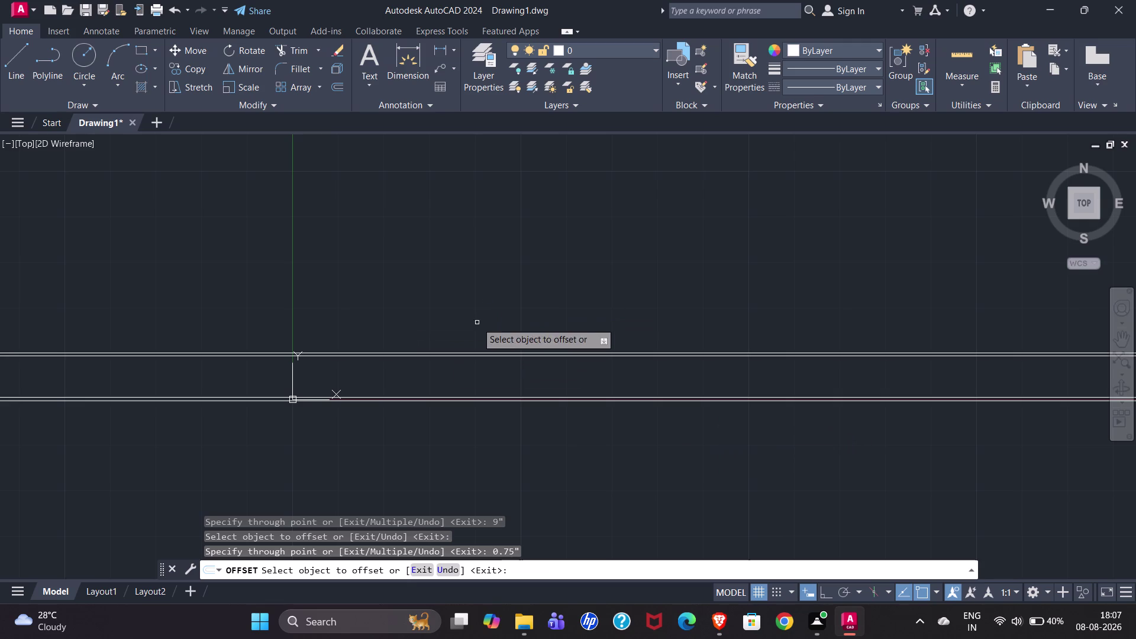
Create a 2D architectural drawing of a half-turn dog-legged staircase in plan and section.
Offset the upper wall line upward 3', then 2", then 1'1".
click(480, 351)
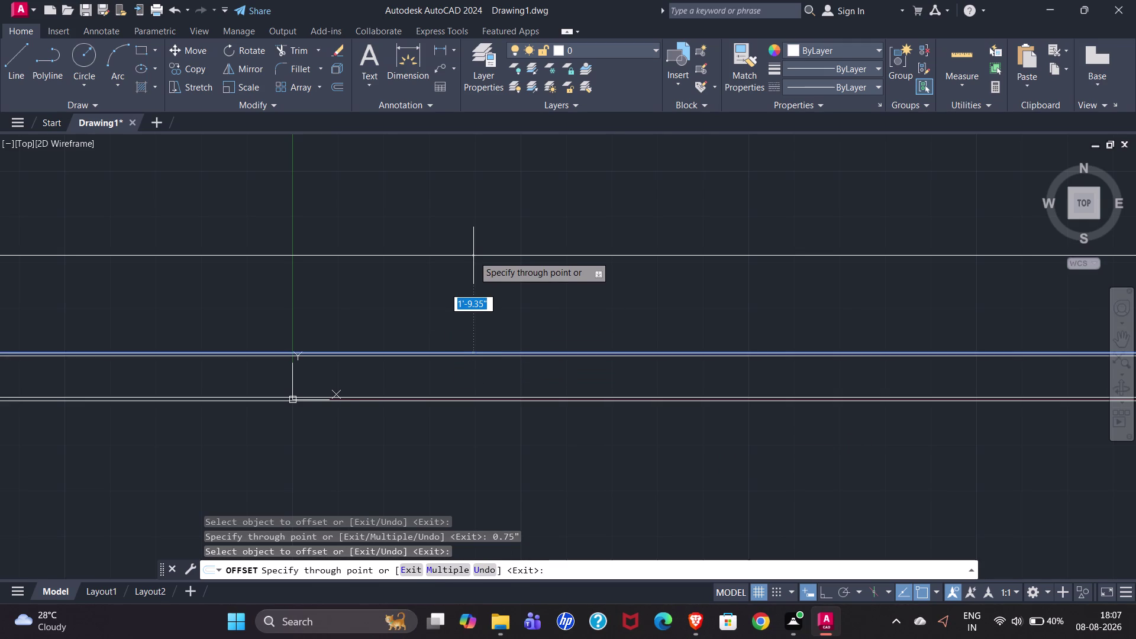
key(3)
key(apostrophe)
key(Return)
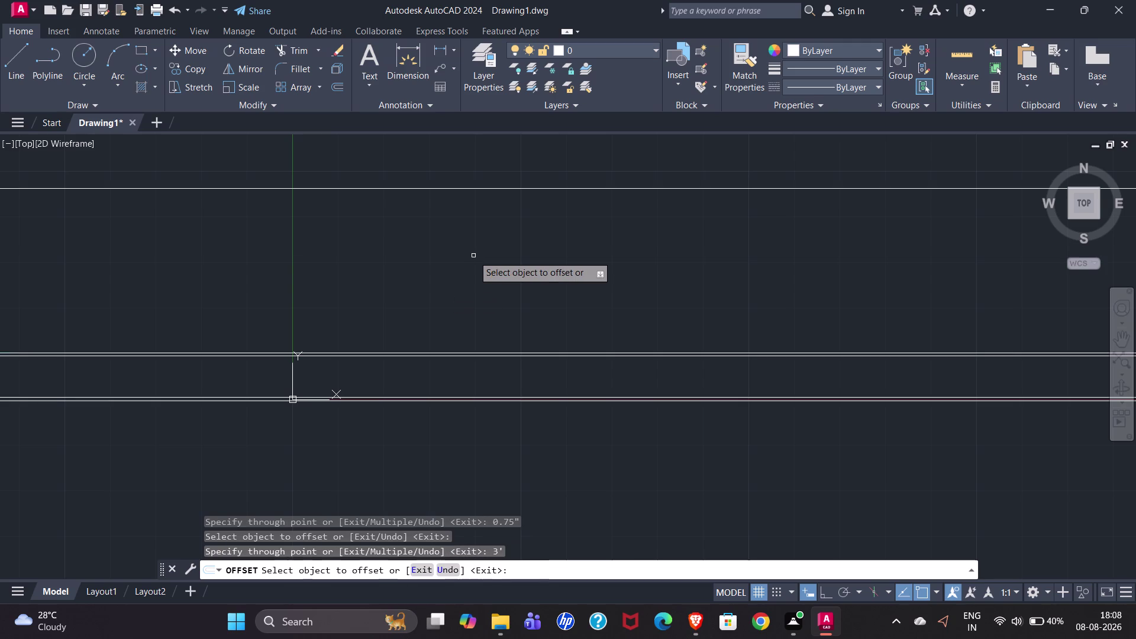
scroll(down, 3)
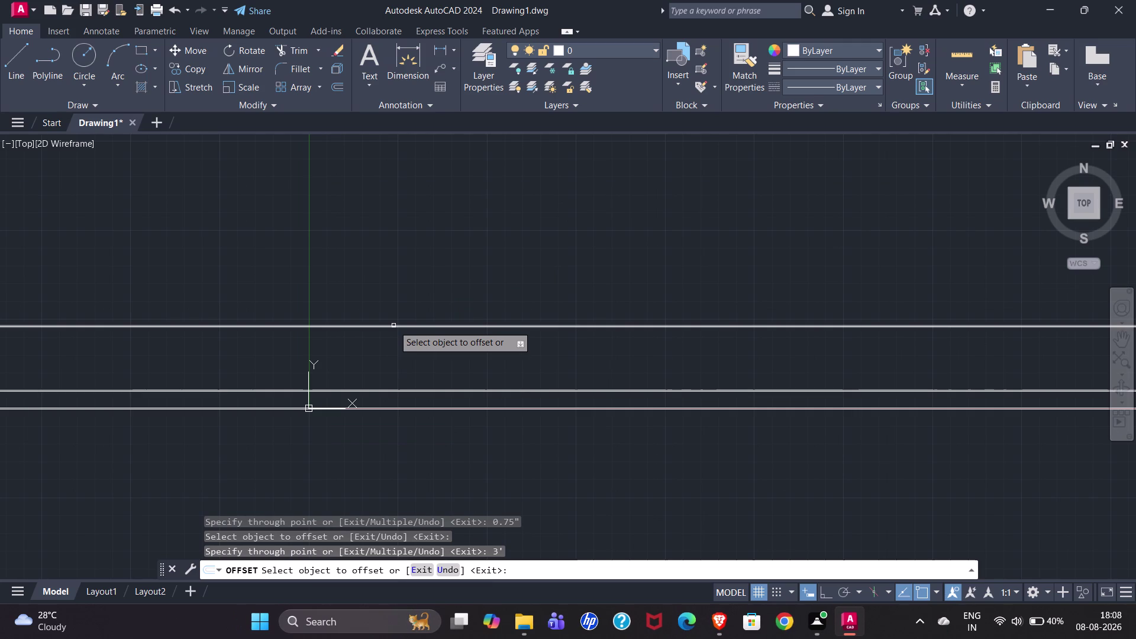
click(396, 326)
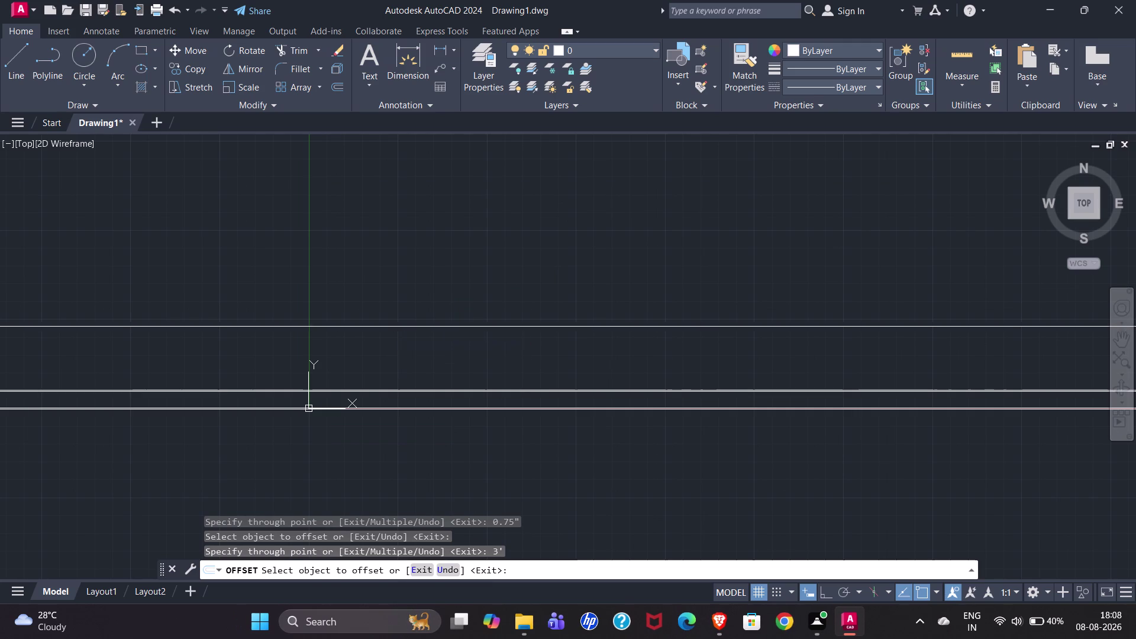
text(2")
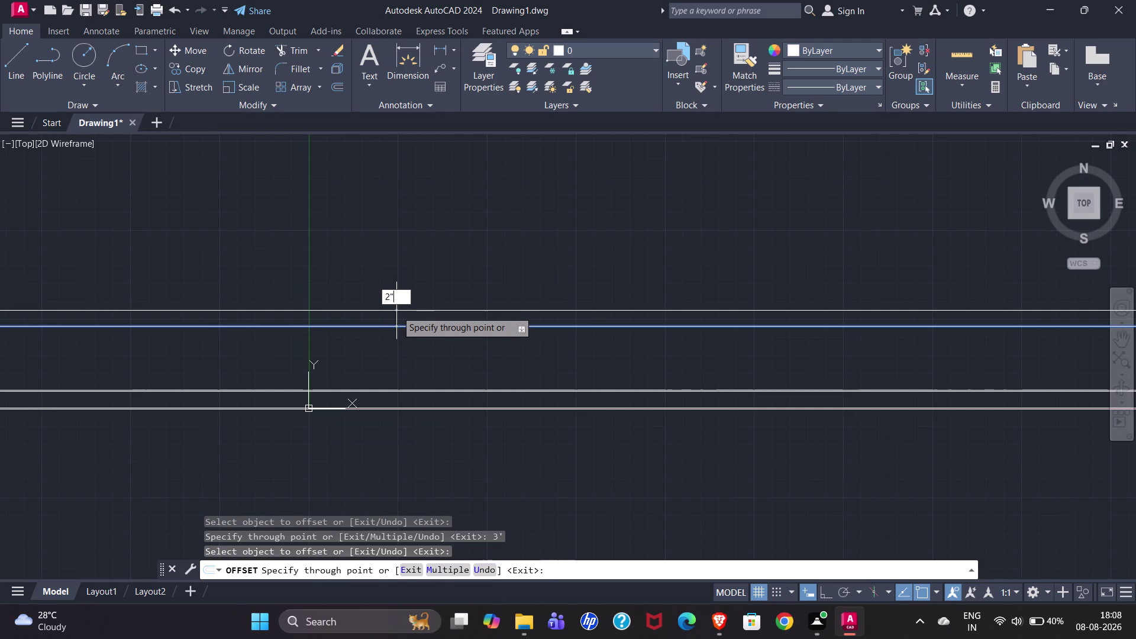
key(Return)
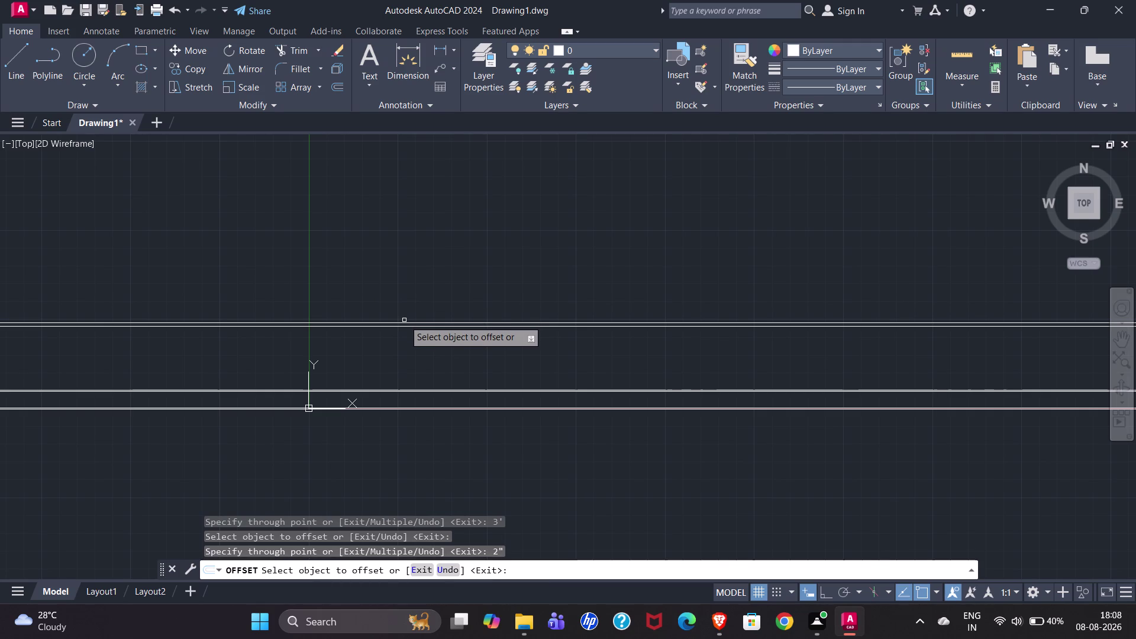
click(410, 321)
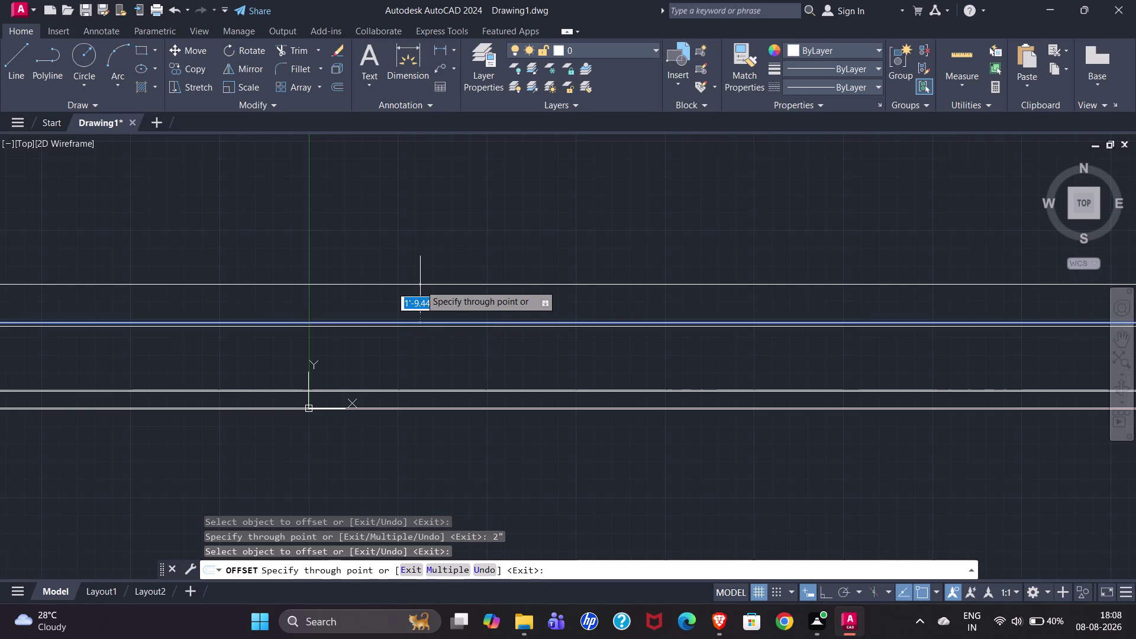
text(1'1)
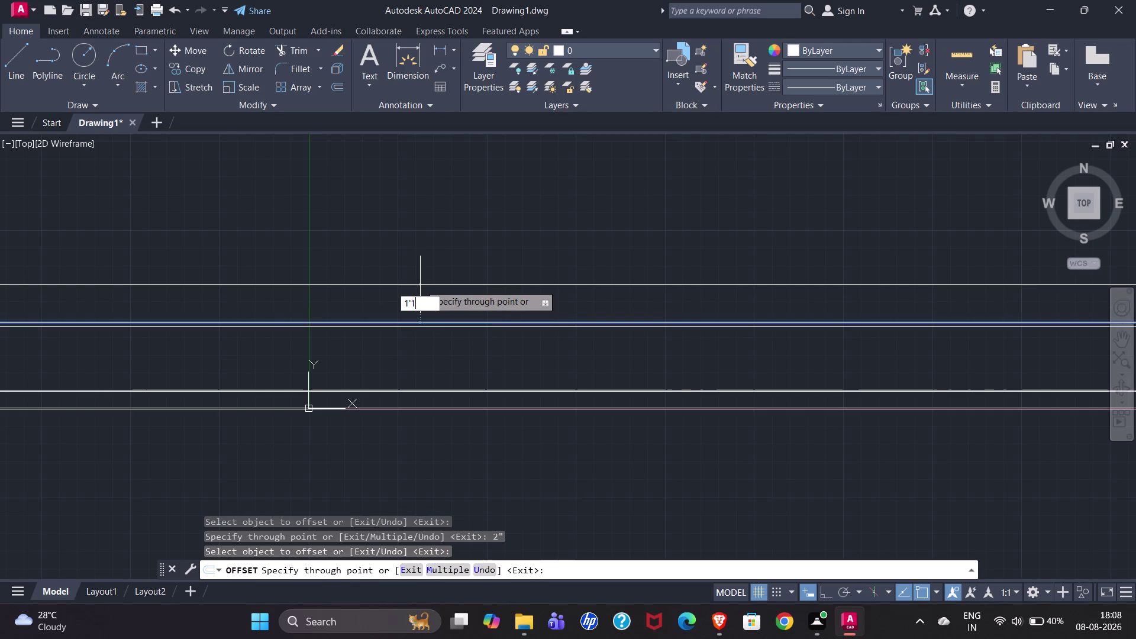
text(")
key(Return)
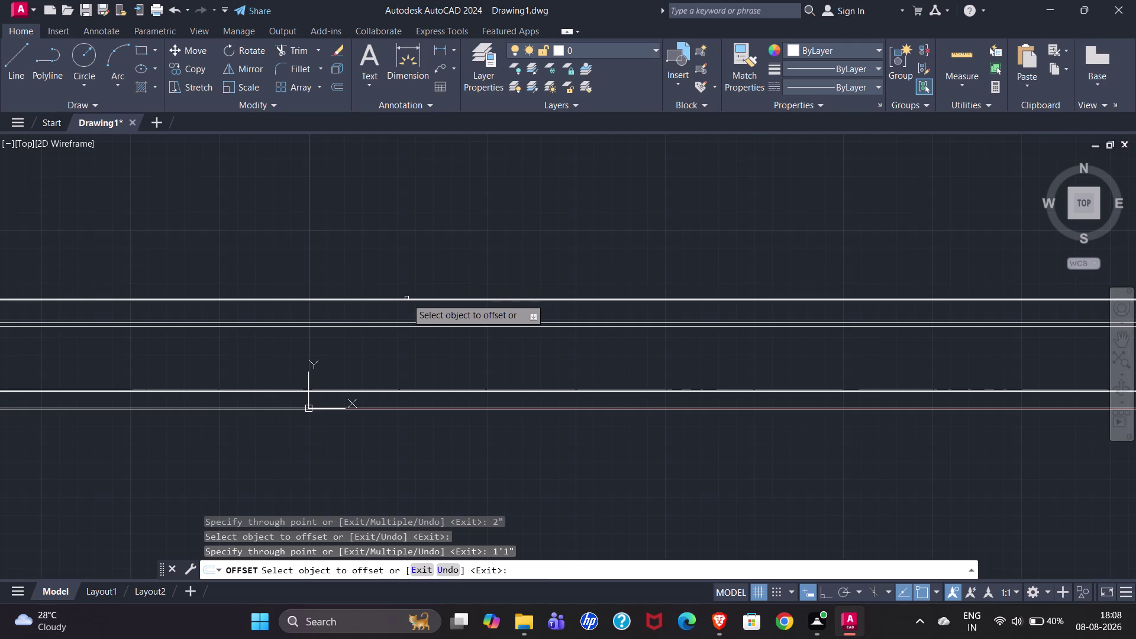
Continue the stack with offsets of 2", 3' and 0.75" above the newest top line.
click(406, 299)
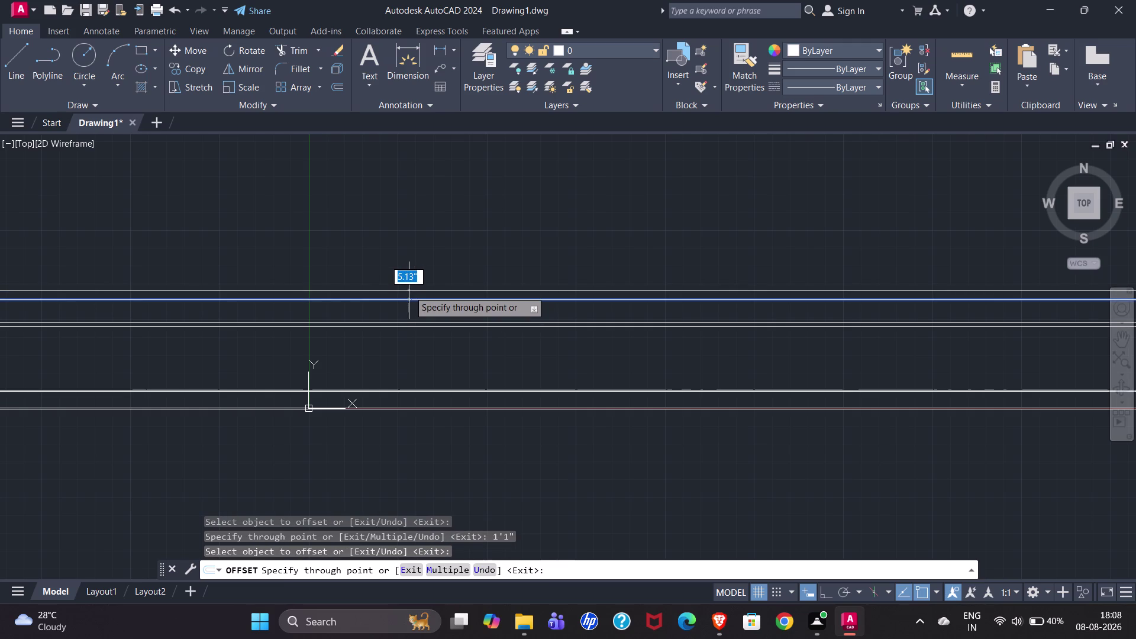
text(2)
text(")
key(Return)
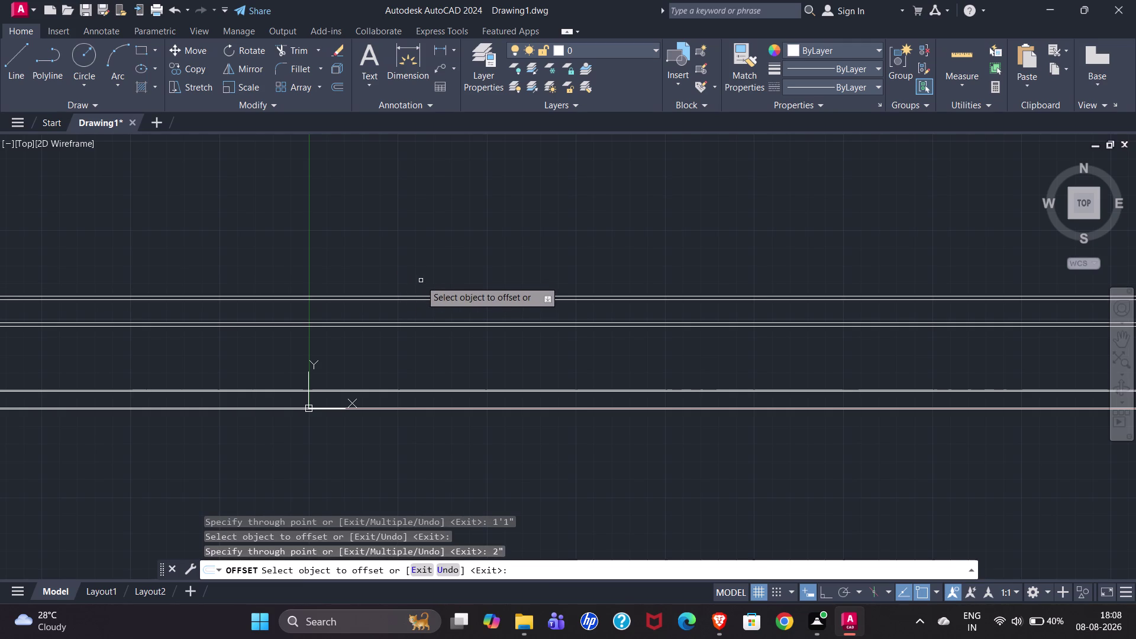
click(422, 295)
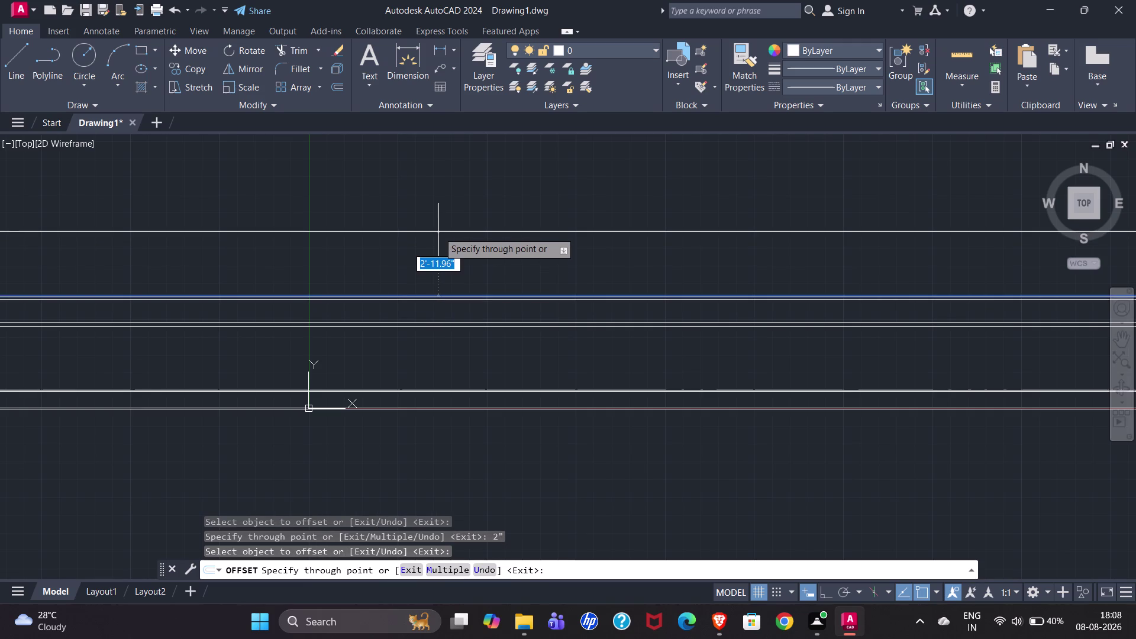
key(3)
key(apostrophe)
key(Return)
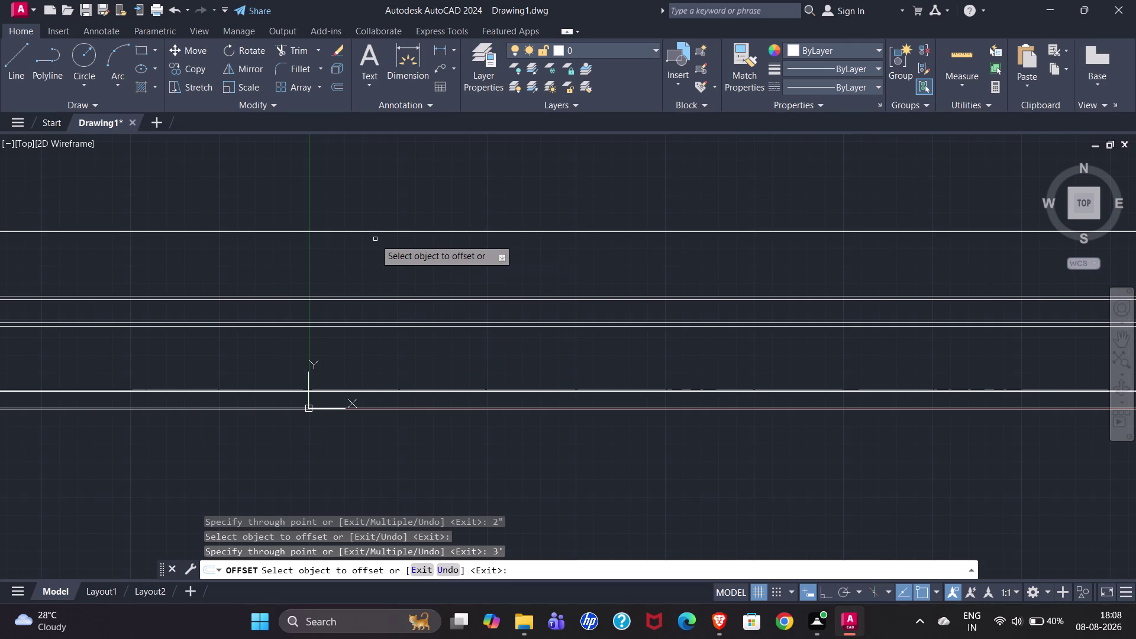
click(411, 232)
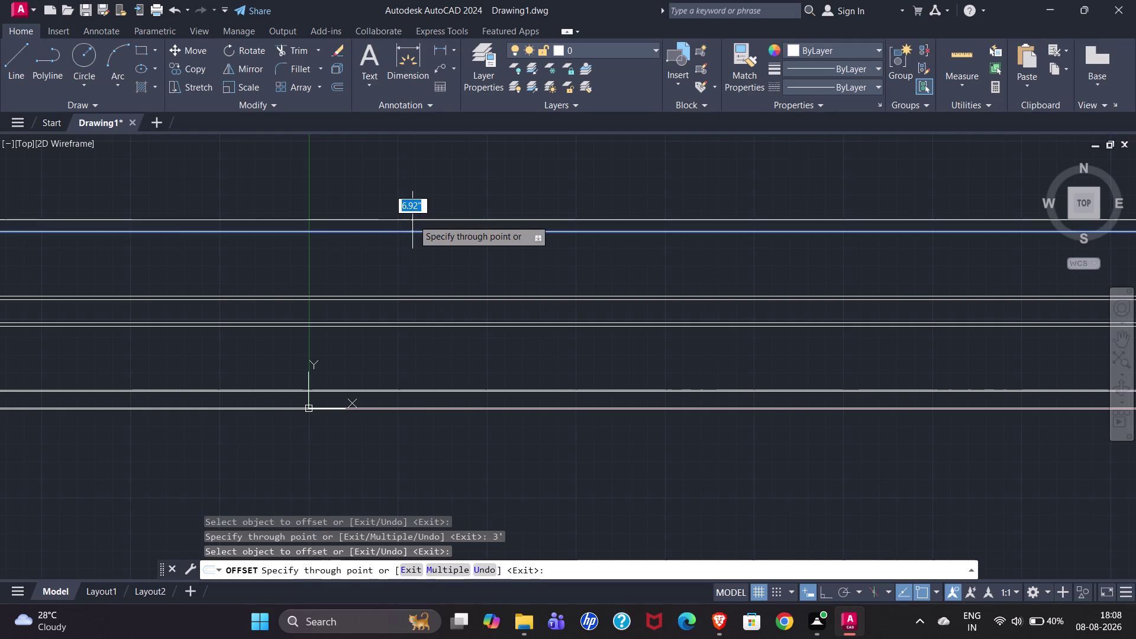
text(0.75)
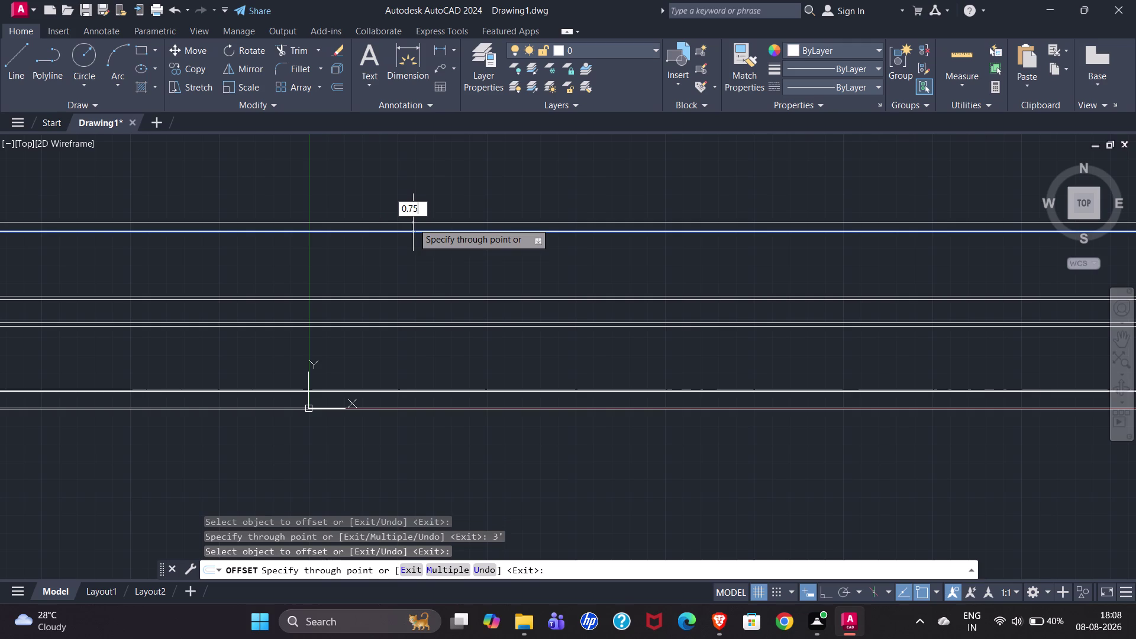
key(shift+quotedbl)
key(Return)
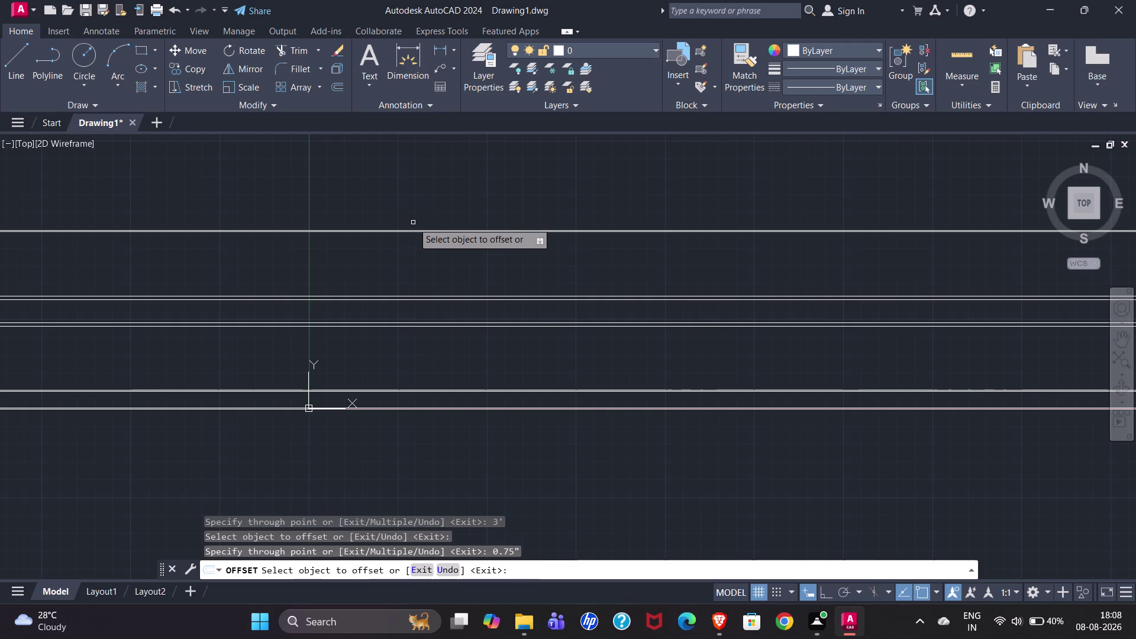
scroll(up, 3)
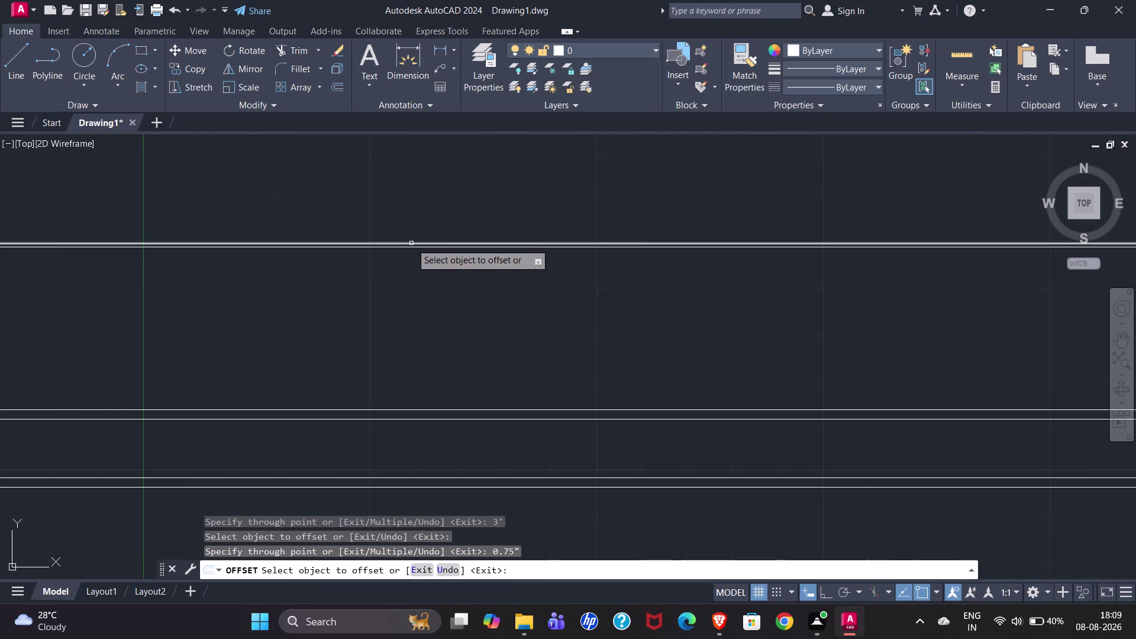
Add a 9" offset above the top line, then a 0.75" offset above that, and end OFFSET.
click(411, 243)
key(9)
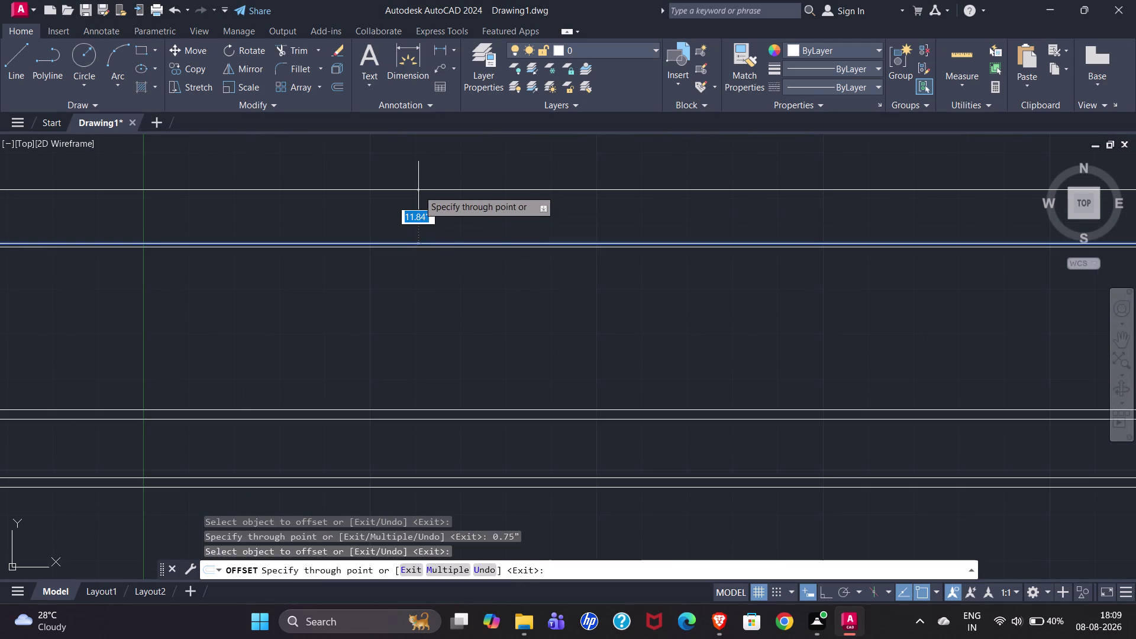
key(shift+quotedbl)
key(Return)
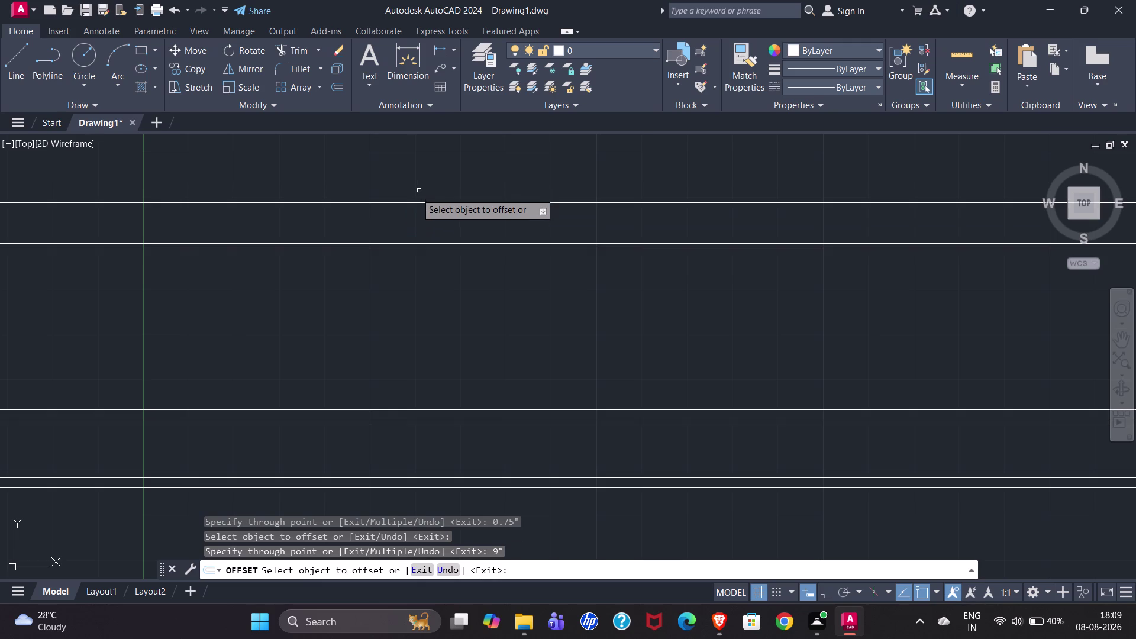
click(415, 202)
text(0.)
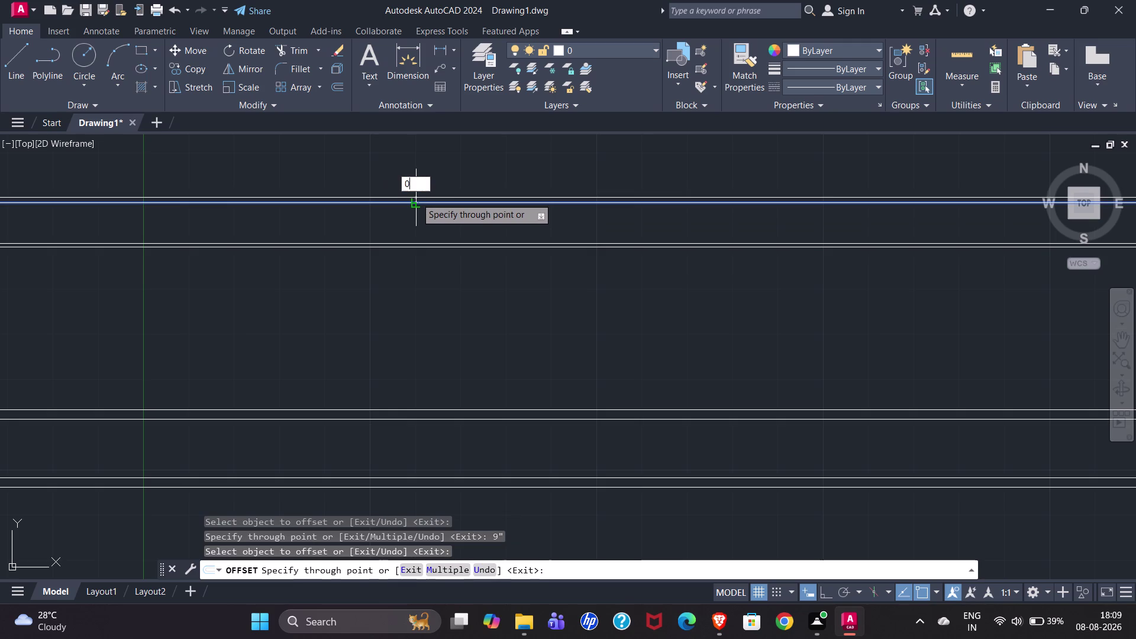
text(75")
key(Return)
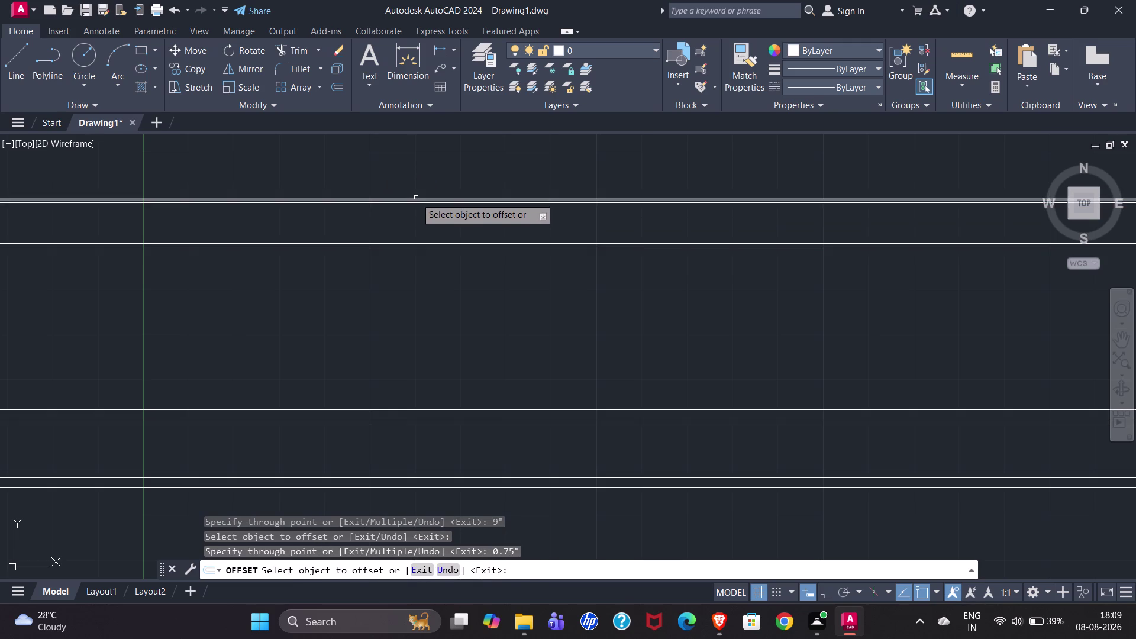
scroll(down, 3)
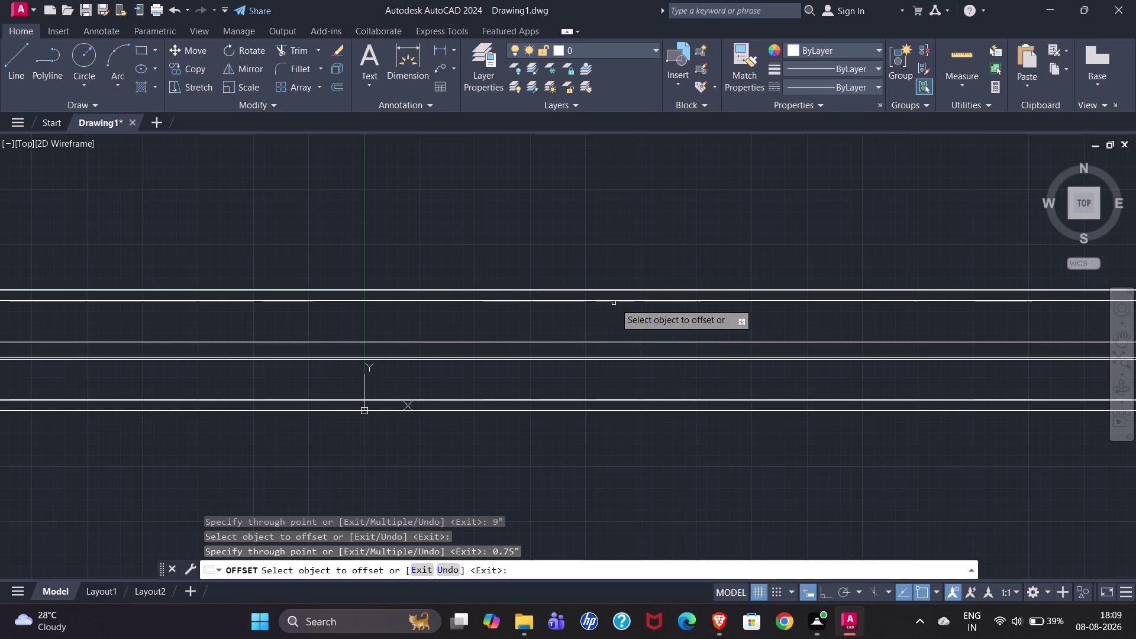
key(Escape)
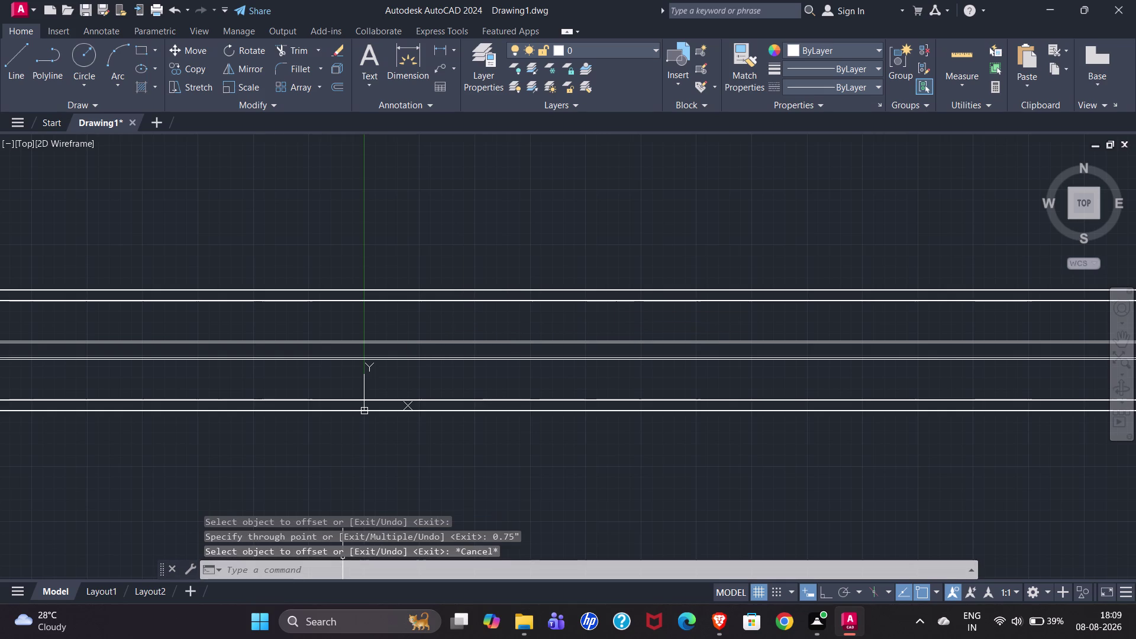
Place a vertical construction line through the origin point with XL.
key(x)
key(l)
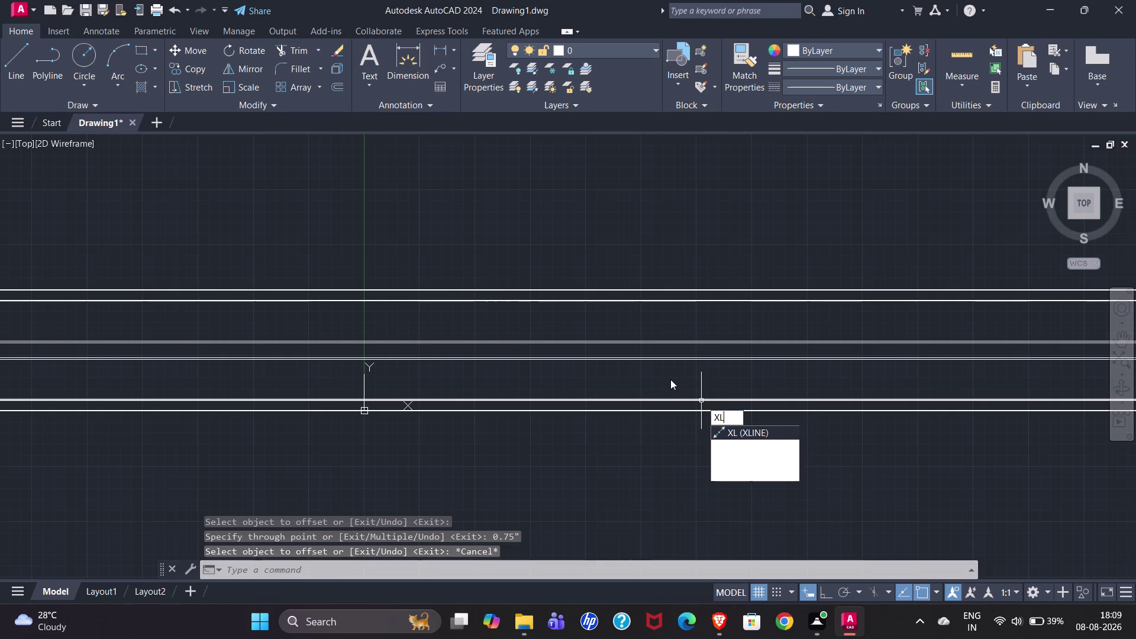
click(753, 436)
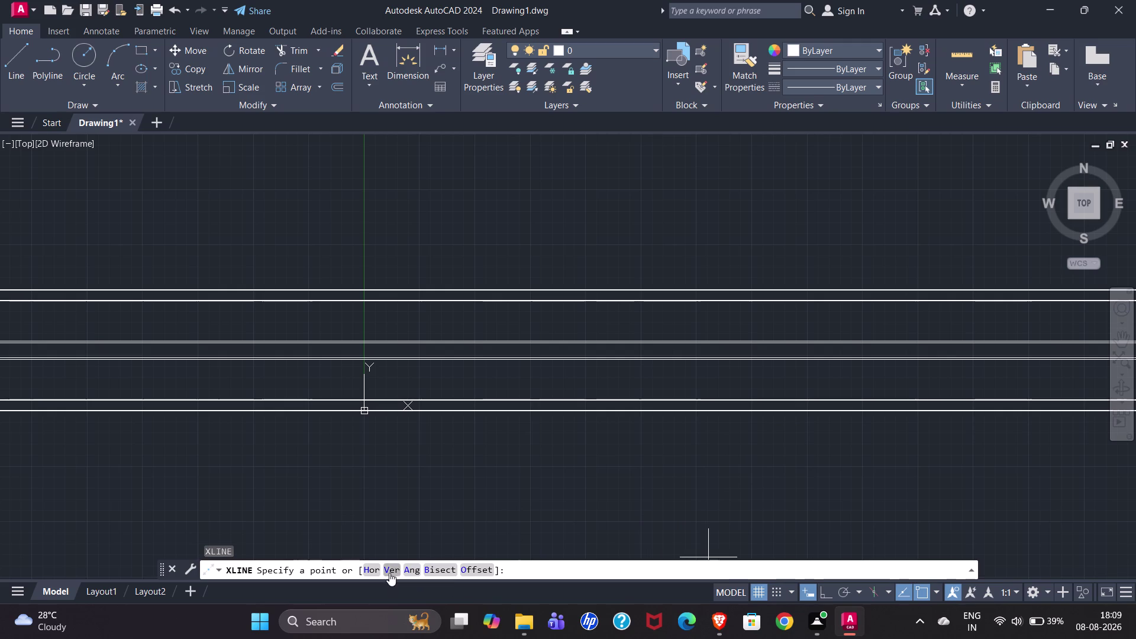
click(389, 573)
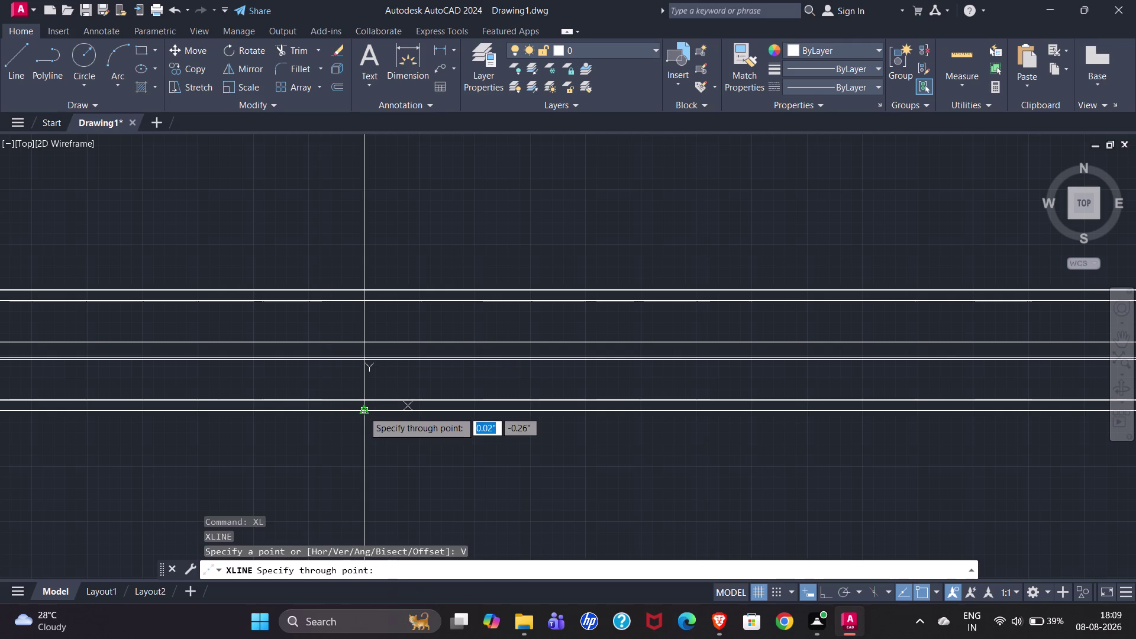
click(363, 411)
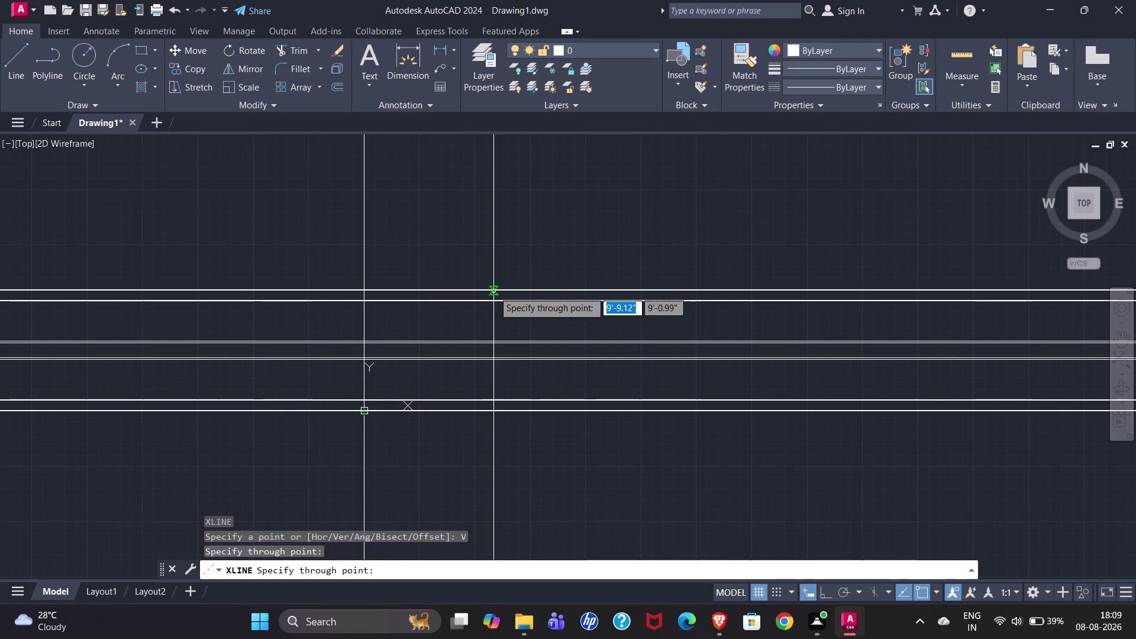
key(Escape)
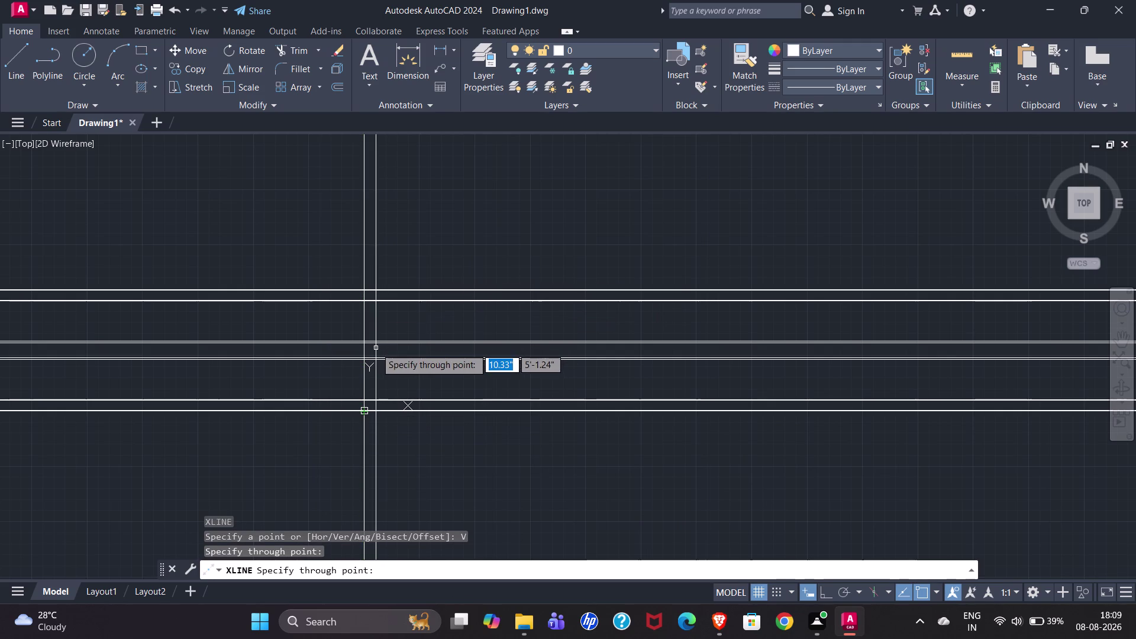
Select the new vertical construction line and begin offsetting it.
click(365, 323)
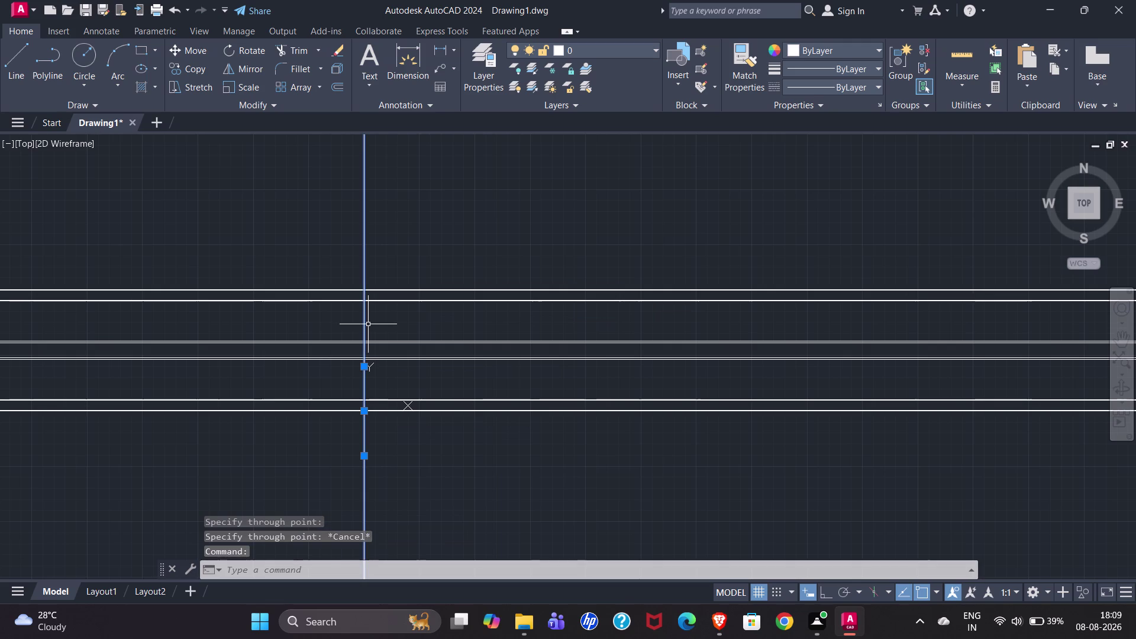
key(o)
key(Return)
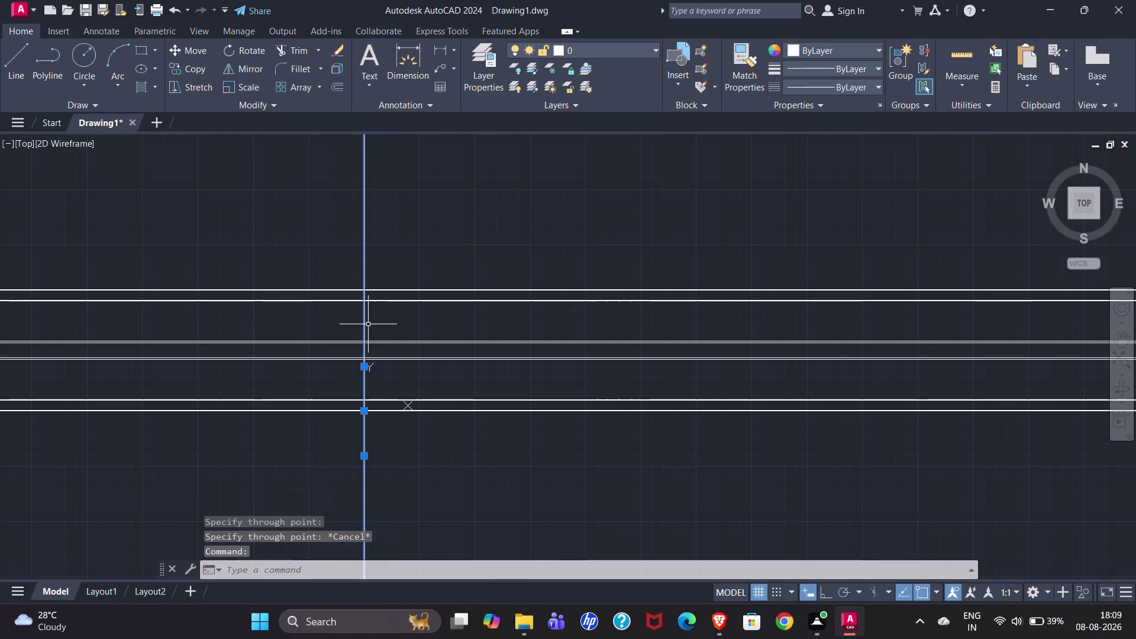
key(Return)
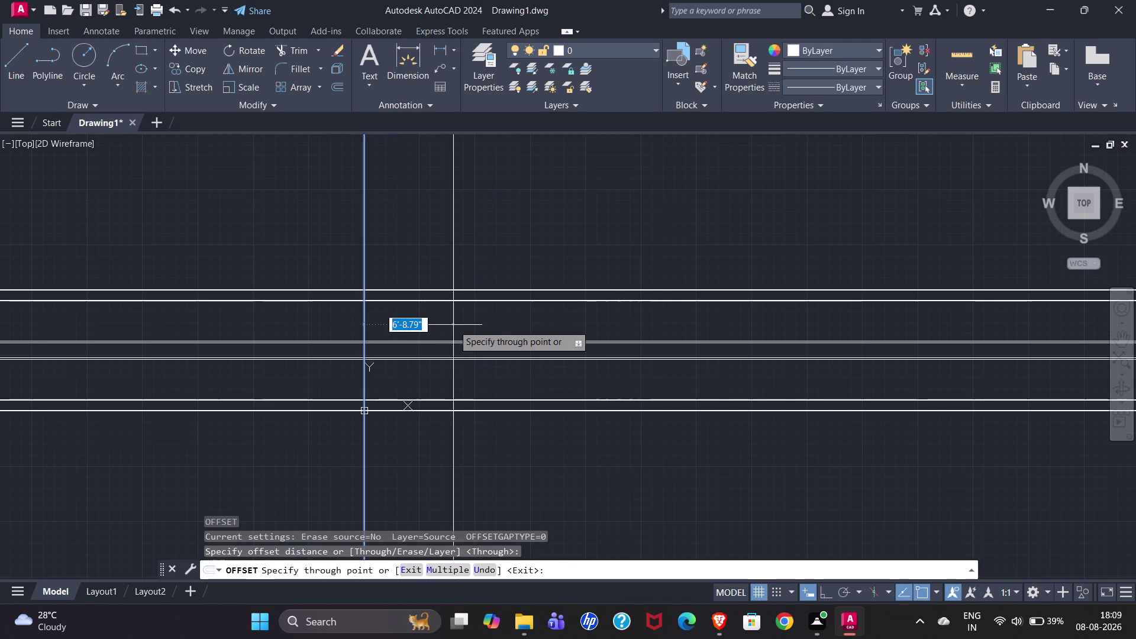
Set the vertical line's offset distance to 3'.
text(3')
key(Return)
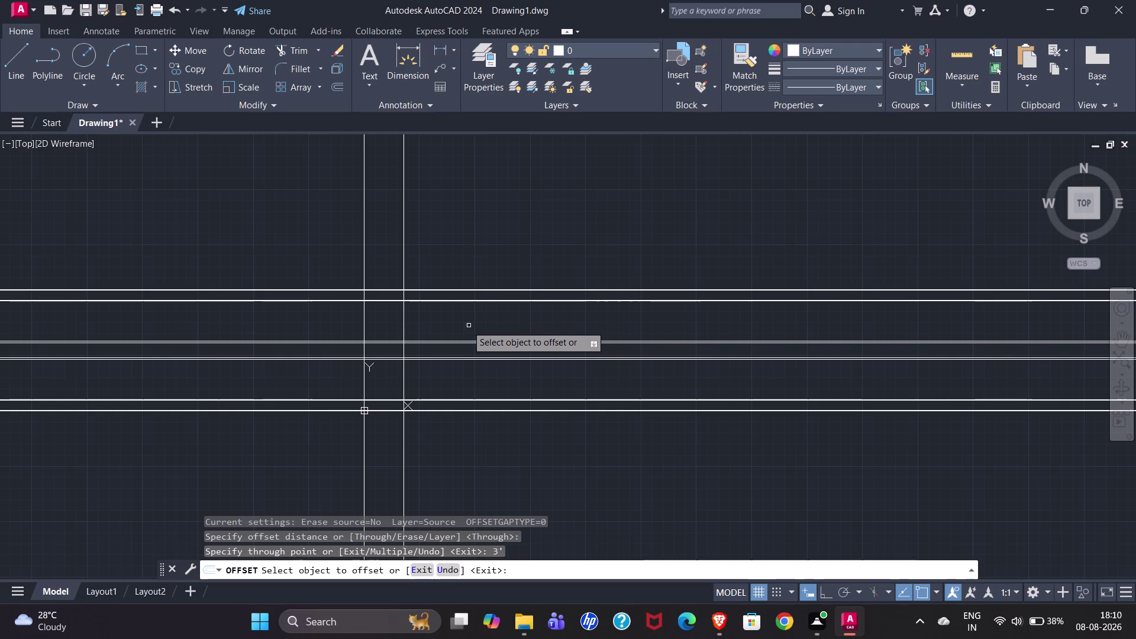
Offset vertical lines to the right at 10', 3' and 0.75".
click(403, 325)
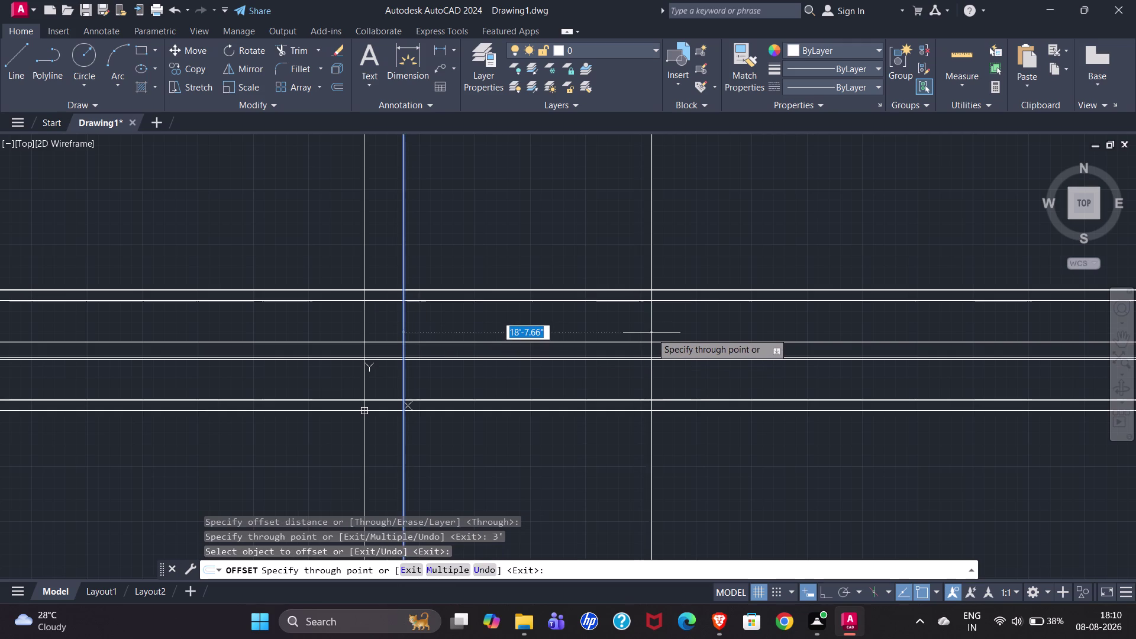
text(10')
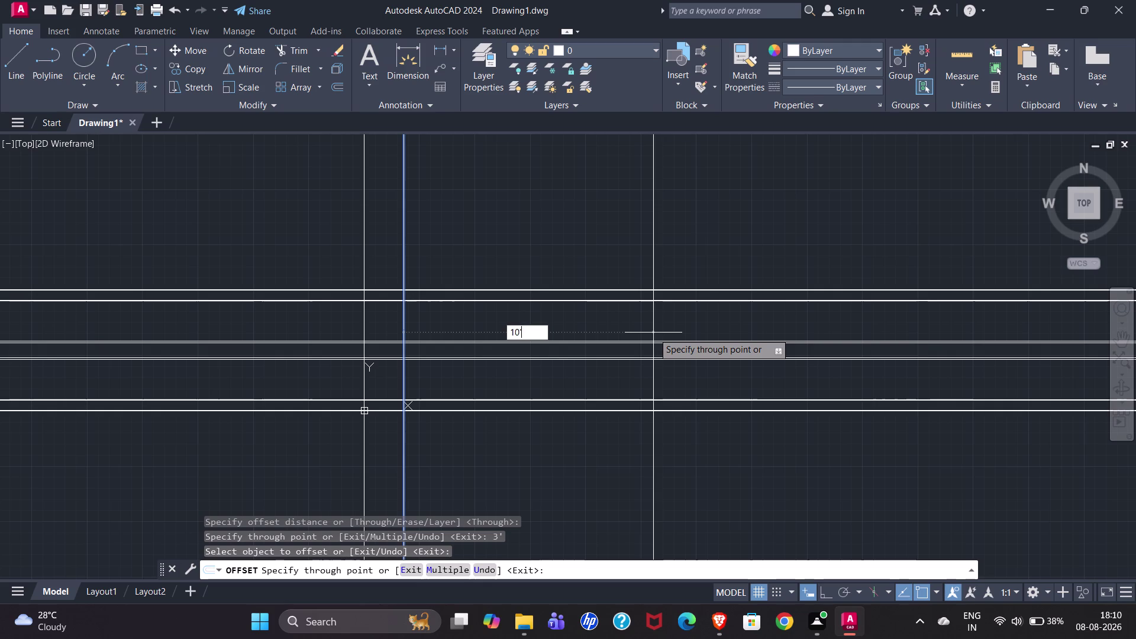
key(Return)
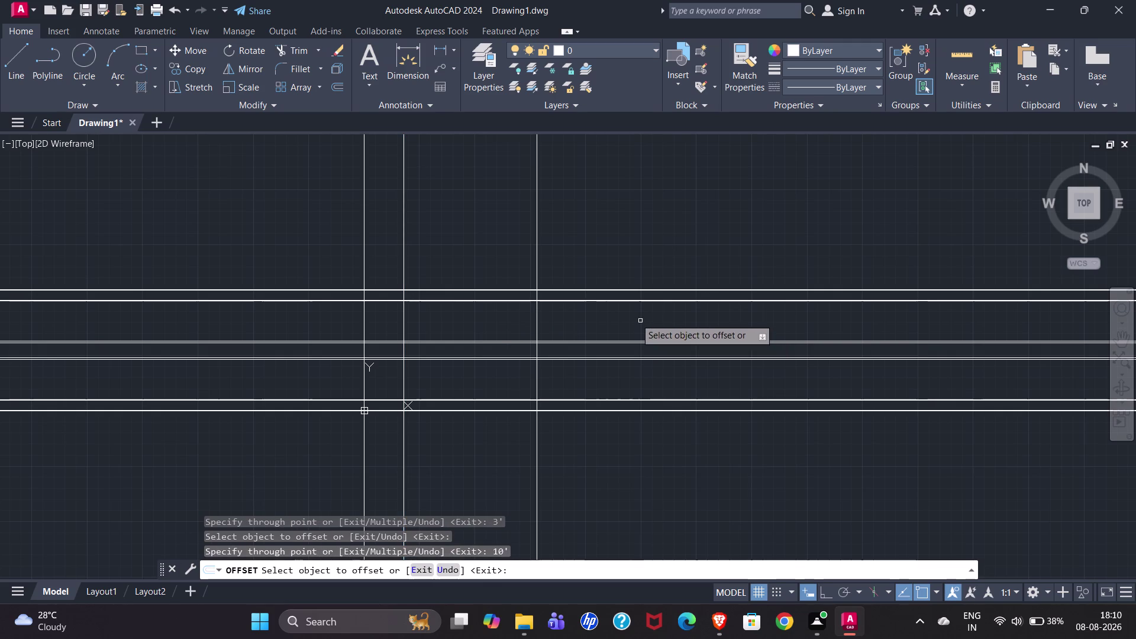
click(536, 318)
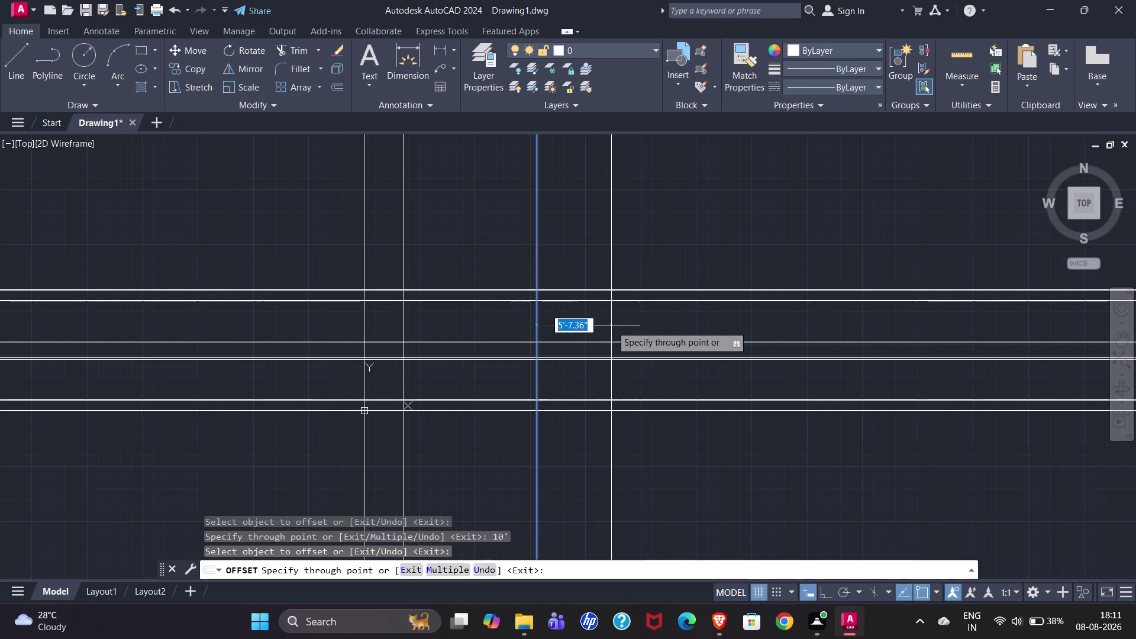
text(3')
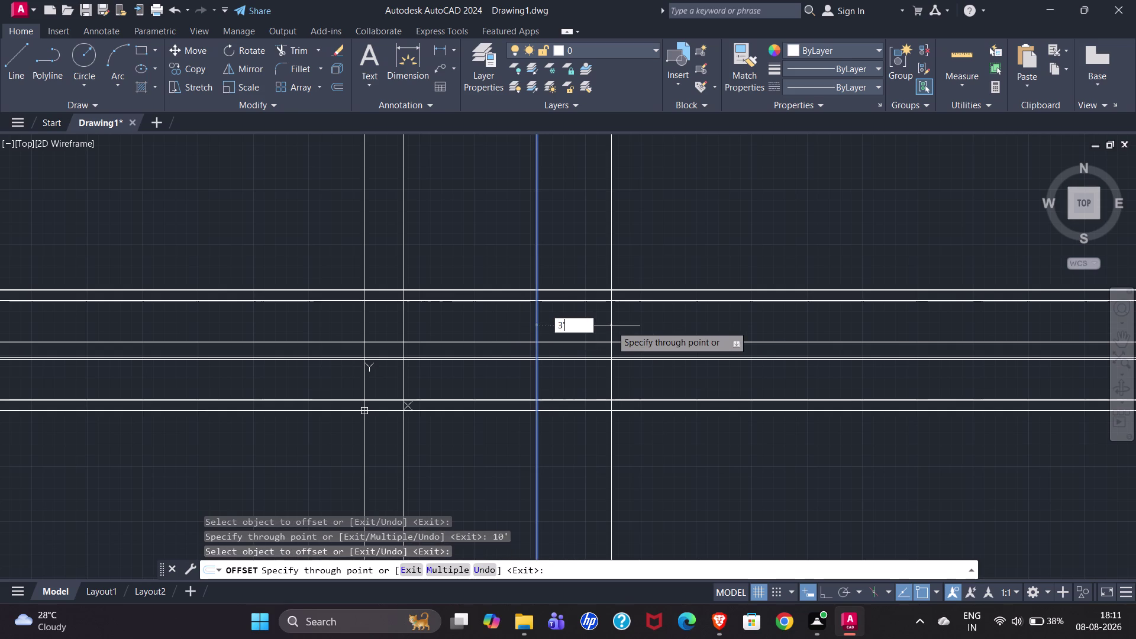
key(Return)
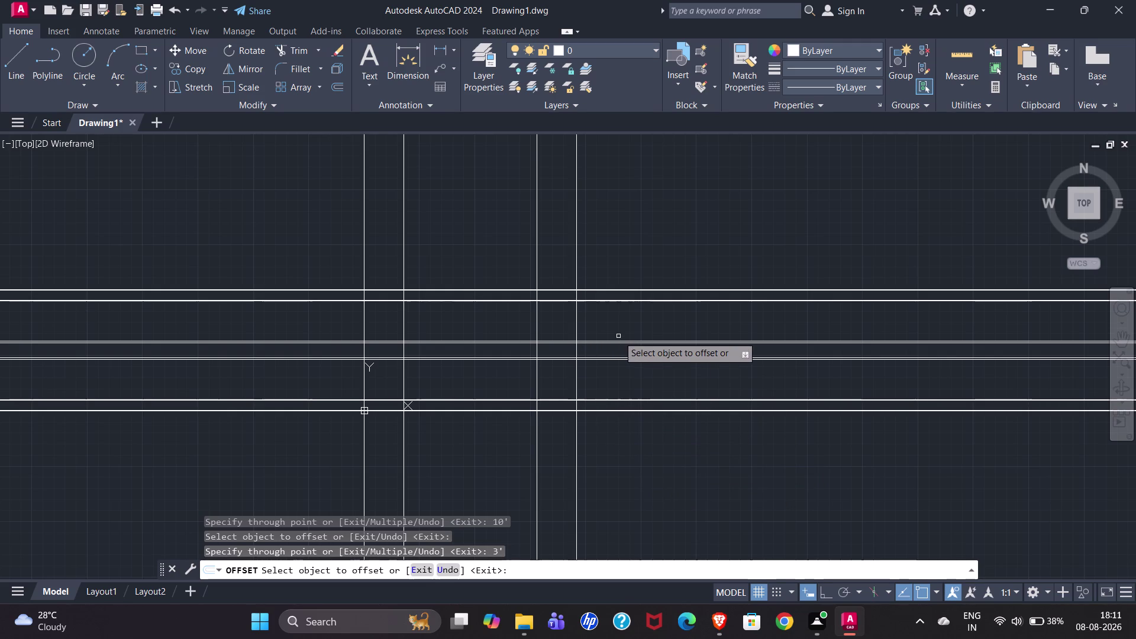
click(577, 323)
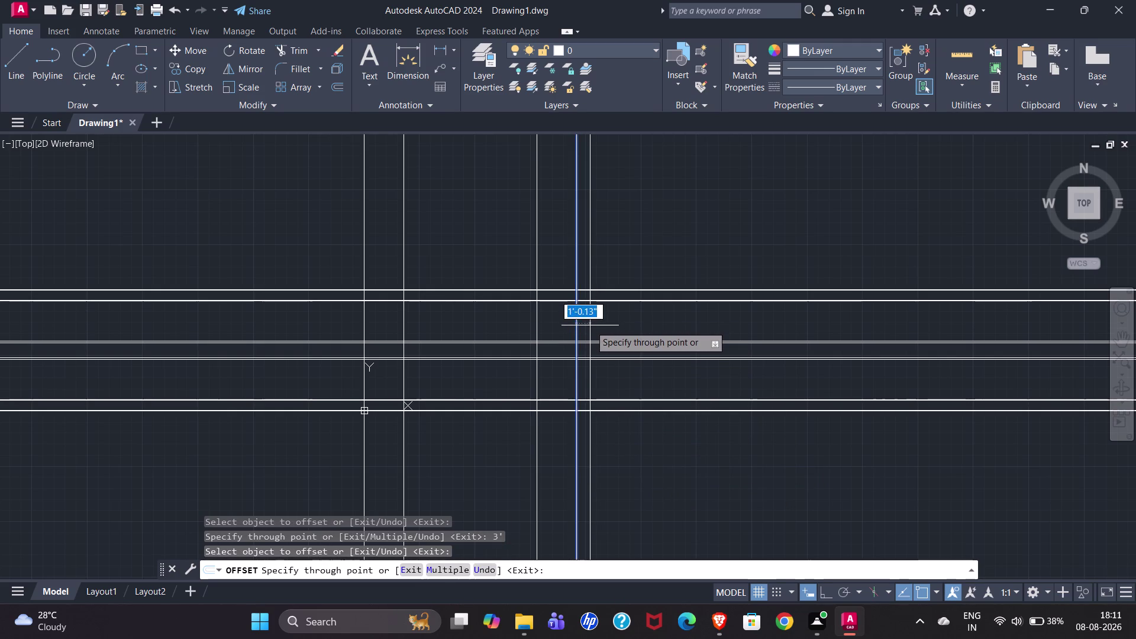
text(0.75")
key(Return)
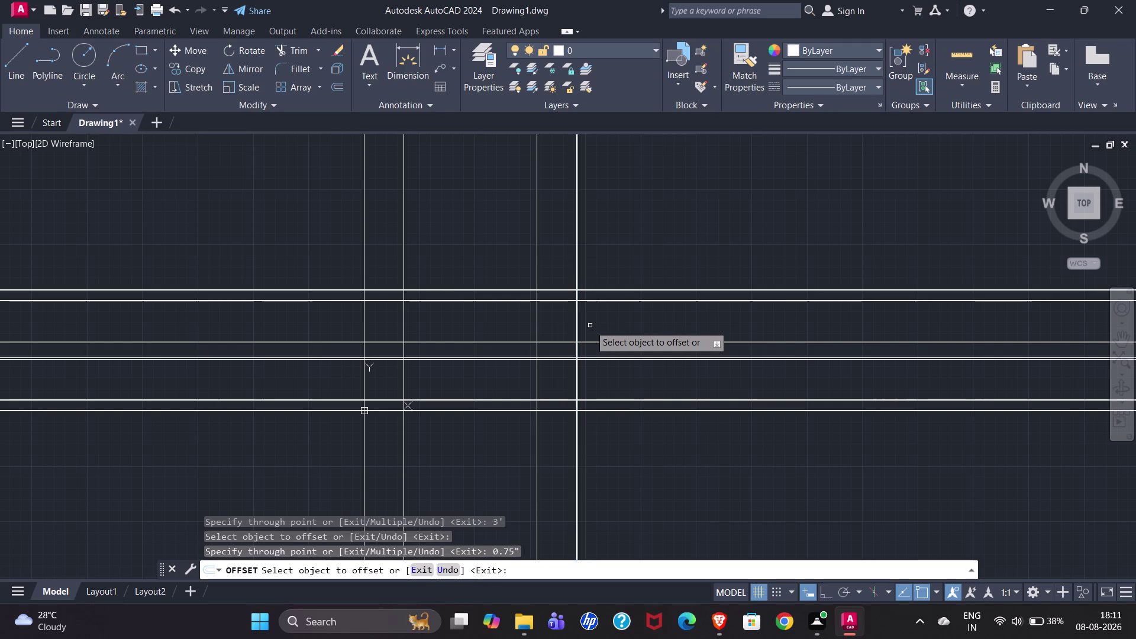
Add vertical lines 9" and 0.75" further right, then begin trimming.
scroll(up, 3)
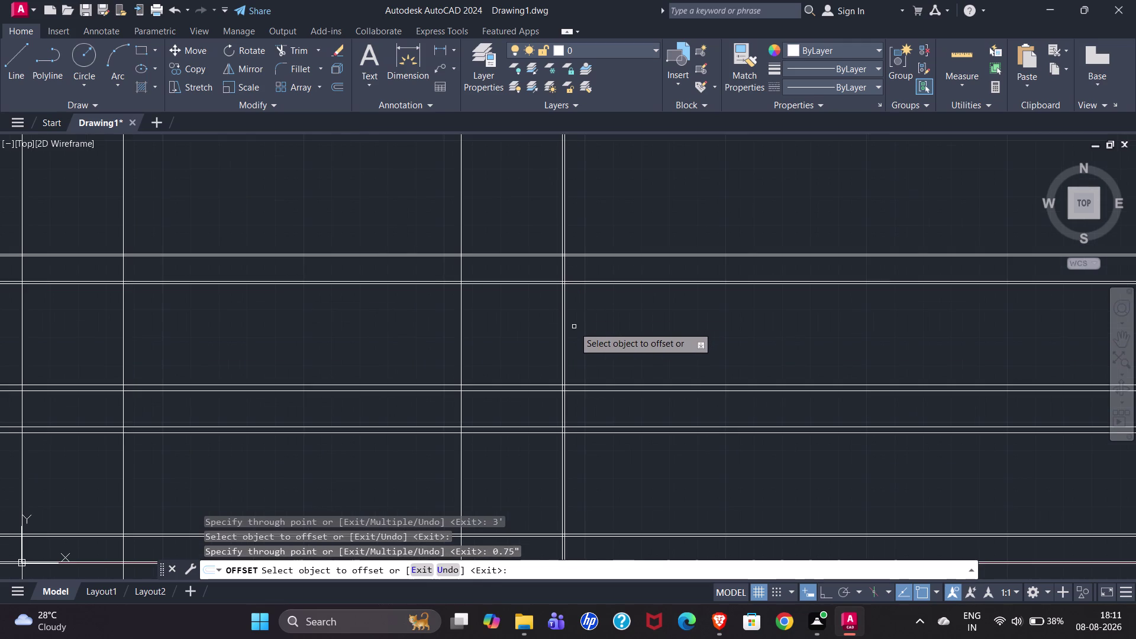
click(566, 334)
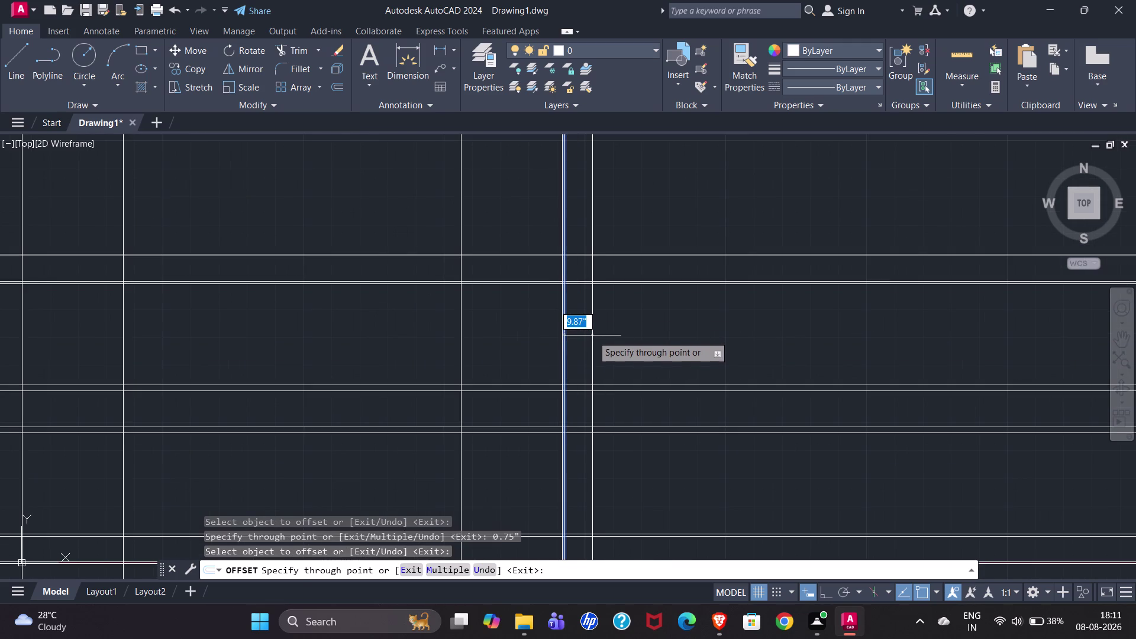
text(9")
key(Return)
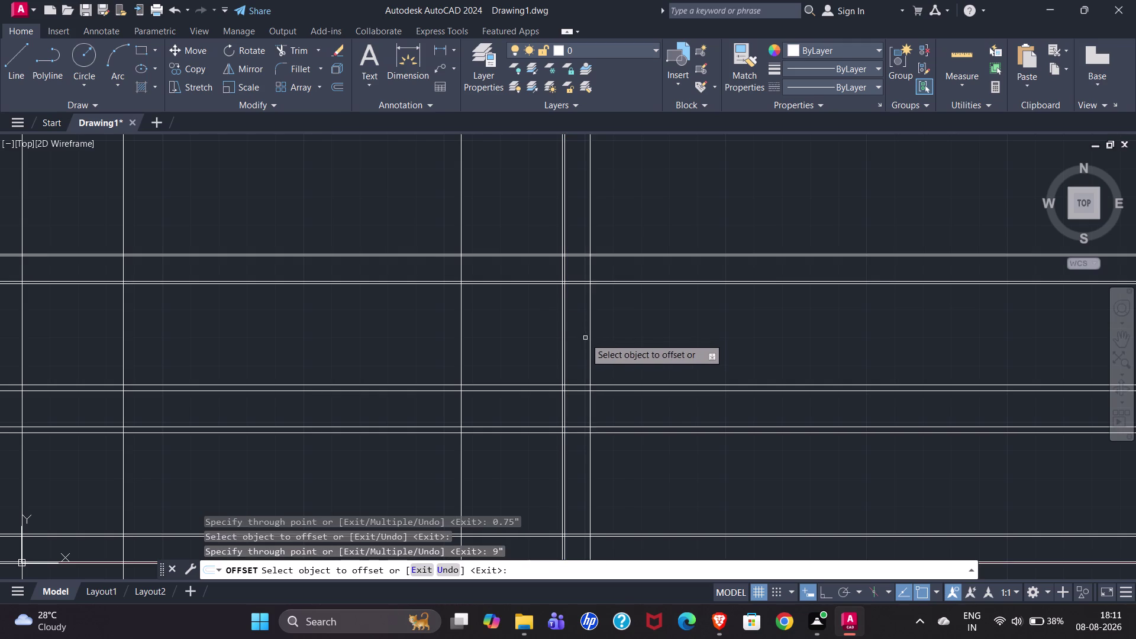
click(589, 337)
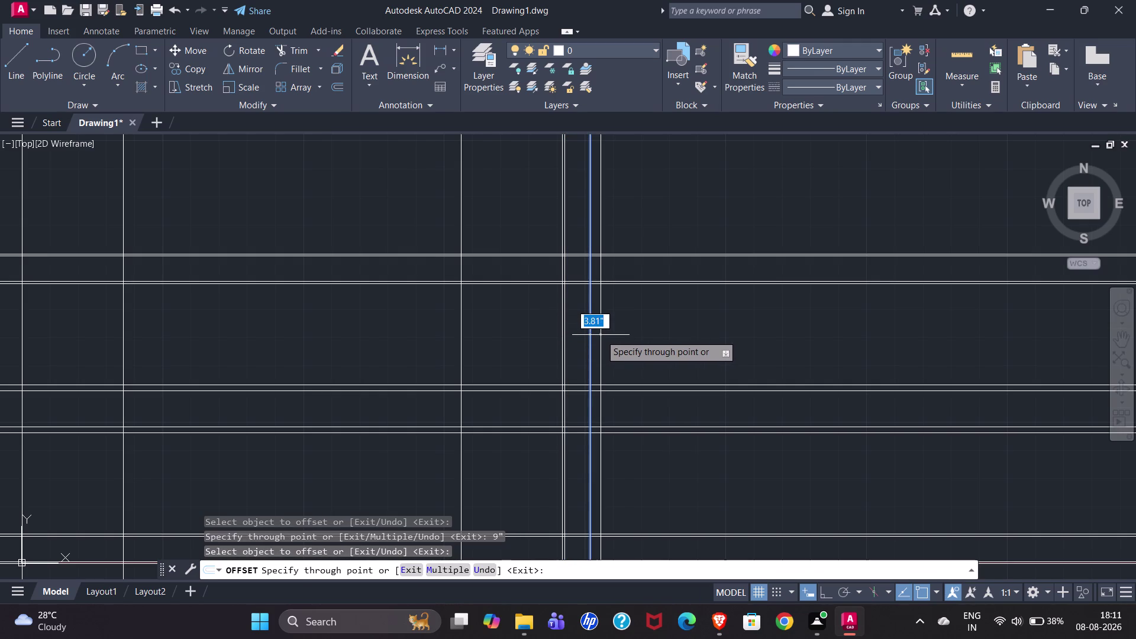
text(0)
text(.75")
key(Return)
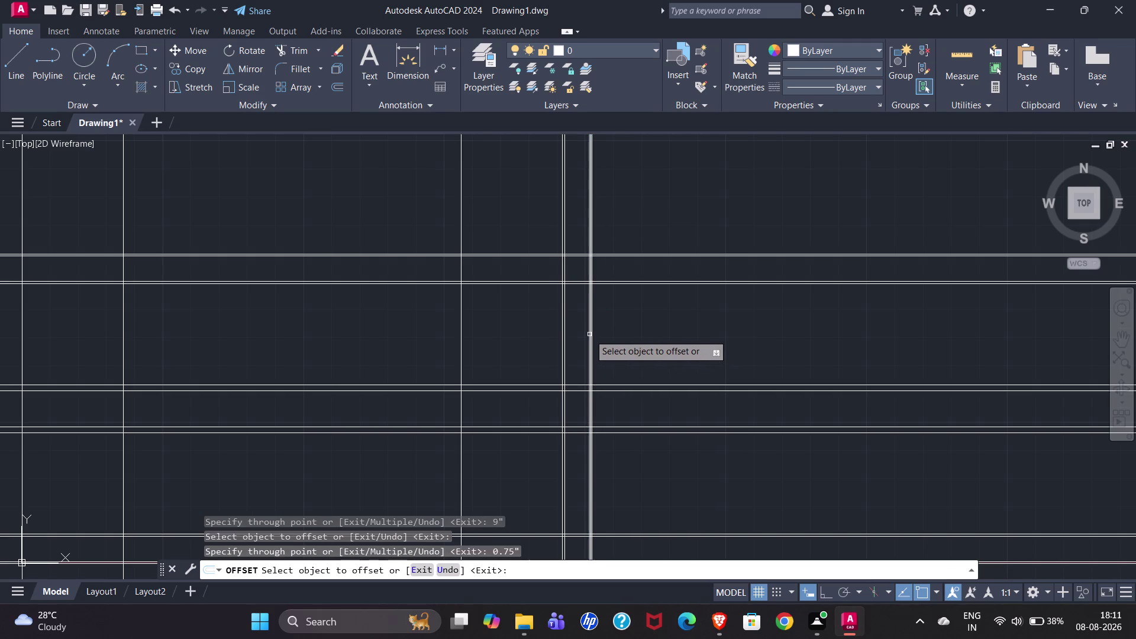
key(Escape)
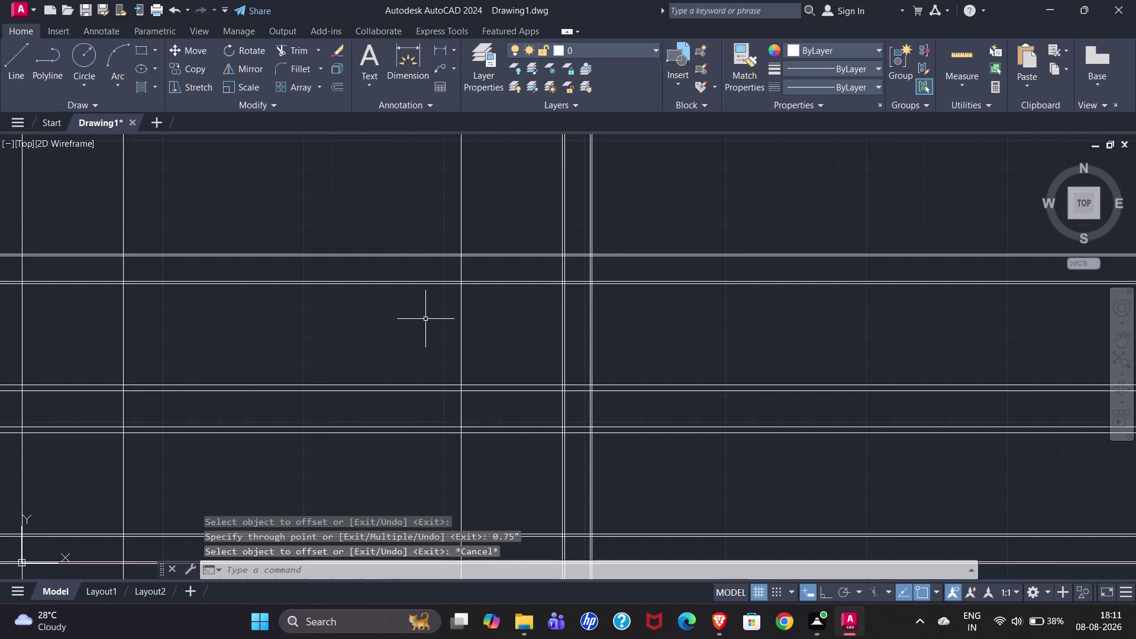
text(TR)
key(Return)
Trim the line ends overhanging the right side and the bottom edge.
scroll(down, 3)
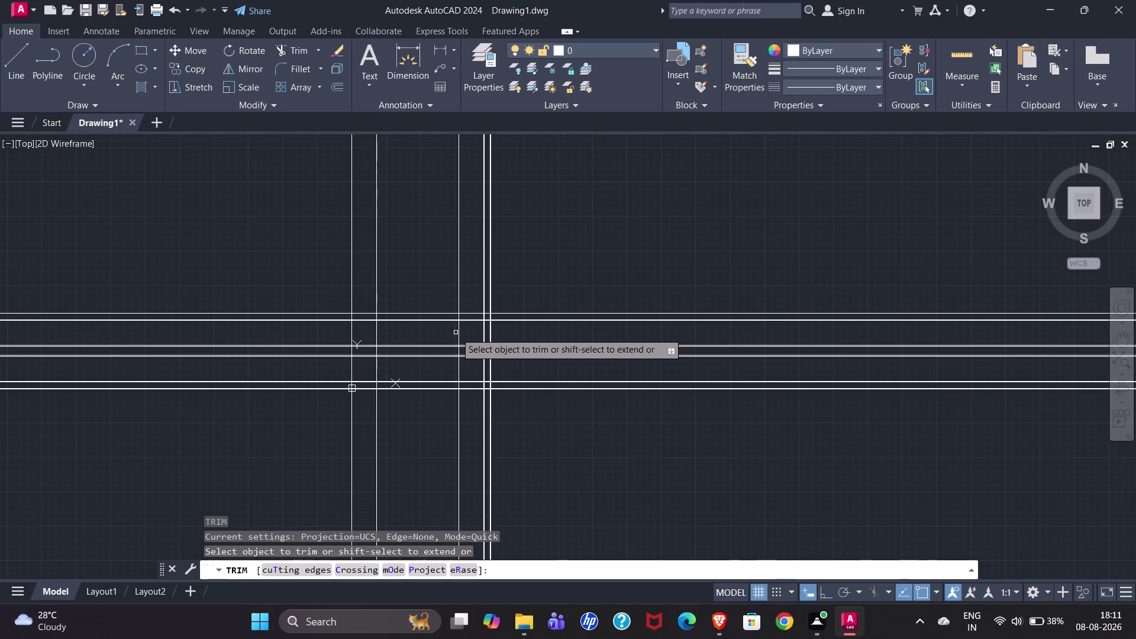
drag(163, 207, 245, 242)
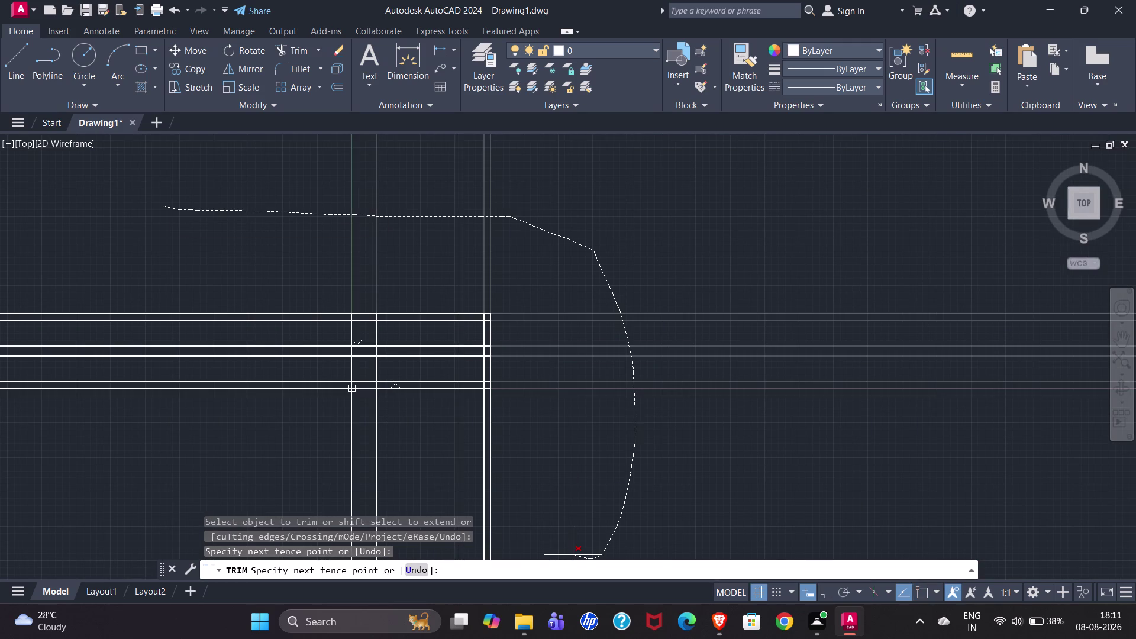
drag(245, 241, 269, 229)
scroll(up, 3)
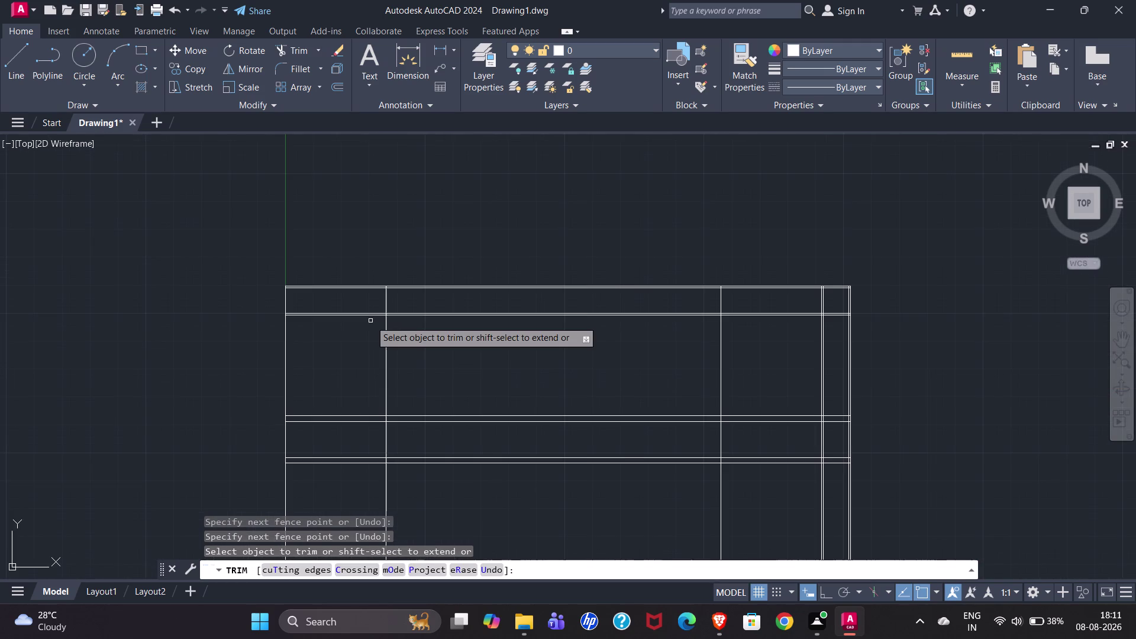
scroll(down, 3)
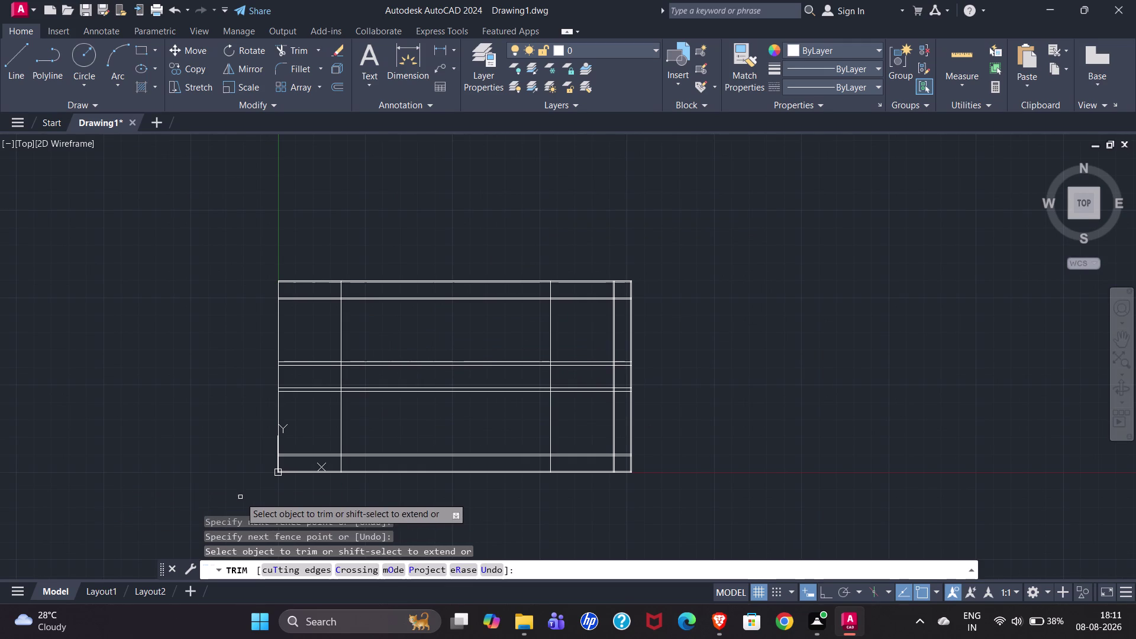
scroll(up, 3)
drag(179, 418, 446, 421)
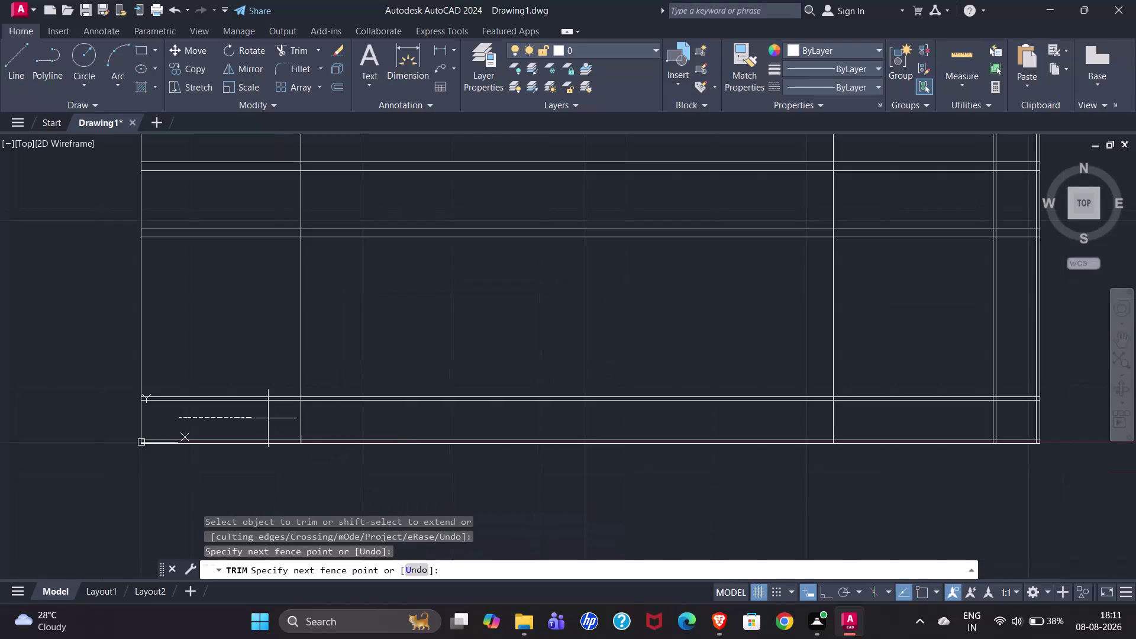
drag(446, 421, 538, 420)
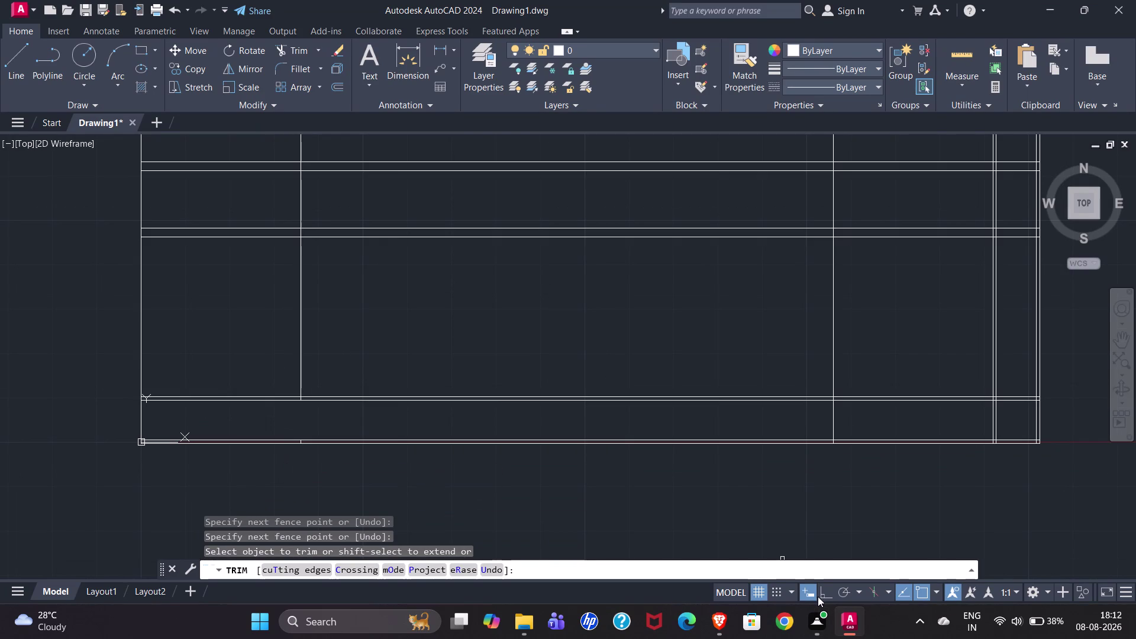
scroll(down, 3)
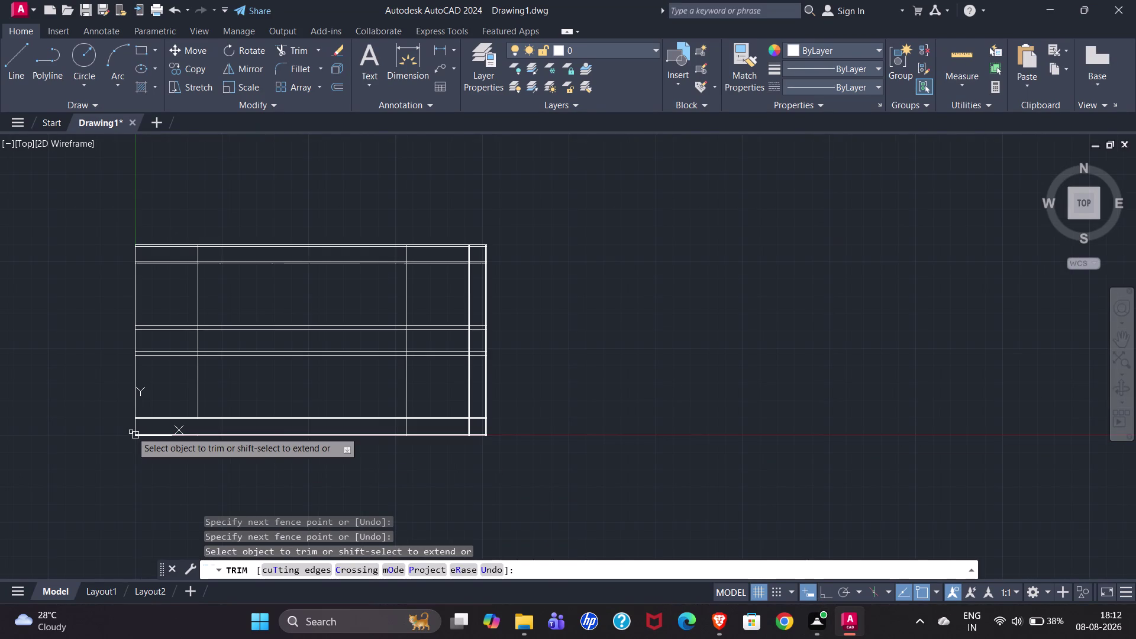
scroll(up, 3)
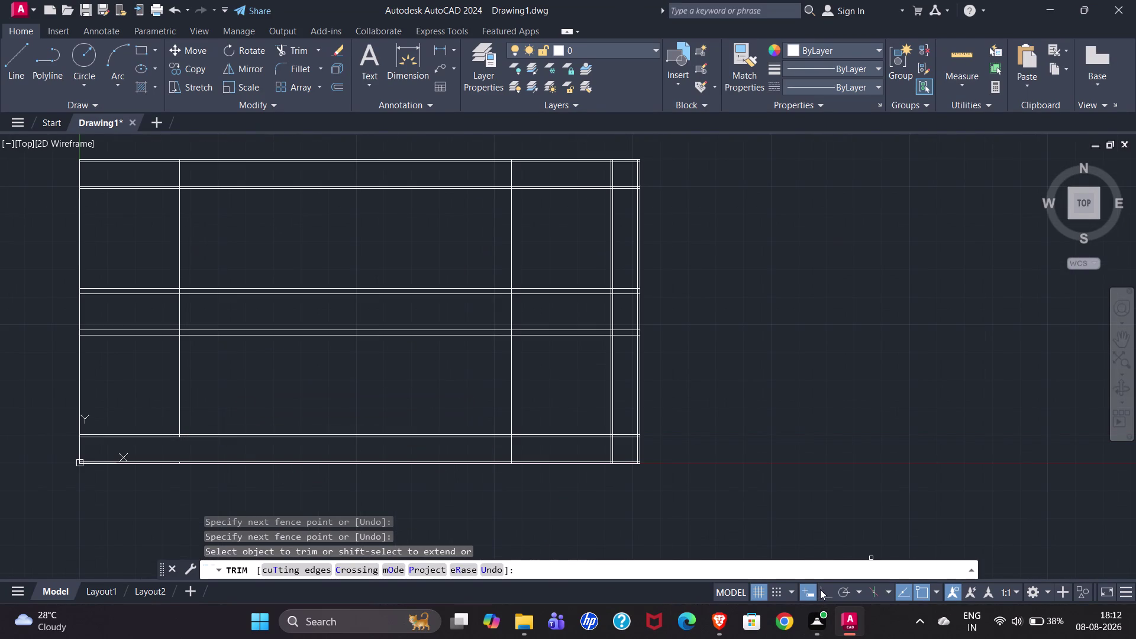
With Ortho on, fence-trim the bottom-left overhang and the bottom wall line ends.
click(820, 590)
scroll(down, 3)
scroll(up, 3)
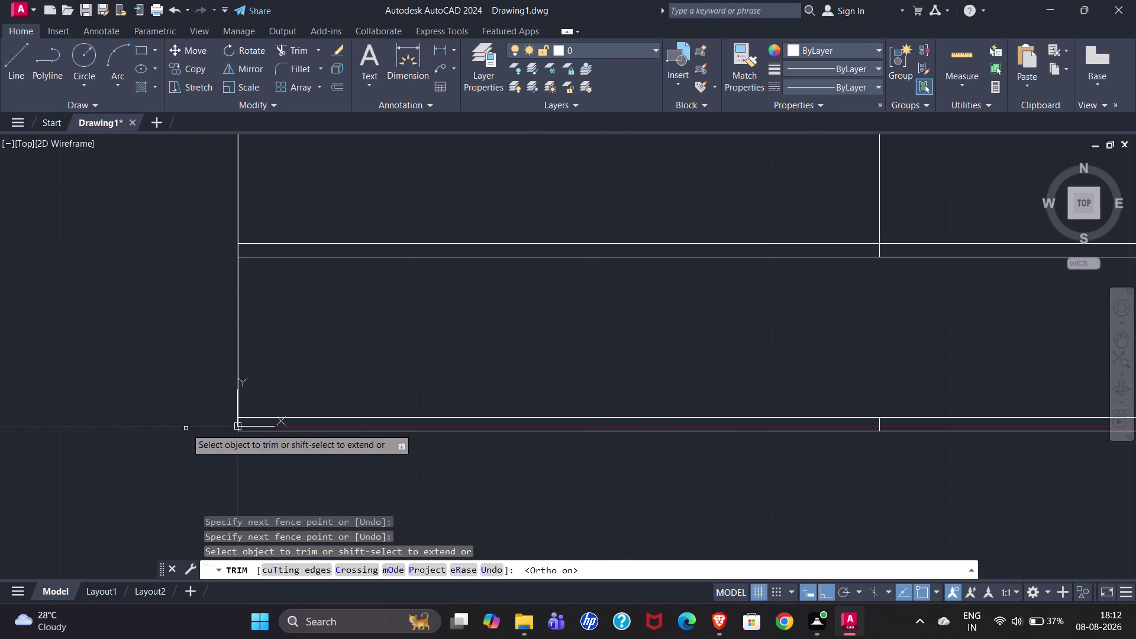
click(310, 426)
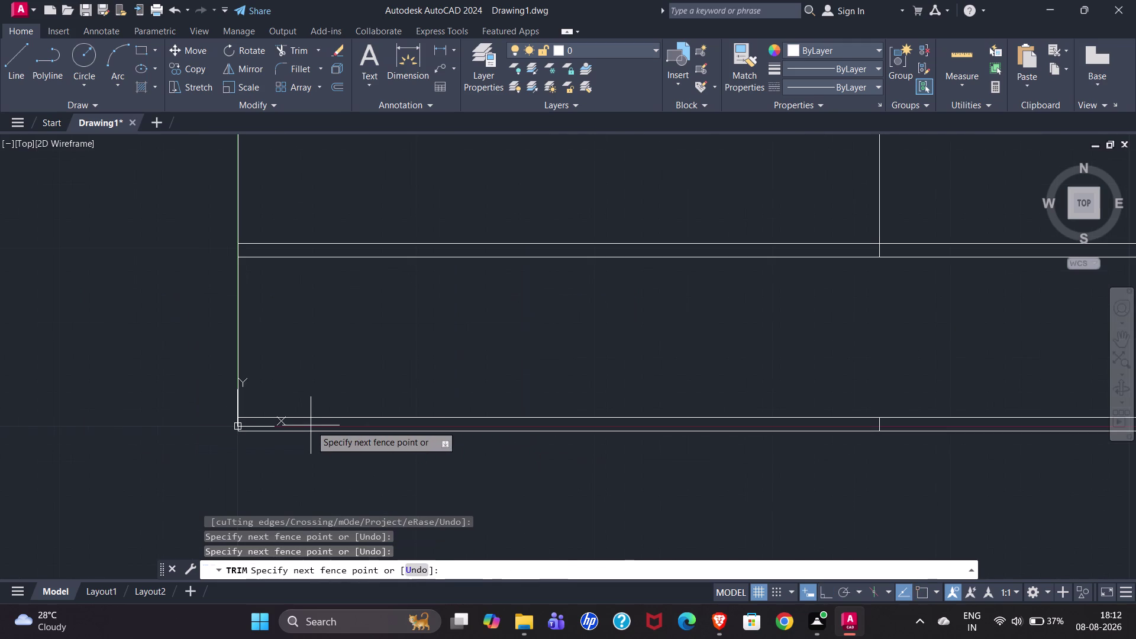
click(916, 424)
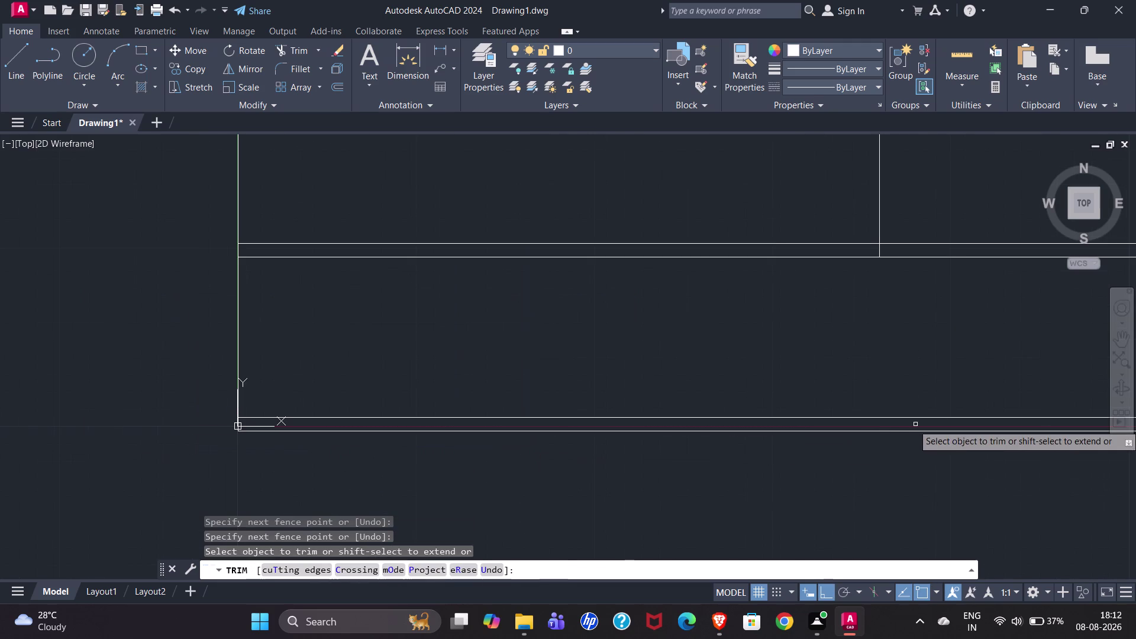
scroll(down, 3)
scroll(up, 3)
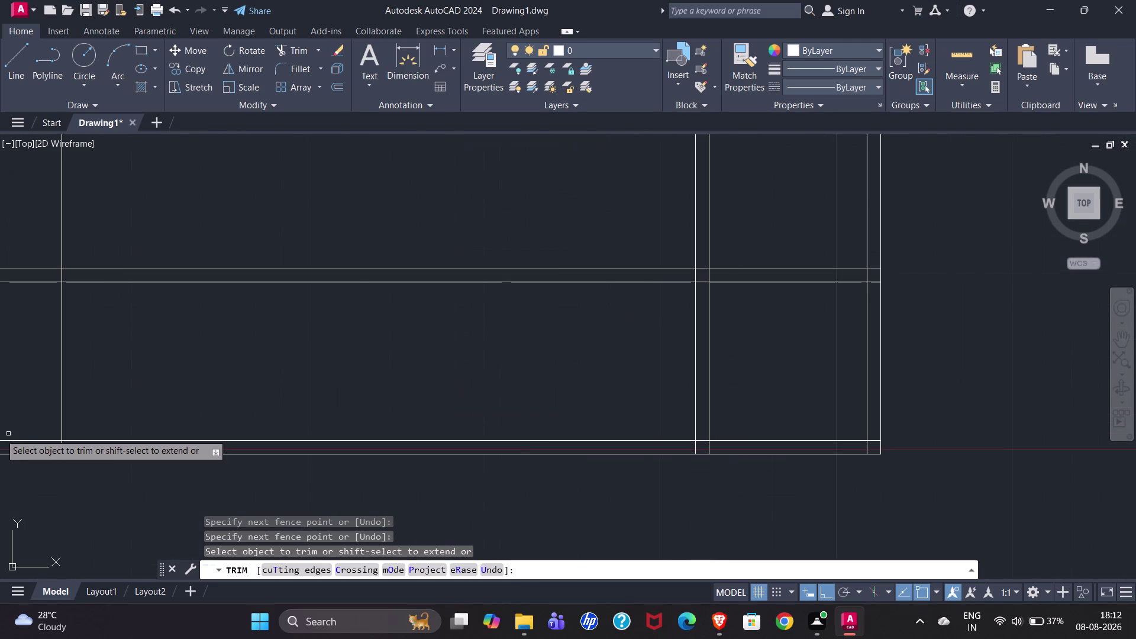
click(20, 446)
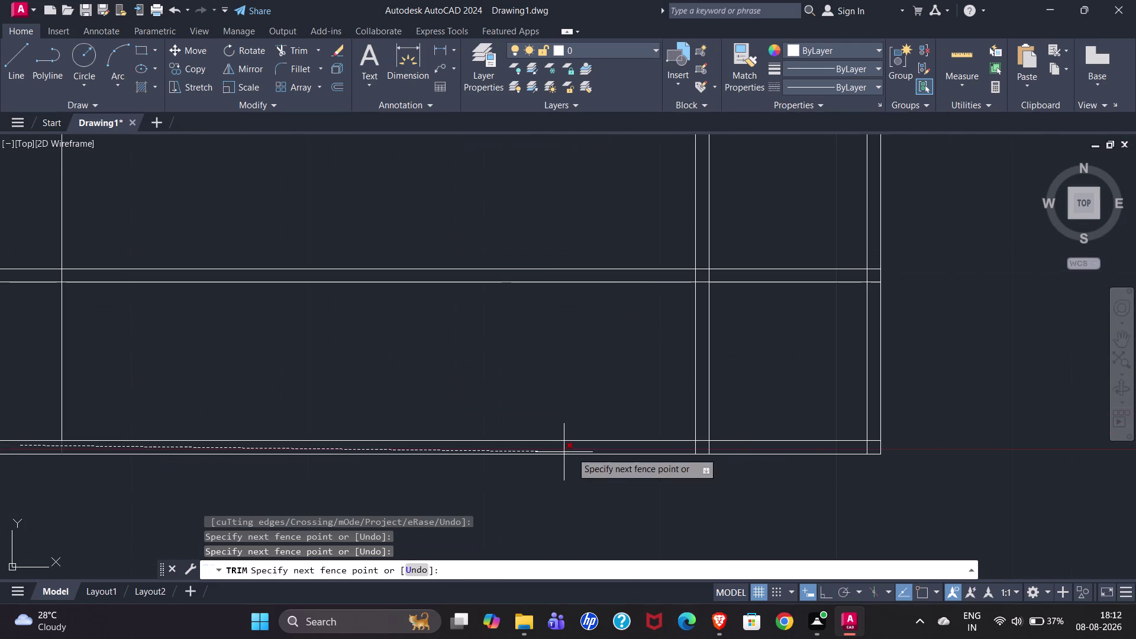
click(874, 446)
scroll(down, 3)
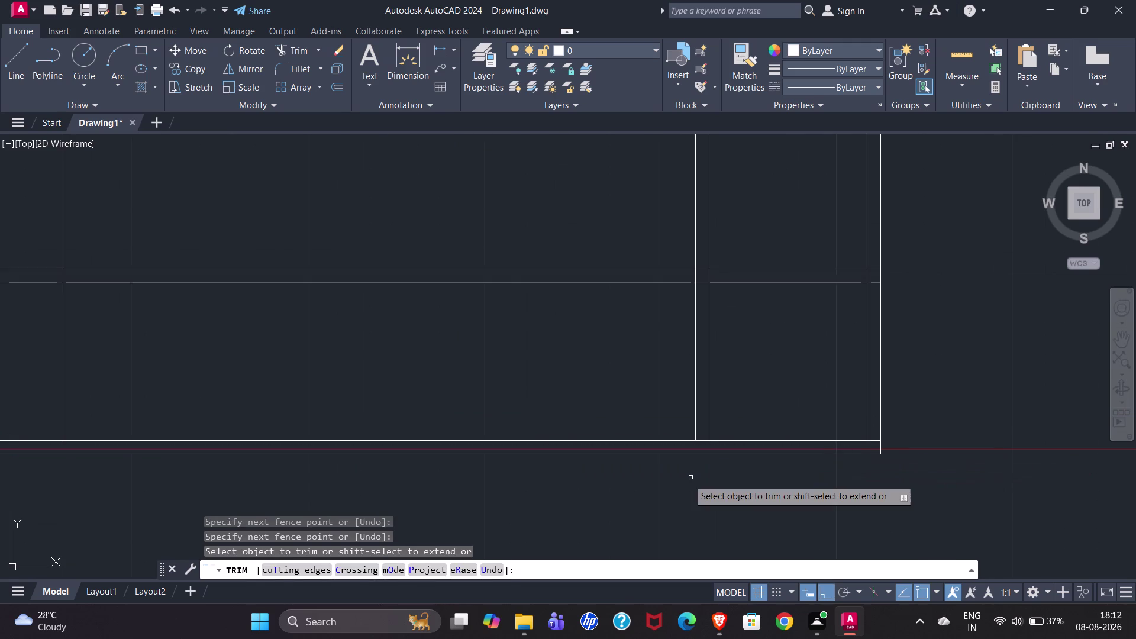
scroll(down, 3)
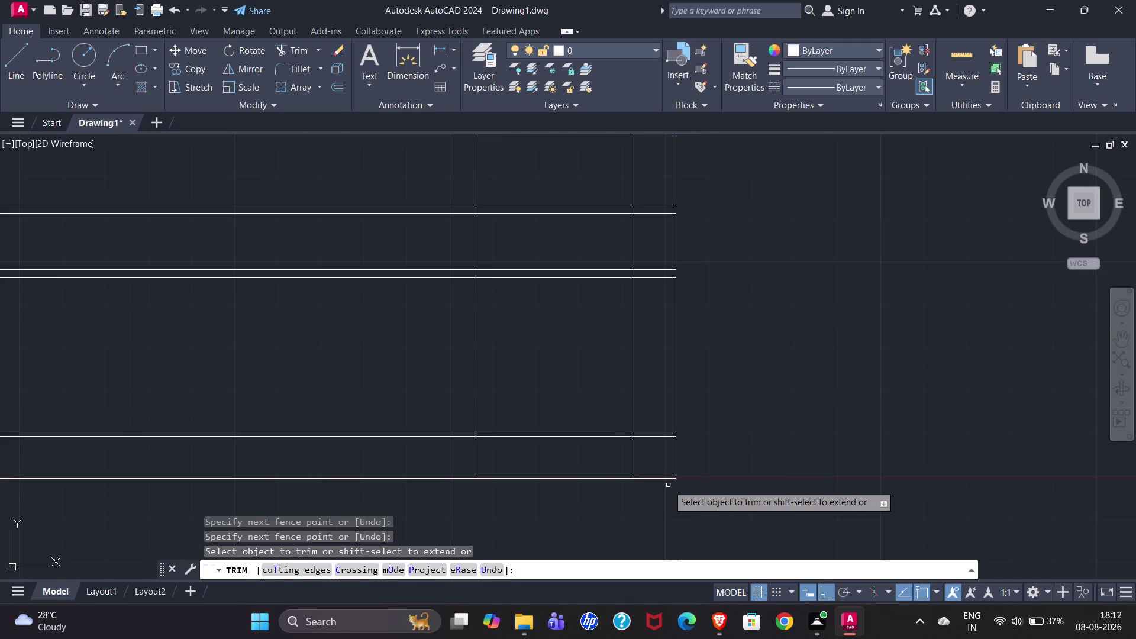
scroll(down, 3)
scroll(up, 3)
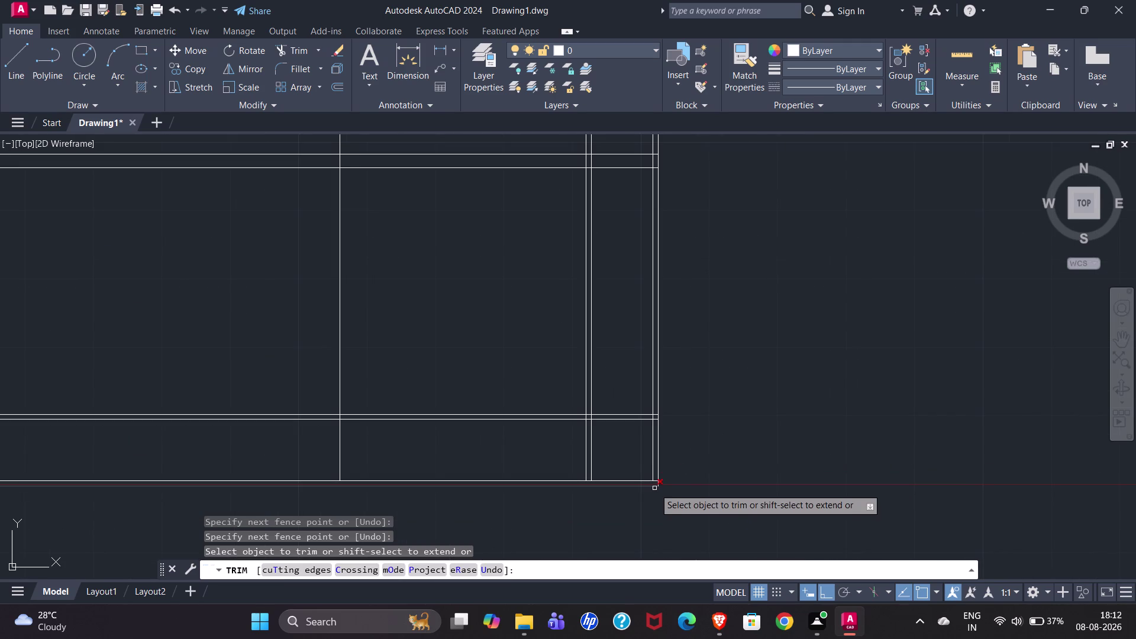
scroll(up, 3)
click(641, 494)
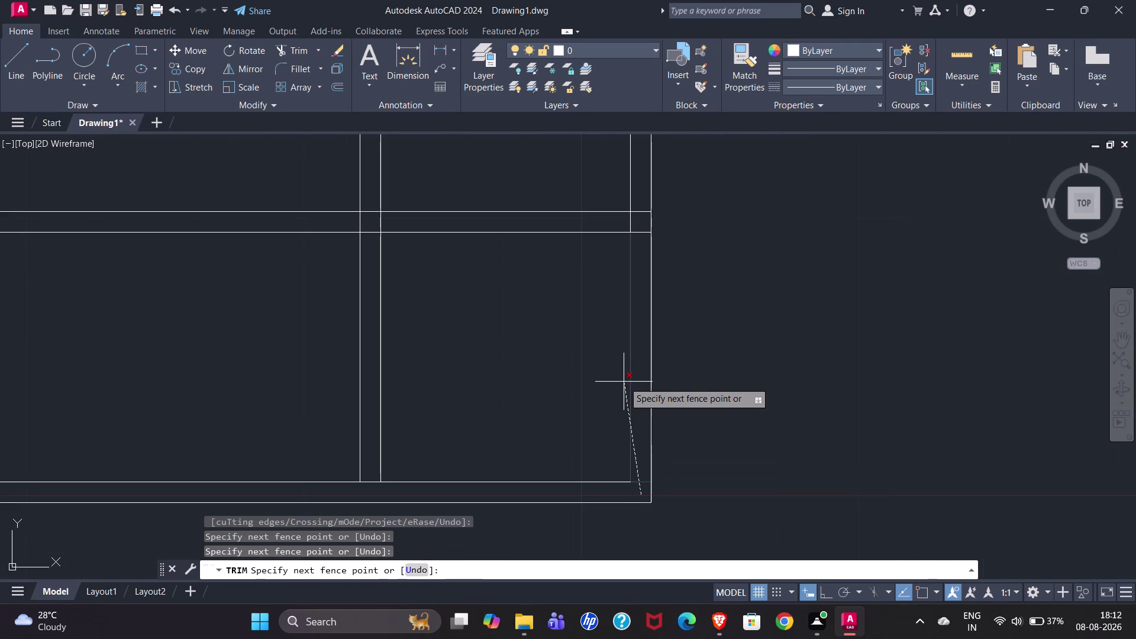
scroll(down, 3)
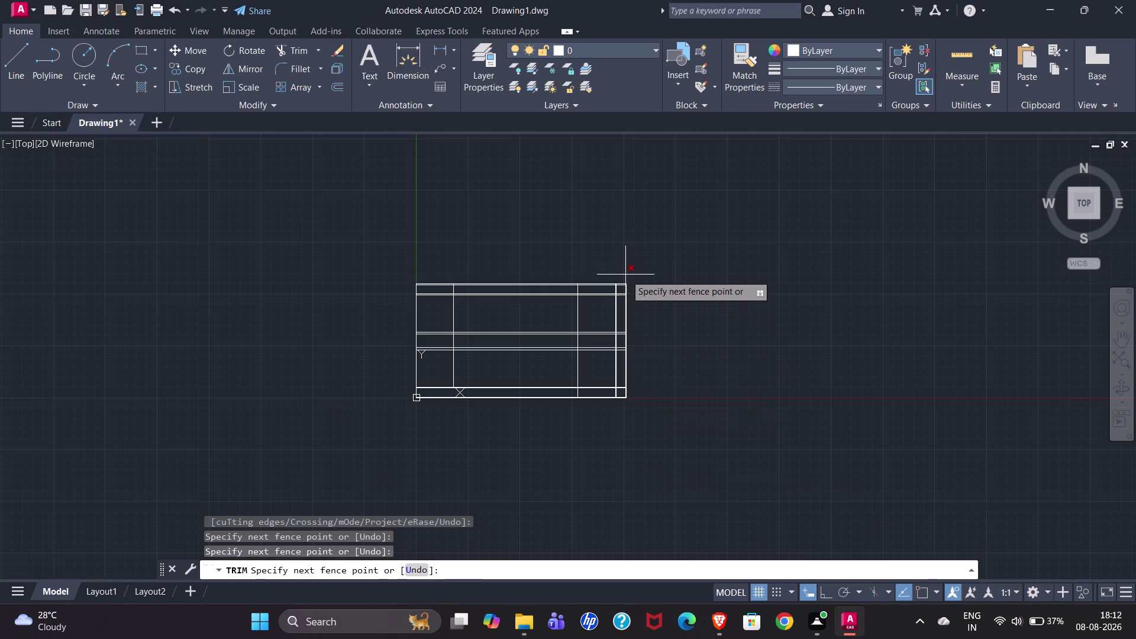
Complete the first trim fence to cut off the crossing wall line ends.
click(827, 594)
scroll(up, 3)
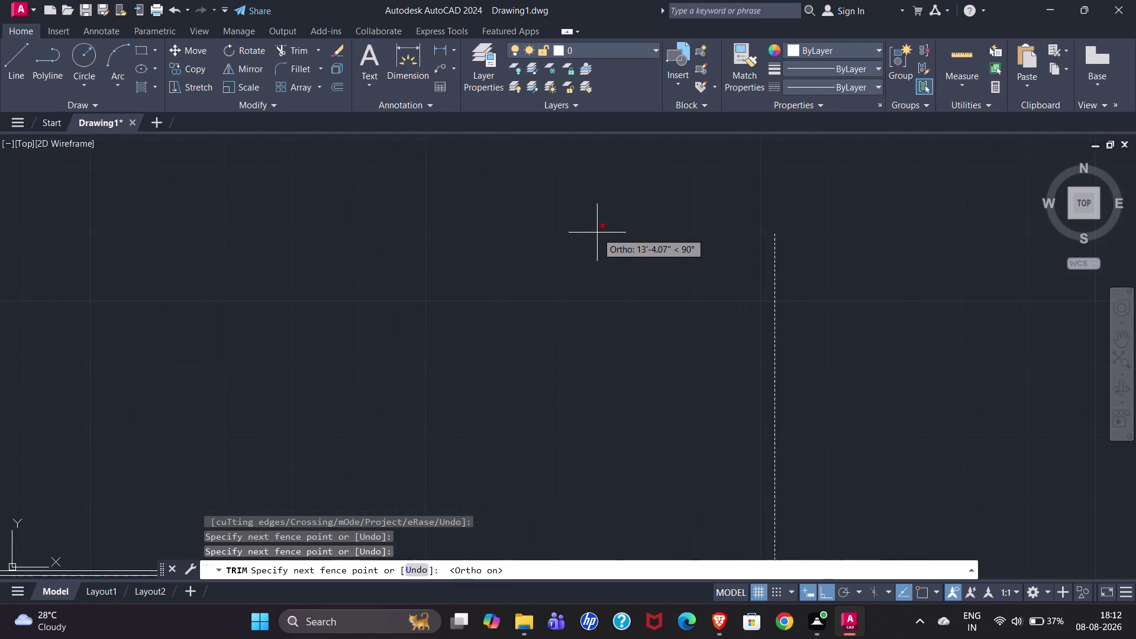
scroll(up, 3)
scroll(down, 3)
scroll(up, 3)
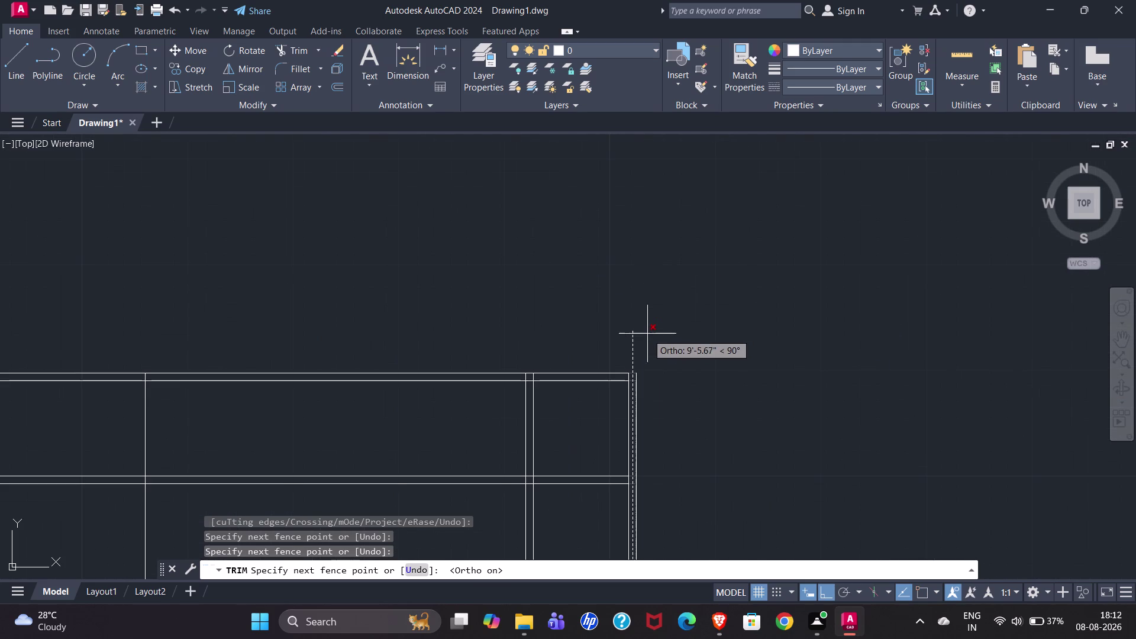
click(635, 379)
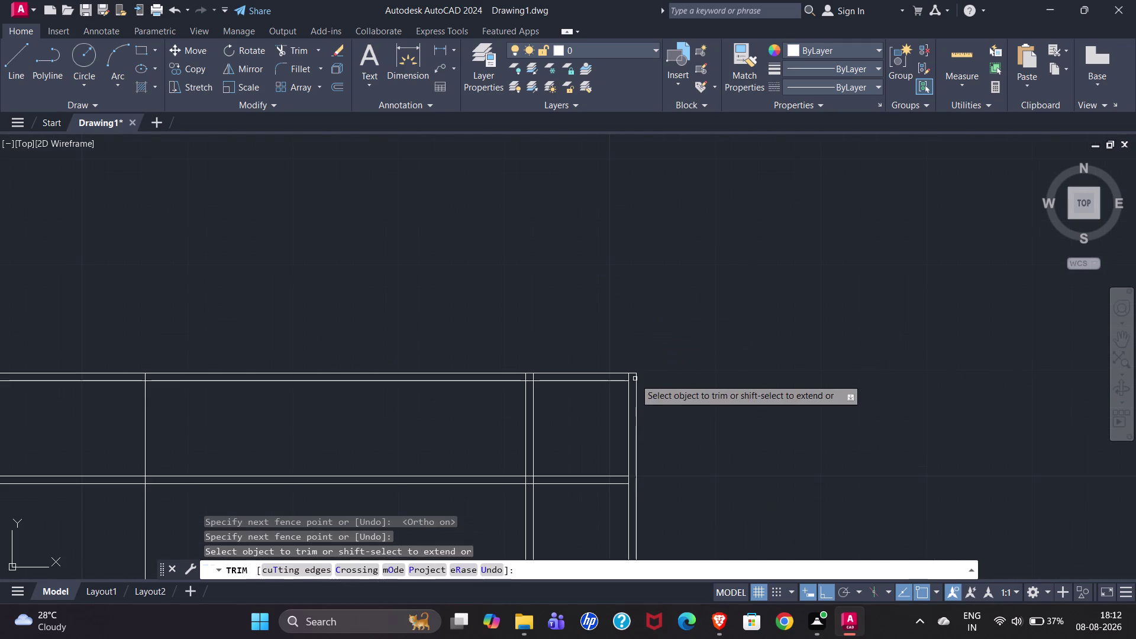
scroll(down, 3)
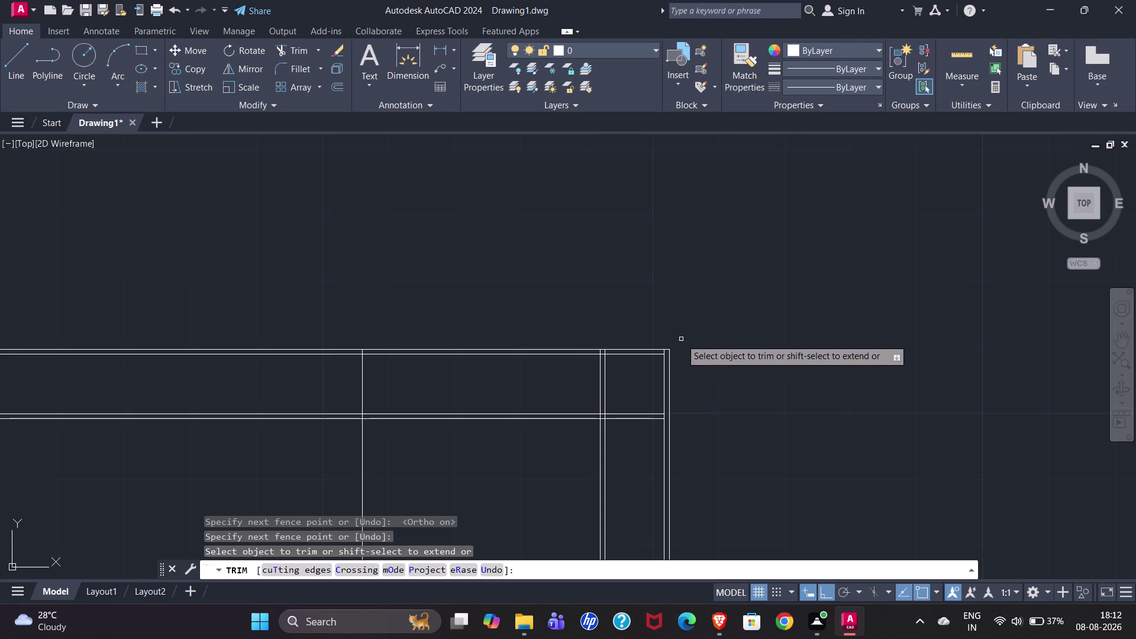
scroll(up, 3)
Draw a straight fence along the top wall ends to trim the top overhangs.
click(663, 364)
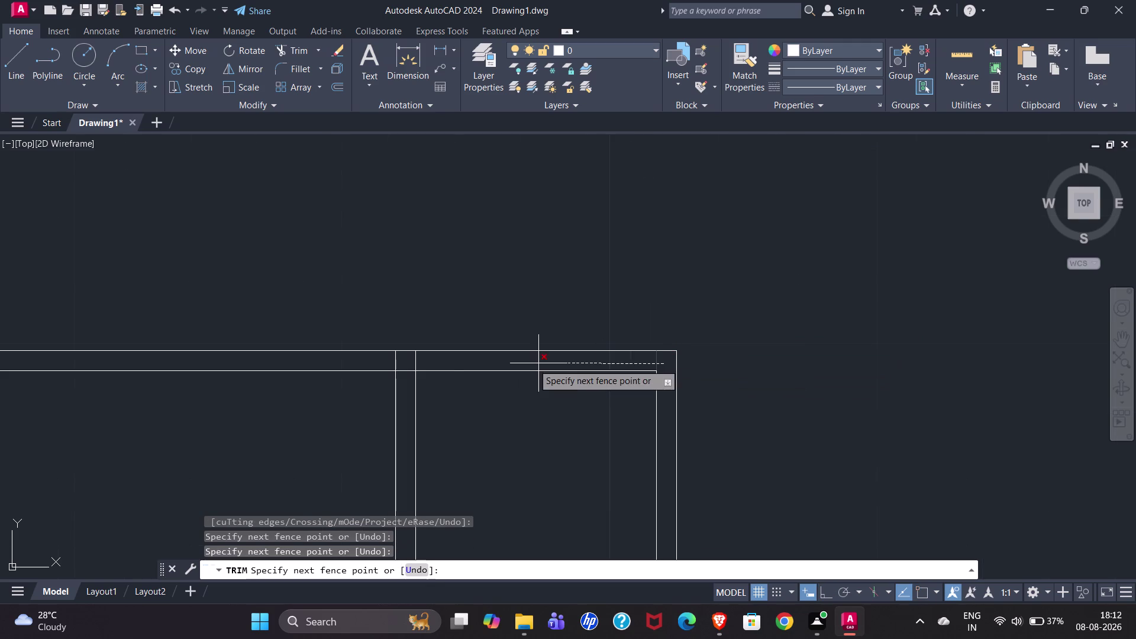
click(828, 599)
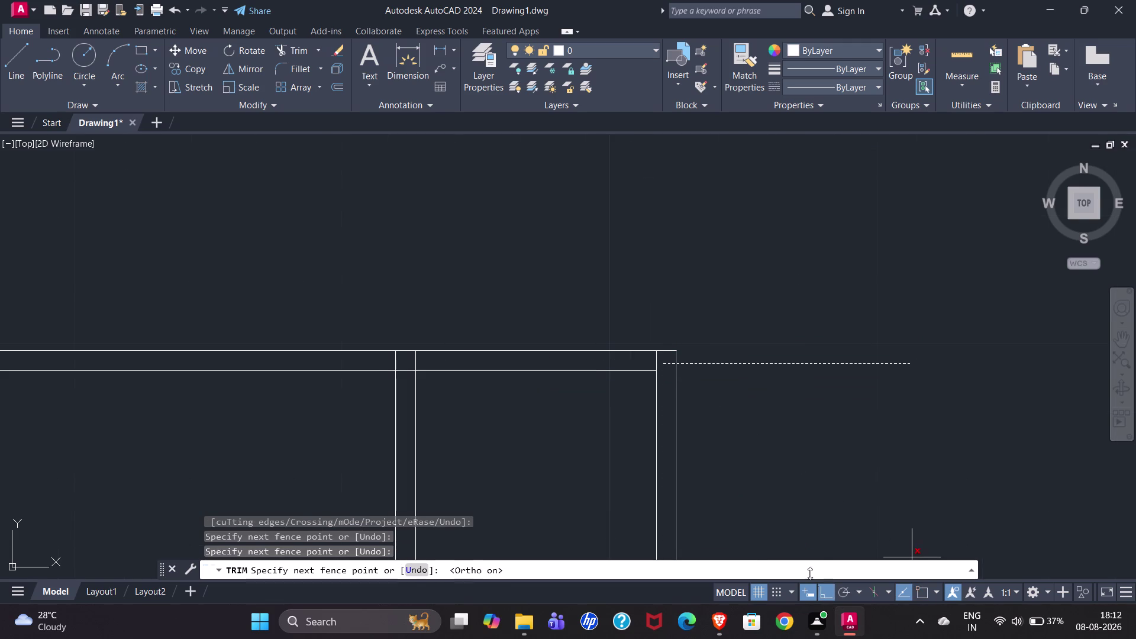
scroll(down, 3)
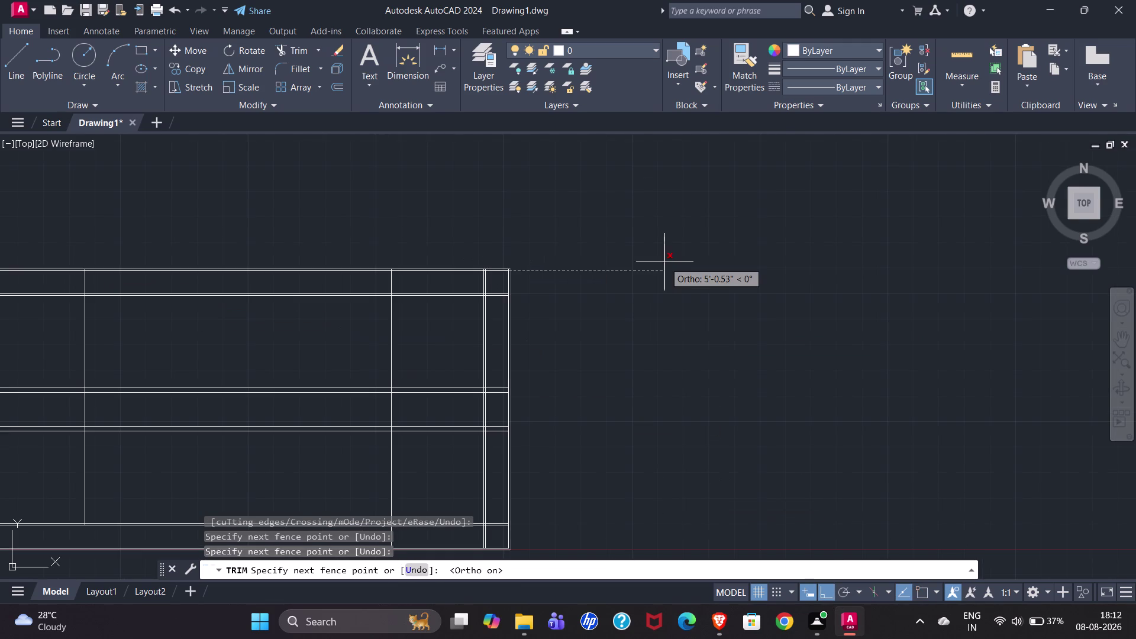
scroll(down, 3)
scroll(up, 3)
scroll(down, 3)
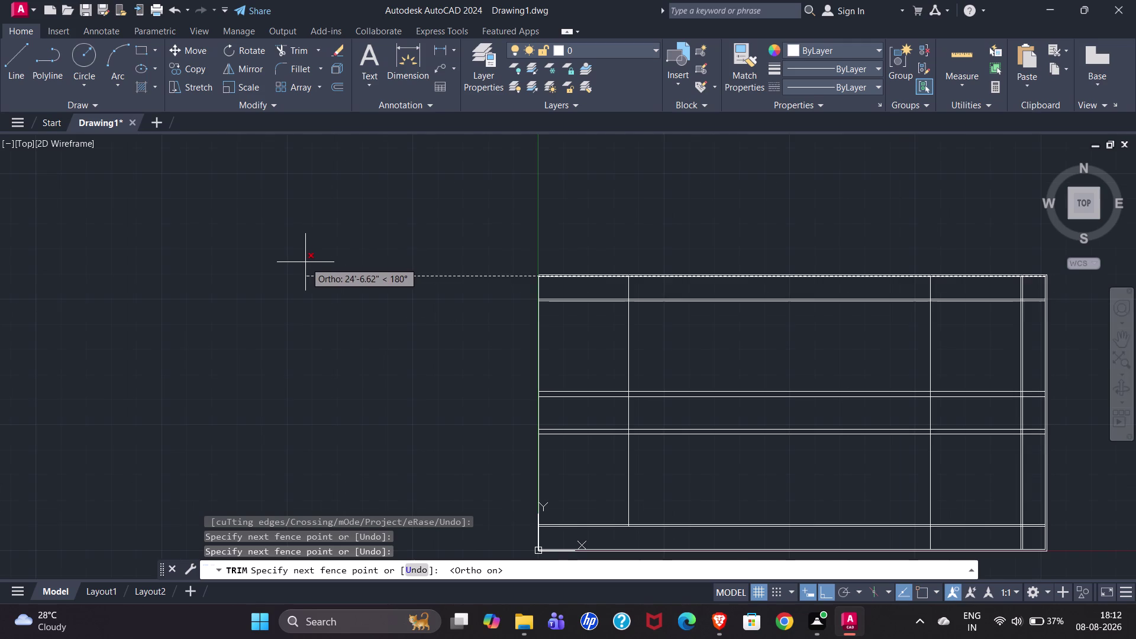
scroll(up, 3)
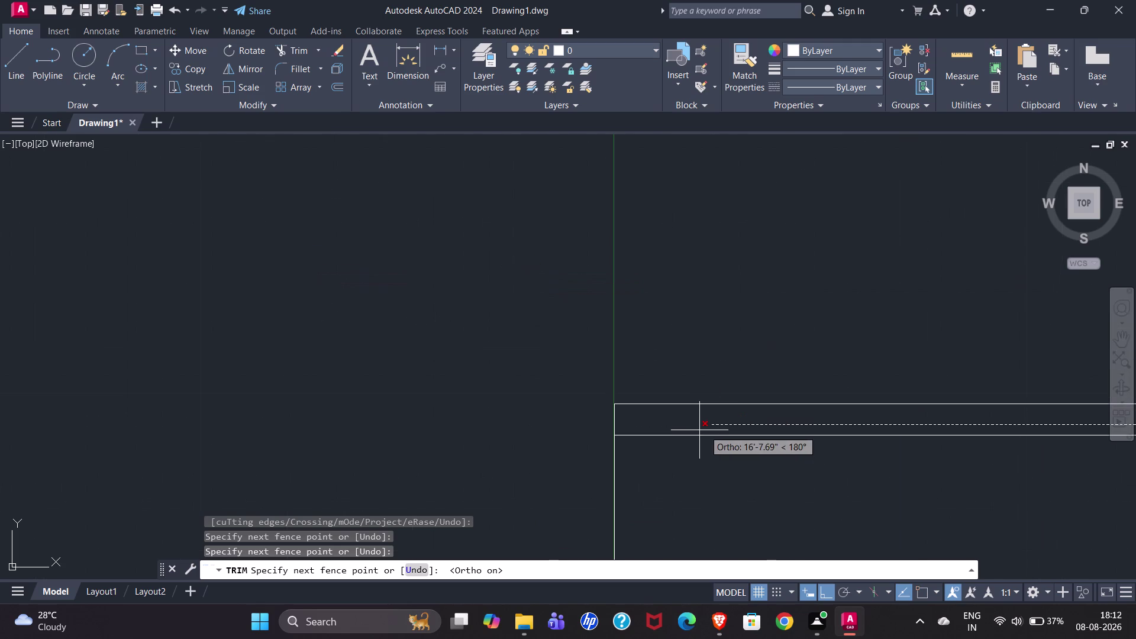
click(641, 421)
scroll(down, 3)
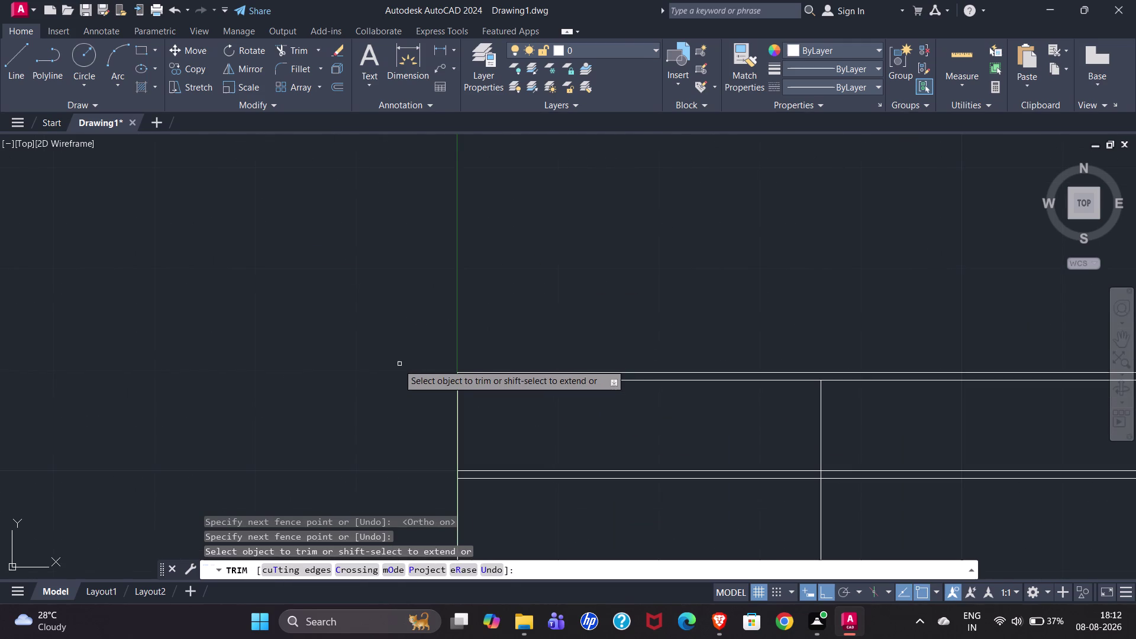
scroll(down, 3)
scroll(down, 3)
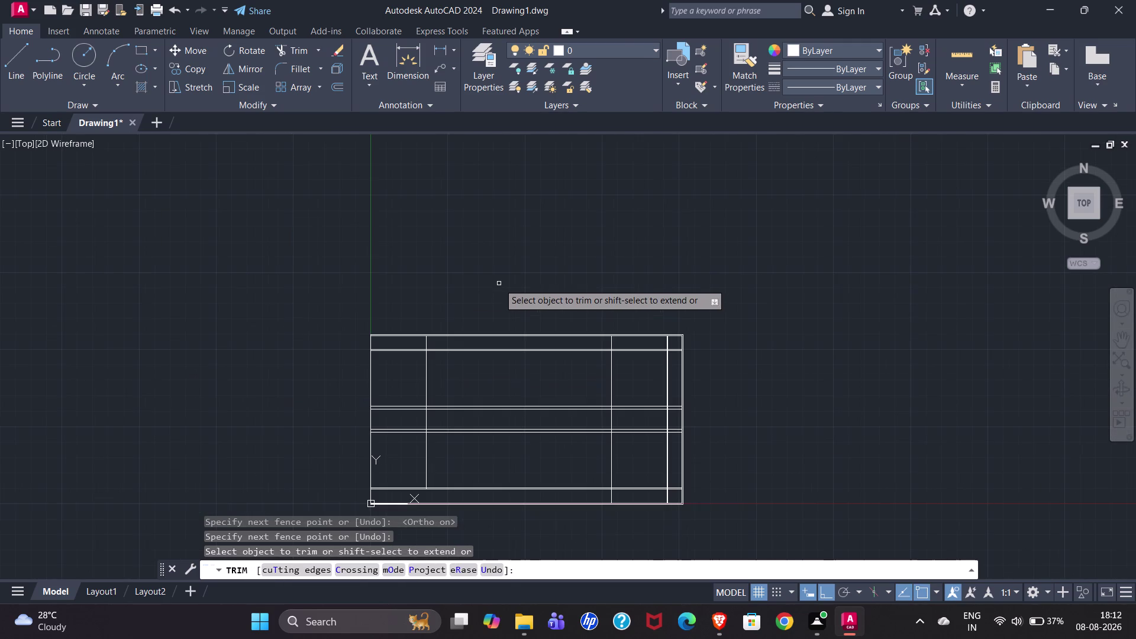
scroll(down, 3)
scroll(up, 3)
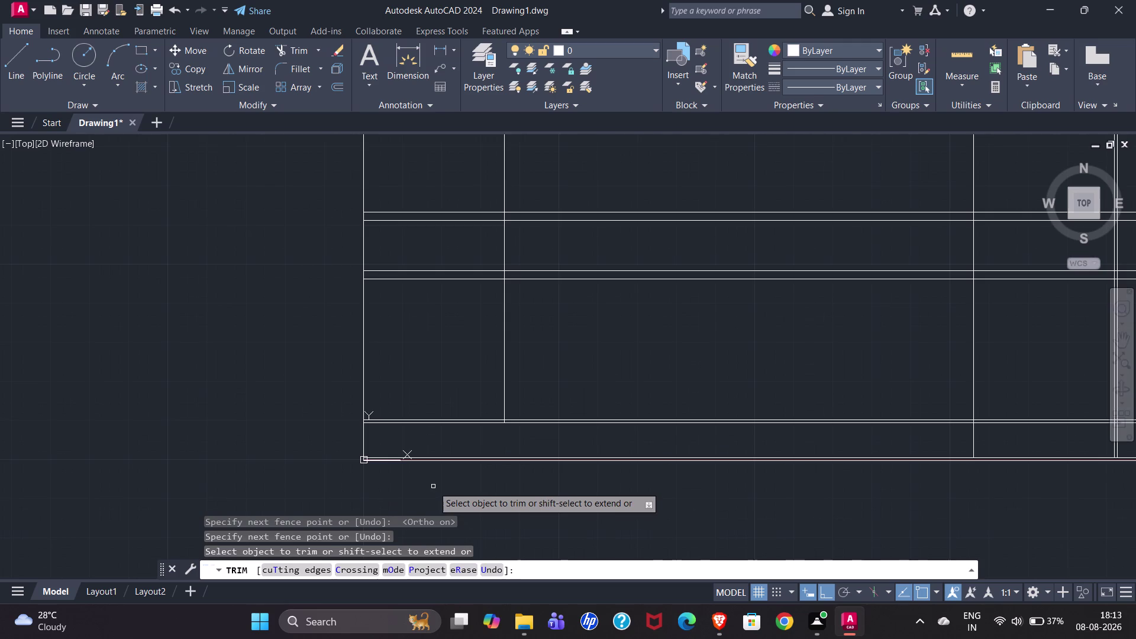
scroll(down, 3)
Fence-trim the inner wall lines at the bottom-right and top-right corners.
click(630, 460)
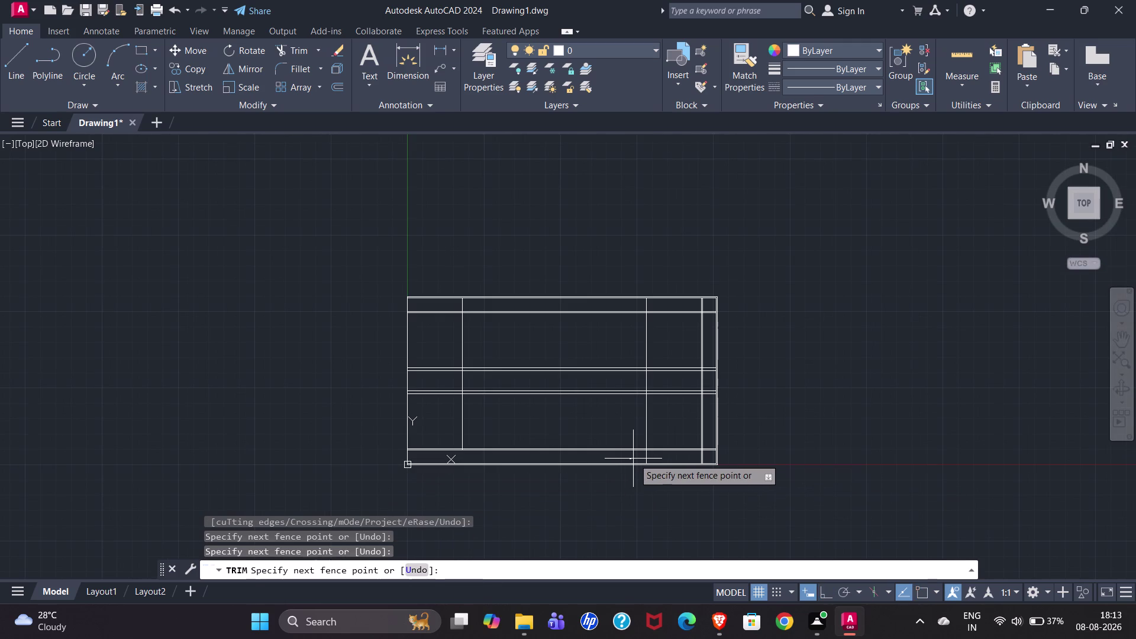
click(708, 457)
click(708, 455)
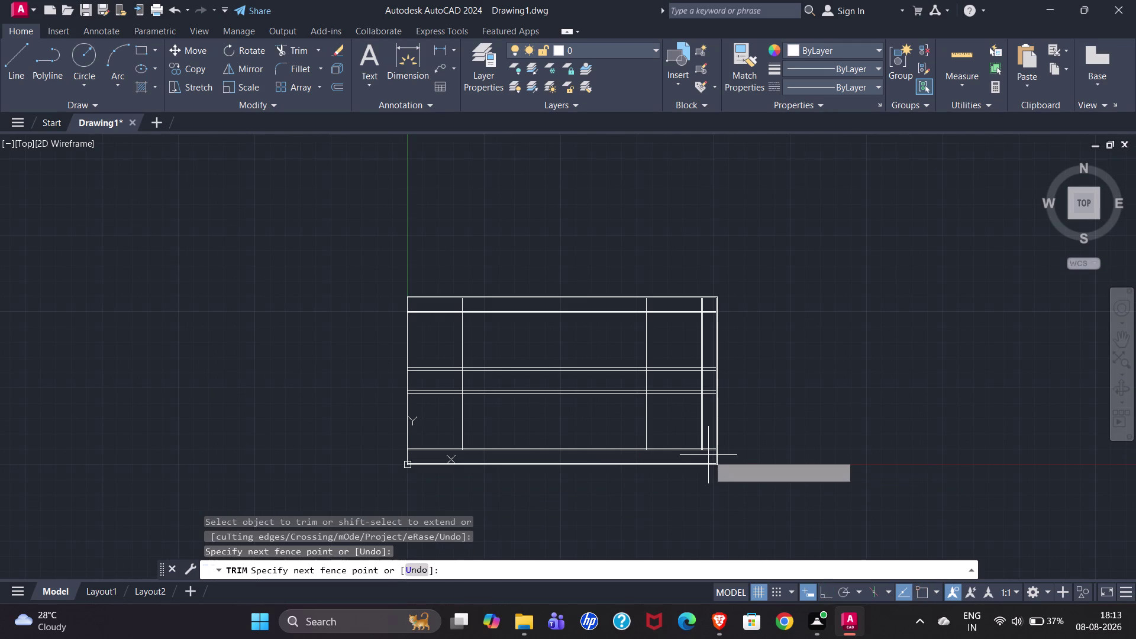
click(707, 303)
click(708, 304)
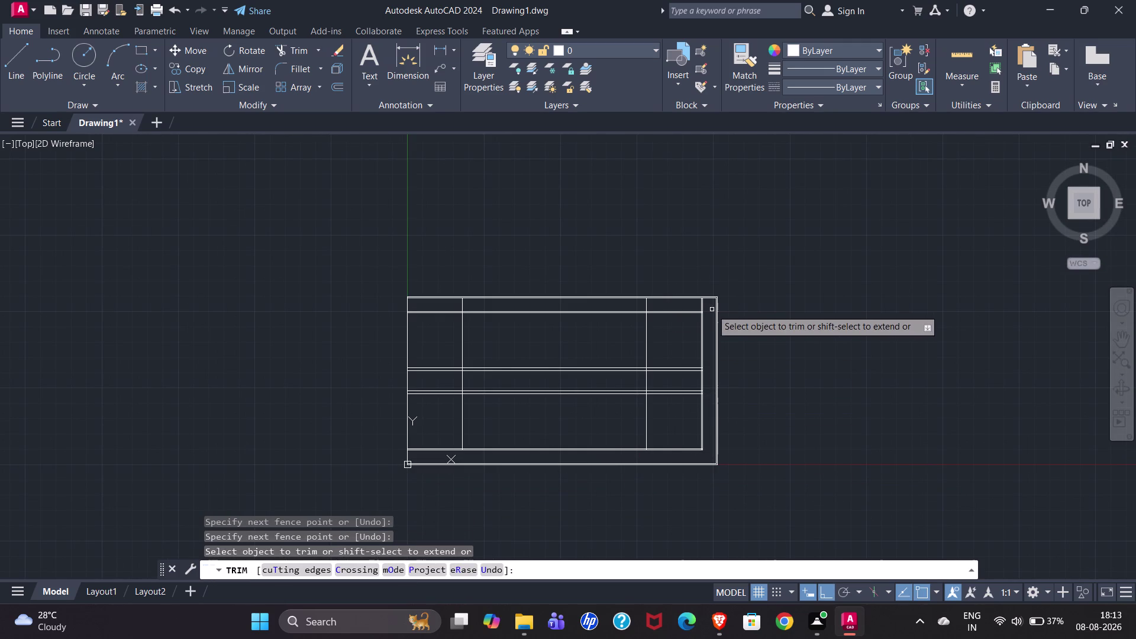
click(708, 306)
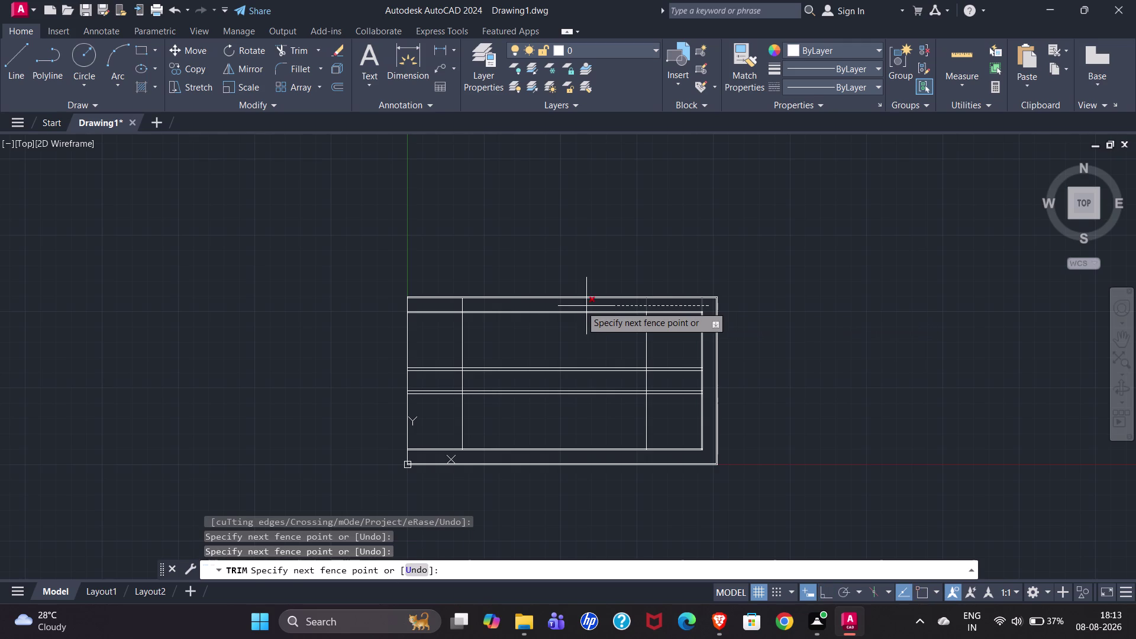
click(446, 306)
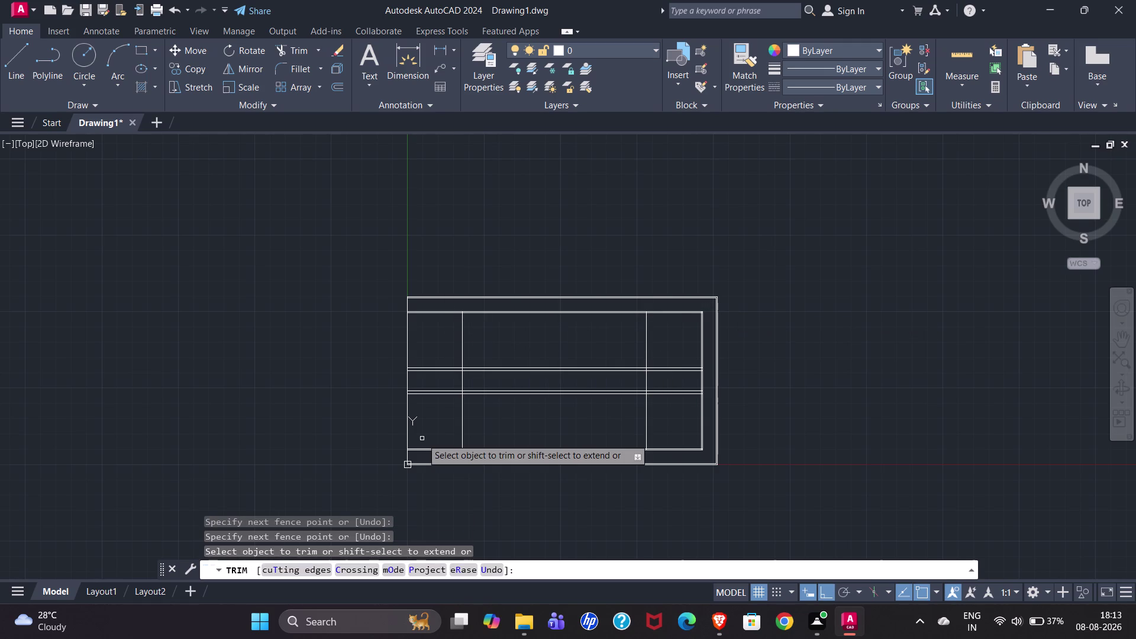
Trim the leftover line segments and stray wall ends at the wall corner.
scroll(up, 3)
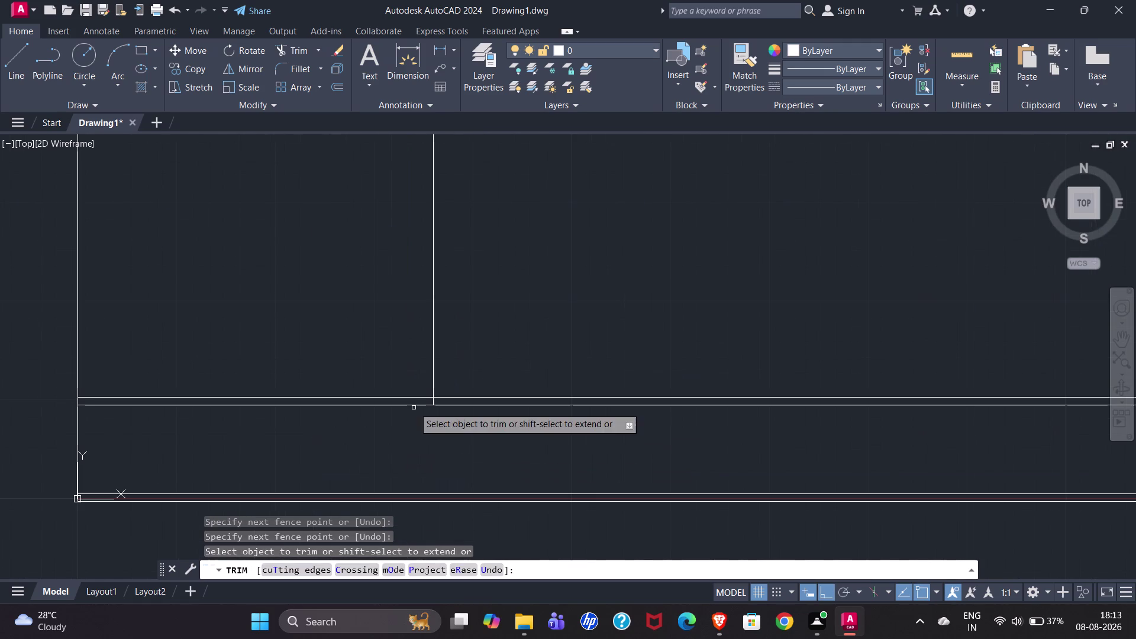
scroll(up, 3)
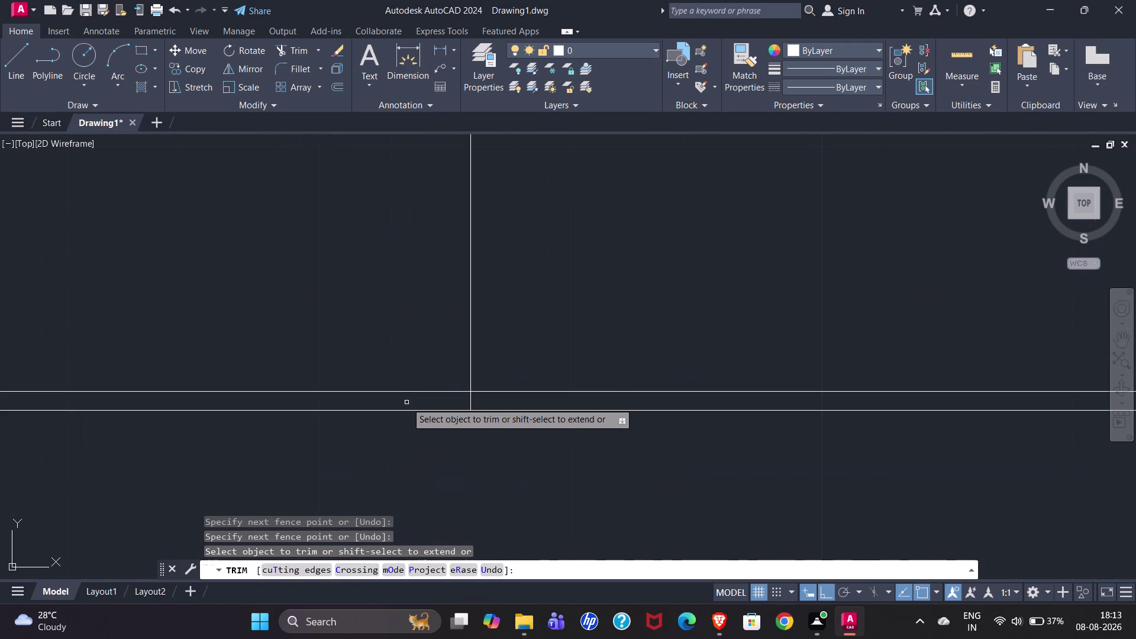
click(407, 403)
click(517, 404)
scroll(down, 3)
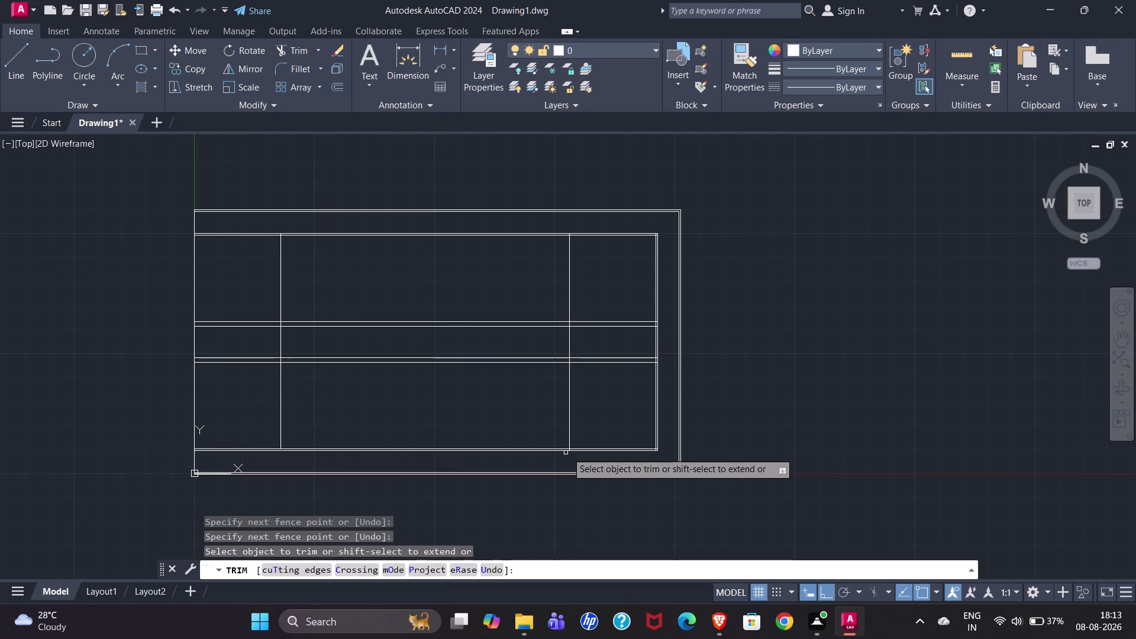
scroll(up, 3)
click(522, 474)
scroll(down, 3)
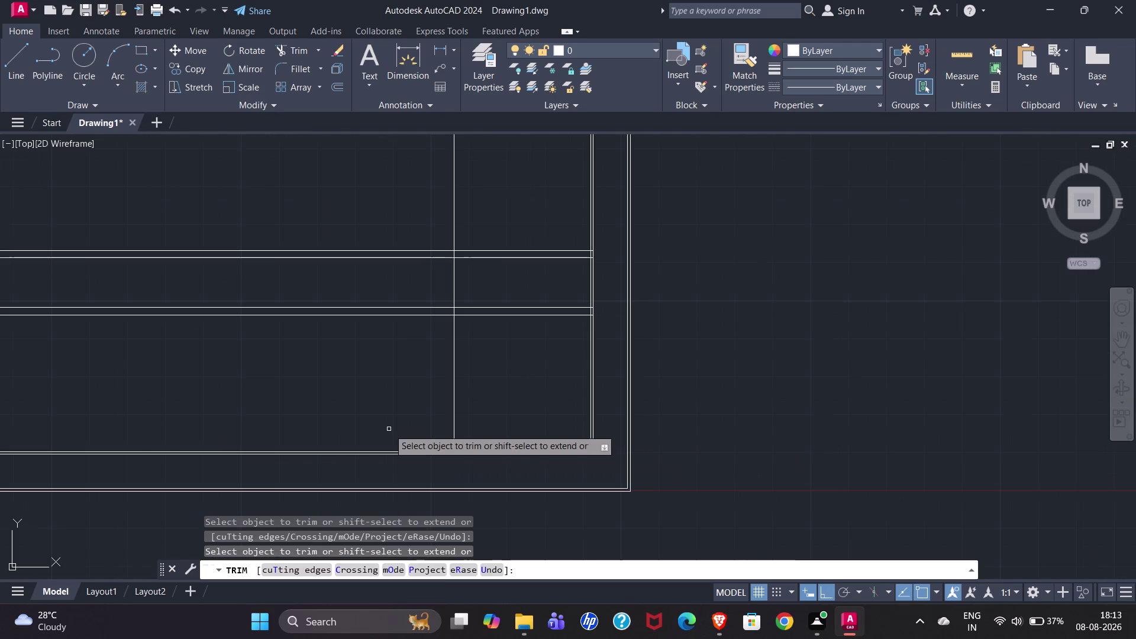
scroll(up, 3)
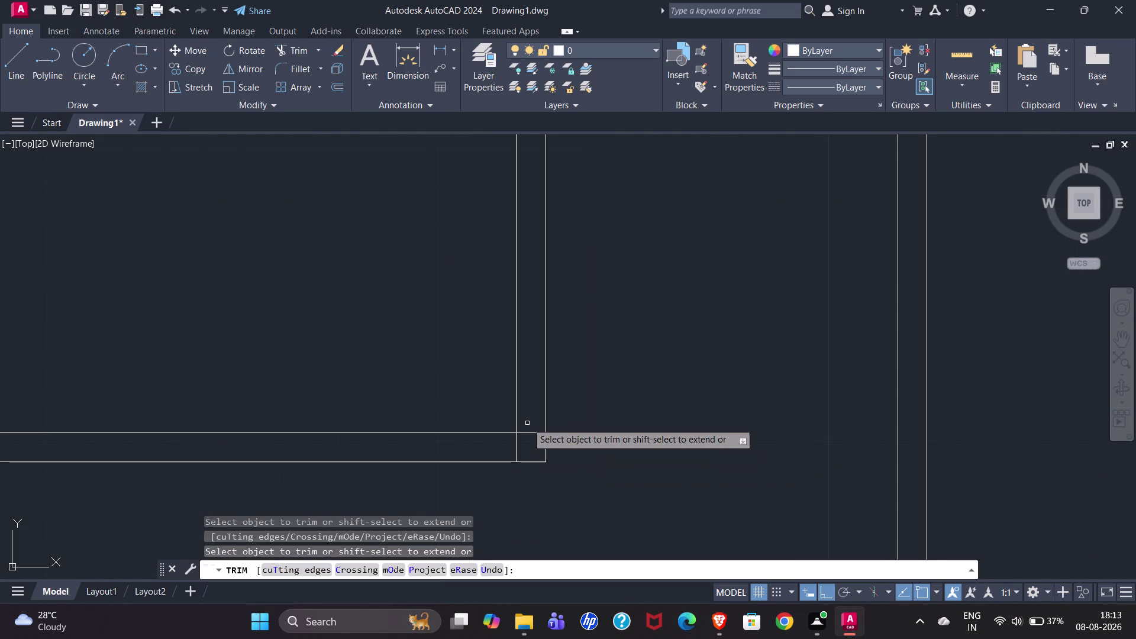
drag(531, 411, 499, 446)
scroll(down, 3)
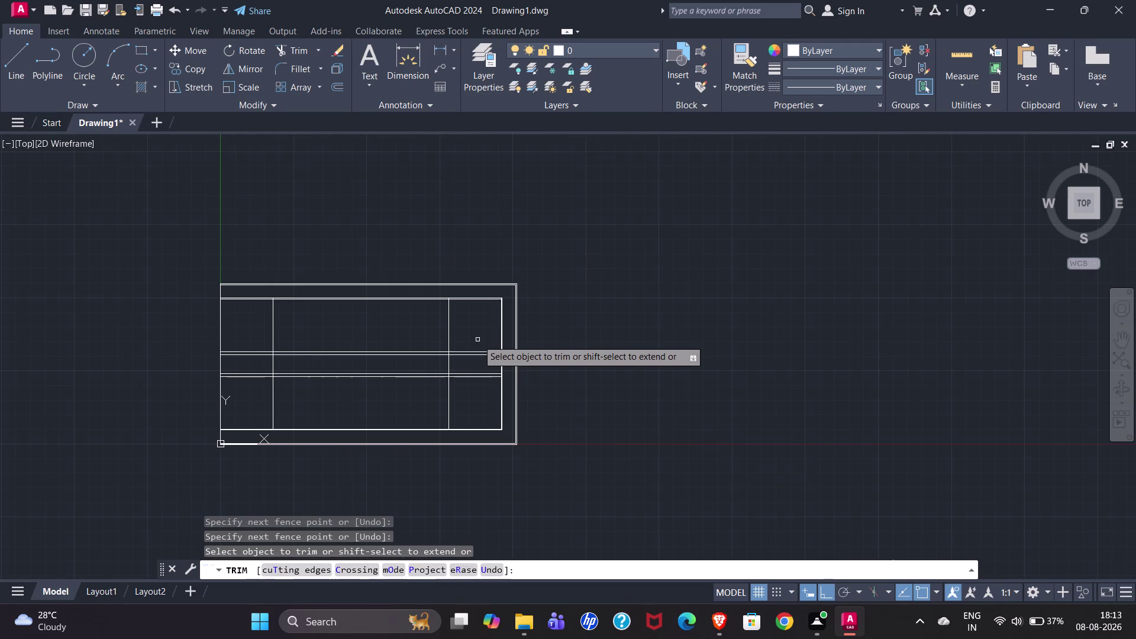
scroll(up, 3)
scroll(up, 3)
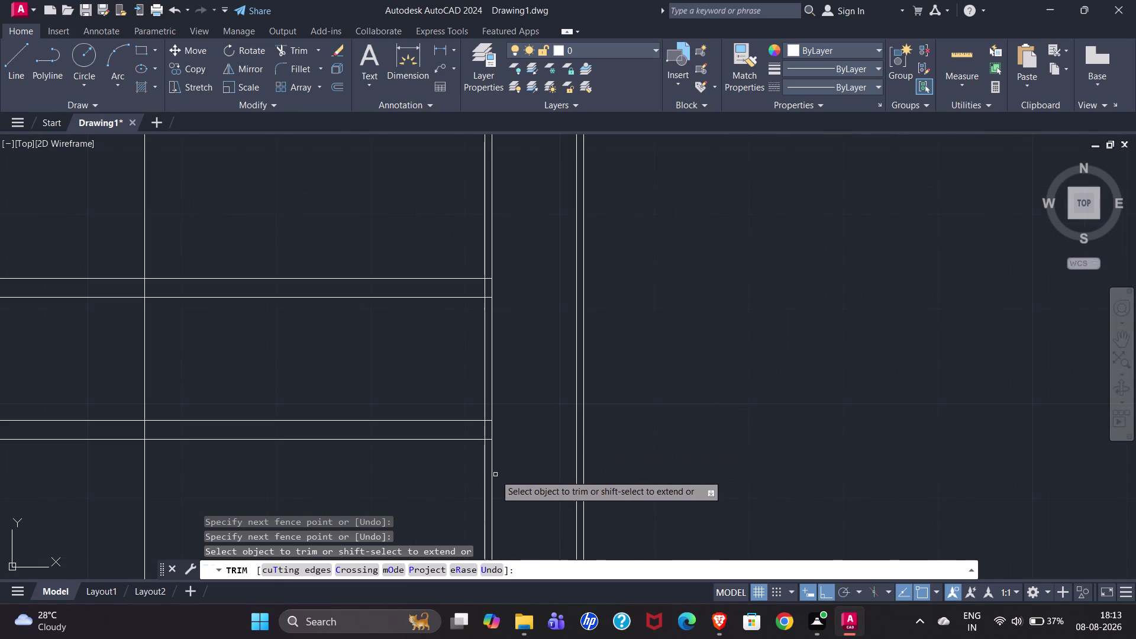
scroll(up, 3)
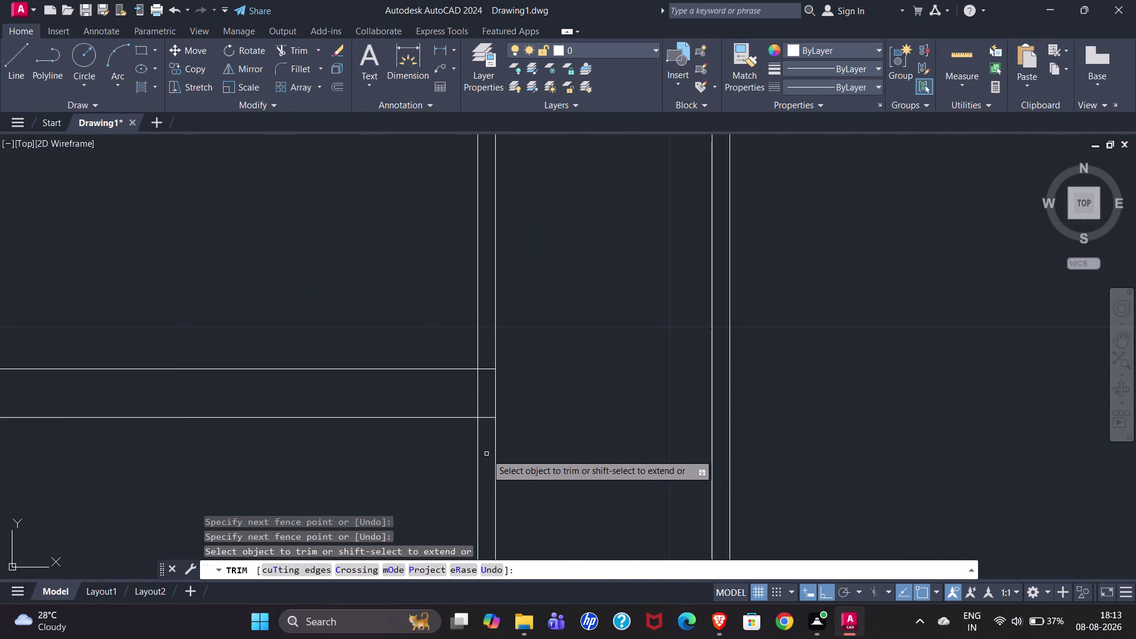
scroll(down, 3)
Run a straight fence across the vertical wall lines to trim them.
click(486, 454)
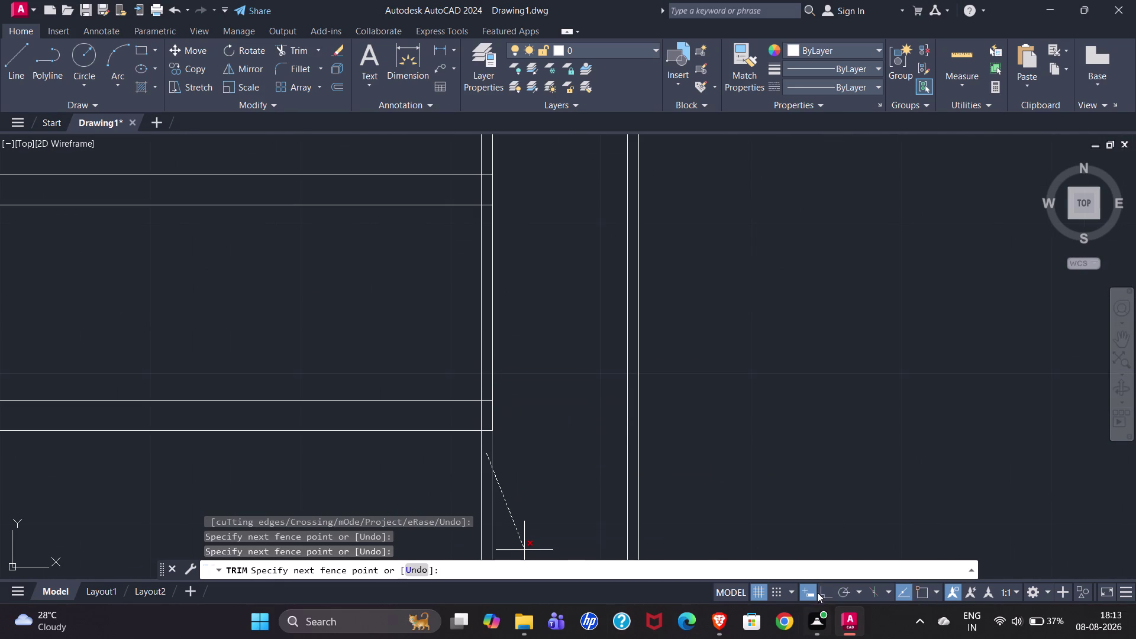
click(825, 595)
click(441, 142)
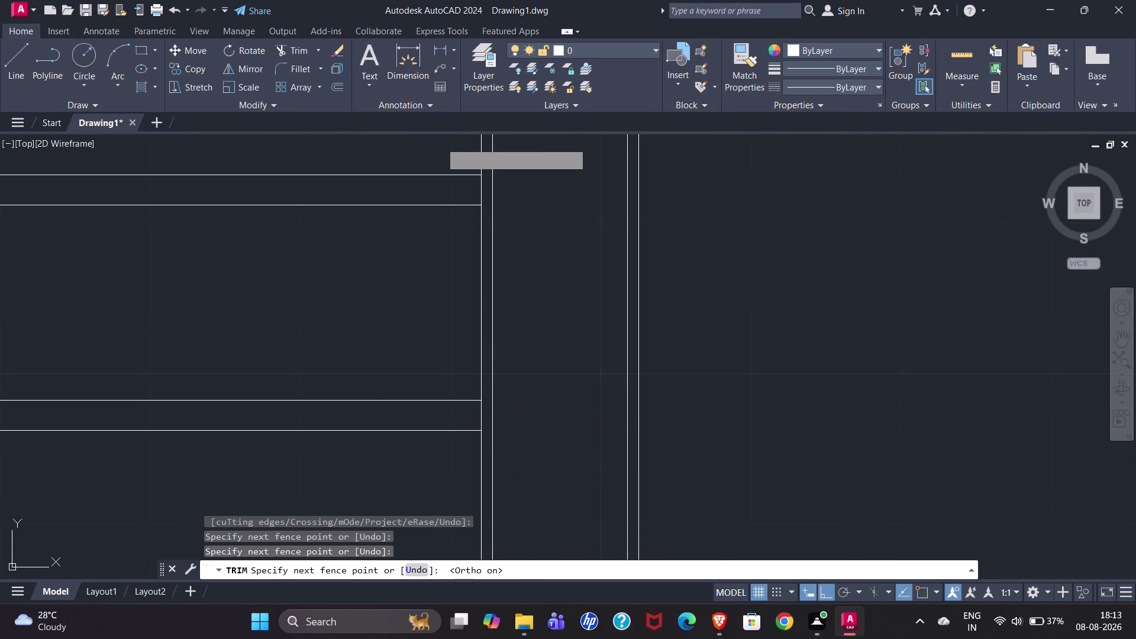
scroll(down, 3)
scroll(up, 3)
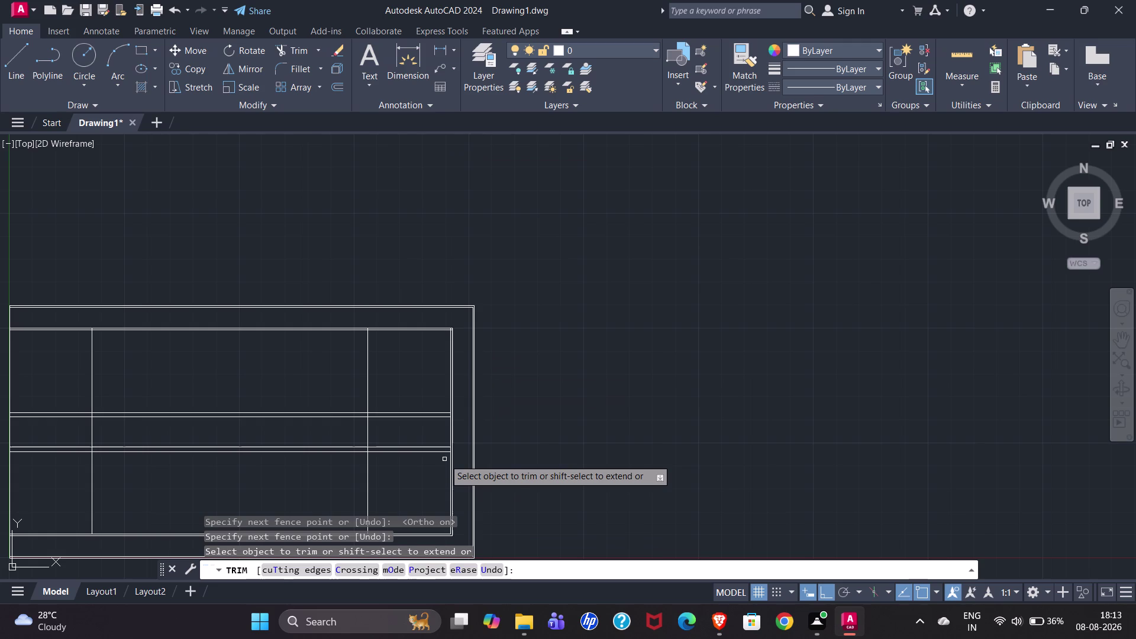
scroll(up, 3)
drag(545, 409, 469, 293)
scroll(down, 3)
scroll(up, 3)
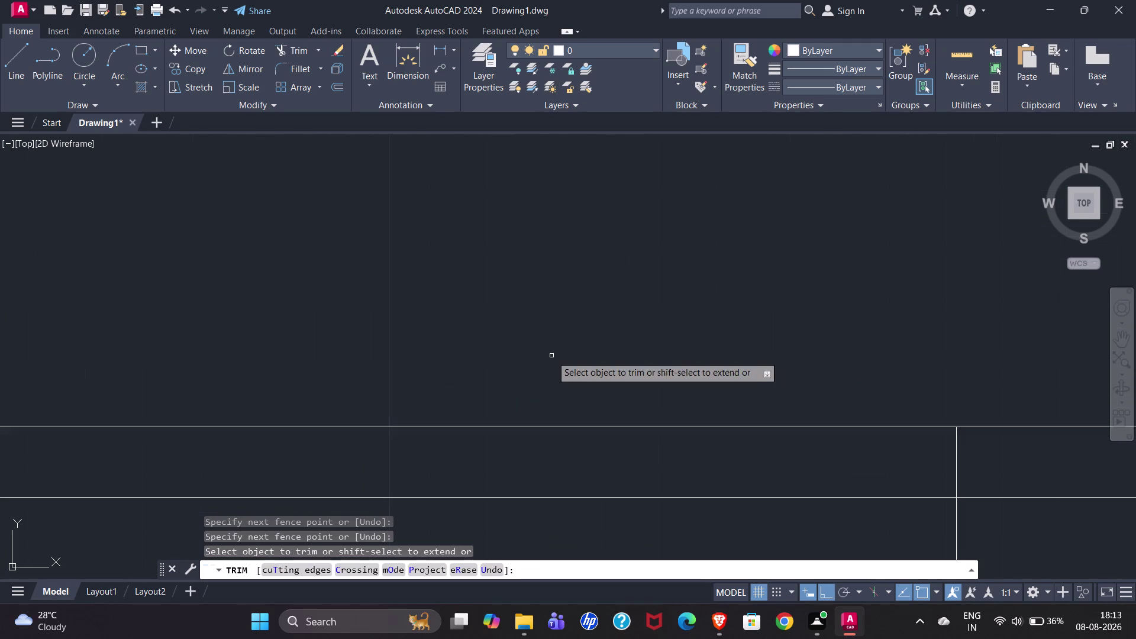
Pan between the remaining wall junctions, then end trimming and undo the last change.
drag(1092, 470, 775, 473)
scroll(down, 3)
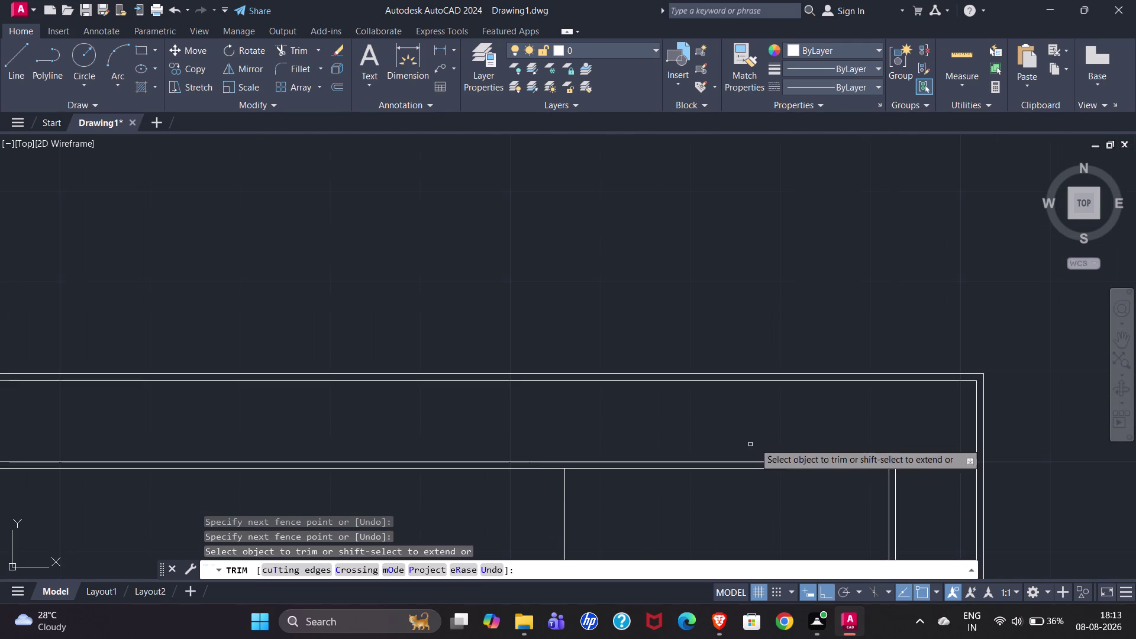
scroll(down, 3)
scroll(up, 3)
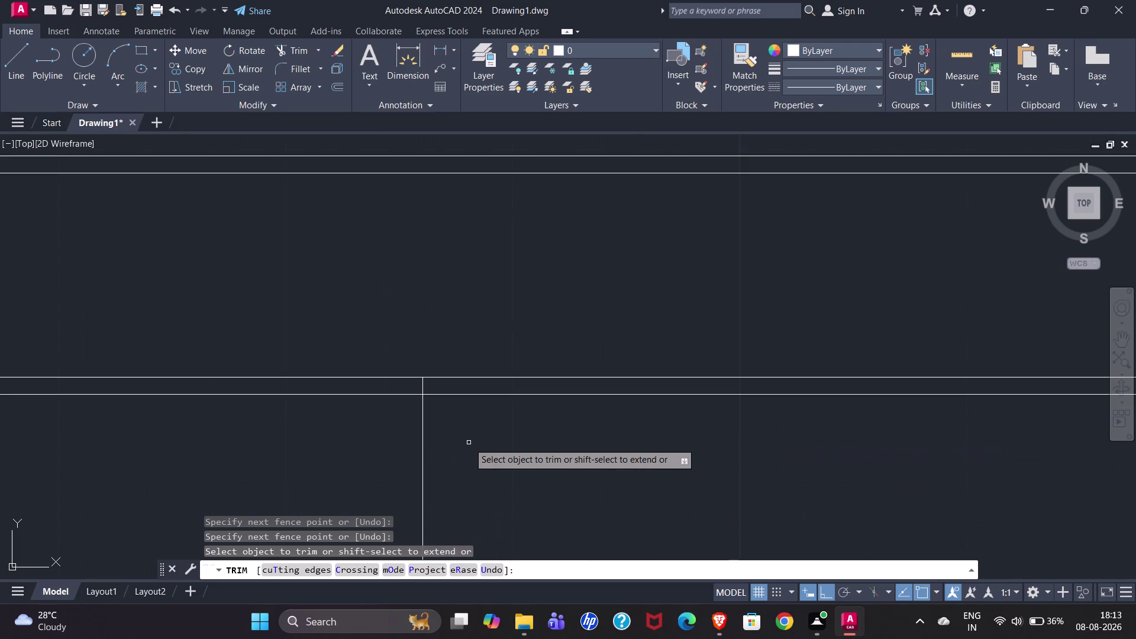
scroll(up, 3)
drag(483, 397, 387, 389)
scroll(down, 3)
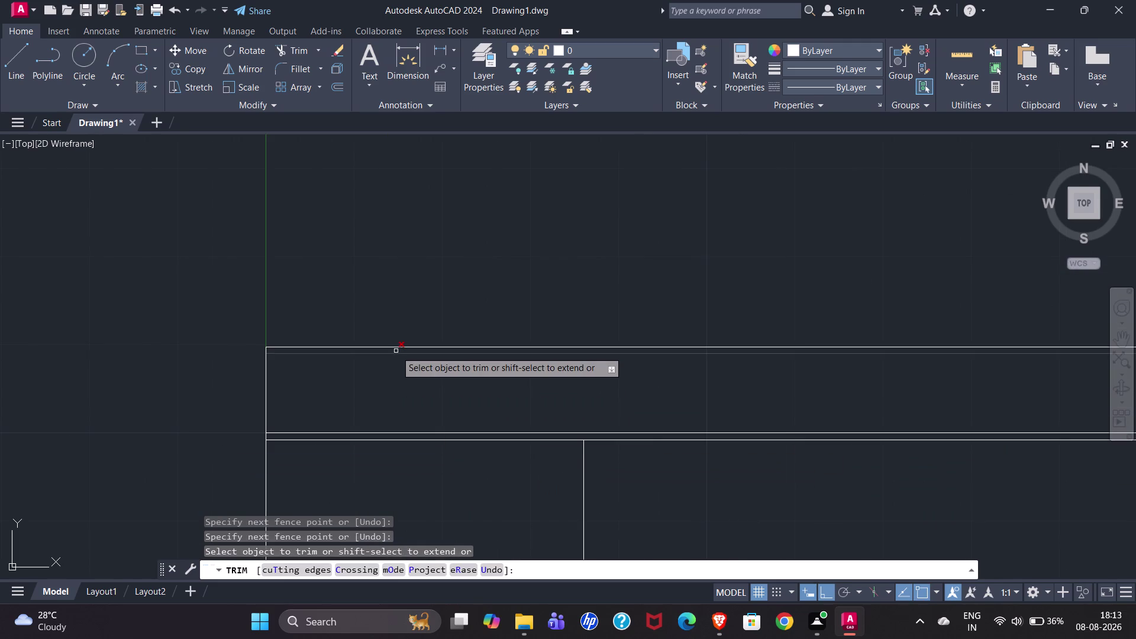
scroll(down, 3)
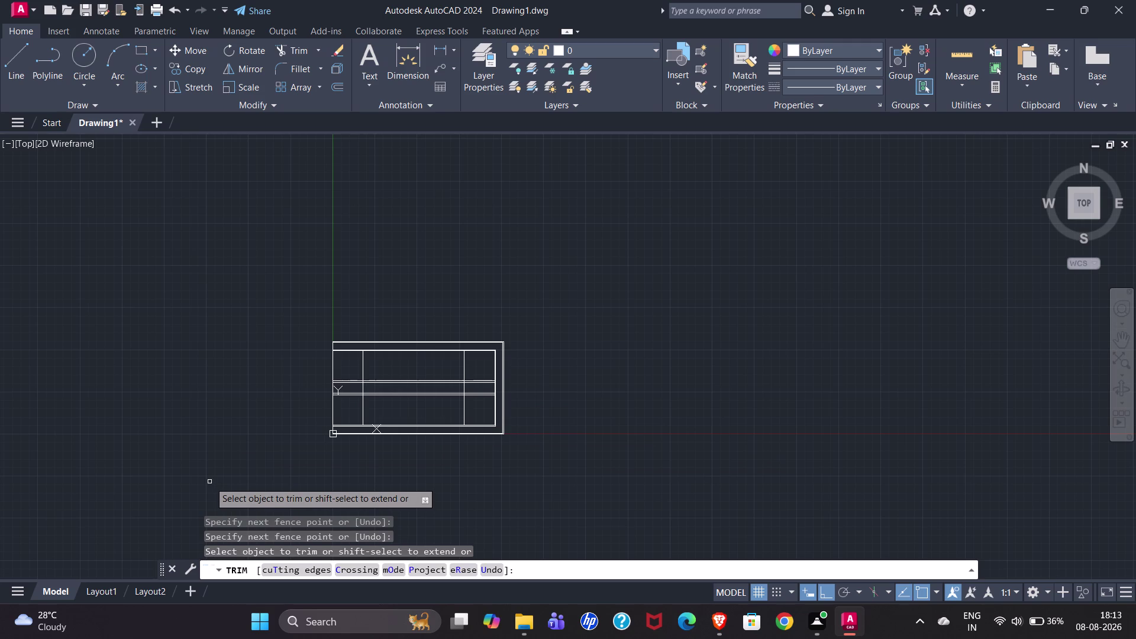
scroll(up, 3)
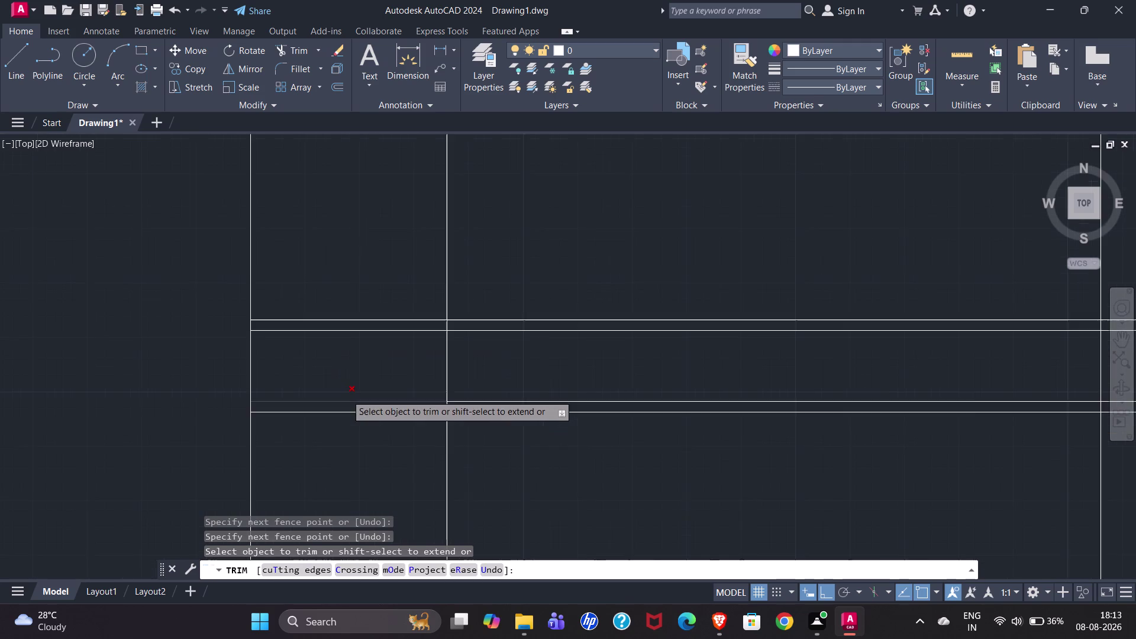
drag(400, 354, 627, 342)
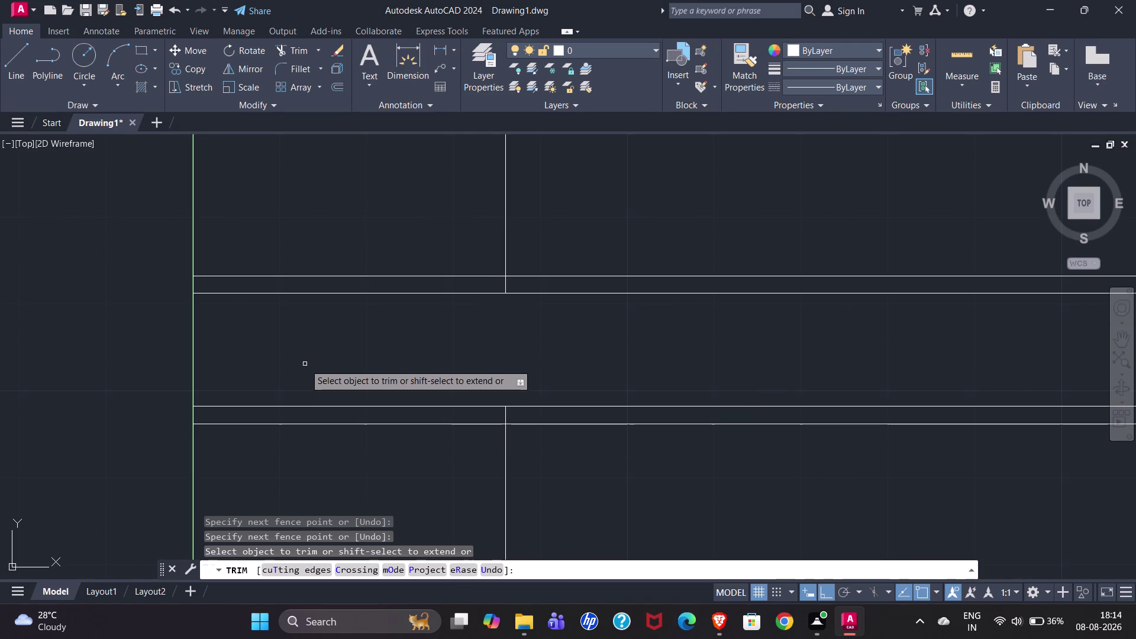
scroll(down, 3)
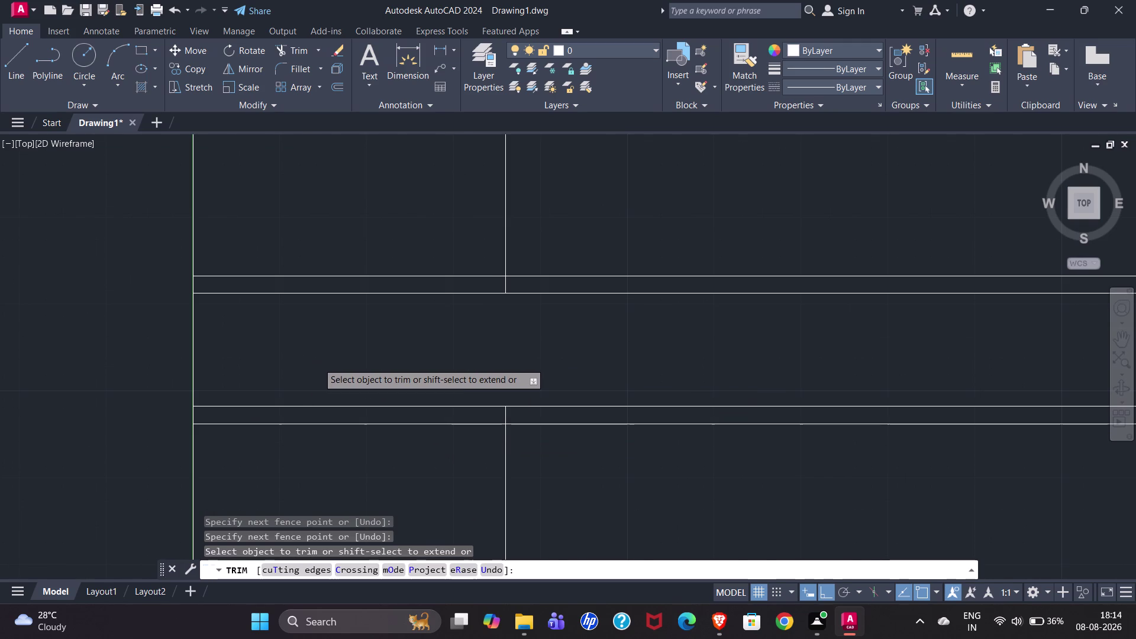
scroll(down, 3)
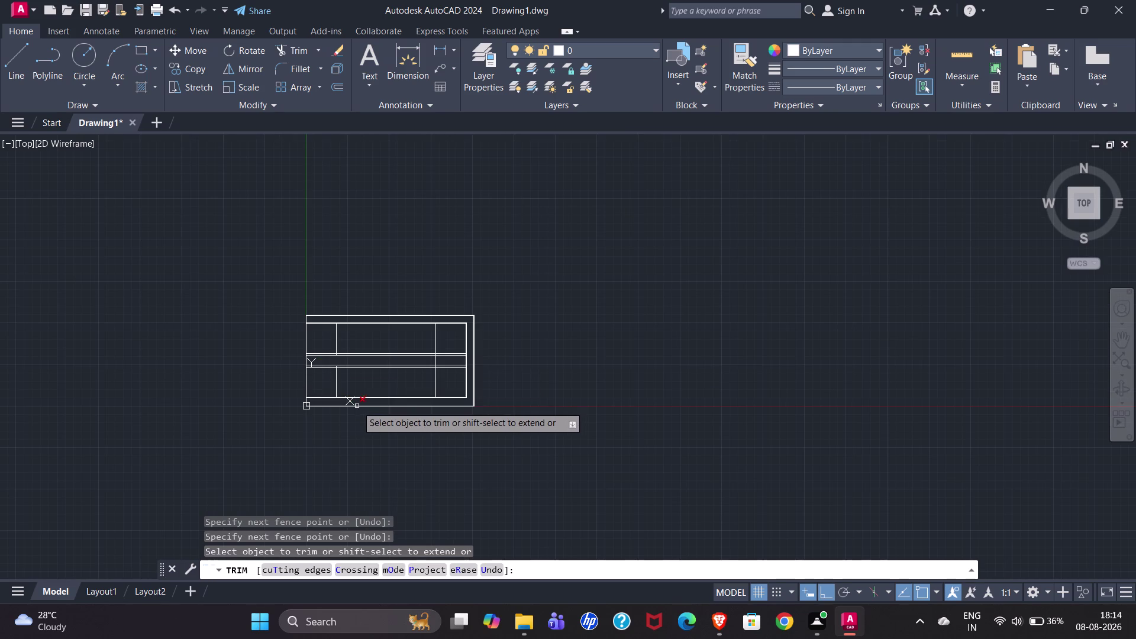
scroll(up, 3)
drag(334, 408, 358, 283)
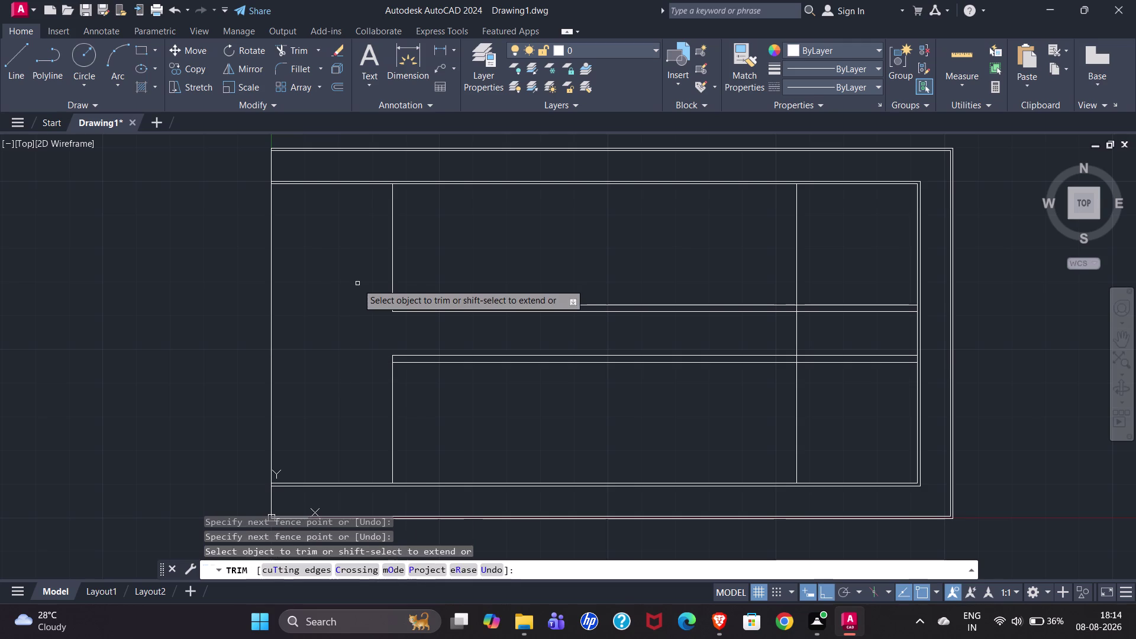
key(Escape)
key(ctrl+z)
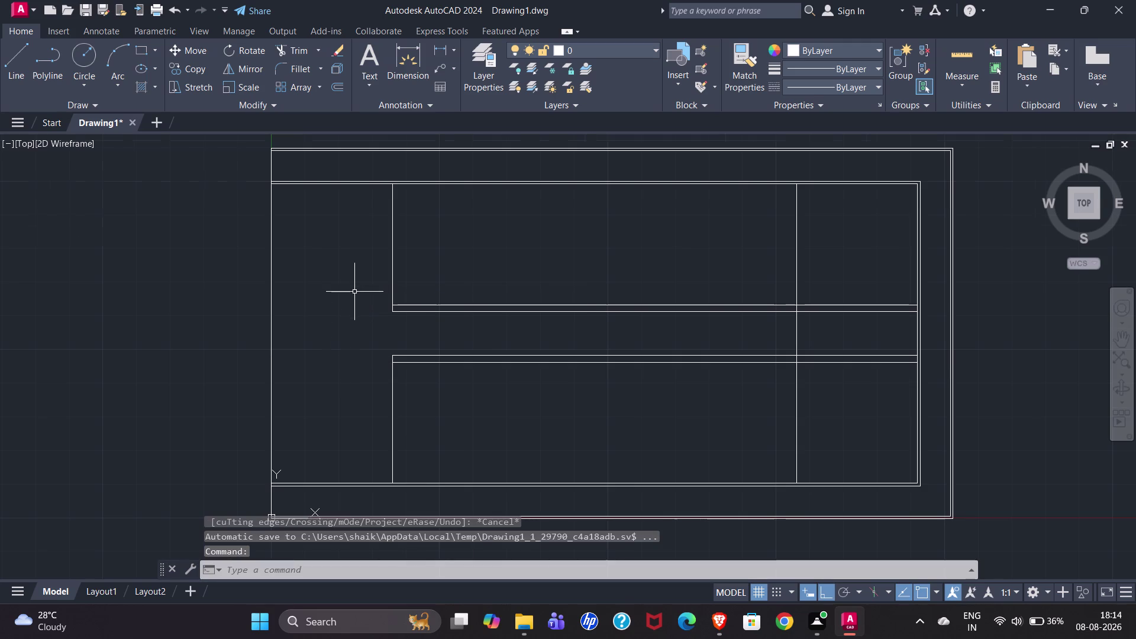
Restart TRIM with the TR alias and fence-cut the wall line ends.
scroll(down, 3)
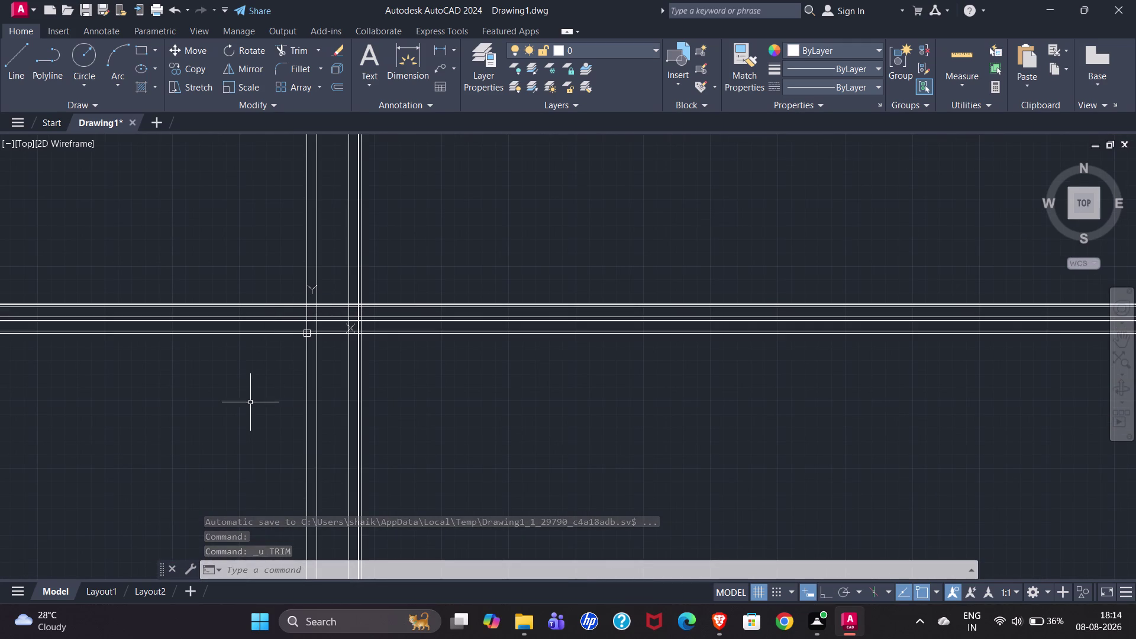
key(t)
key(r)
key(Return)
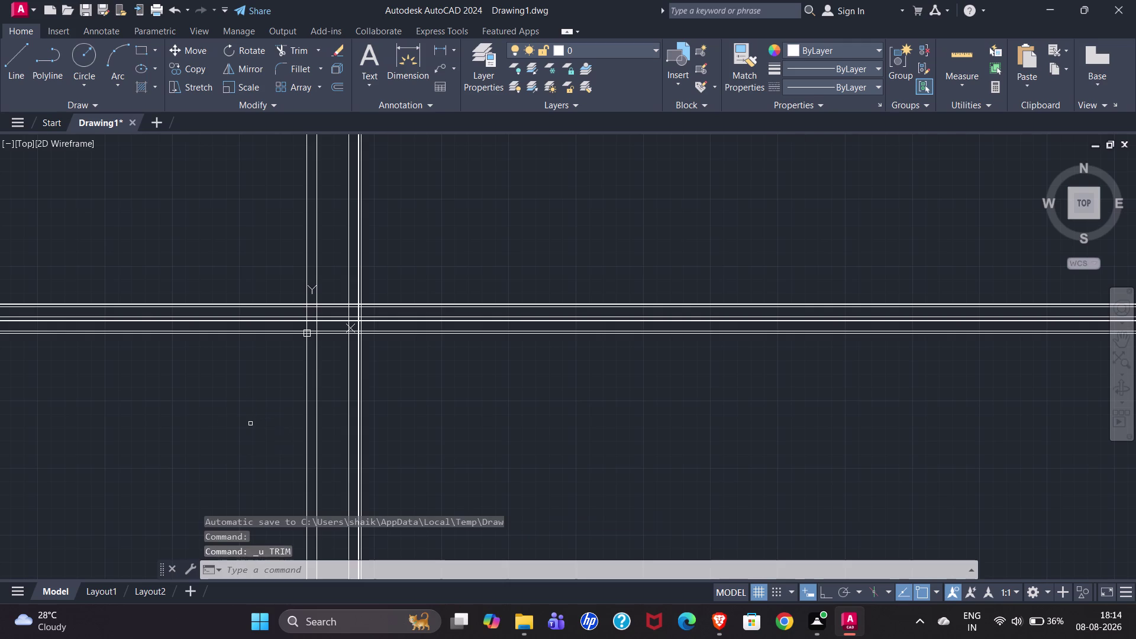
drag(236, 413, 221, 391)
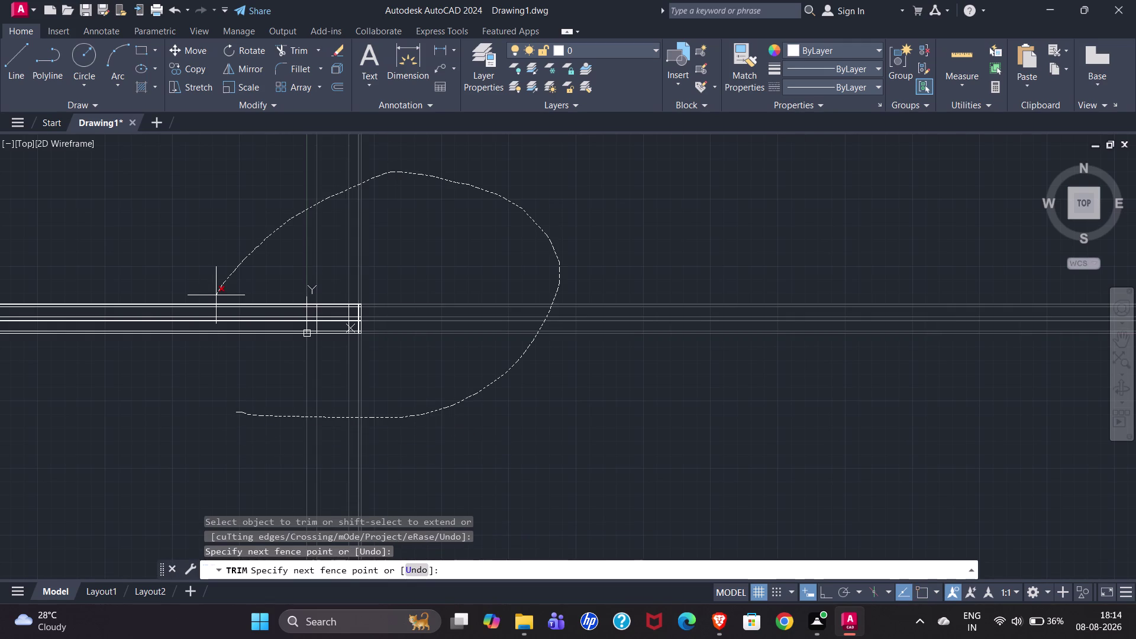
drag(220, 392, 220, 392)
Cut back the inner left wall line and begin a fence below the lower-left corner.
scroll(up, 3)
scroll(down, 3)
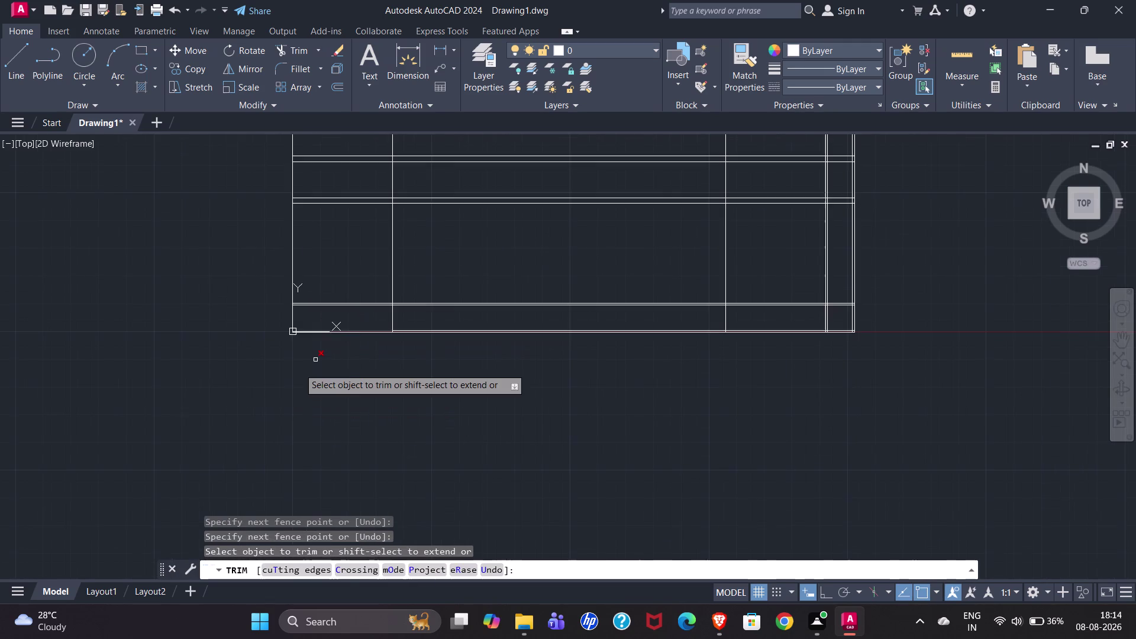
scroll(down, 3)
scroll(up, 3)
scroll(down, 3)
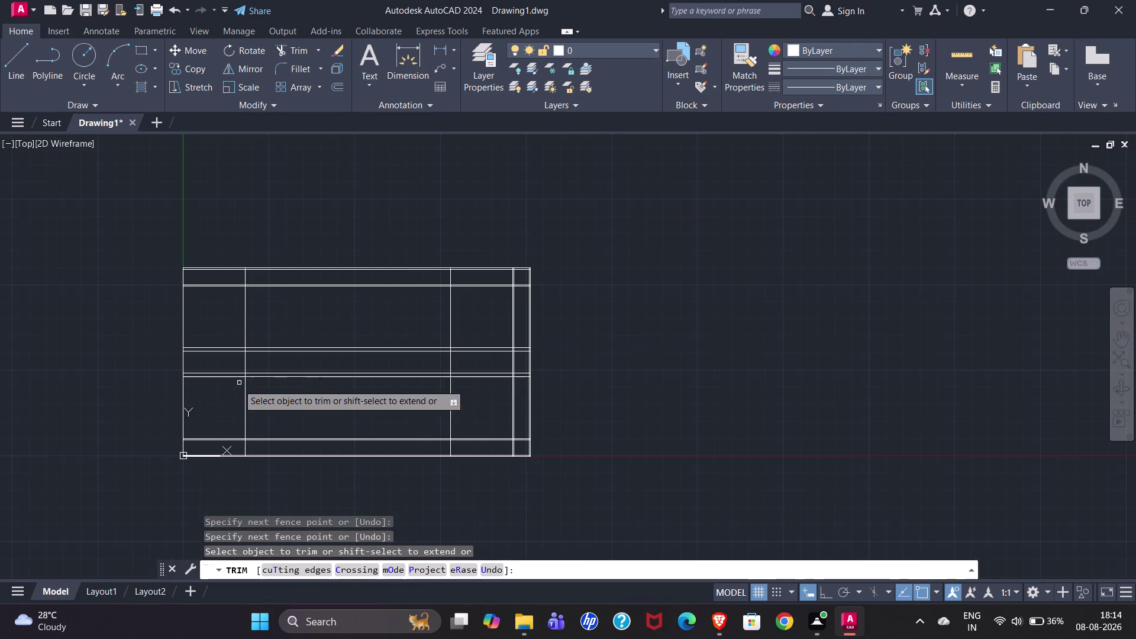
drag(204, 397, 219, 360)
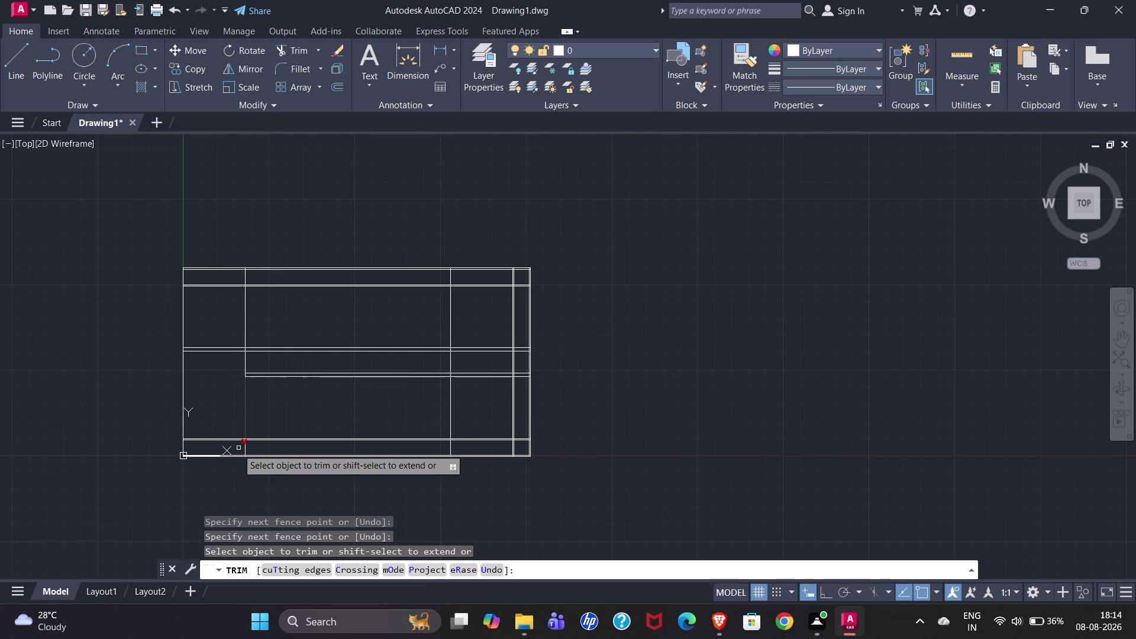
scroll(up, 3)
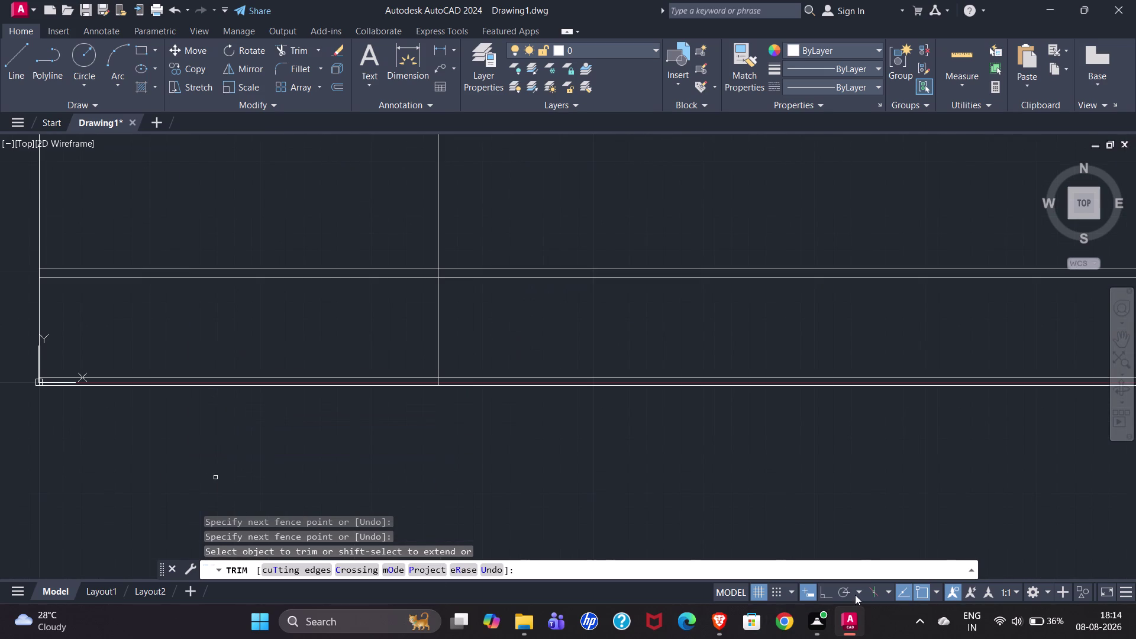
scroll(up, 3)
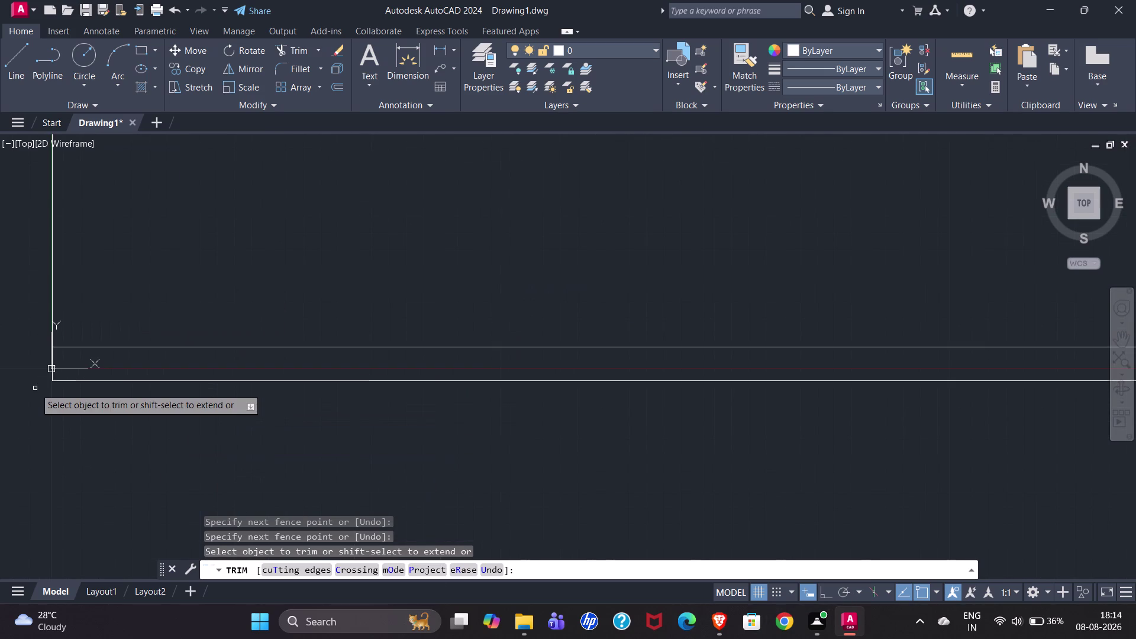
click(143, 368)
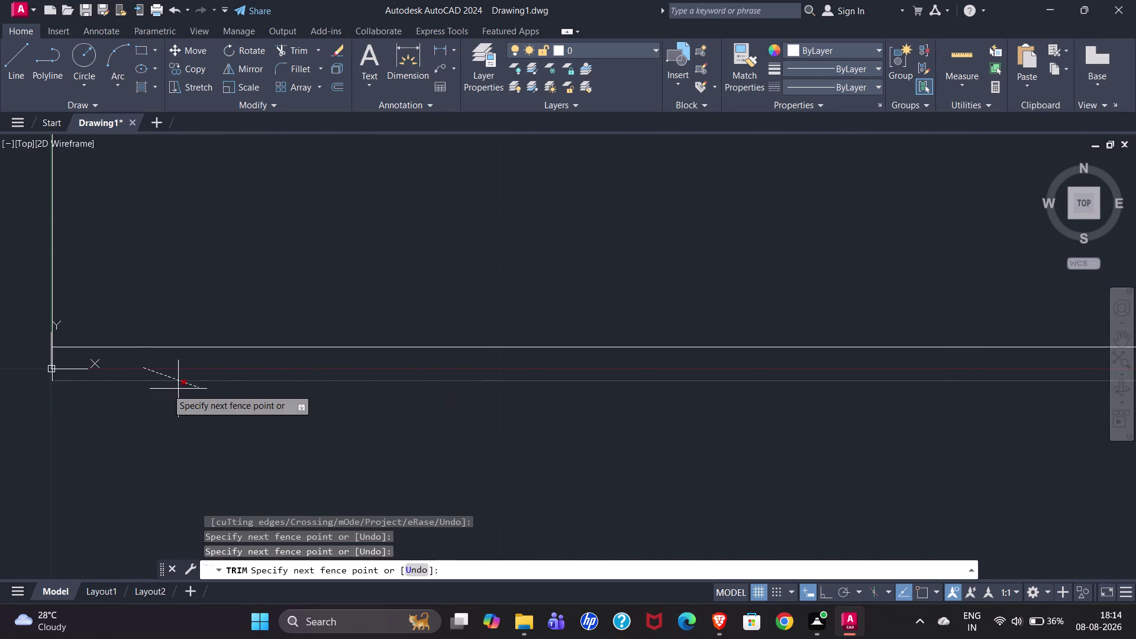
scroll(down, 3)
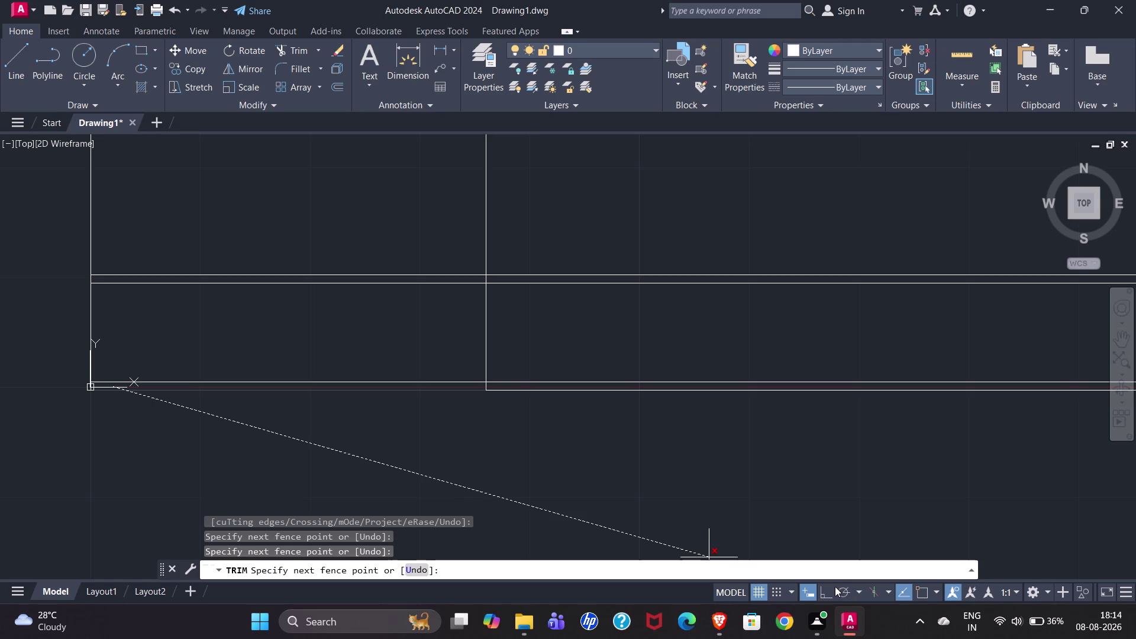
With Ortho on, fence from the lower-right corner up the right wall to trim its ends.
click(820, 592)
scroll(down, 3)
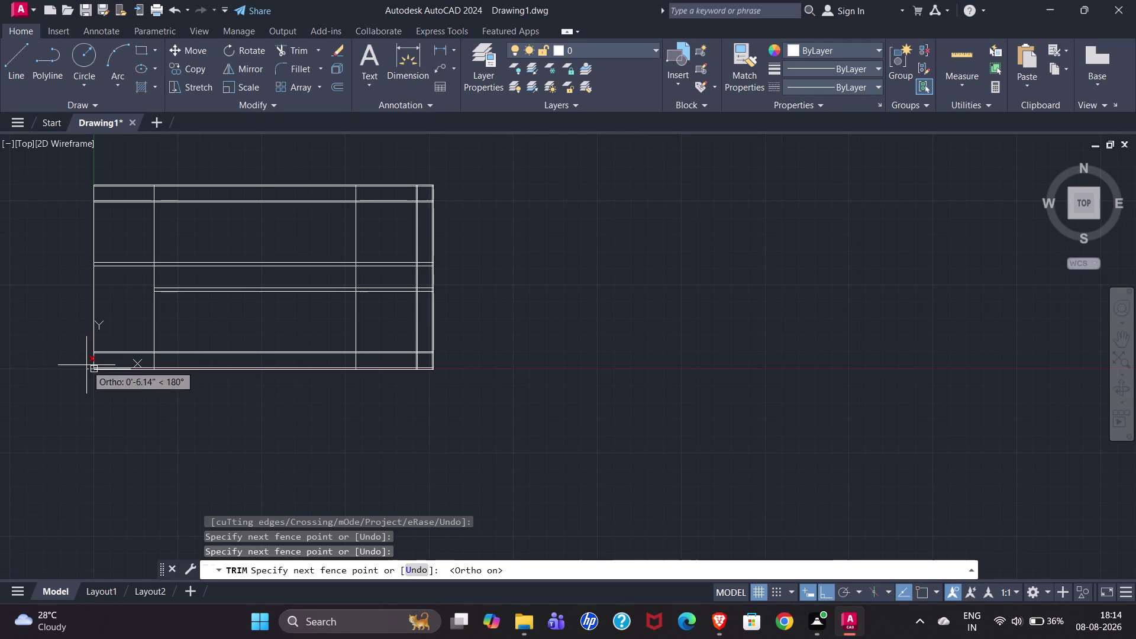
scroll(up, 3)
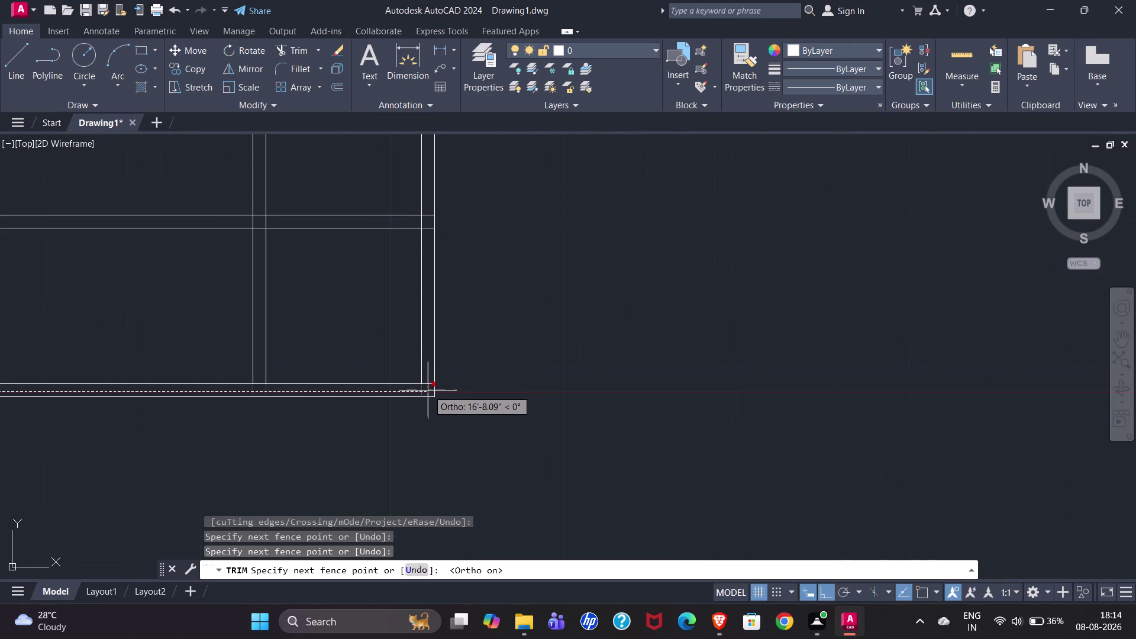
click(428, 391)
click(428, 389)
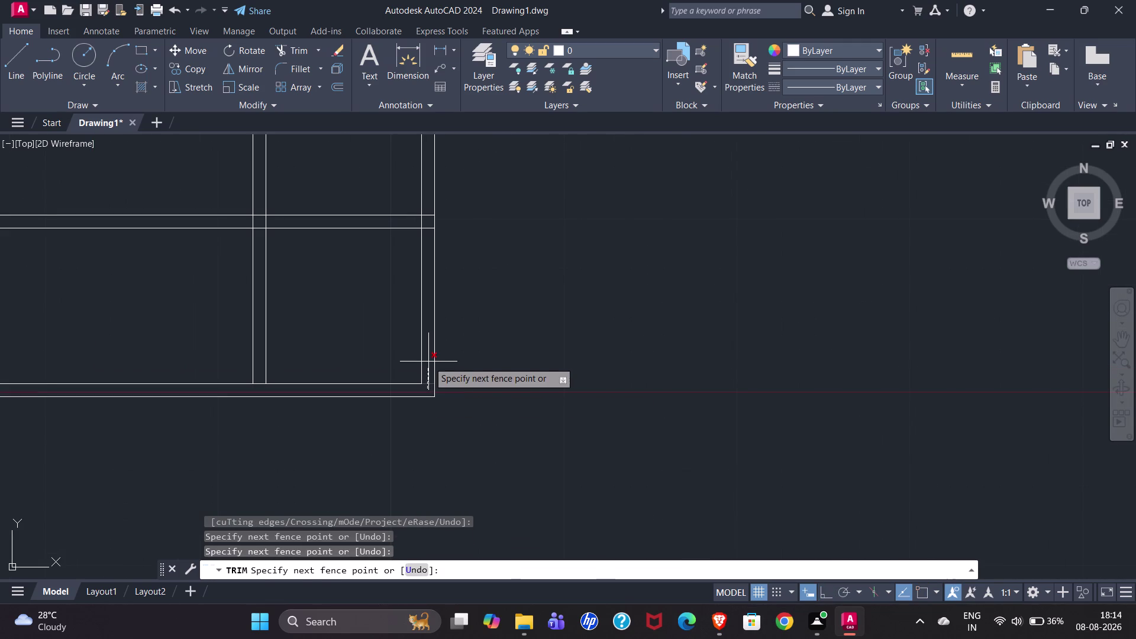
click(829, 589)
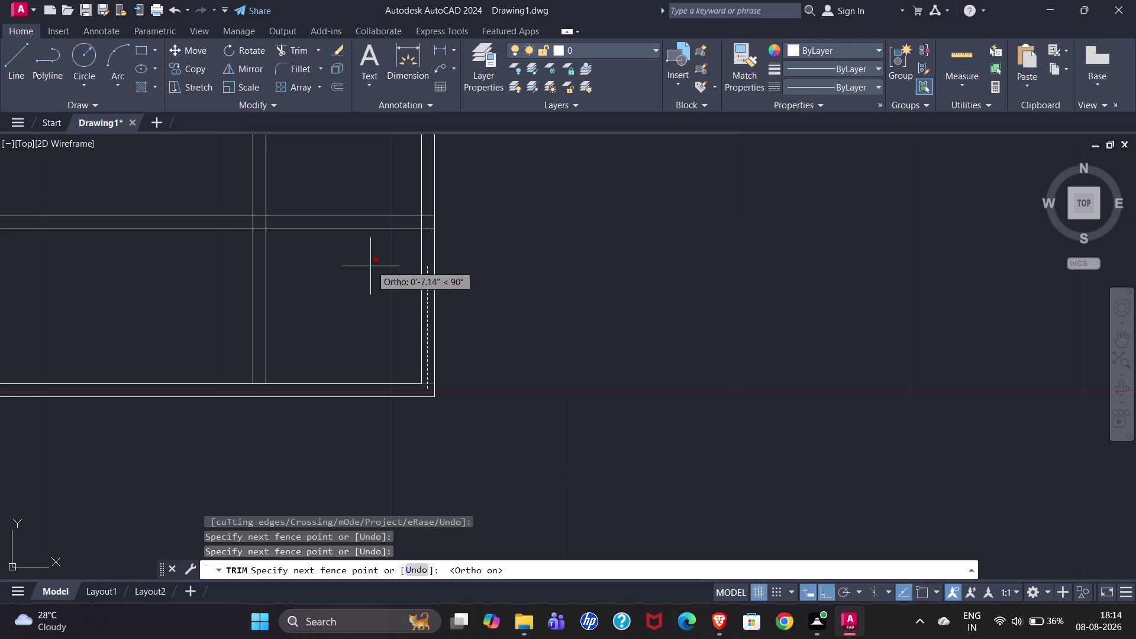
scroll(down, 3)
scroll(down, 3)
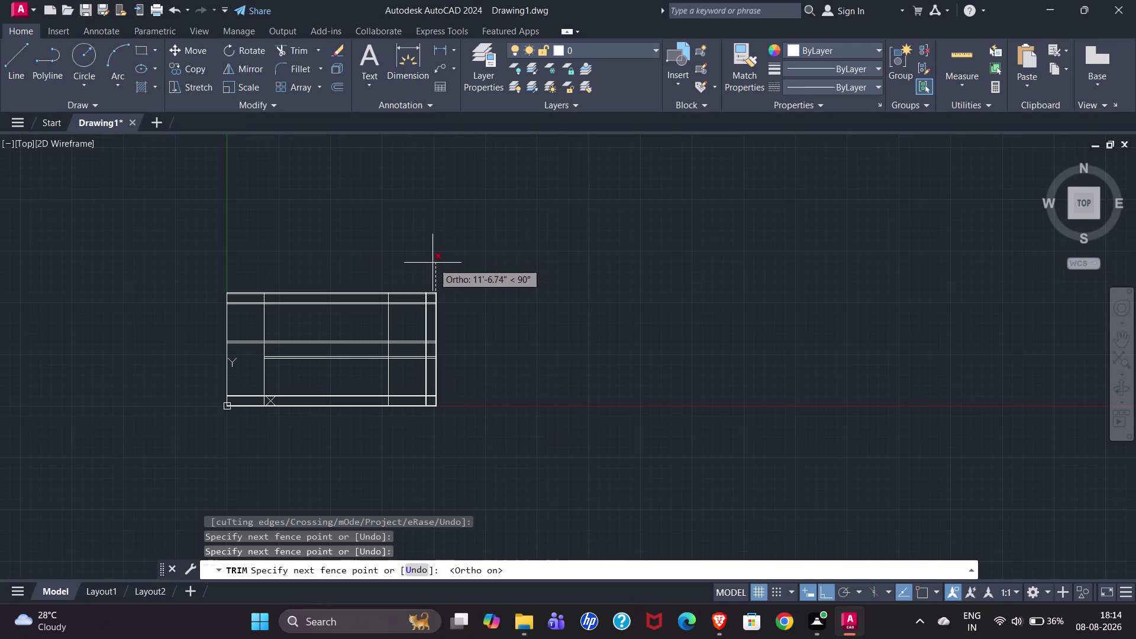
scroll(up, 3)
scroll(down, 3)
scroll(up, 3)
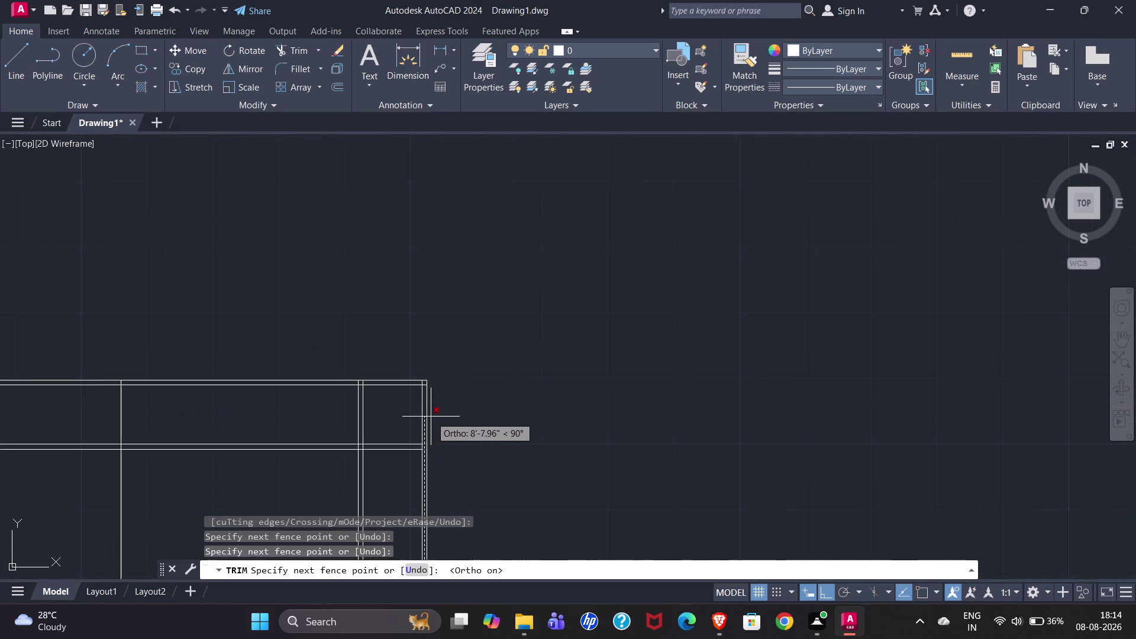
scroll(up, 3)
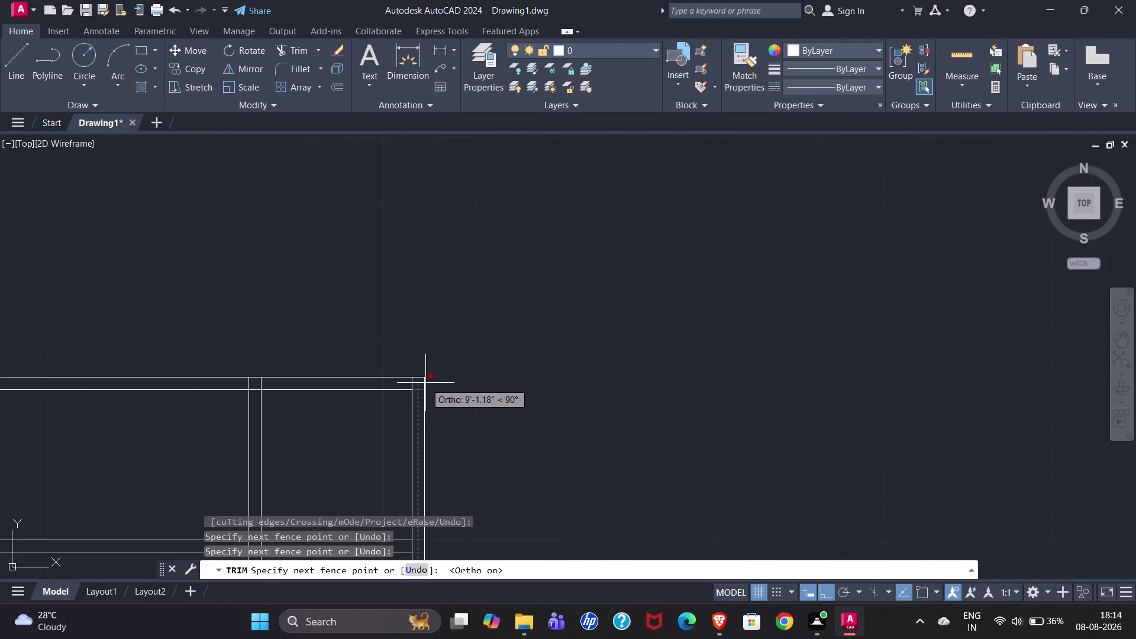
click(419, 383)
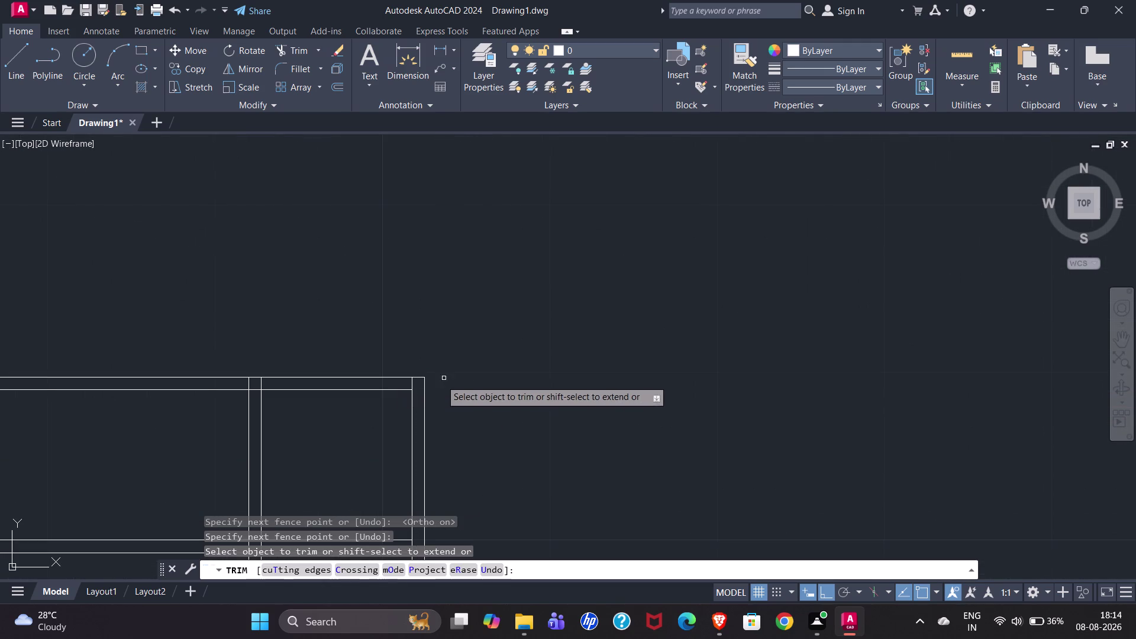
Fence along the top wall line from the top-right corner, trimming the crossed lines.
click(418, 384)
scroll(down, 3)
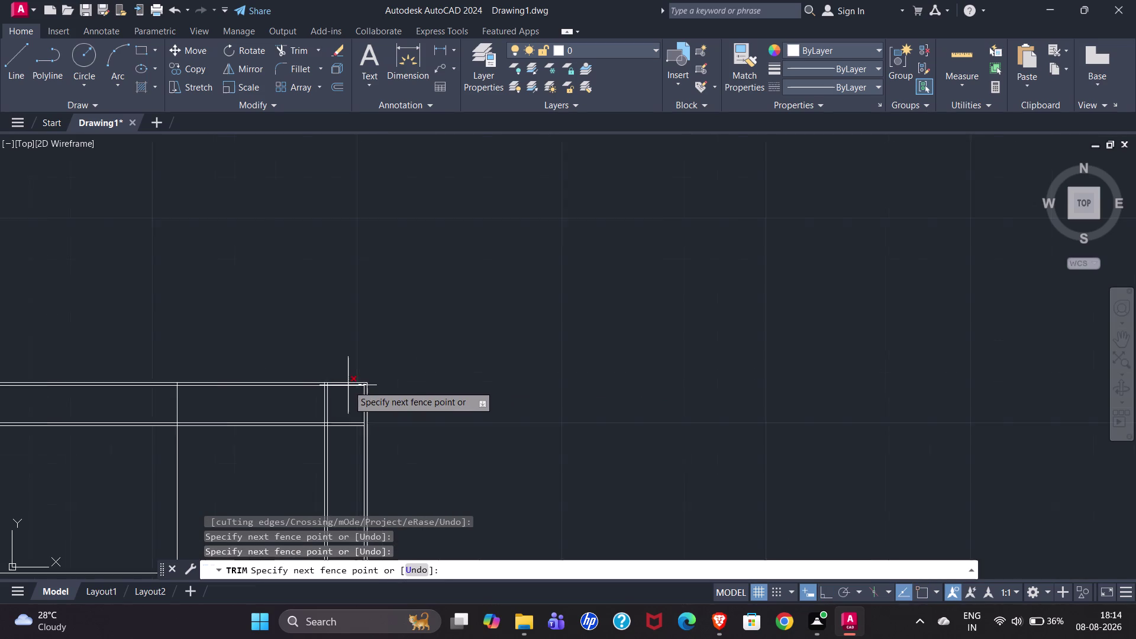
scroll(down, 3)
click(827, 592)
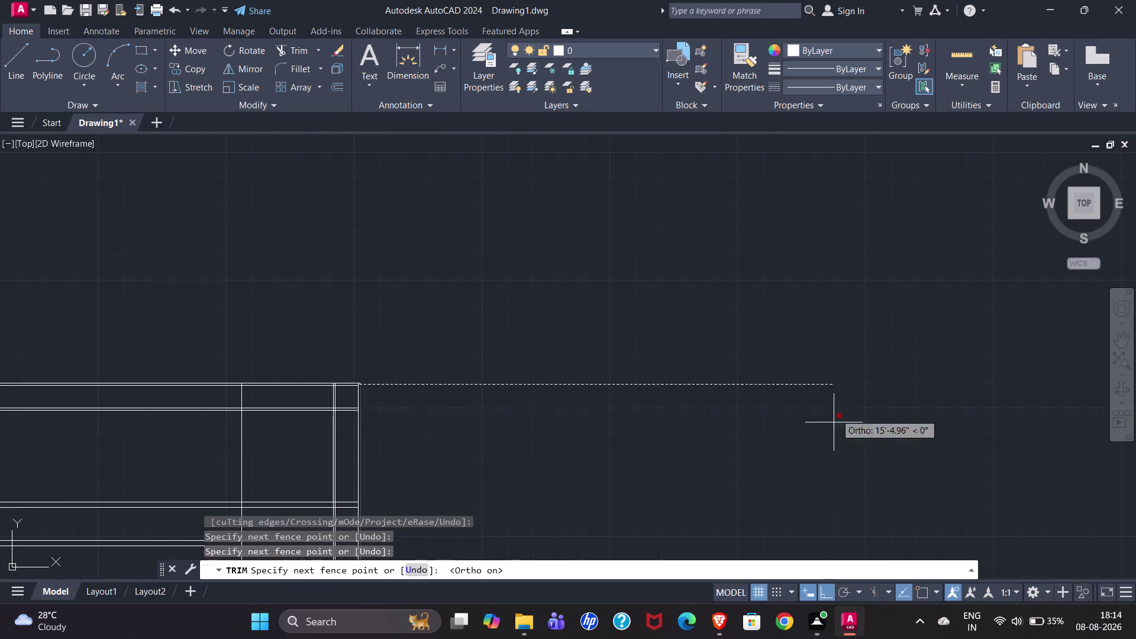
scroll(down, 3)
scroll(up, 3)
scroll(up, 3)
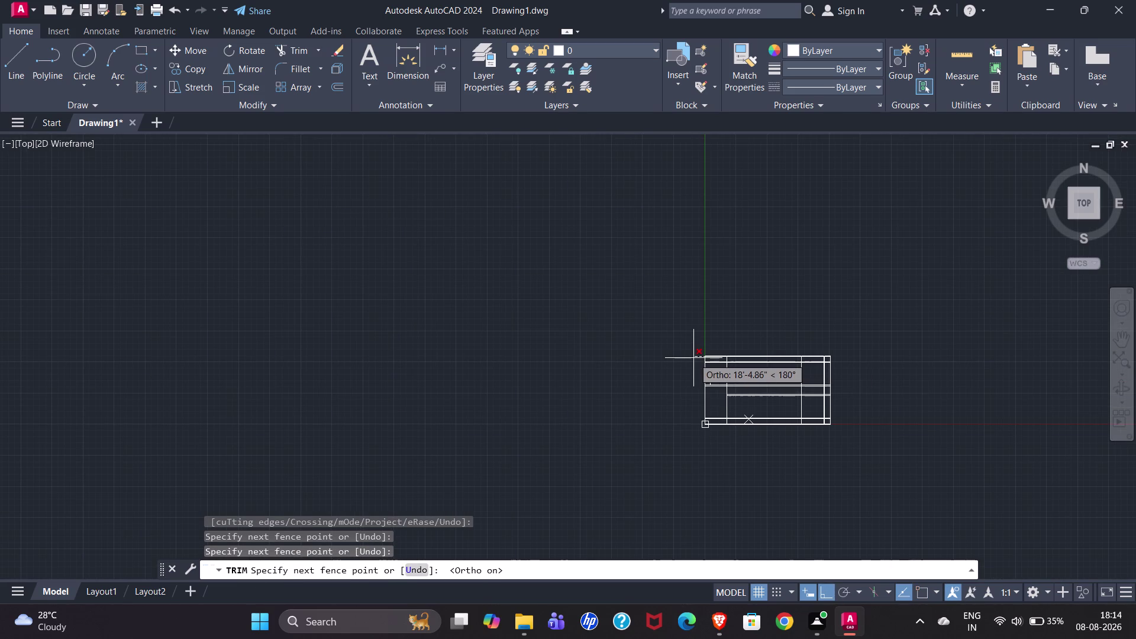
scroll(up, 3)
scroll(up, 3)
click(661, 371)
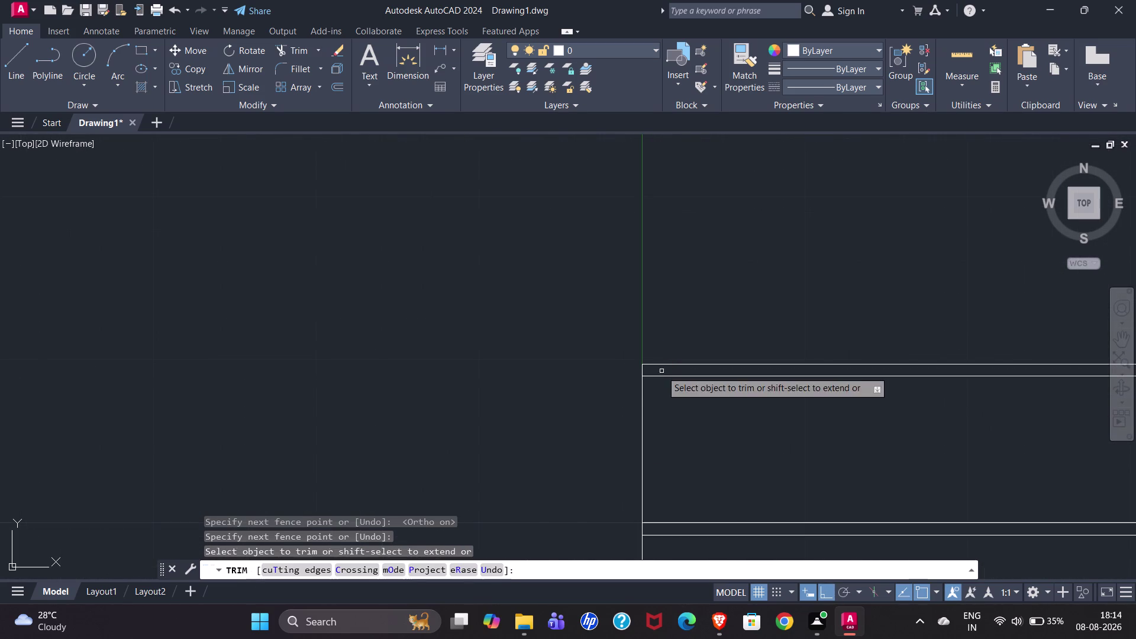
scroll(down, 3)
scroll(down, 3)
scroll(up, 3)
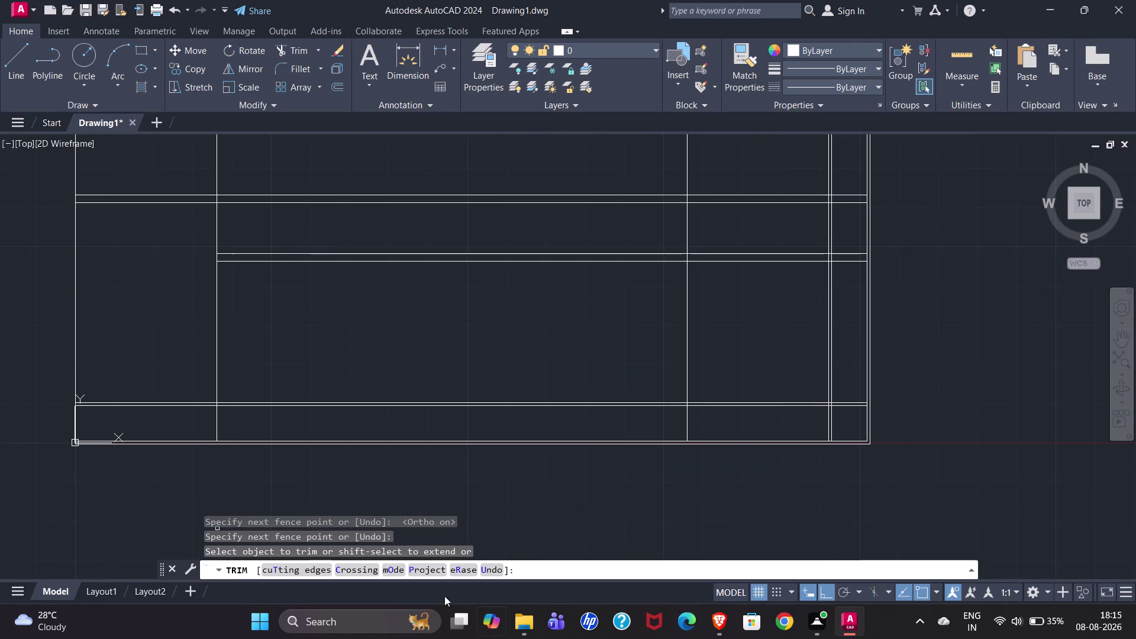
Fence-trim the lines crossing the bottom wall and the right wall.
click(151, 431)
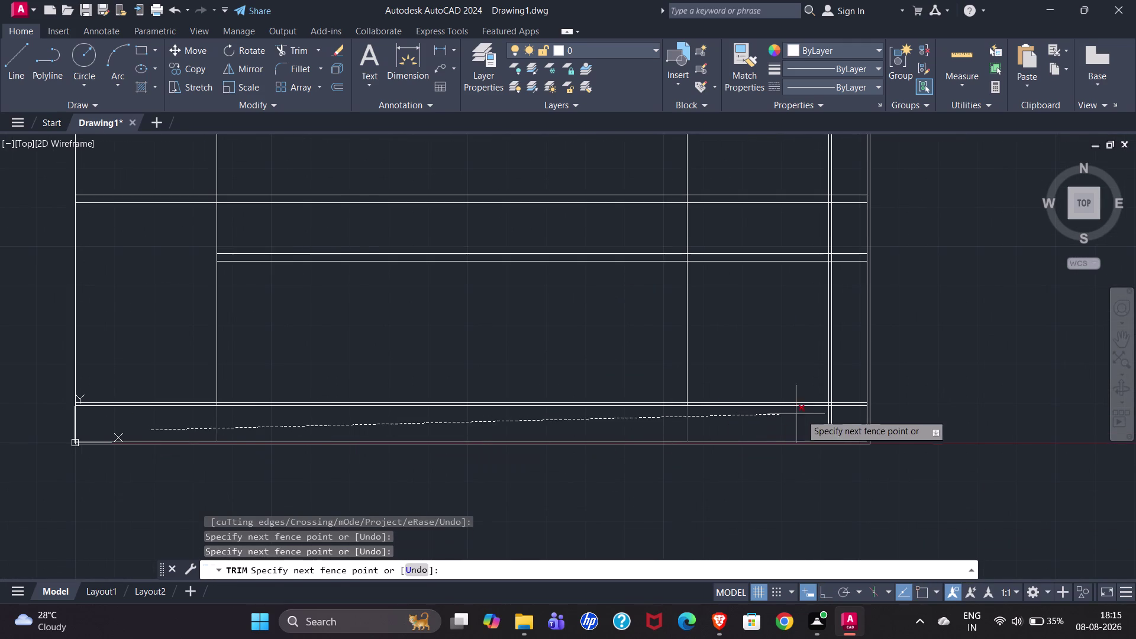
double_click(850, 418)
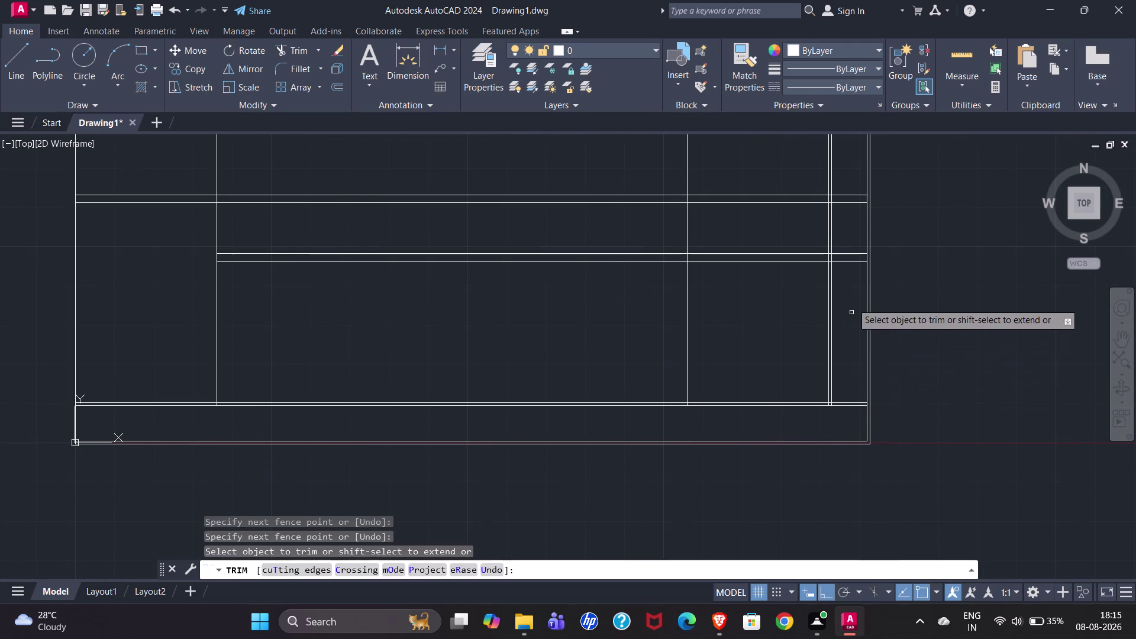
click(844, 422)
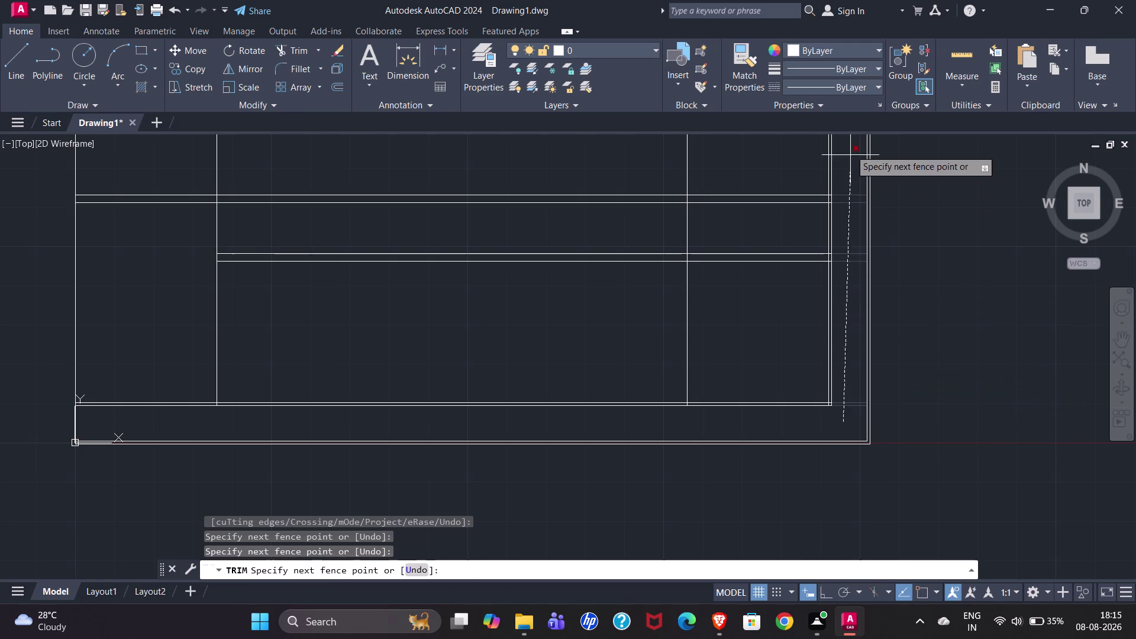
click(851, 145)
Trim the line pieces crossing the top wall near the upper right corner.
scroll(down, 3)
scroll(up, 3)
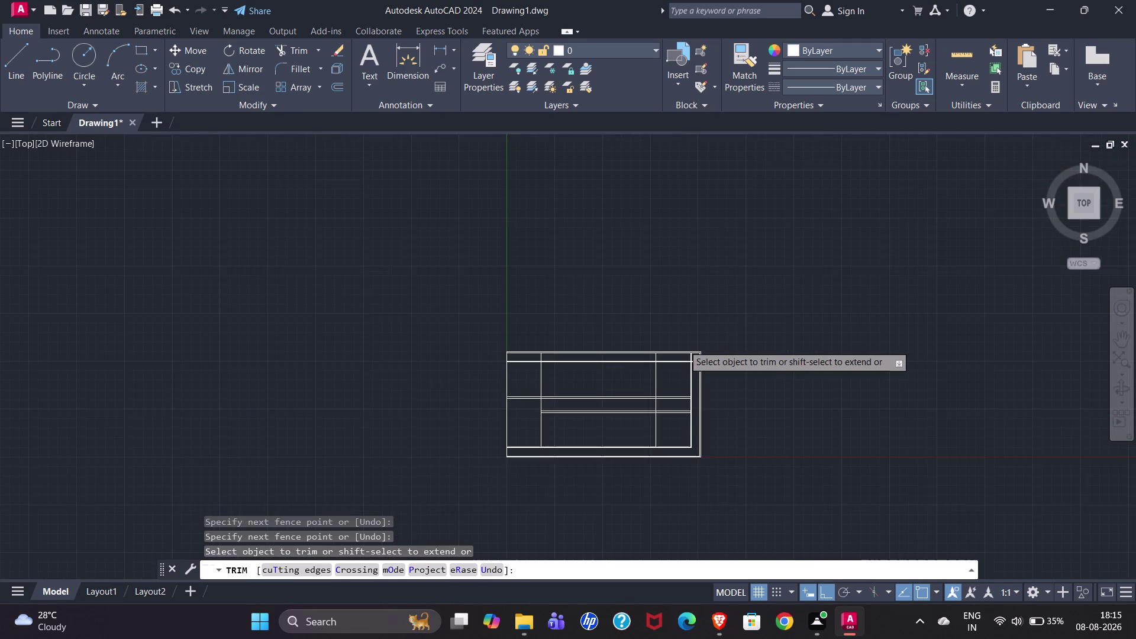
scroll(up, 3)
drag(687, 352, 614, 257)
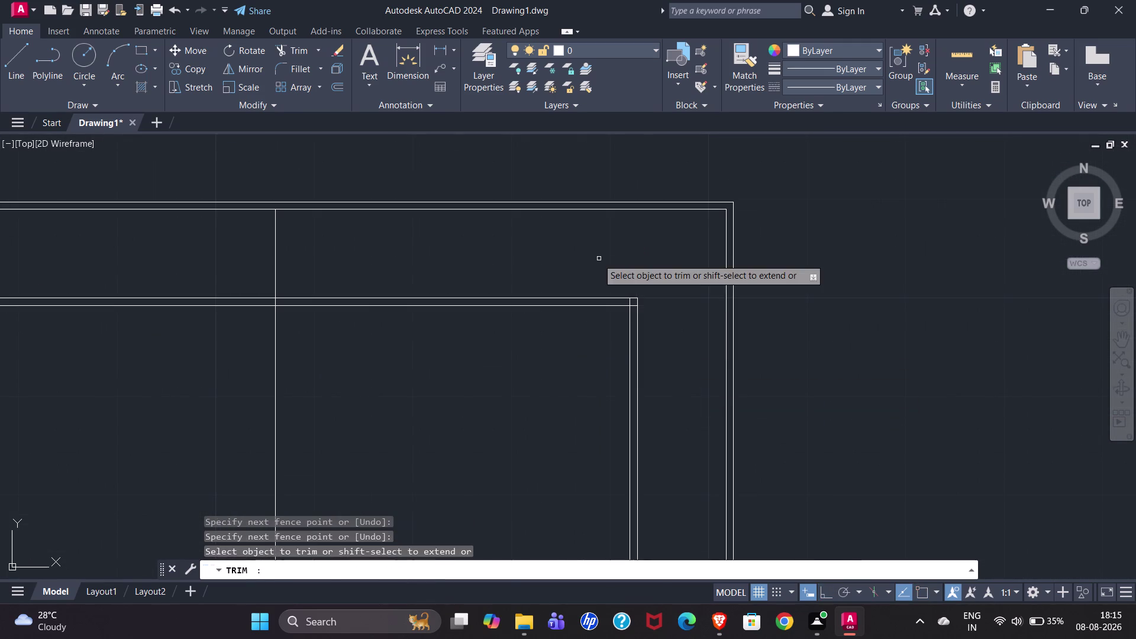
scroll(down, 3)
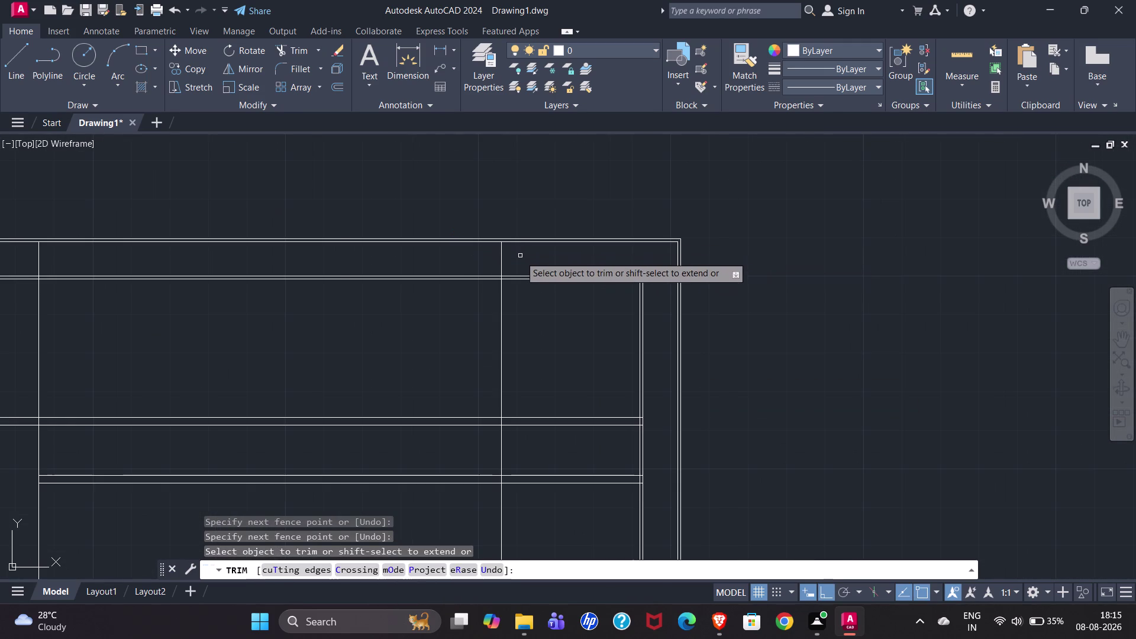
drag(520, 256, 509, 258)
click(324, 253)
scroll(down, 3)
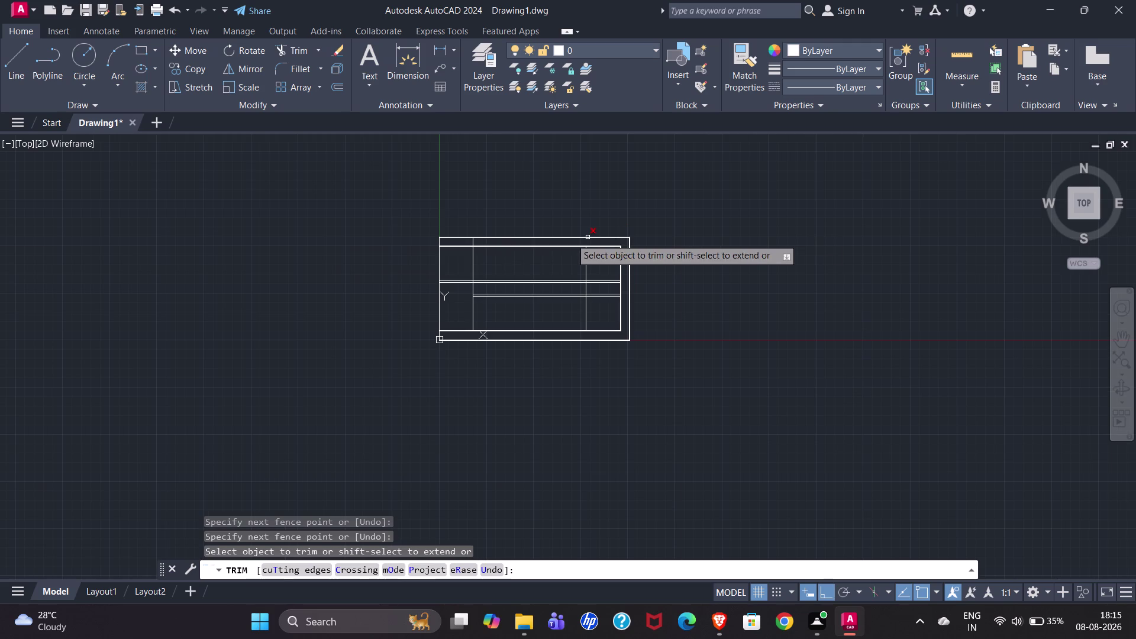
scroll(up, 3)
drag(518, 240, 430, 250)
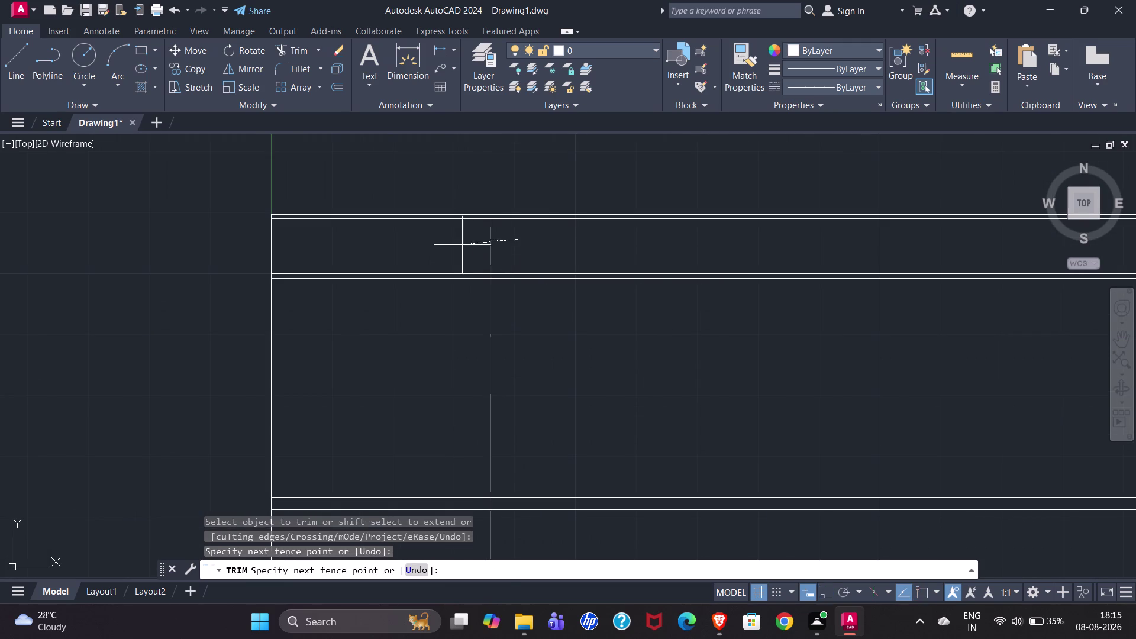
drag(431, 250, 410, 251)
scroll(up, 3)
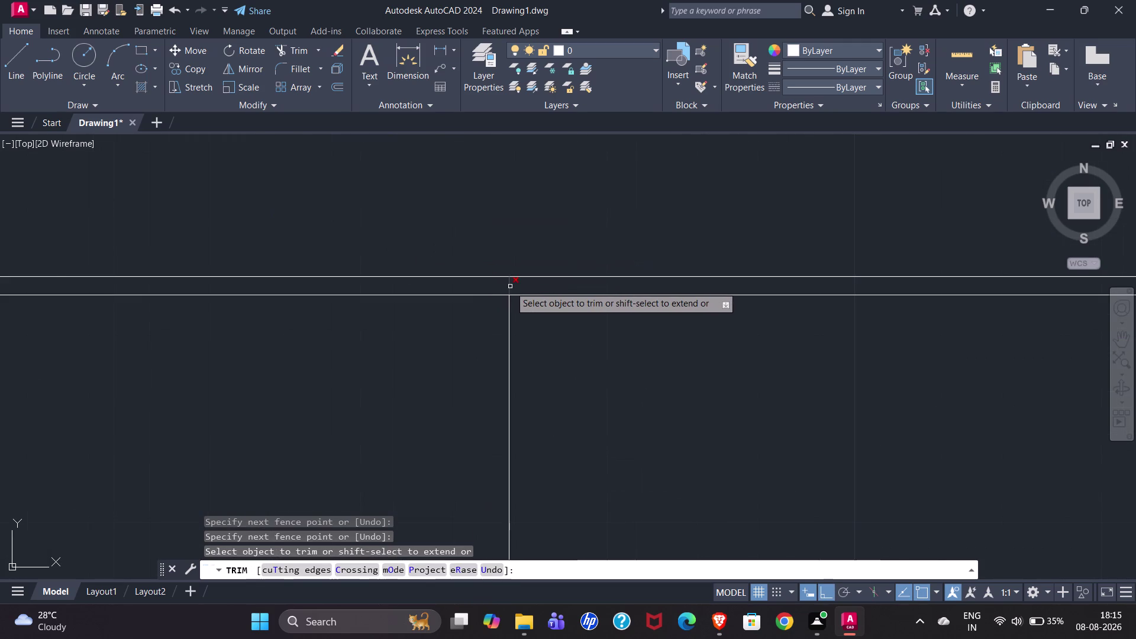
click(510, 286)
Trim the crossing pieces along the inner wall and at the wall edge.
scroll(down, 3)
scroll(down, 3)
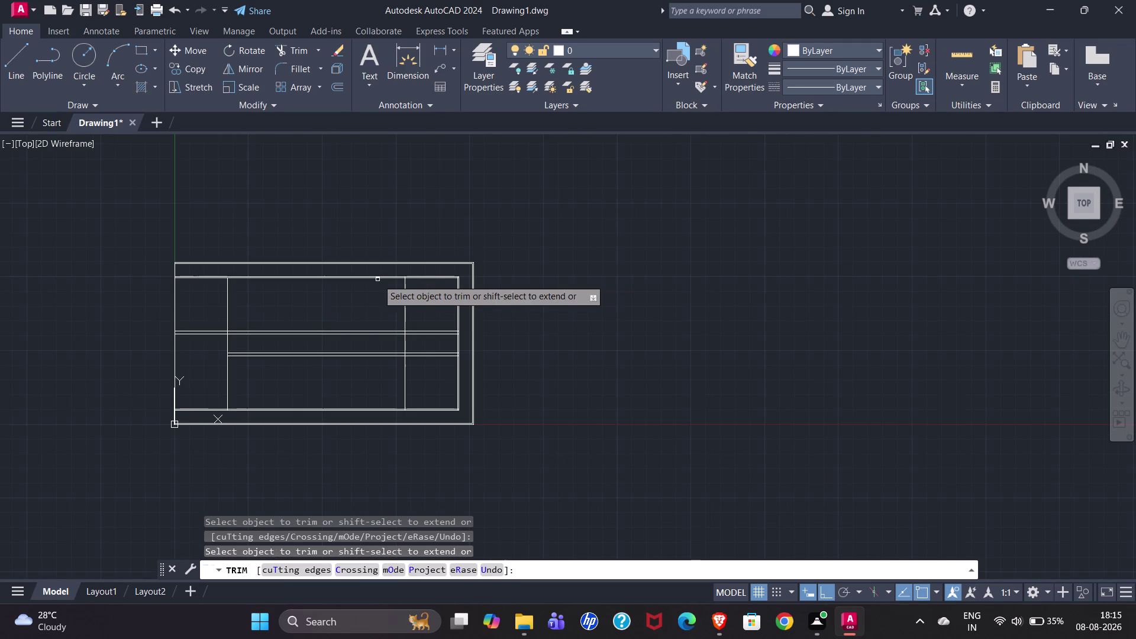
scroll(up, 3)
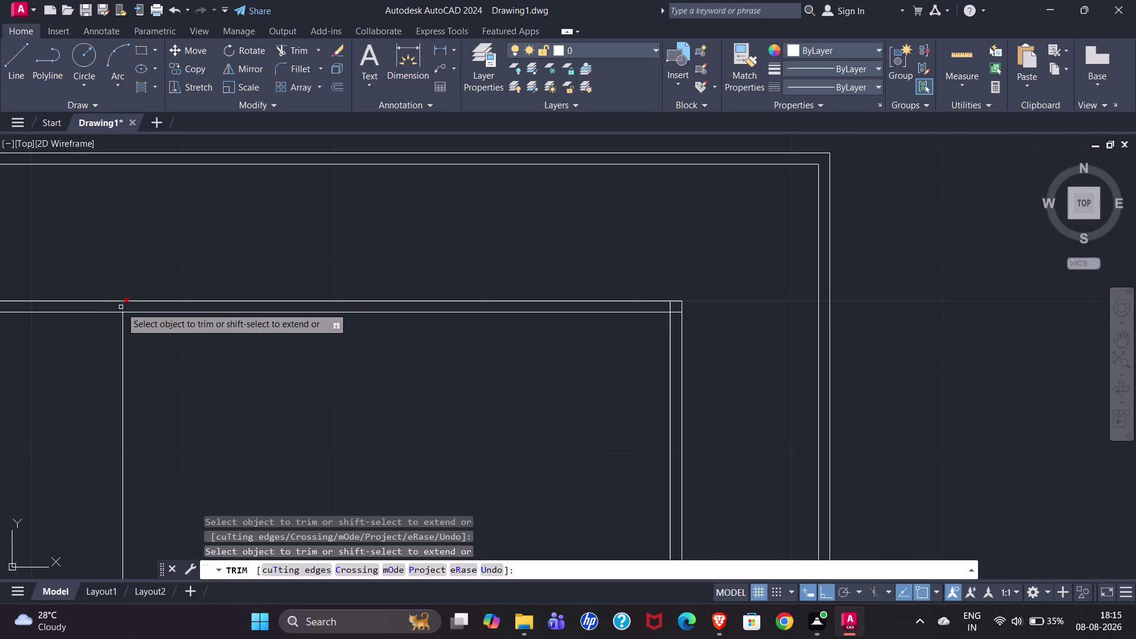
click(120, 307)
drag(675, 321, 669, 304)
Fence-trim the lines crossing near the right wall.
scroll(down, 3)
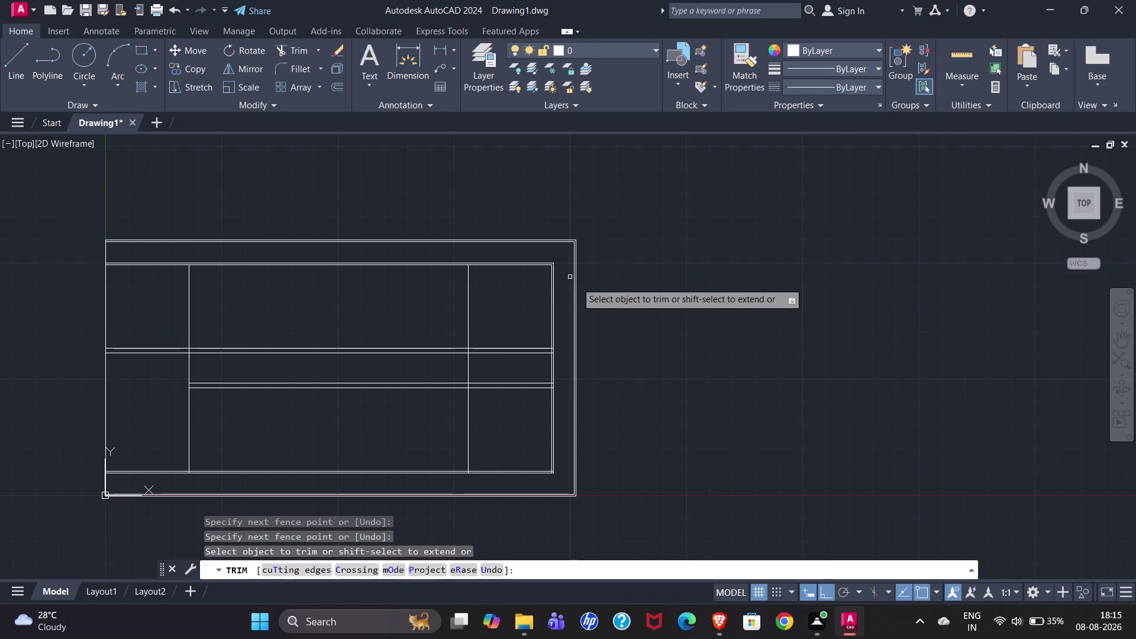
scroll(up, 3)
scroll(up, 3)
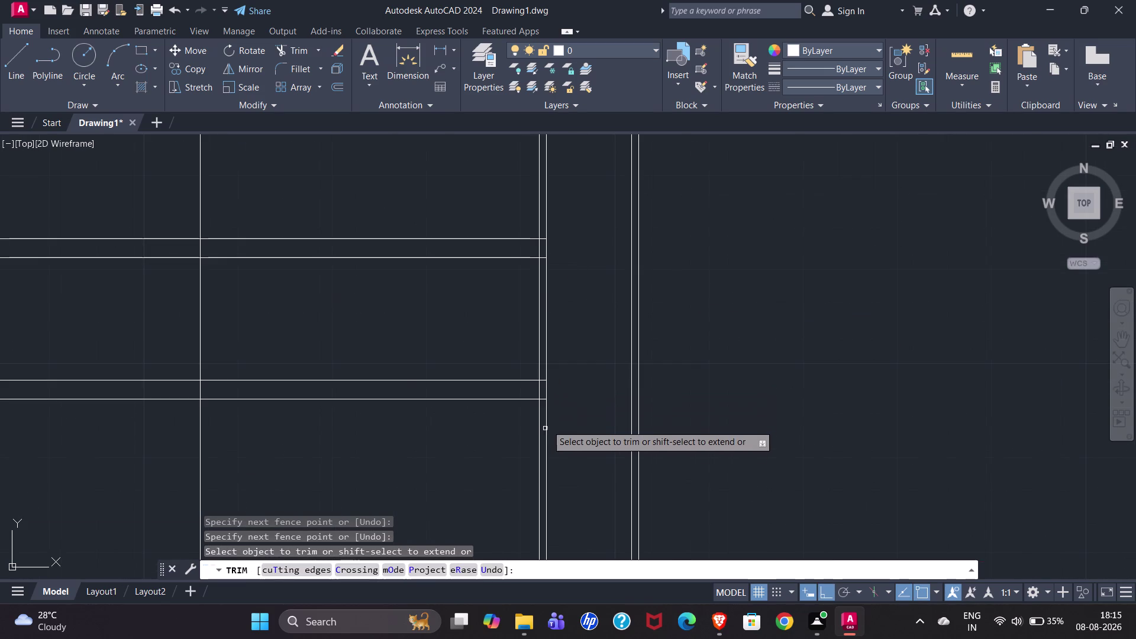
scroll(up, 3)
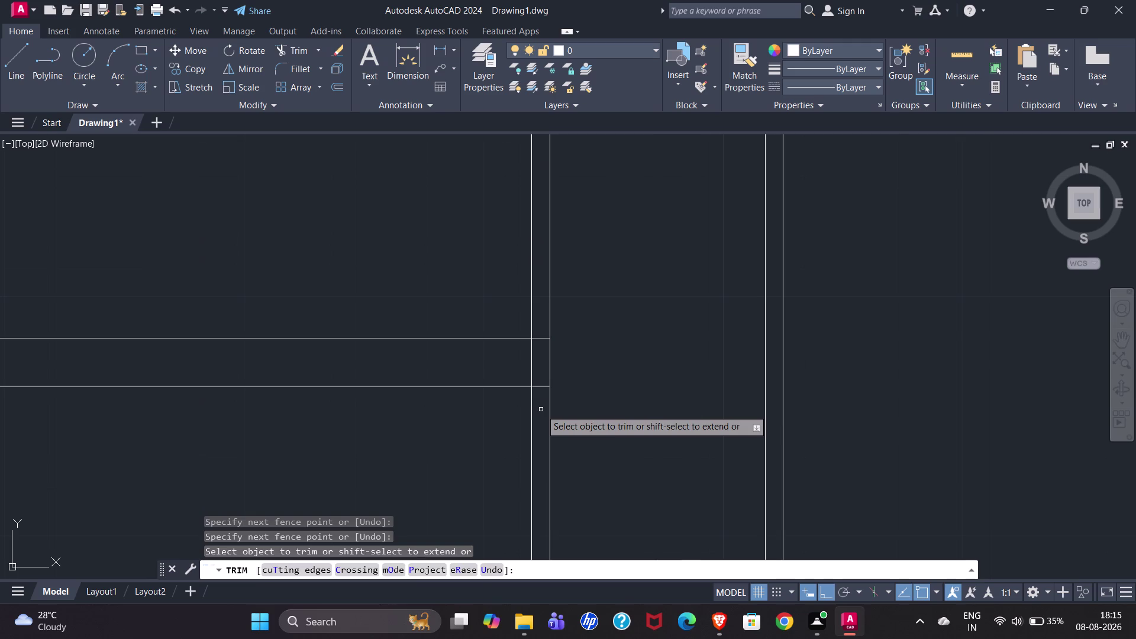
drag(542, 410, 545, 333)
scroll(down, 3)
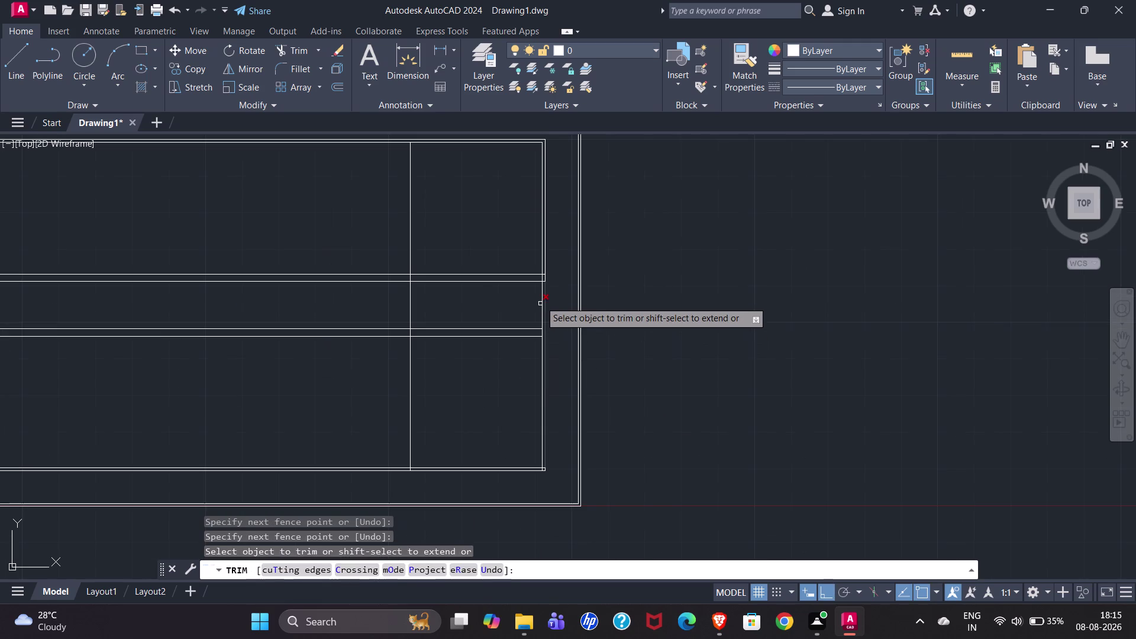
scroll(up, 3)
drag(510, 299, 521, 132)
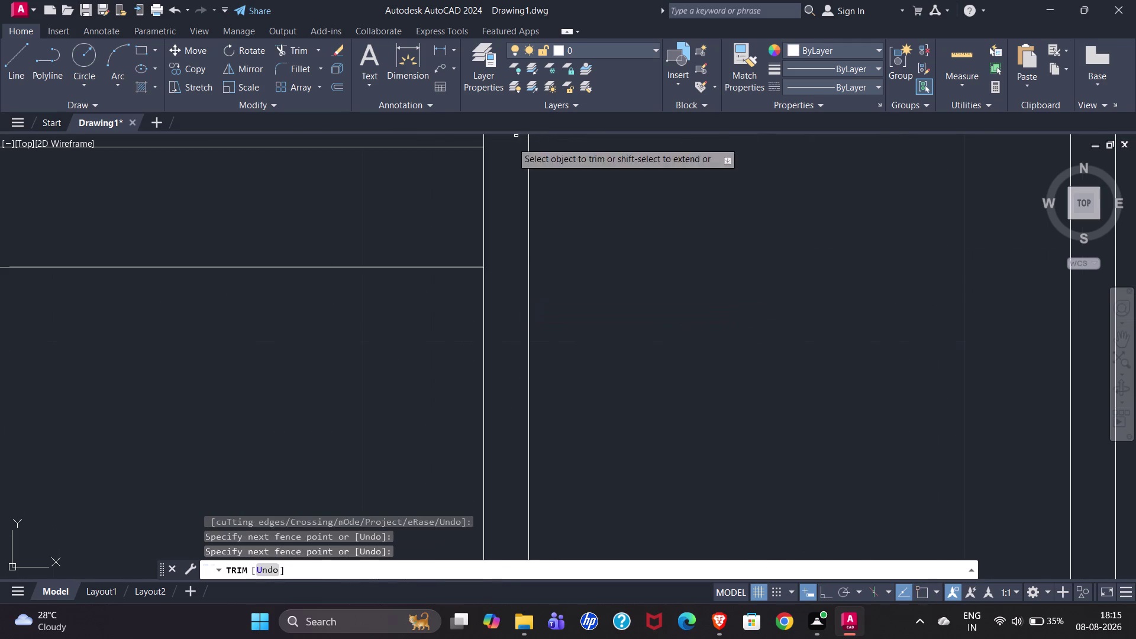
Trim the line end poking past the wall and two crossing pieces at the lower wall.
scroll(down, 3)
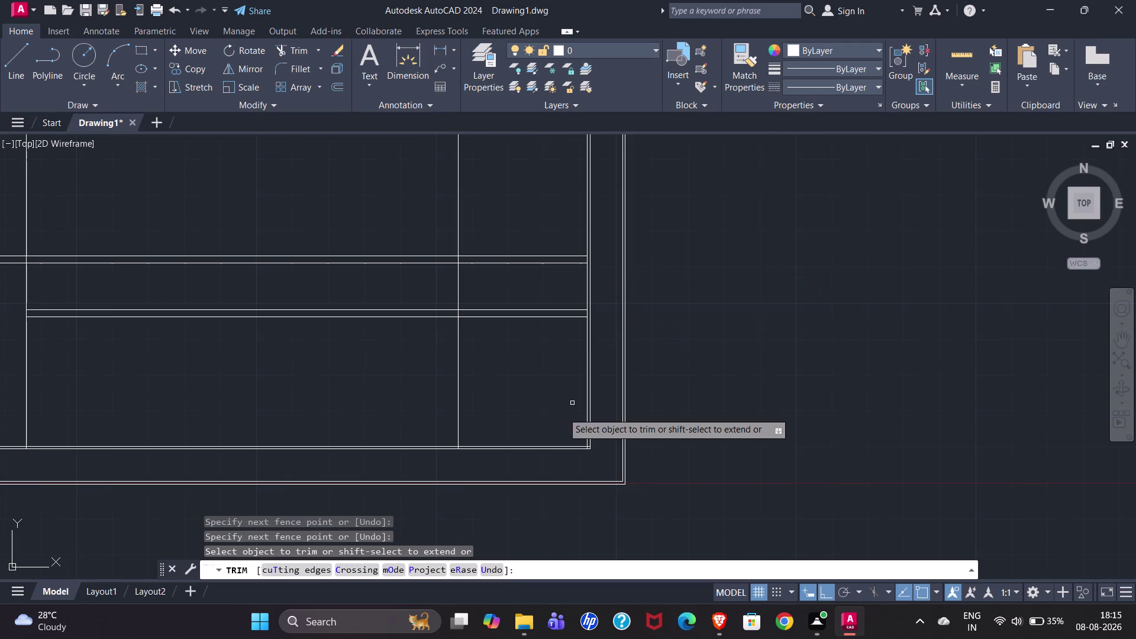
scroll(up, 3)
scroll(up, 3)
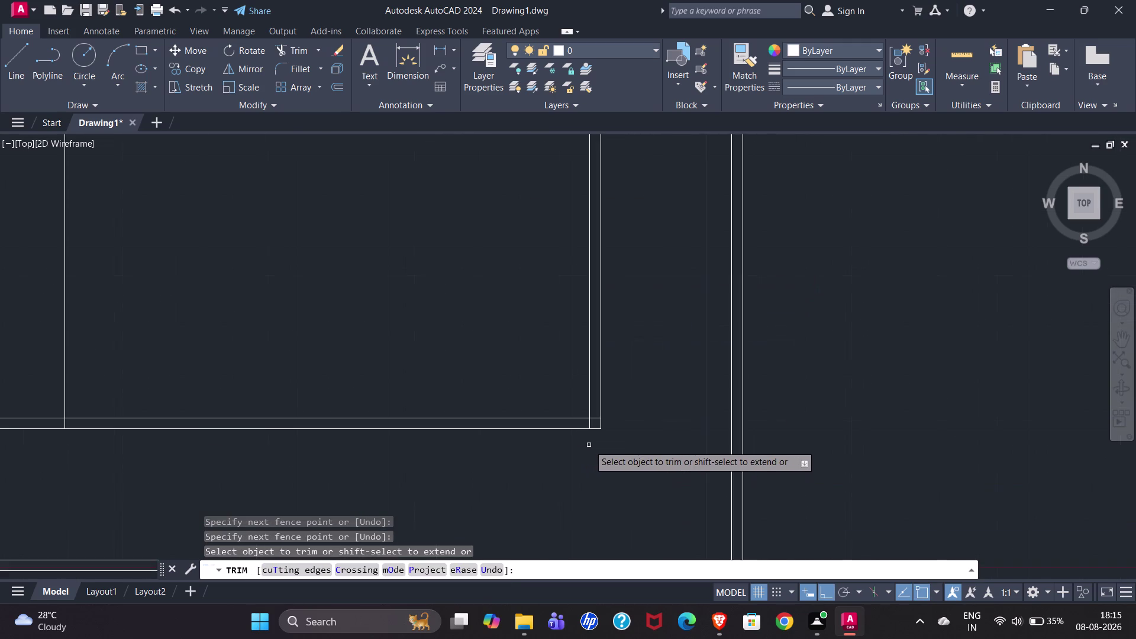
scroll(up, 3)
drag(611, 245, 566, 304)
scroll(down, 3)
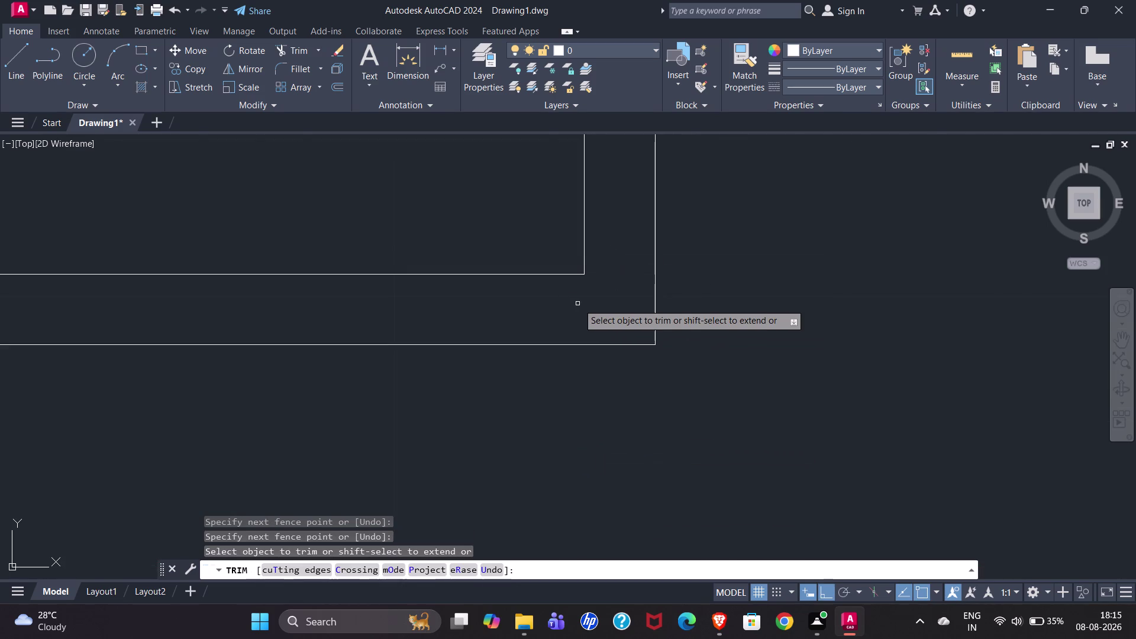
scroll(up, 3)
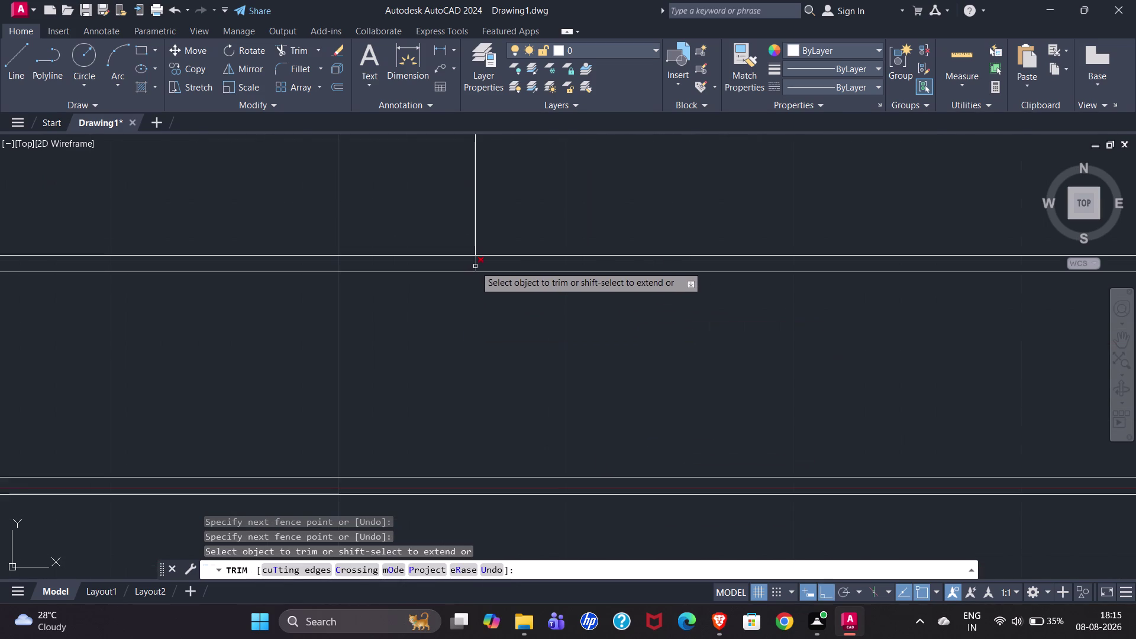
click(475, 266)
scroll(down, 3)
scroll(up, 3)
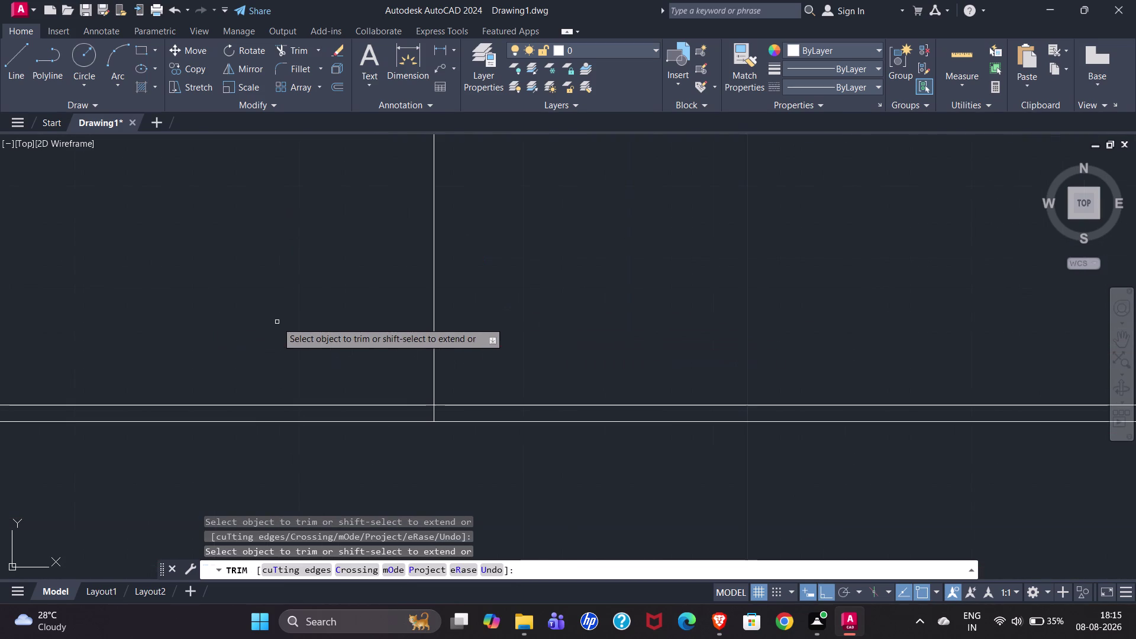
click(436, 415)
click(429, 415)
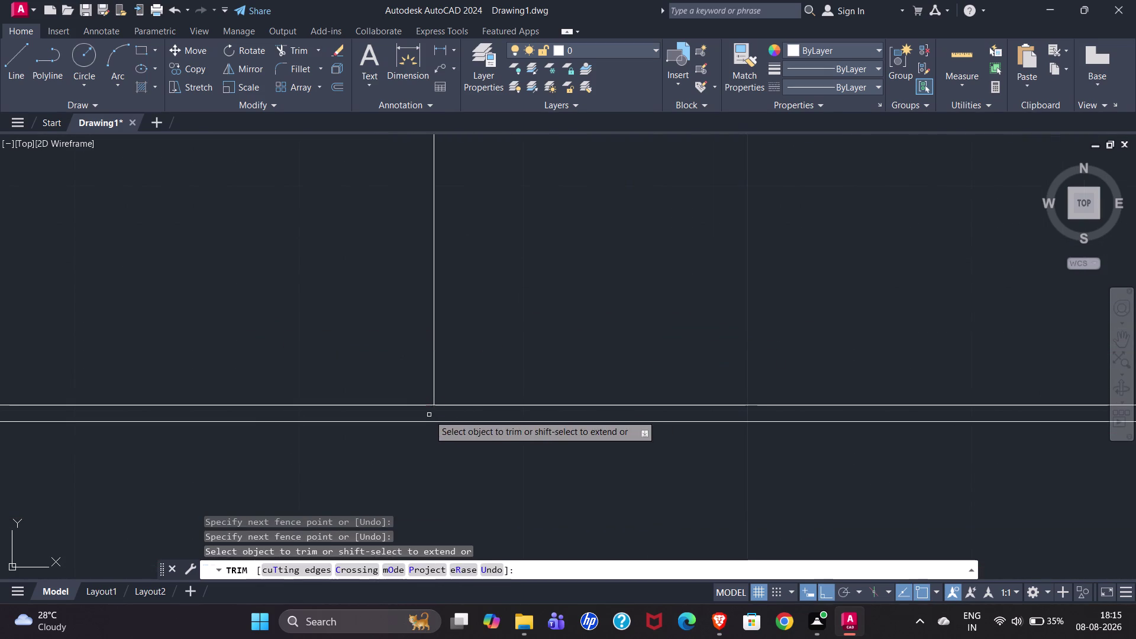
scroll(down, 3)
scroll(down, 3)
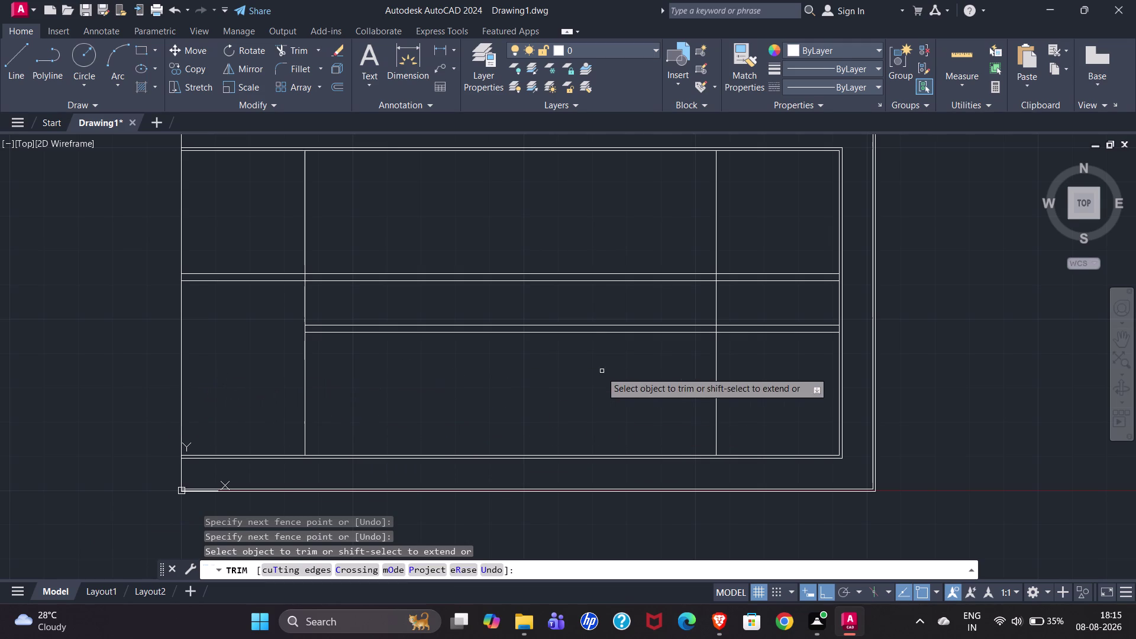
Trim the stray middle-band and stair-run pieces, fence-trim the right bay's horizontals, then end TRIM.
click(306, 298)
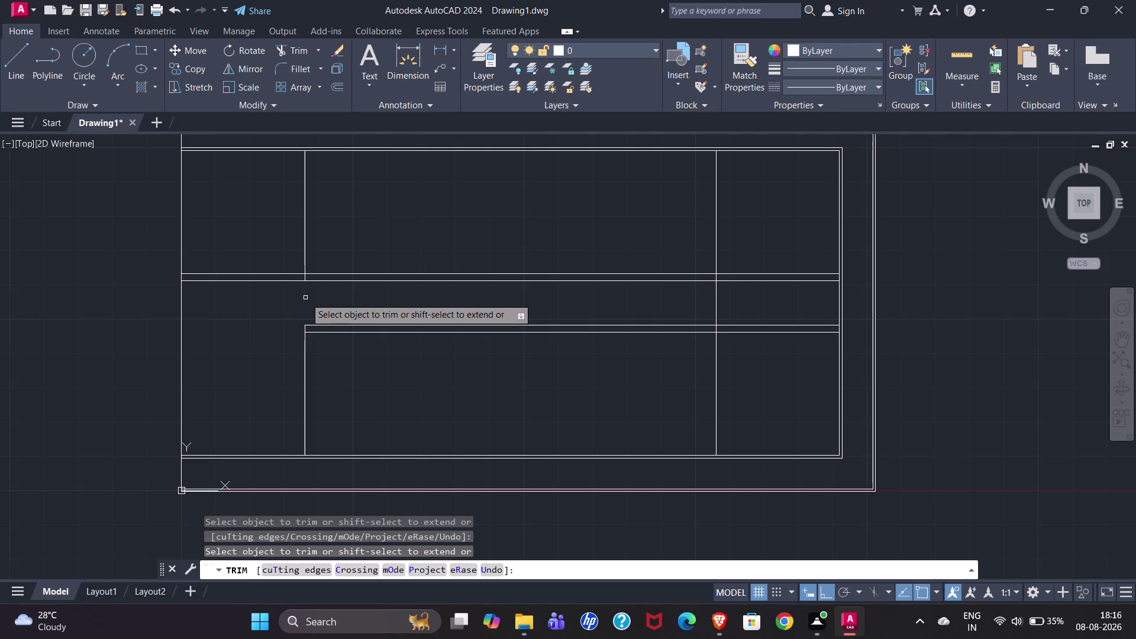
click(306, 281)
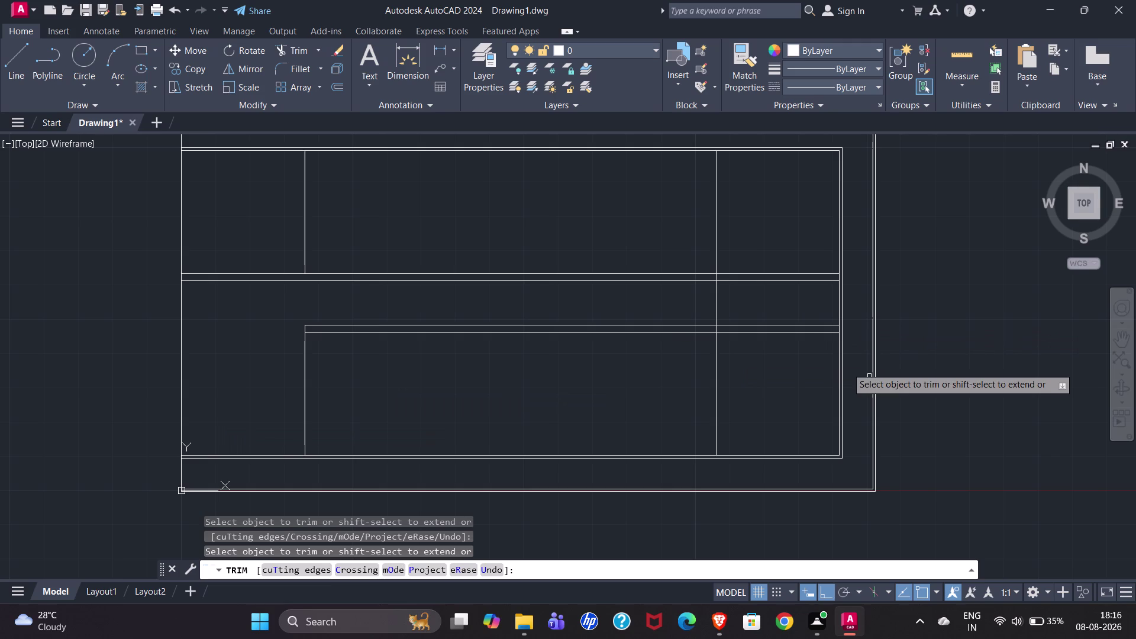
drag(772, 390, 767, 182)
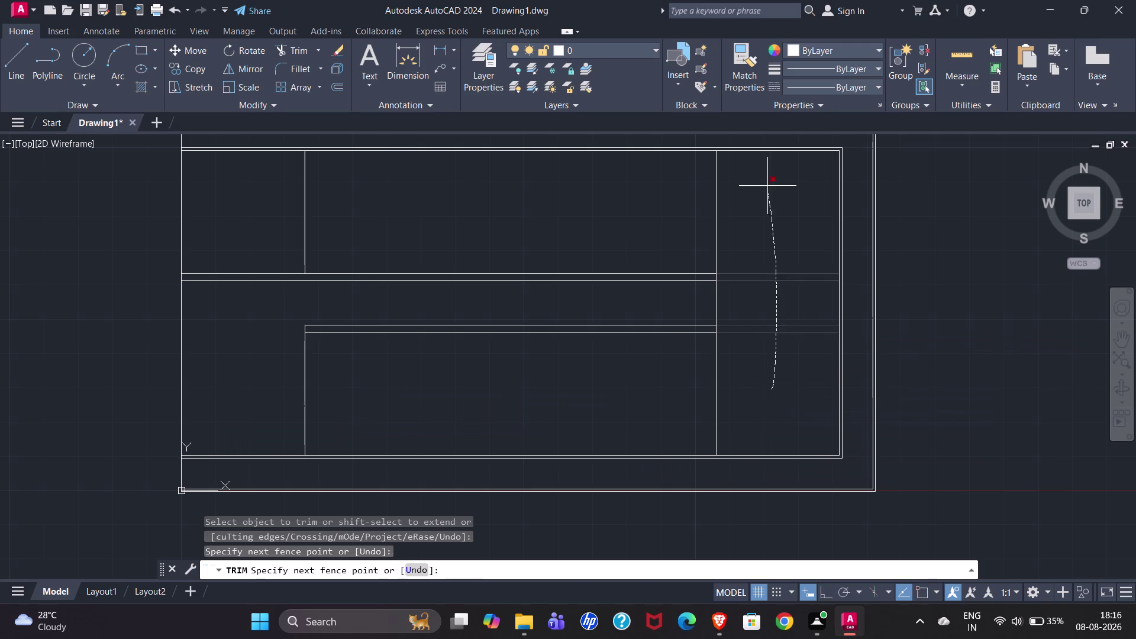
drag(766, 182, 766, 181)
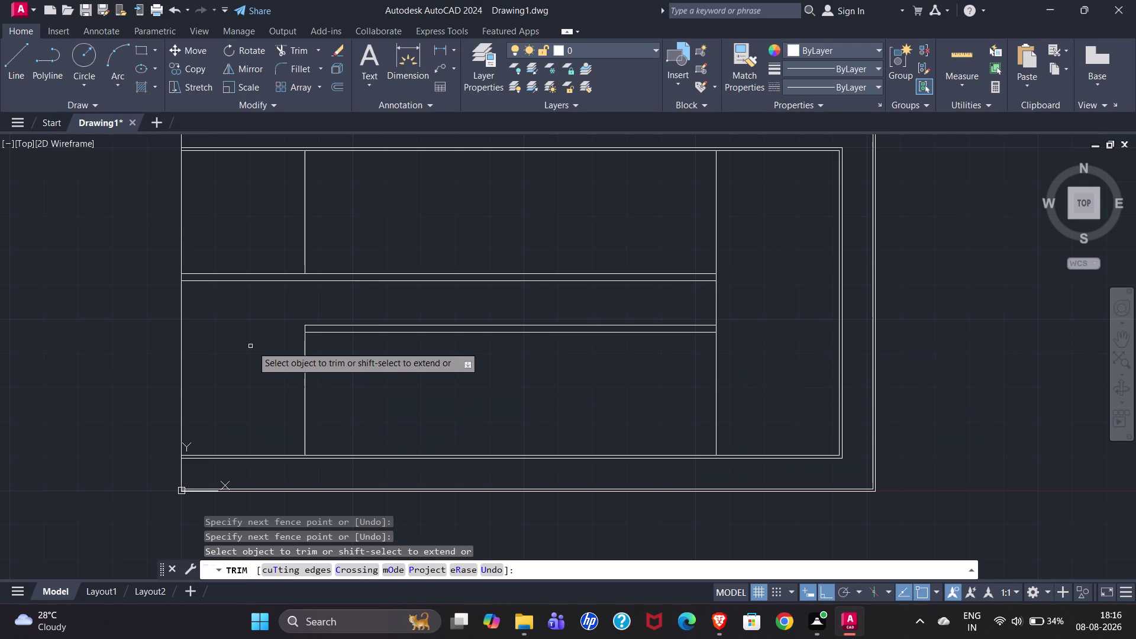
key(Escape)
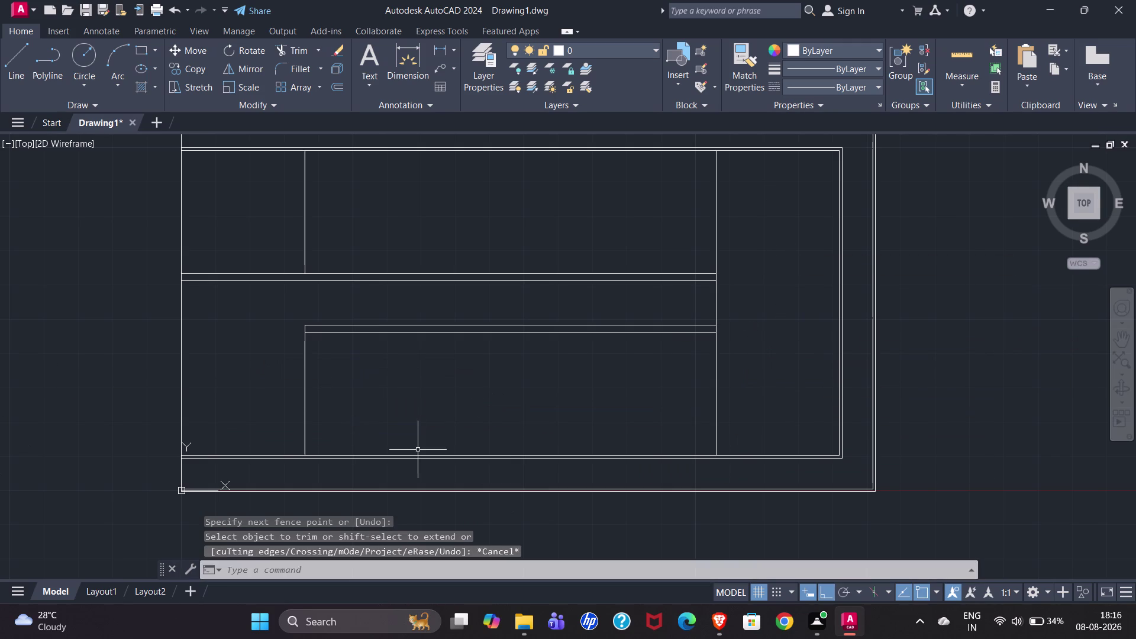
click(303, 397)
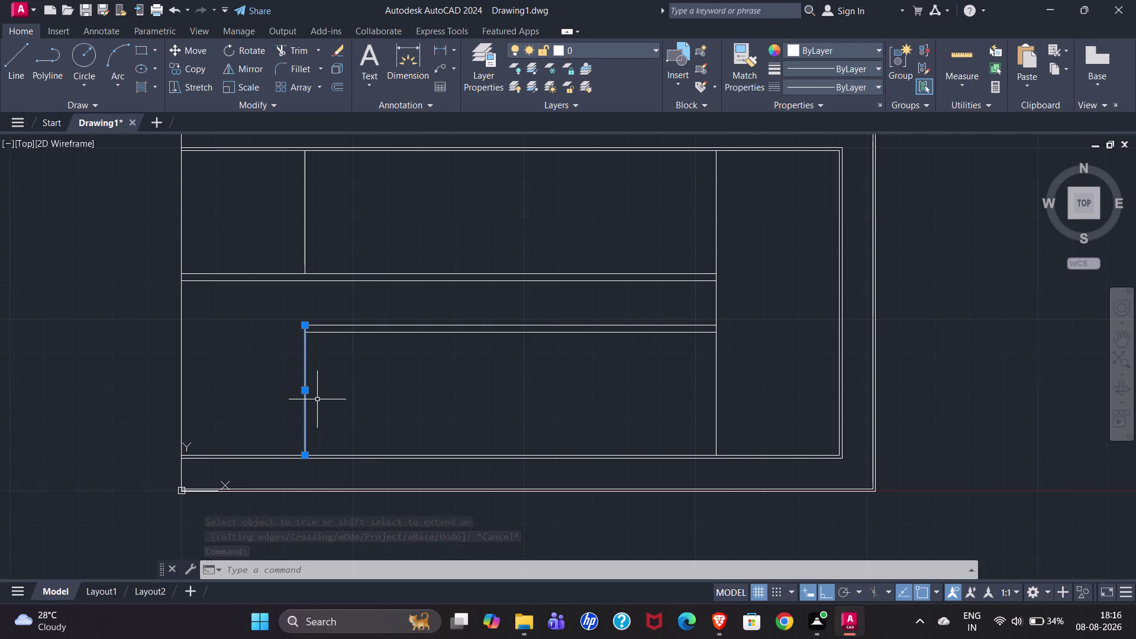
Offset the lower bay's short inner left vertical line by 1" to make a double line.
text(O')
key(Return)
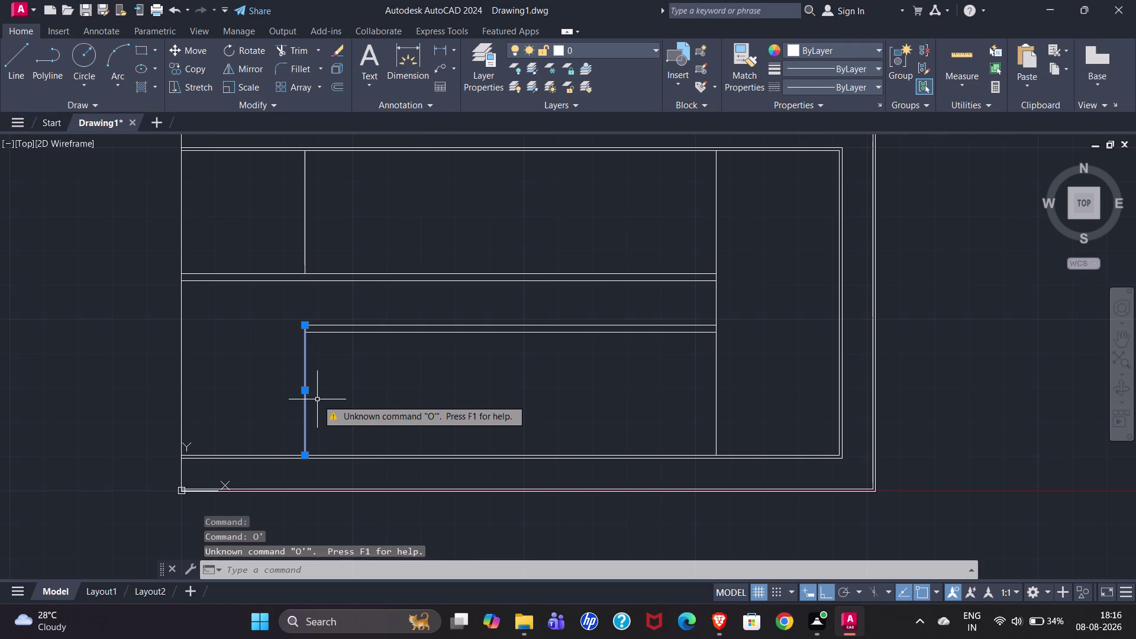
key(Escape)
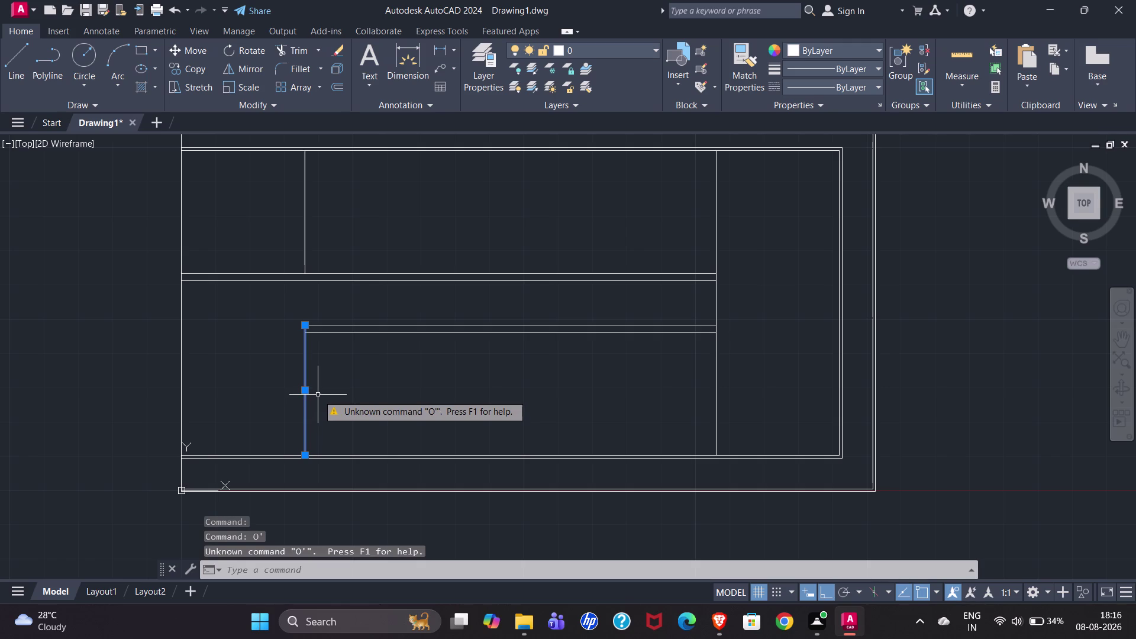
click(304, 374)
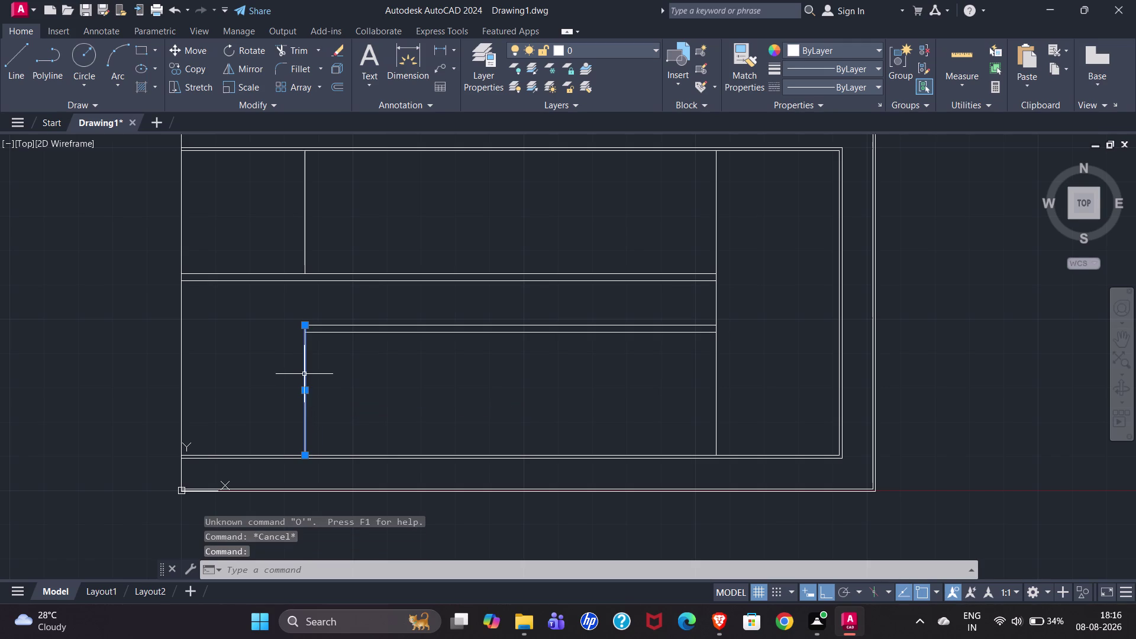
key(o)
key(Return)
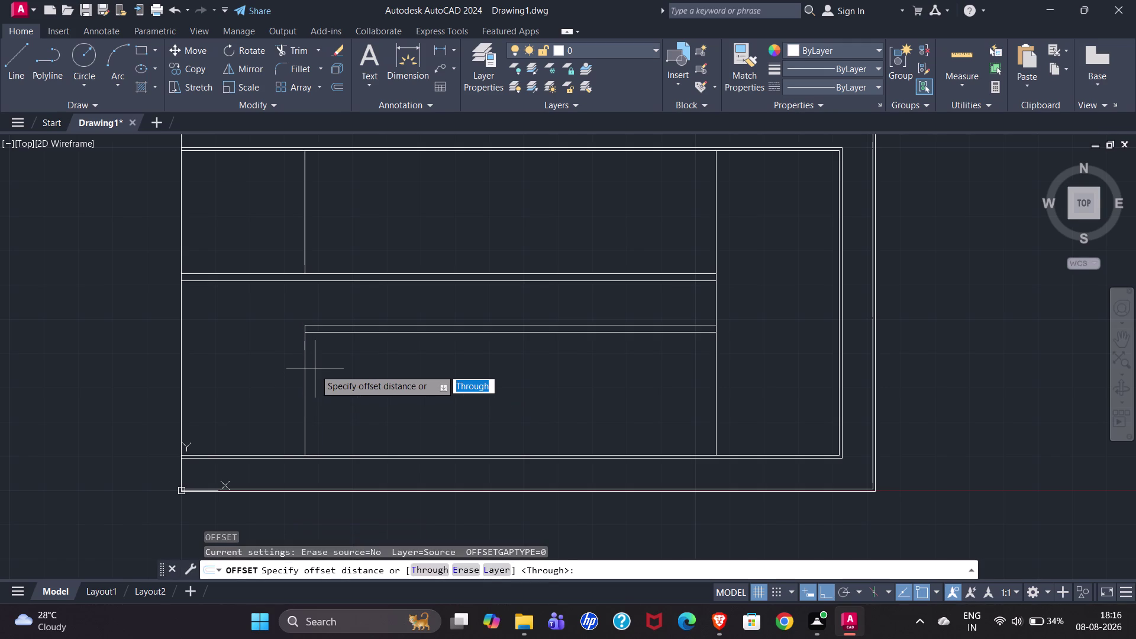
key(Return)
text(1)
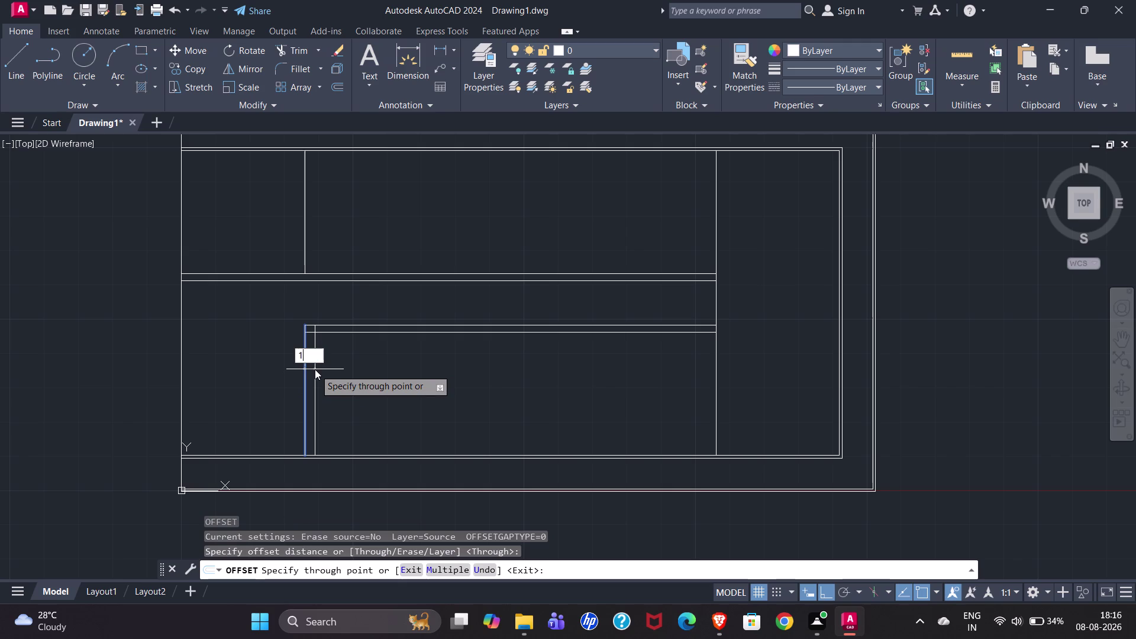
text(")
key(Return)
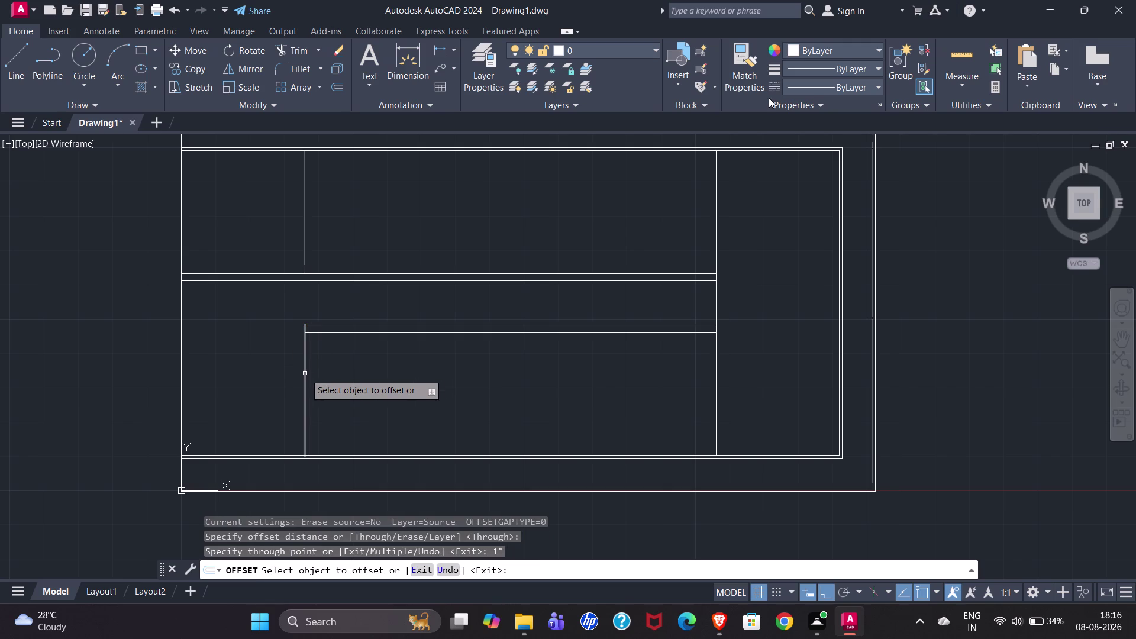
key(Escape)
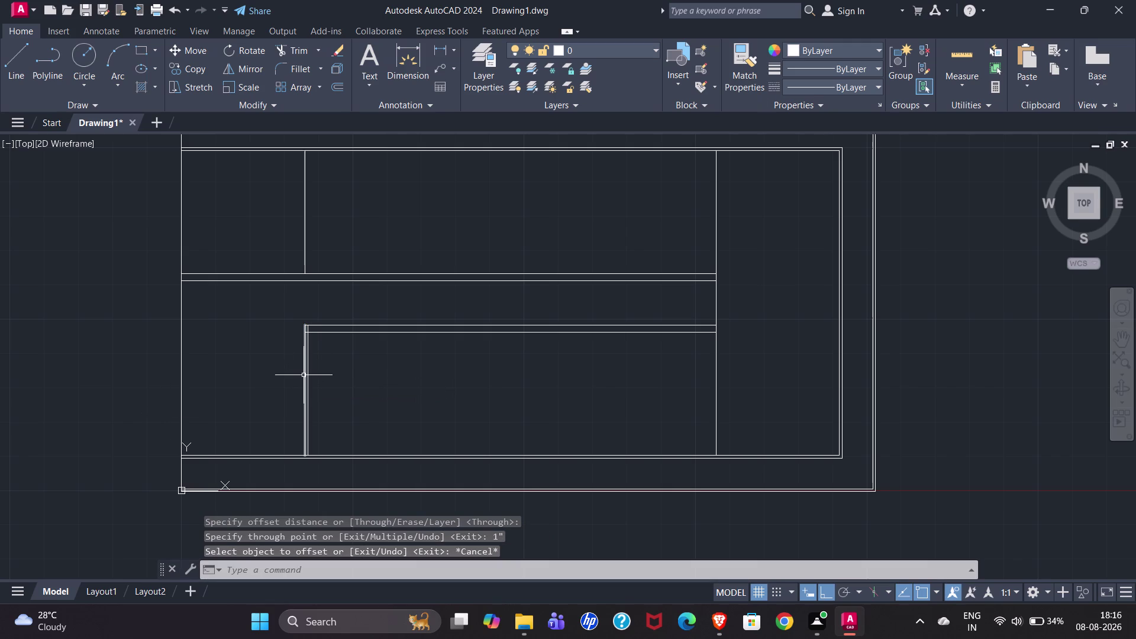
Set the new inner left vertical line's color to Red.
click(303, 375)
click(859, 66)
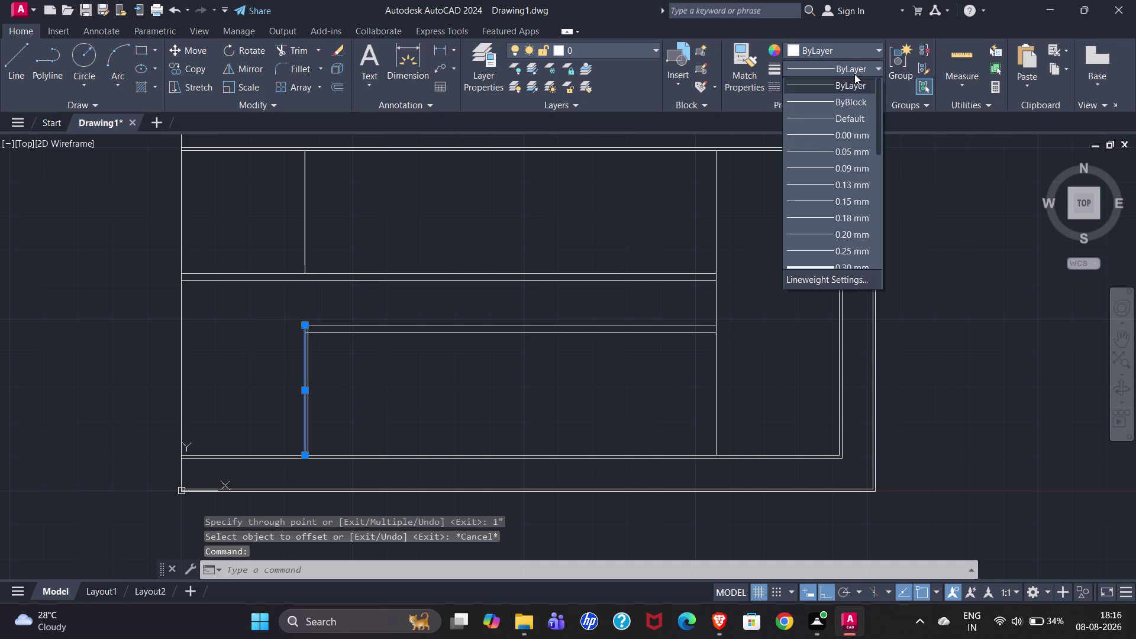
click(813, 52)
click(813, 53)
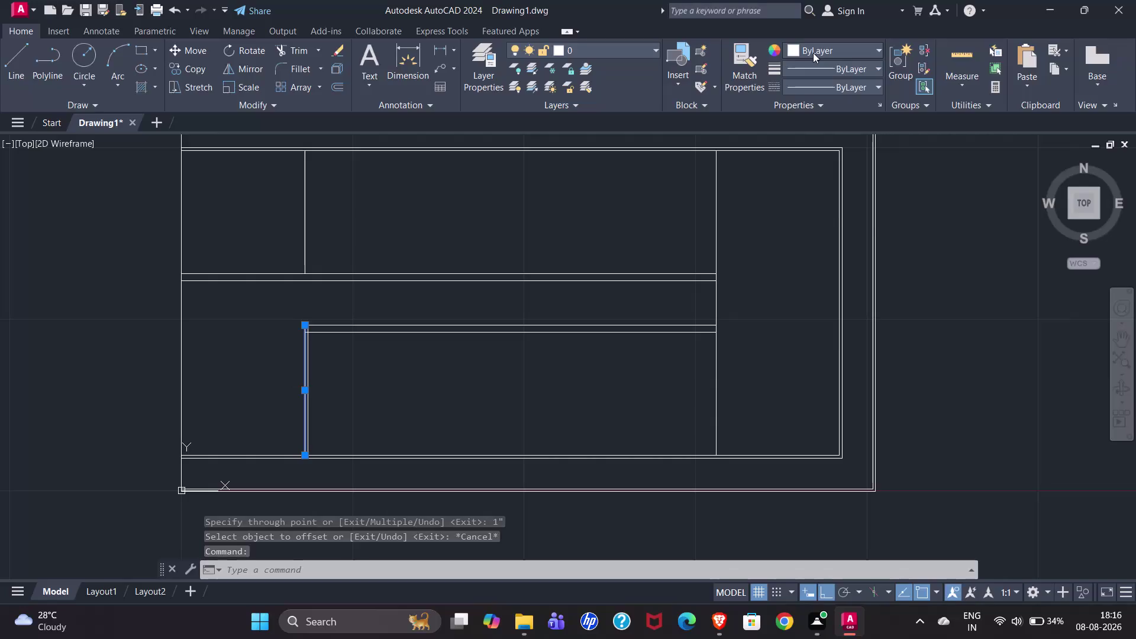
click(791, 194)
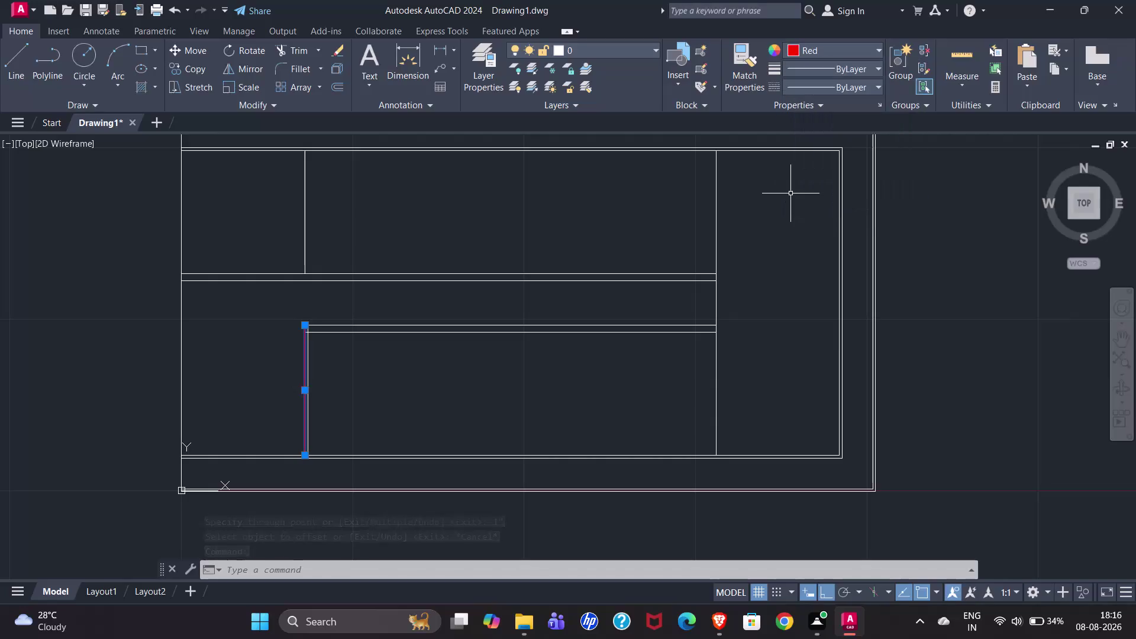
click(309, 374)
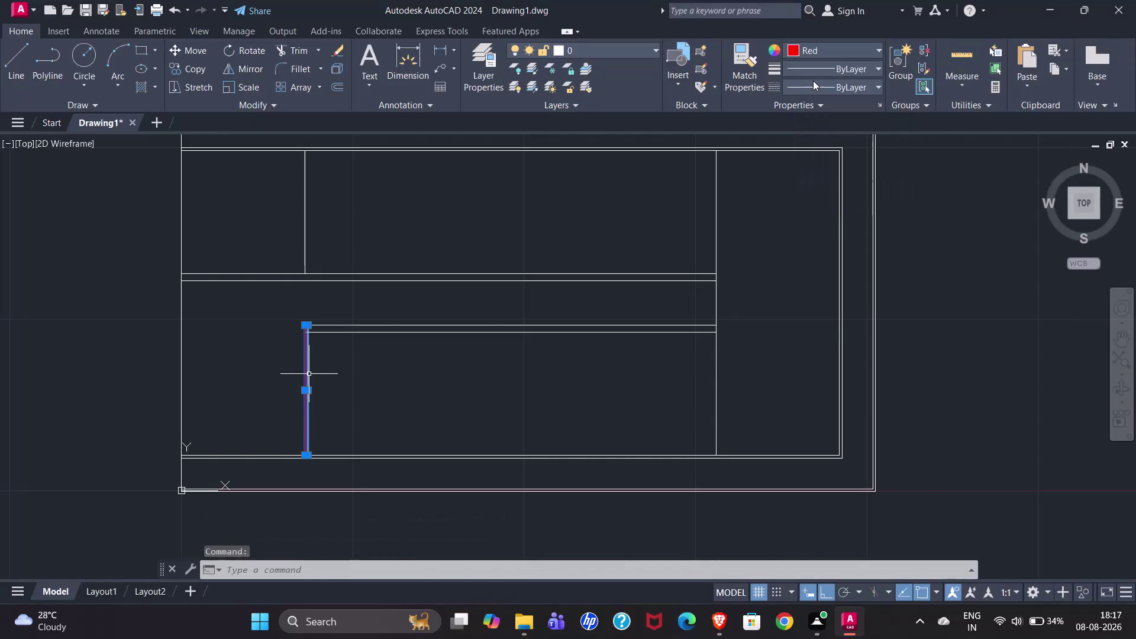
click(834, 53)
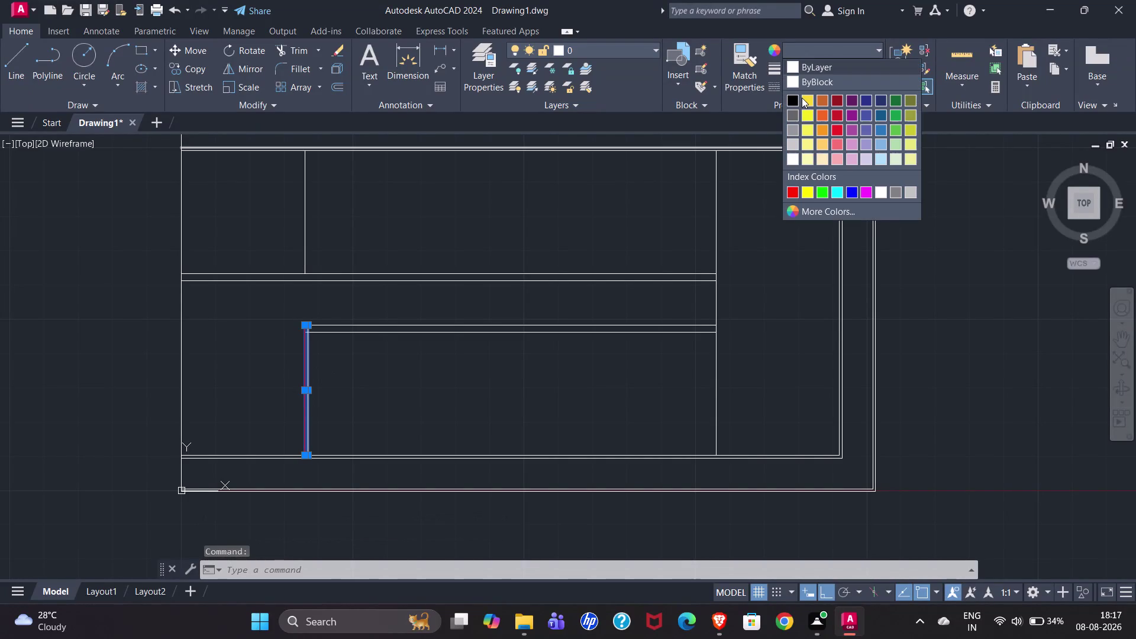
click(793, 191)
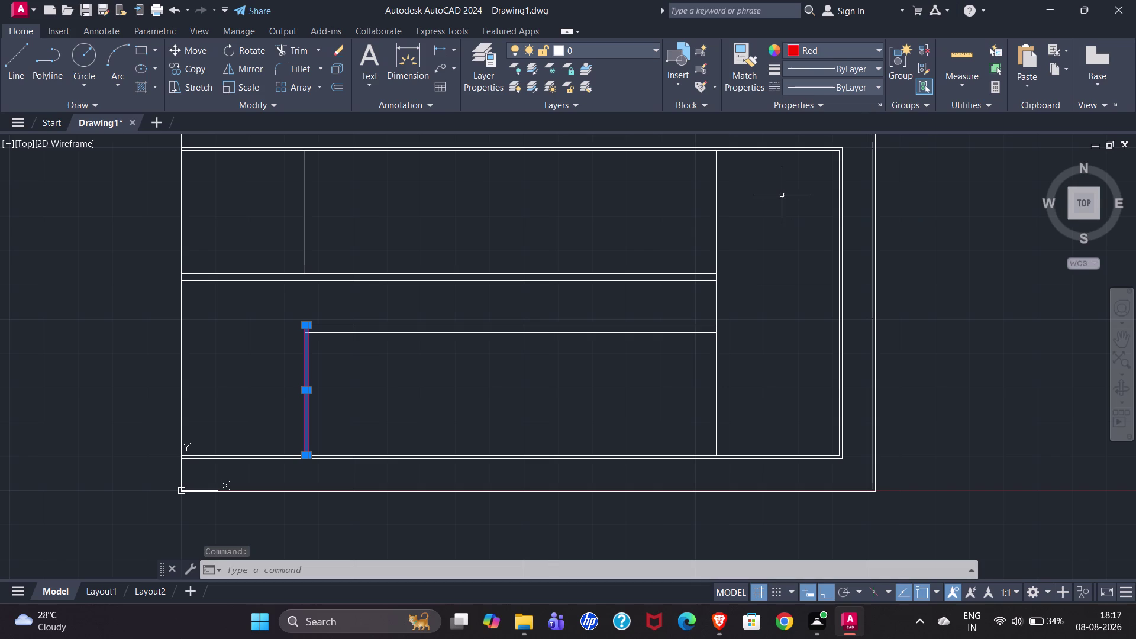
key(Escape)
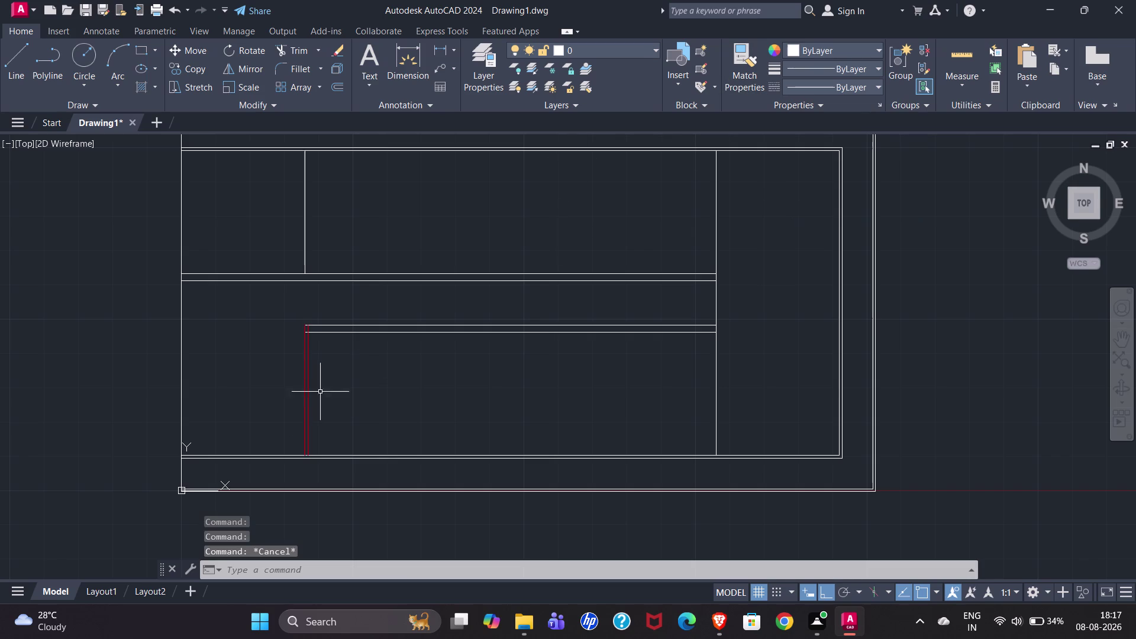
Open the Linetype Manager through Other... in the red line's Linetype dropdown.
click(310, 379)
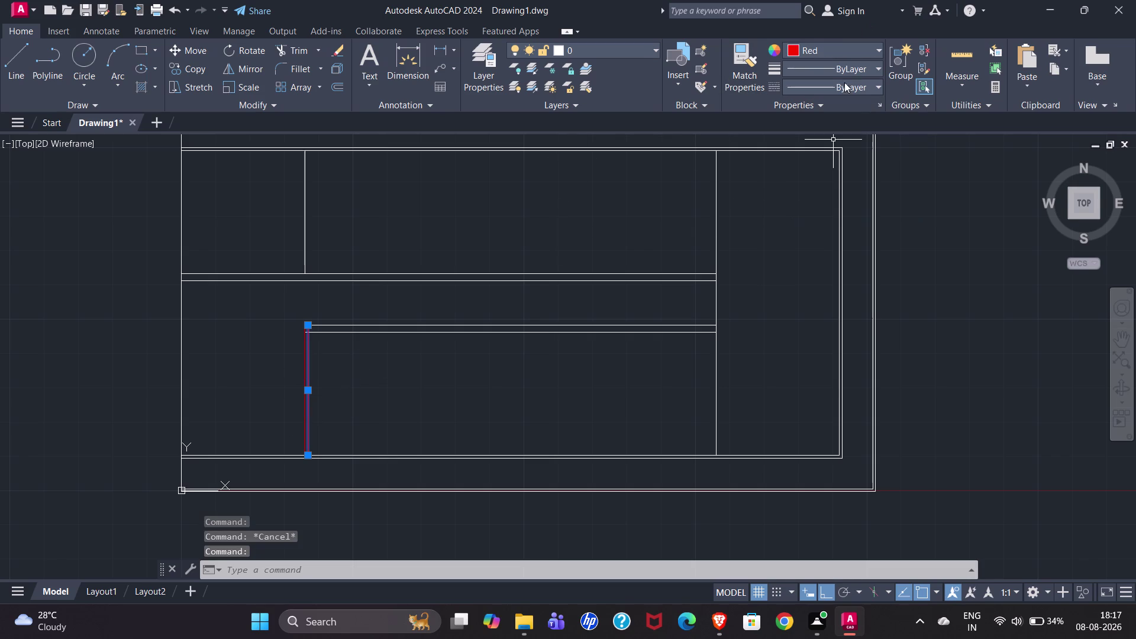
click(855, 68)
click(856, 68)
click(851, 85)
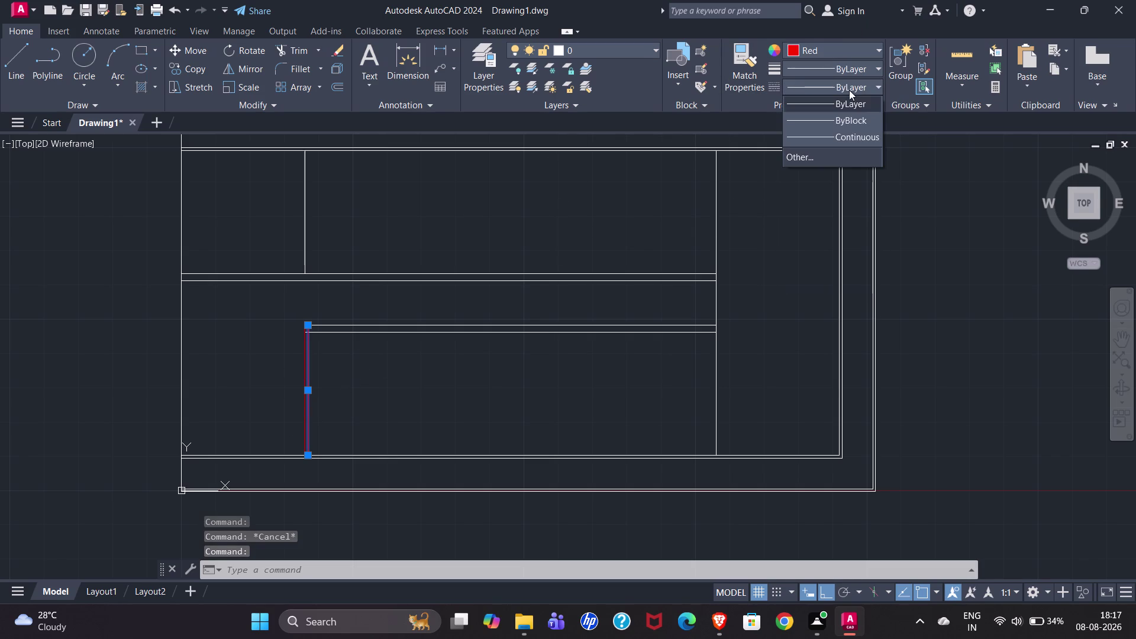
click(822, 157)
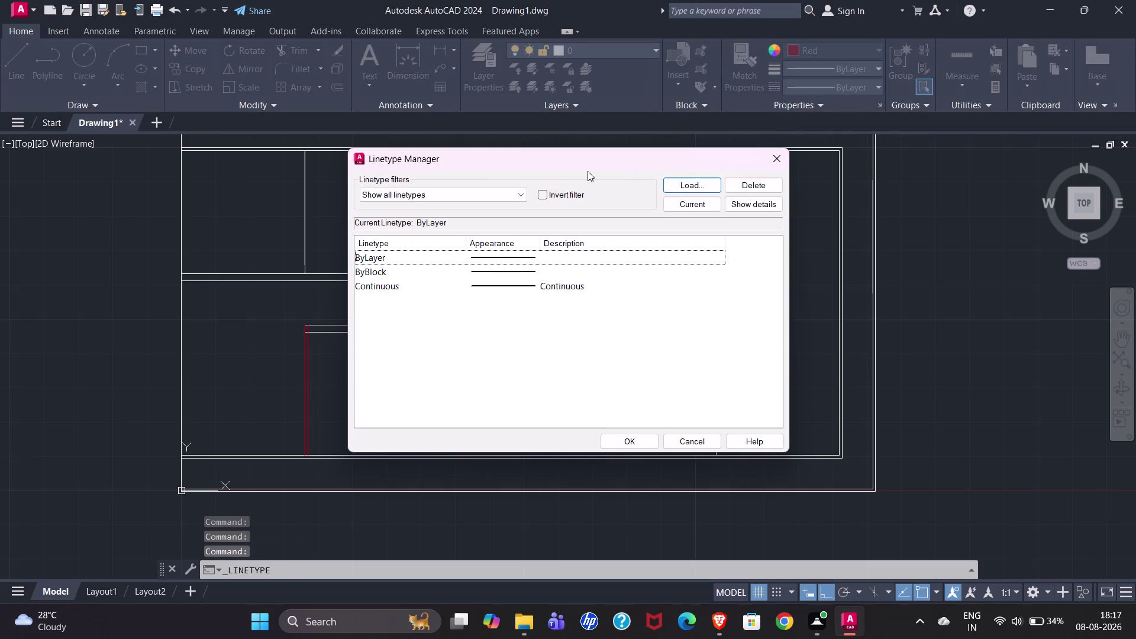
Load the ACAD_ISO02W100 linetype in the Linetype Manager.
click(679, 185)
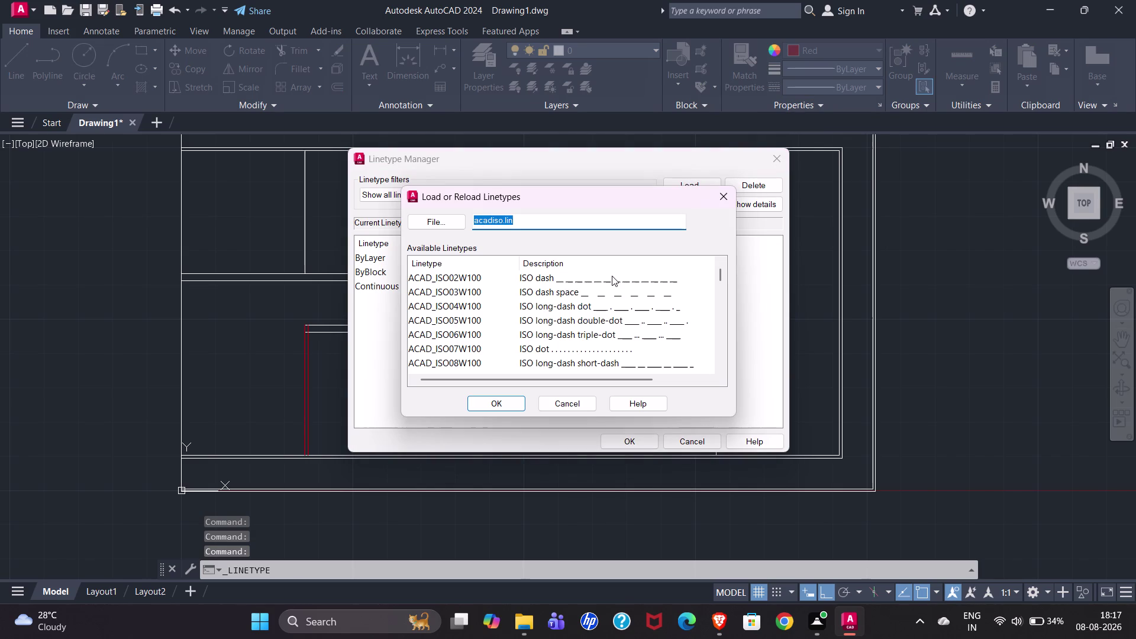
click(611, 278)
click(509, 401)
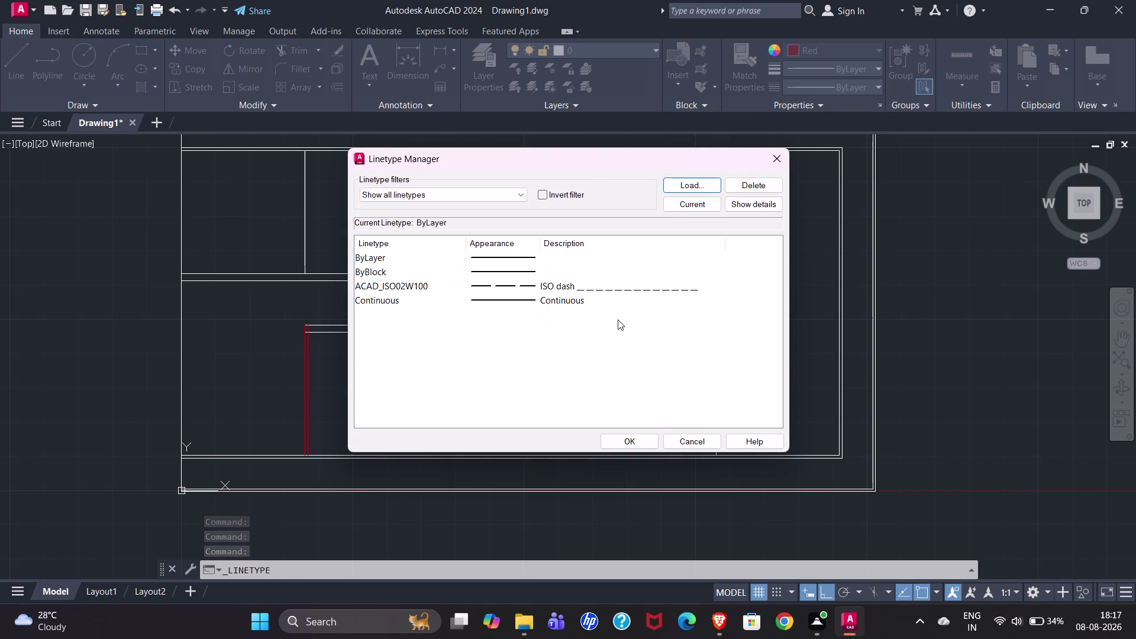
click(616, 446)
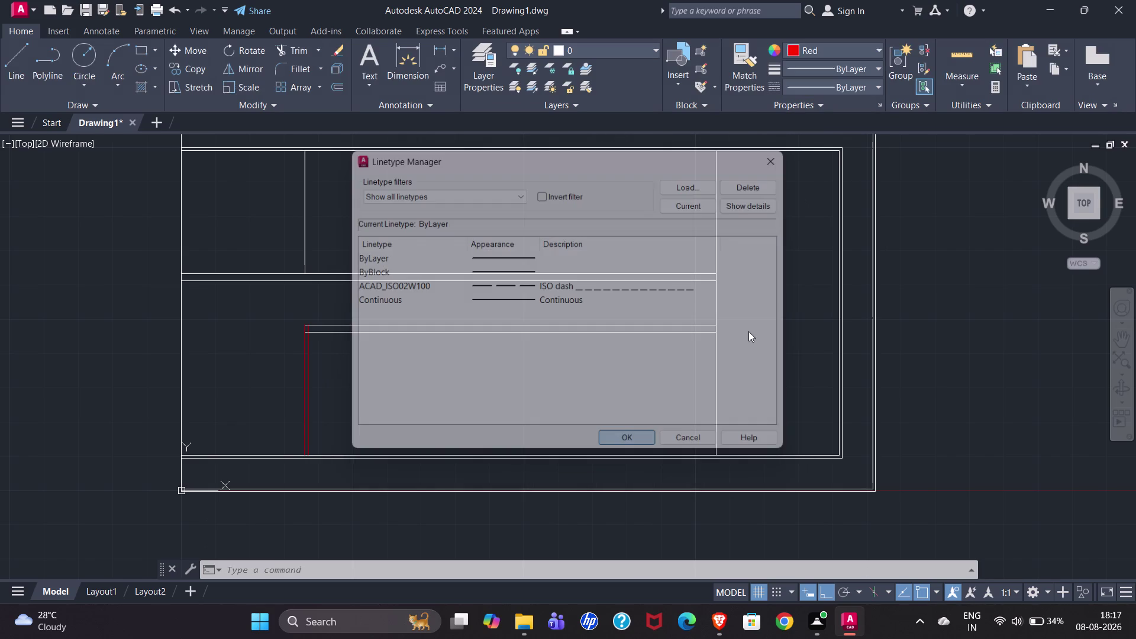
Apply the ACAD_ISO02W100 linetype to the red vertical line.
click(840, 84)
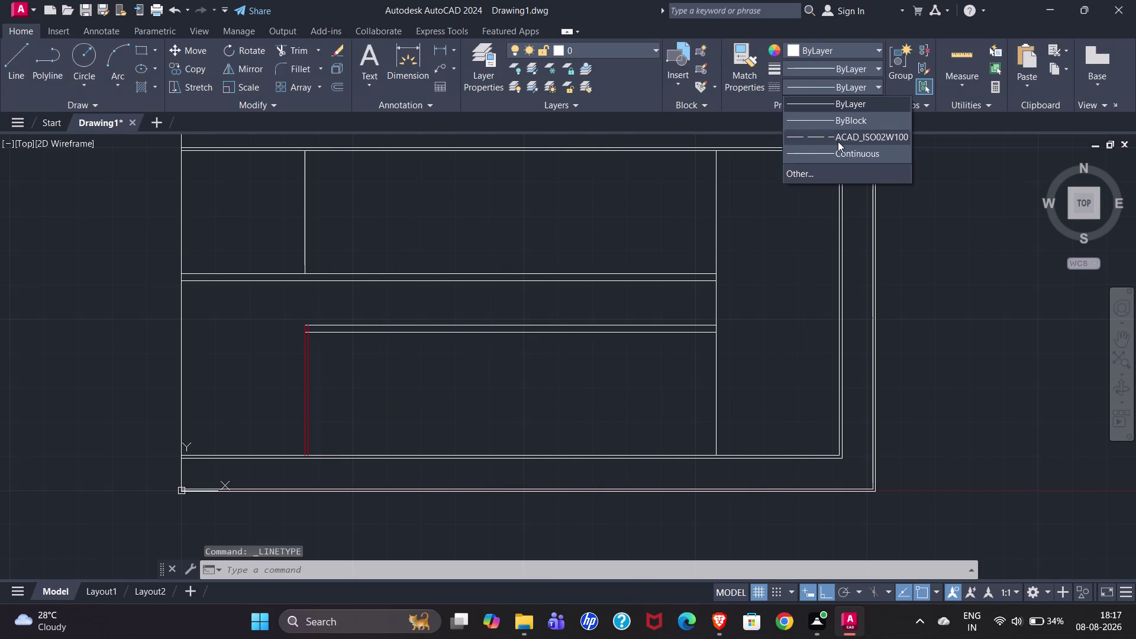
click(838, 141)
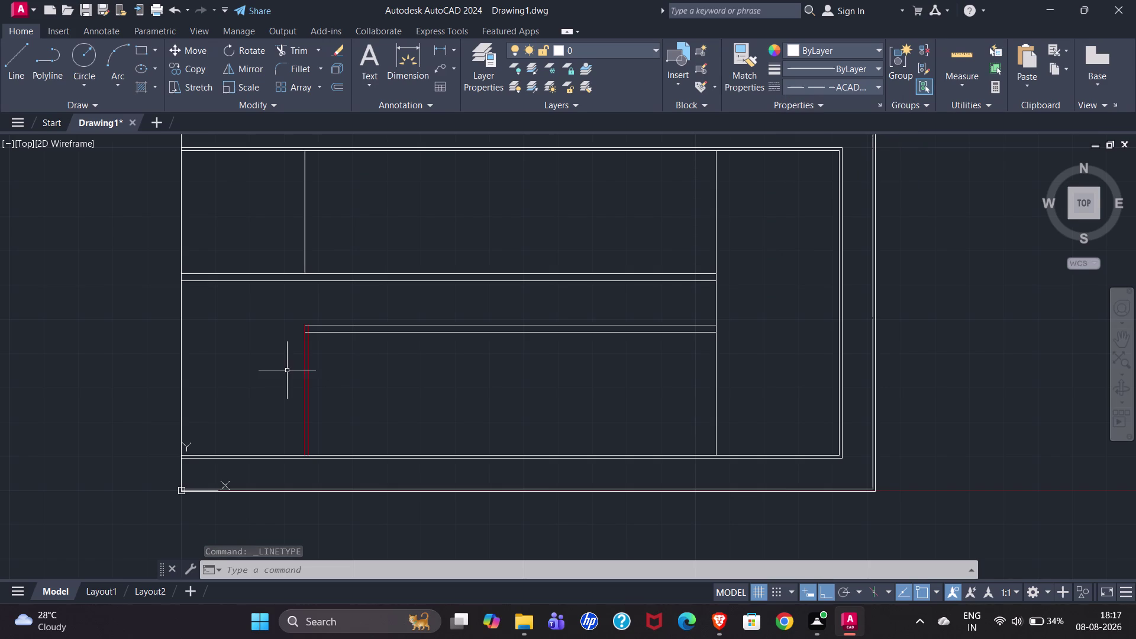
click(308, 379)
click(841, 70)
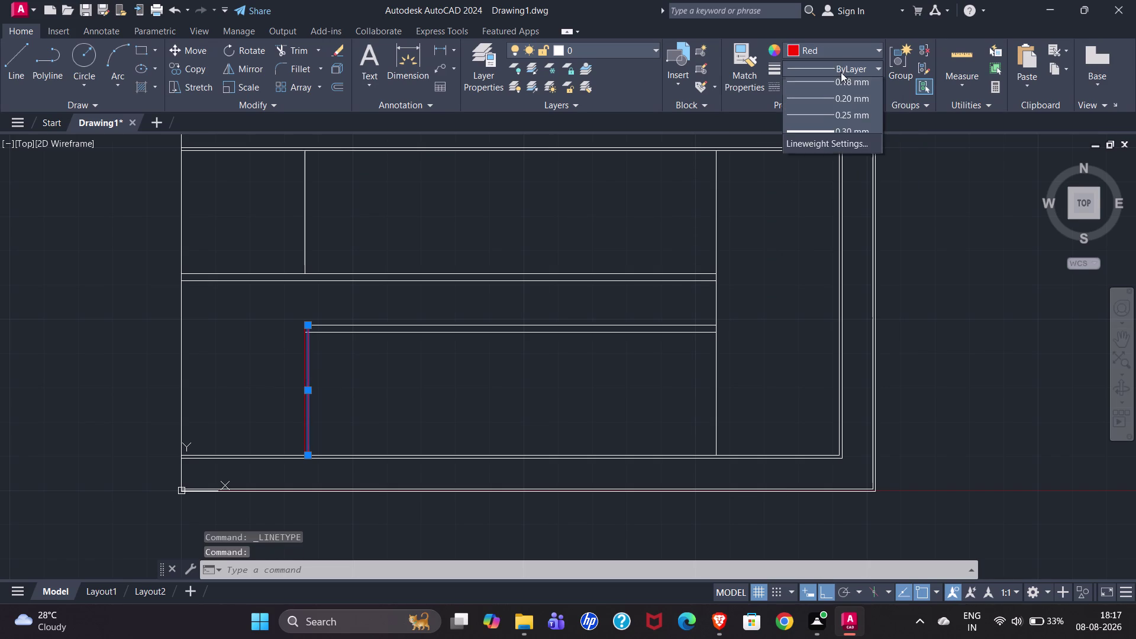
click(858, 67)
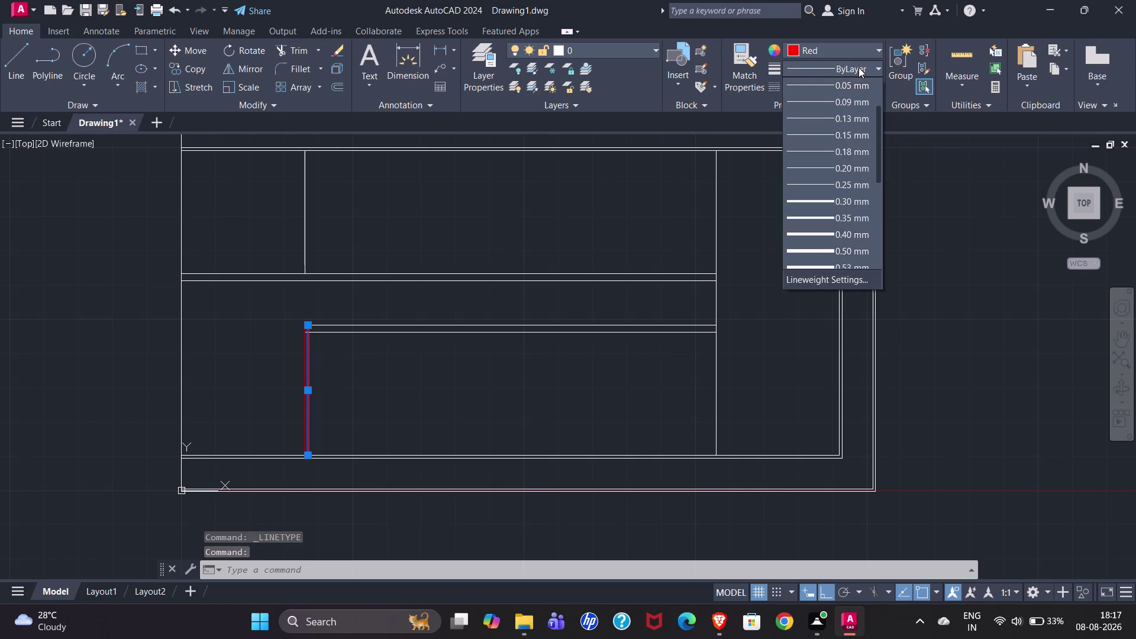
click(850, 84)
Open Properties for the red line and set its linetype scale to 0.5.
click(842, 135)
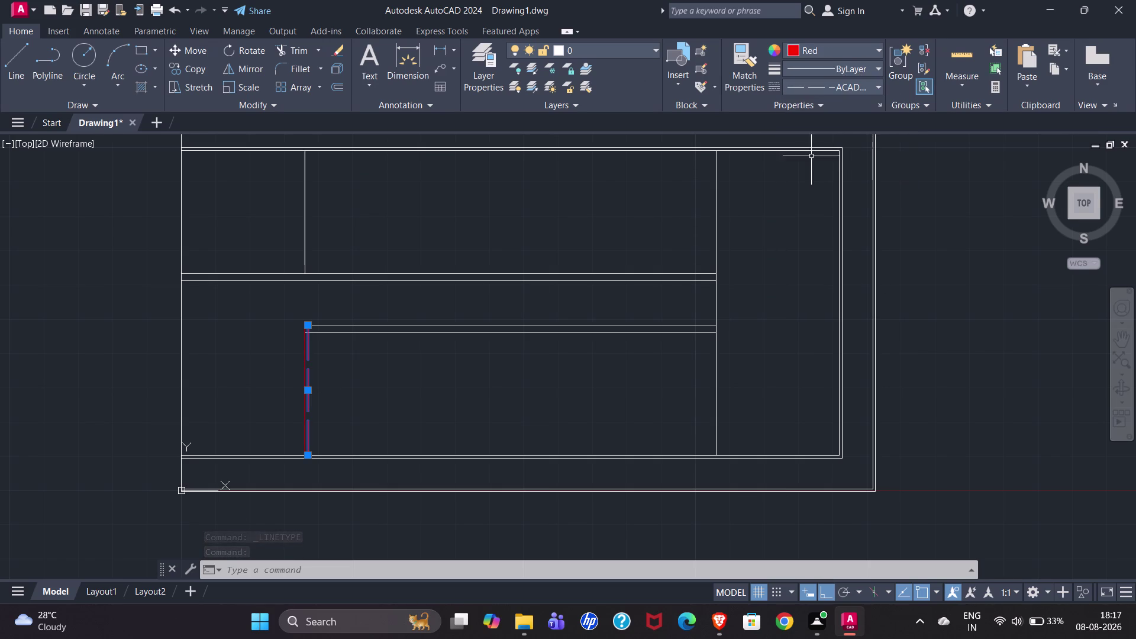
key(ctrl+1)
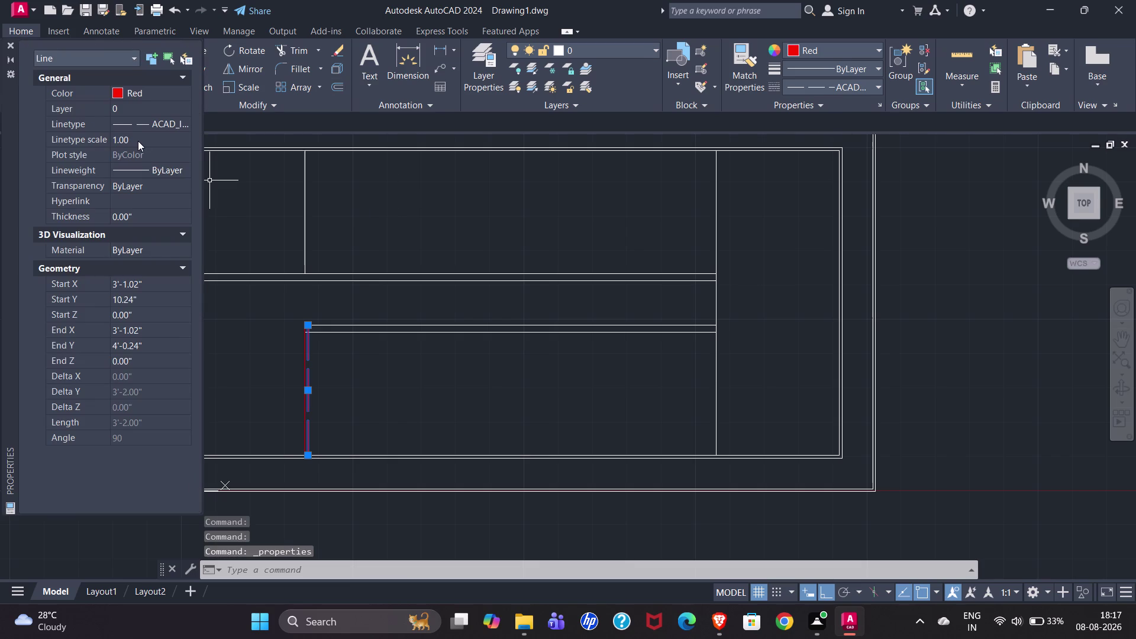
click(144, 138)
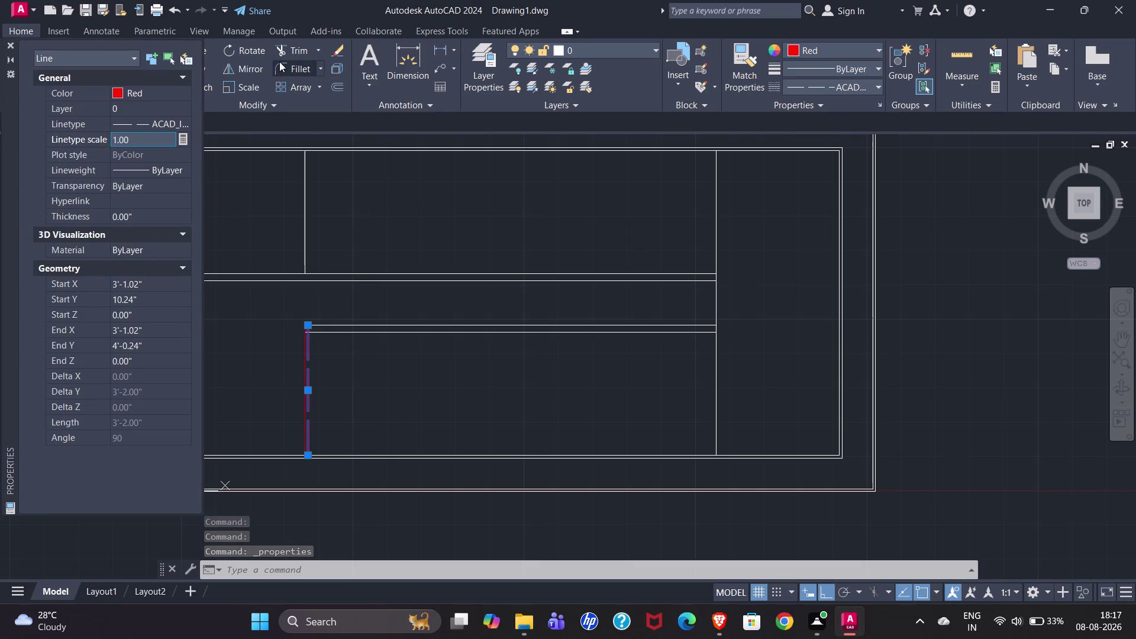
text(0.)
key(5)
key(Return)
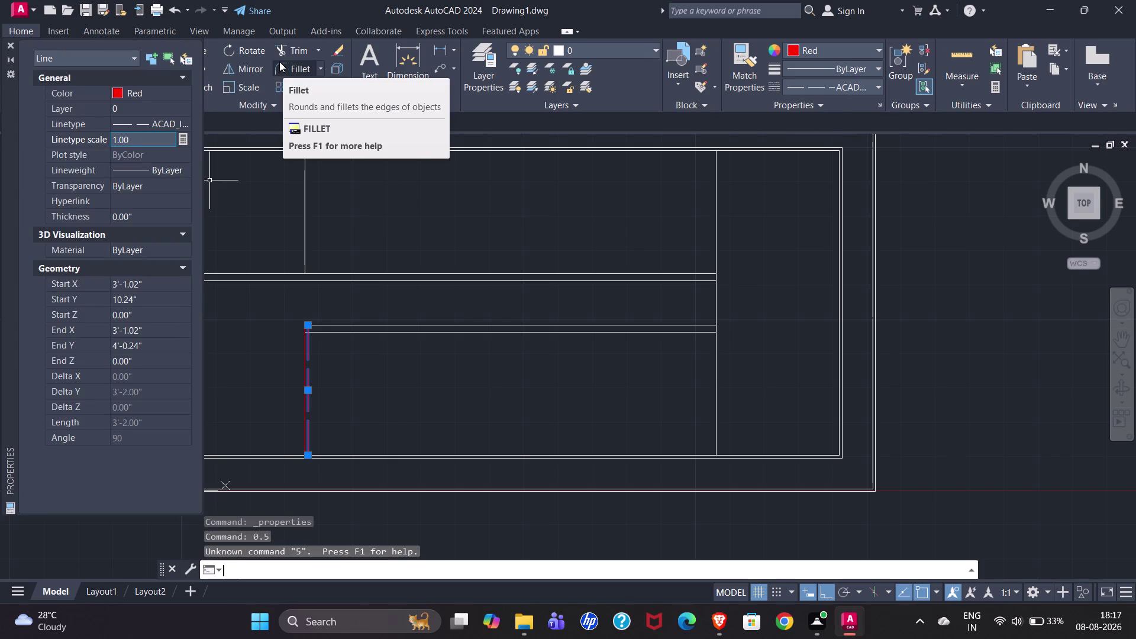
click(145, 140)
drag(128, 144, 102, 144)
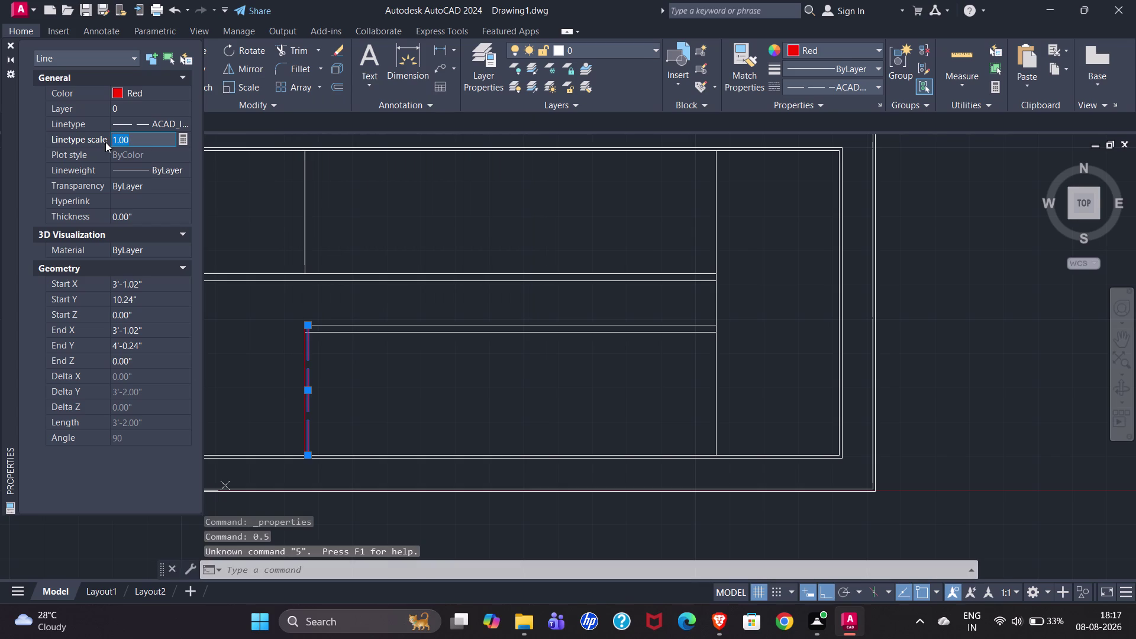
text(0.5)
key(Return)
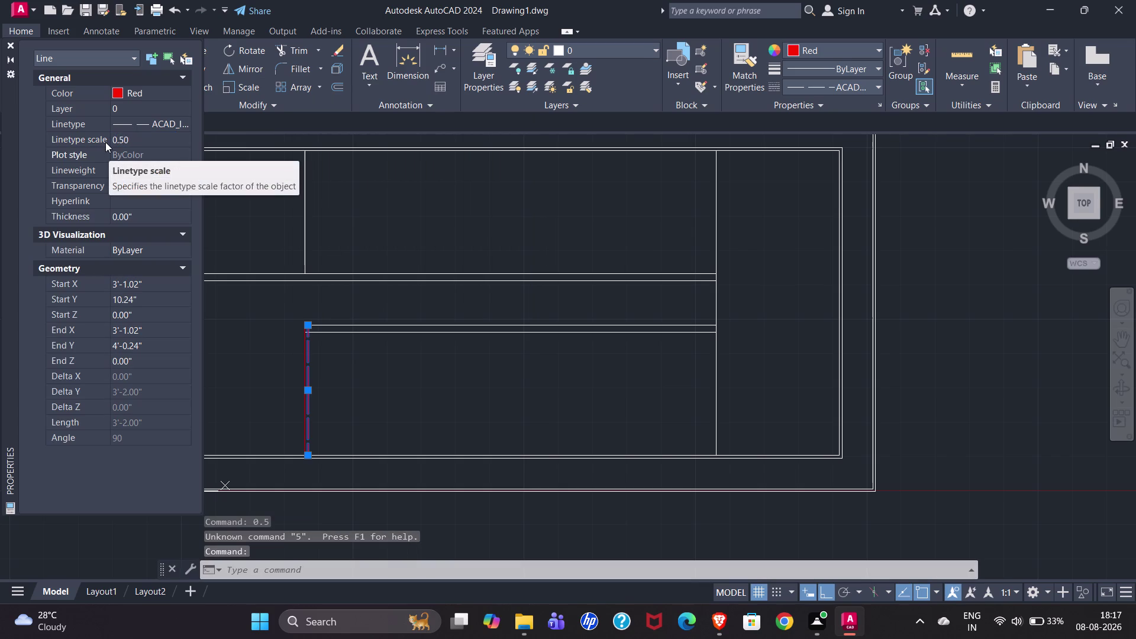
Reduce the linetype scale to 0.20 and close the Properties palette.
click(143, 142)
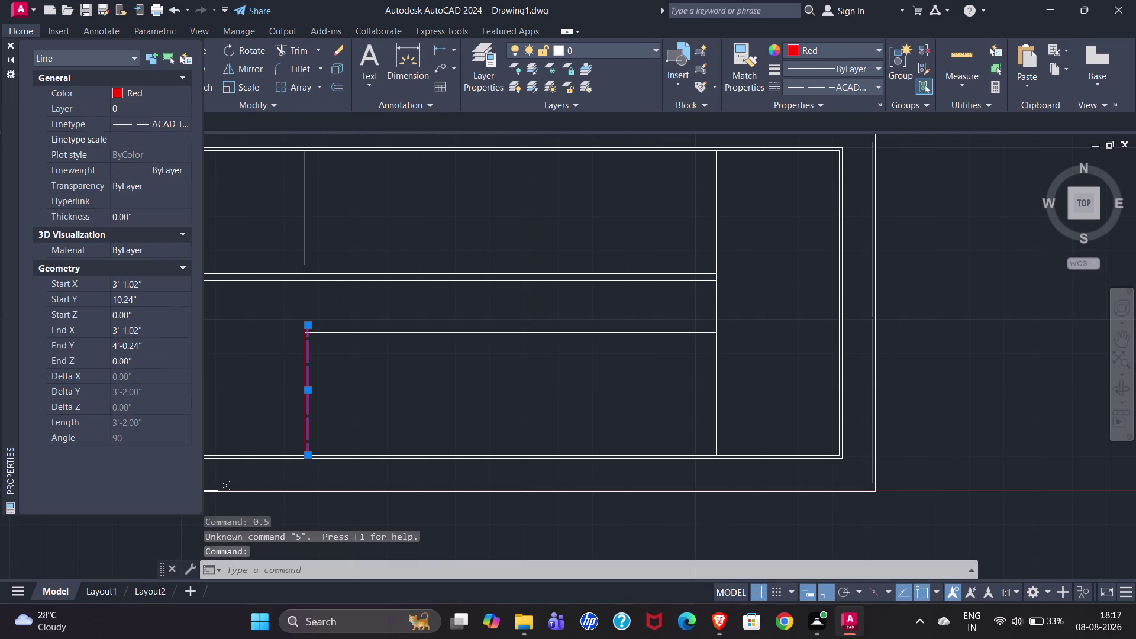
text(0.)
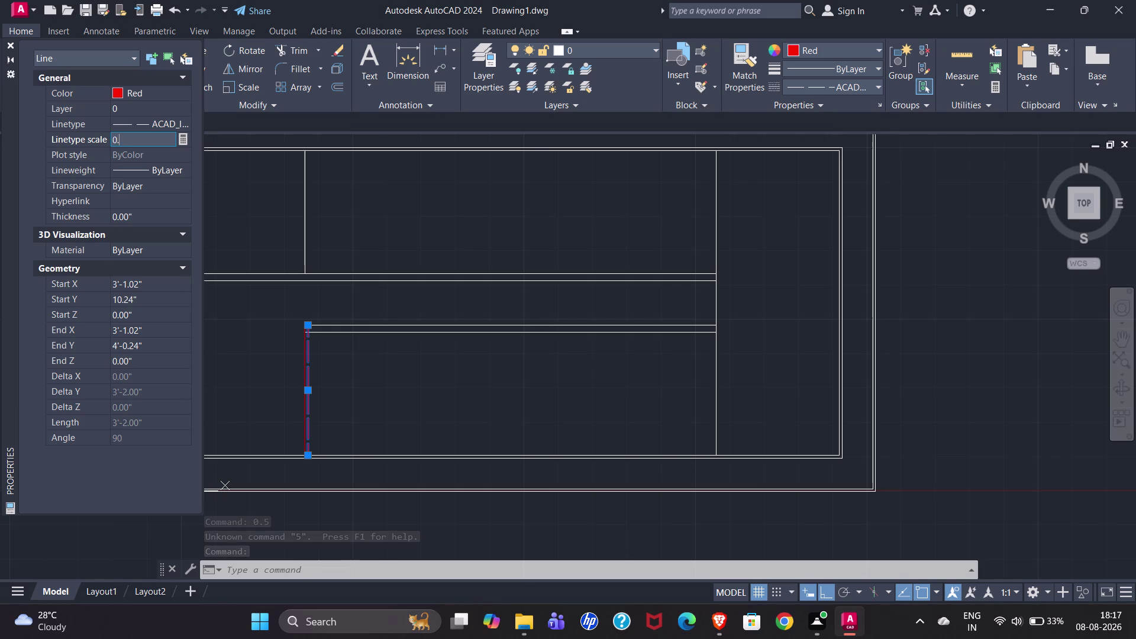
key(2)
key(Return)
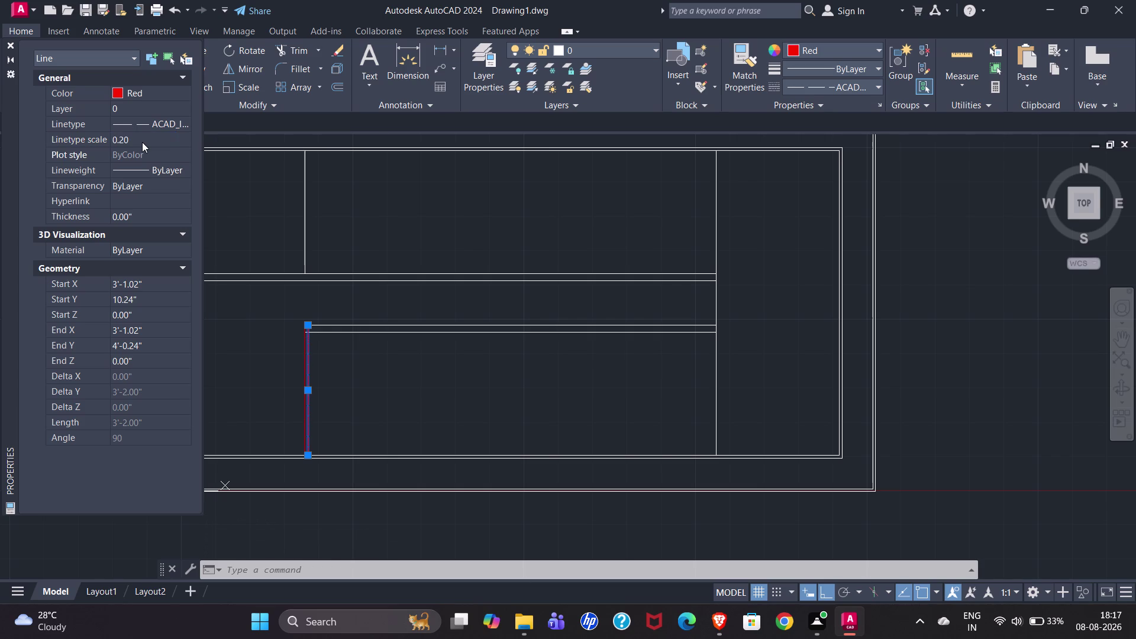
key(Escape)
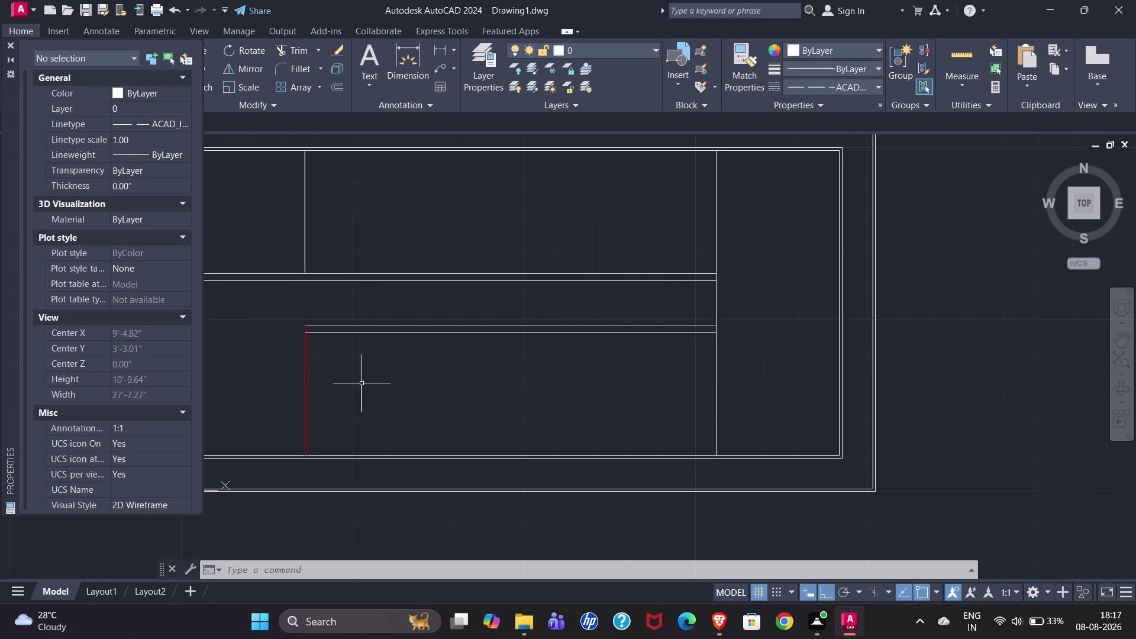
click(7, 44)
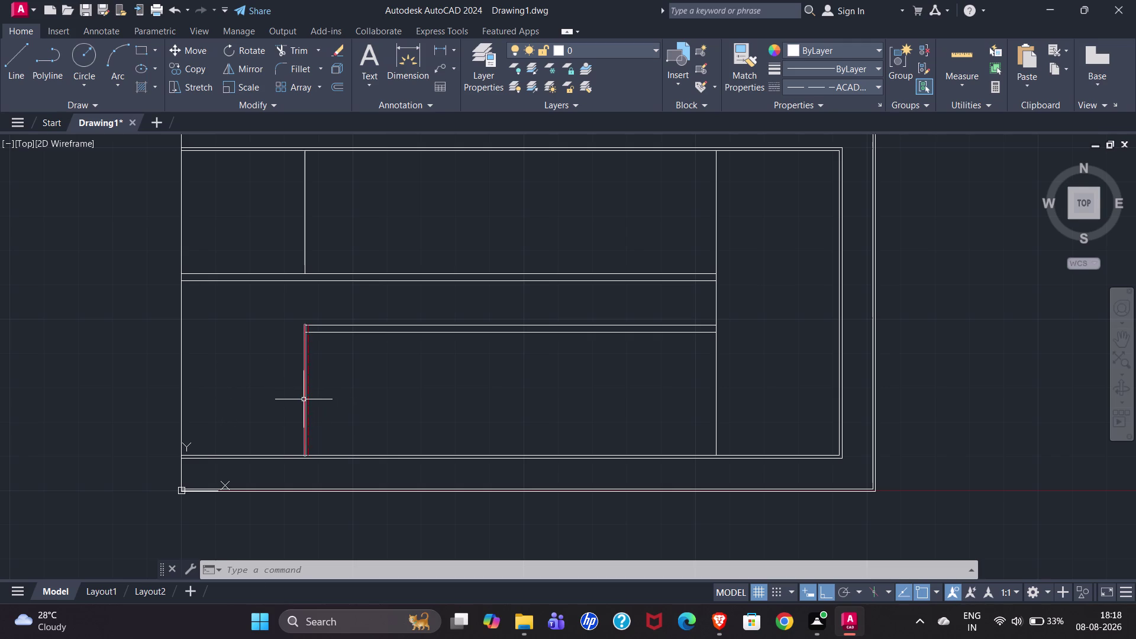
Copy the red dashed tread line using its bottom endpoint as base point.
click(303, 400)
click(307, 398)
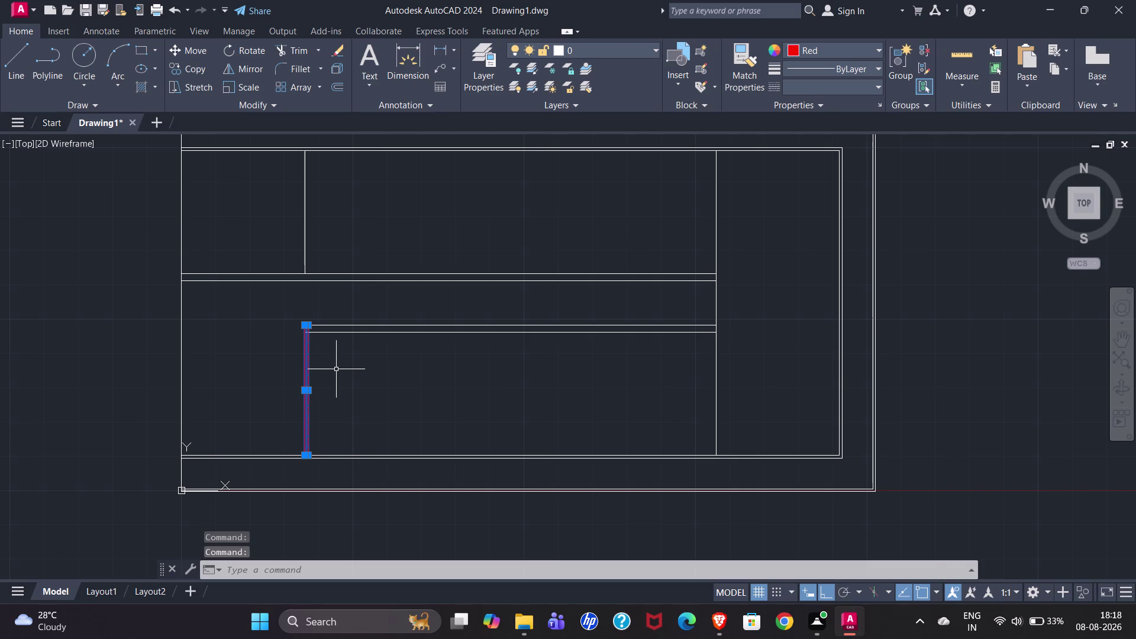
text(CO)
key(Return)
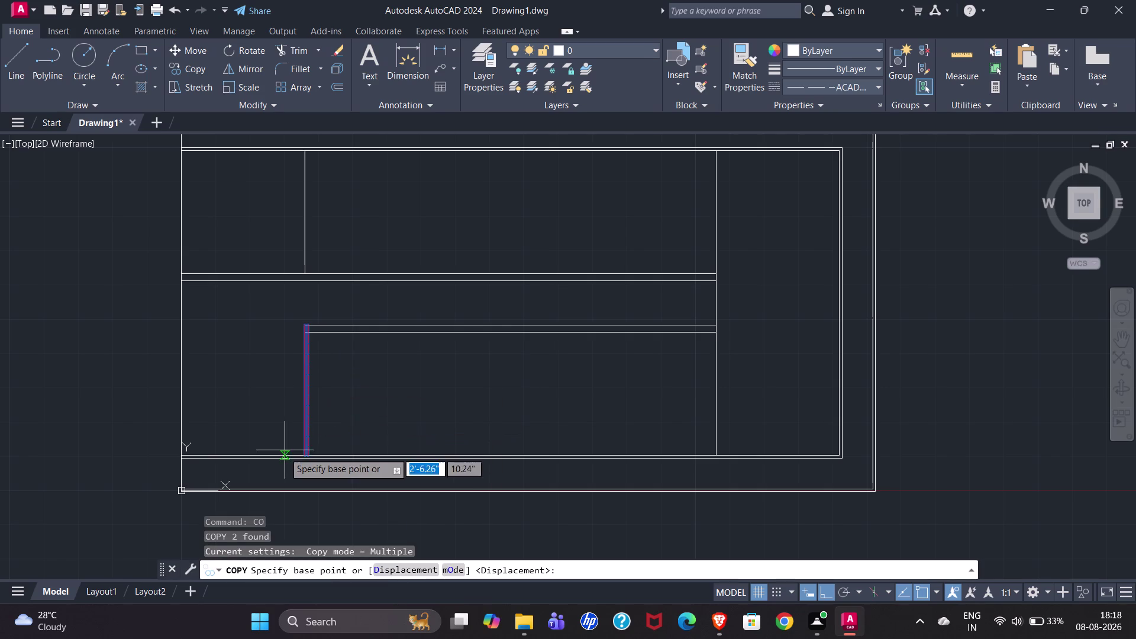
scroll(up, 3)
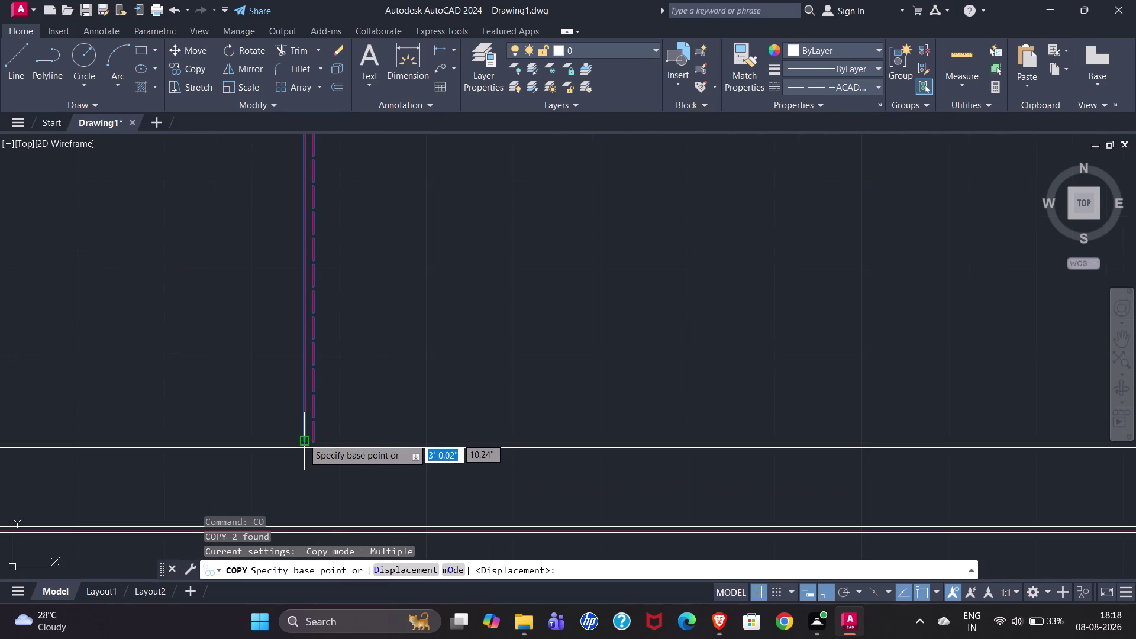
click(303, 439)
scroll(down, 3)
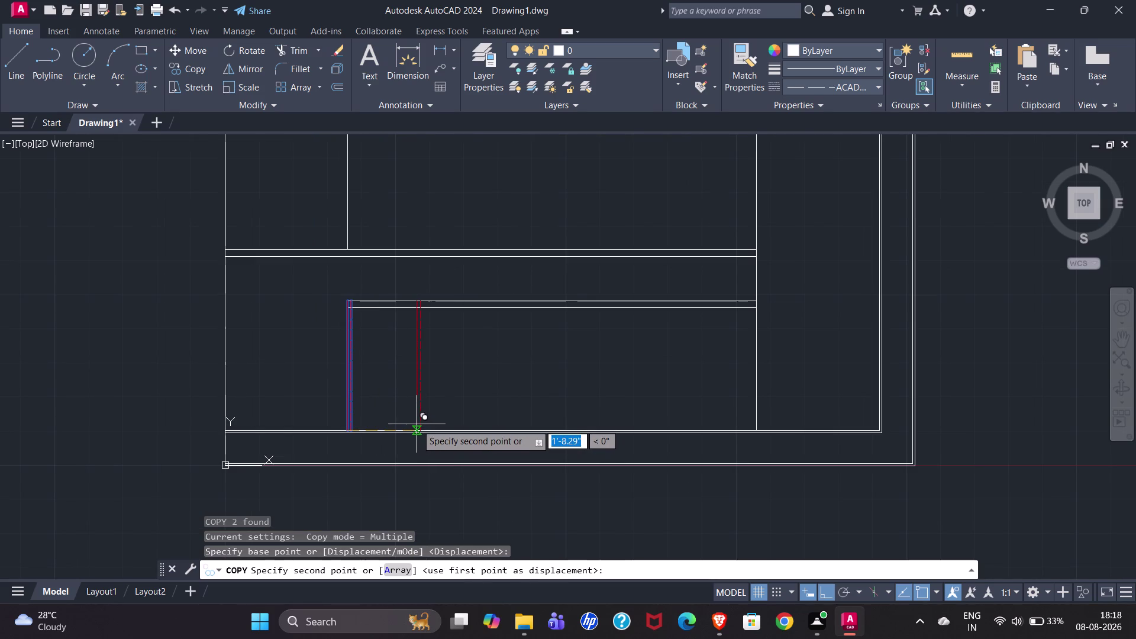
Array the copy into 11 treads spaced 1' apart and end COPY.
text(ARR)
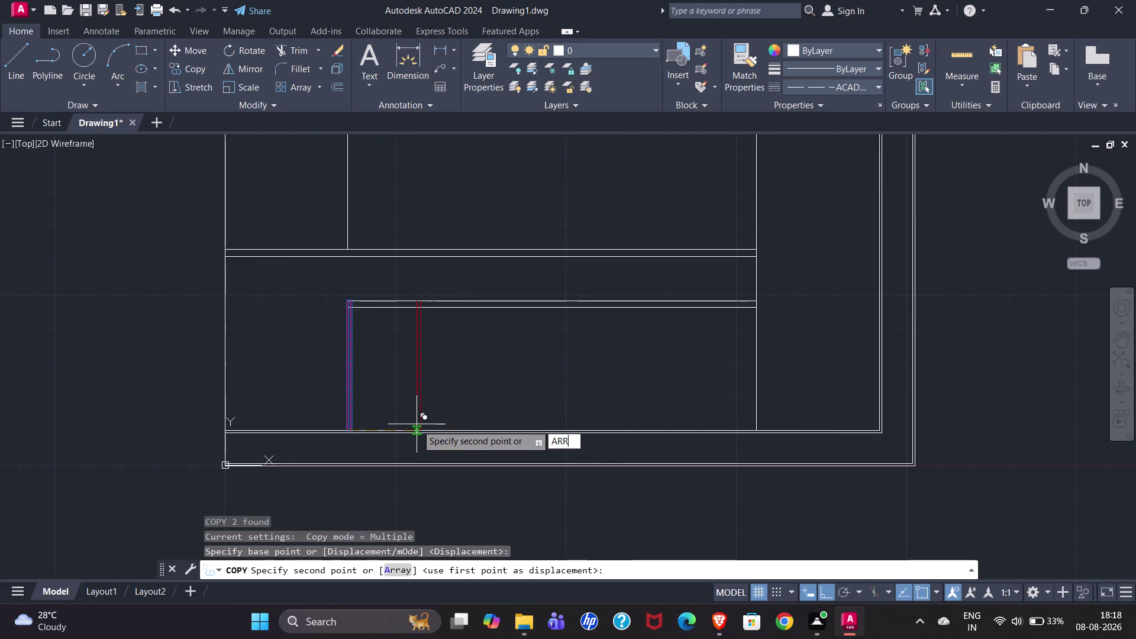
key(Return)
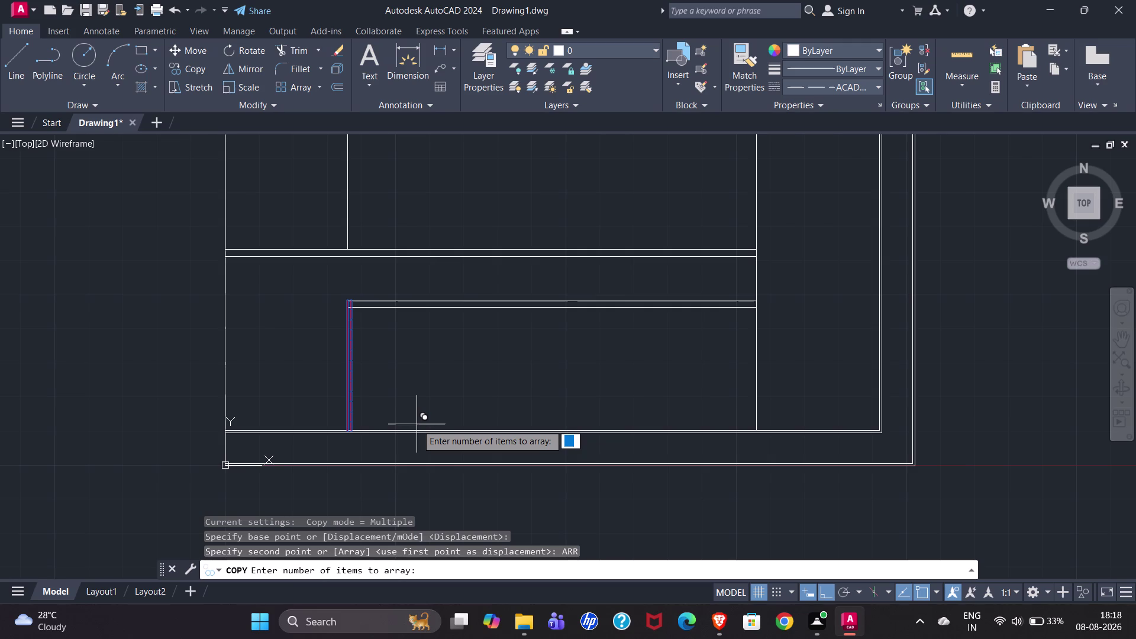
text(11)
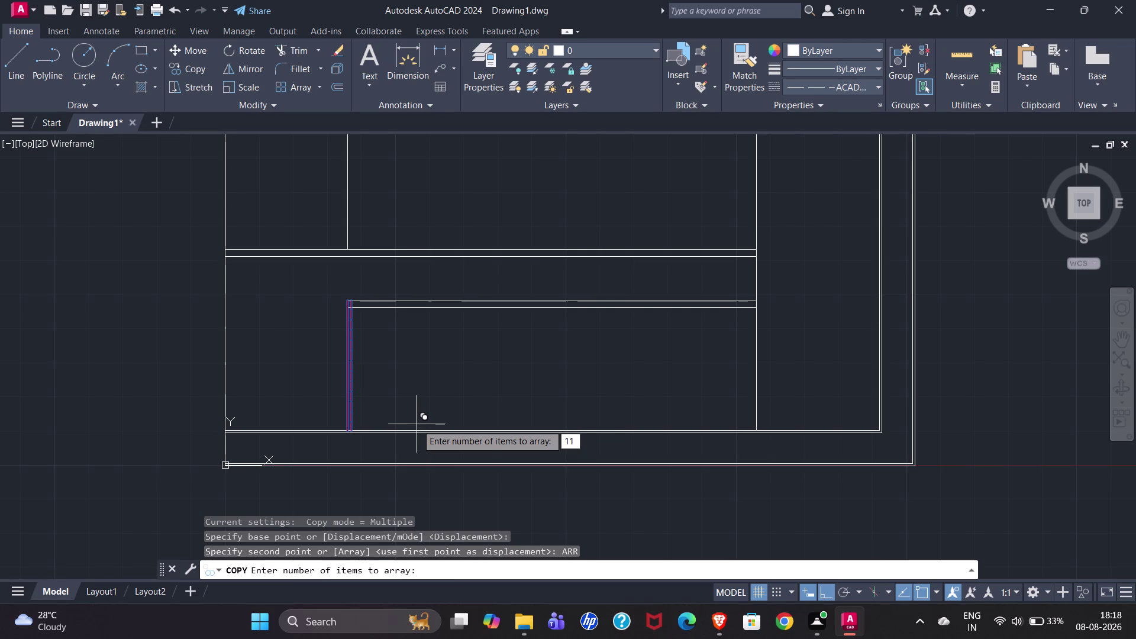
key(Return)
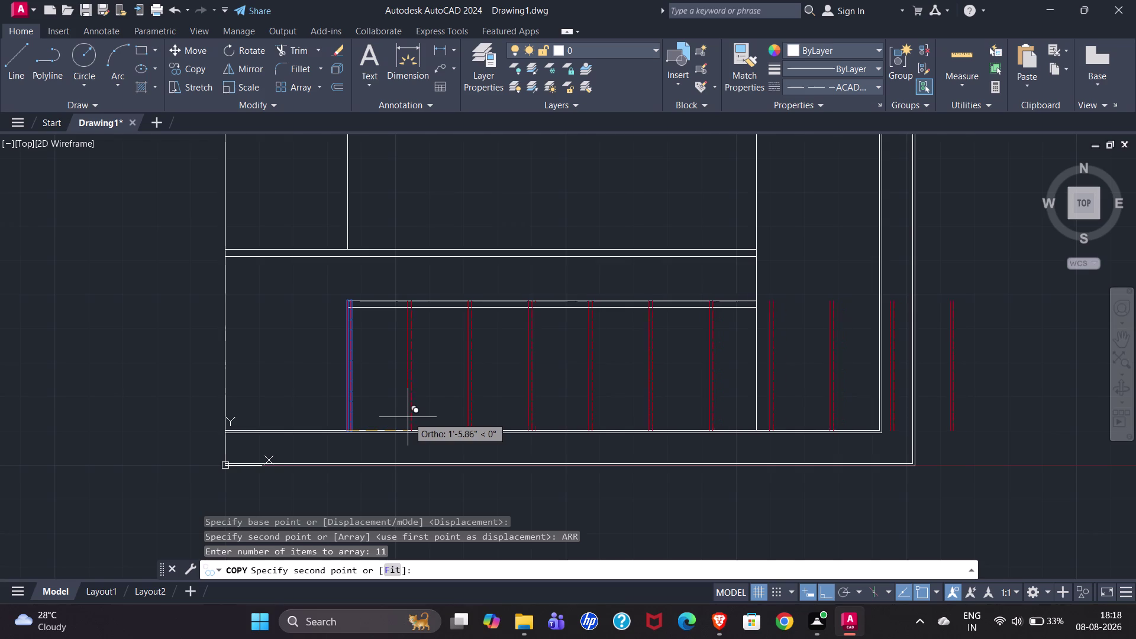
key(1)
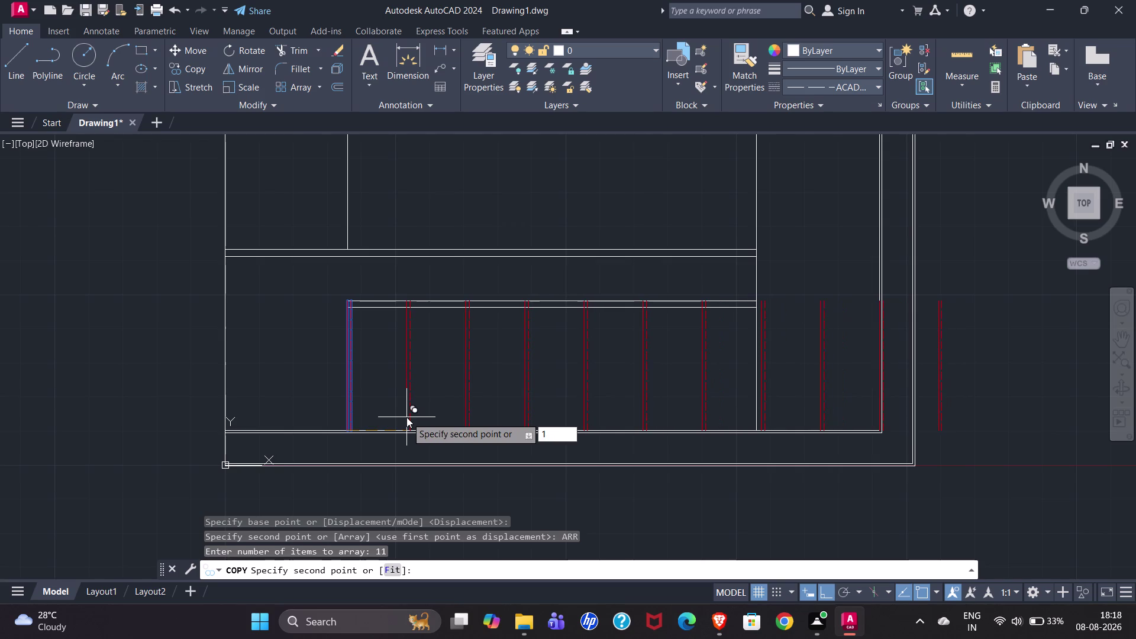
key(apostrophe)
key(Return)
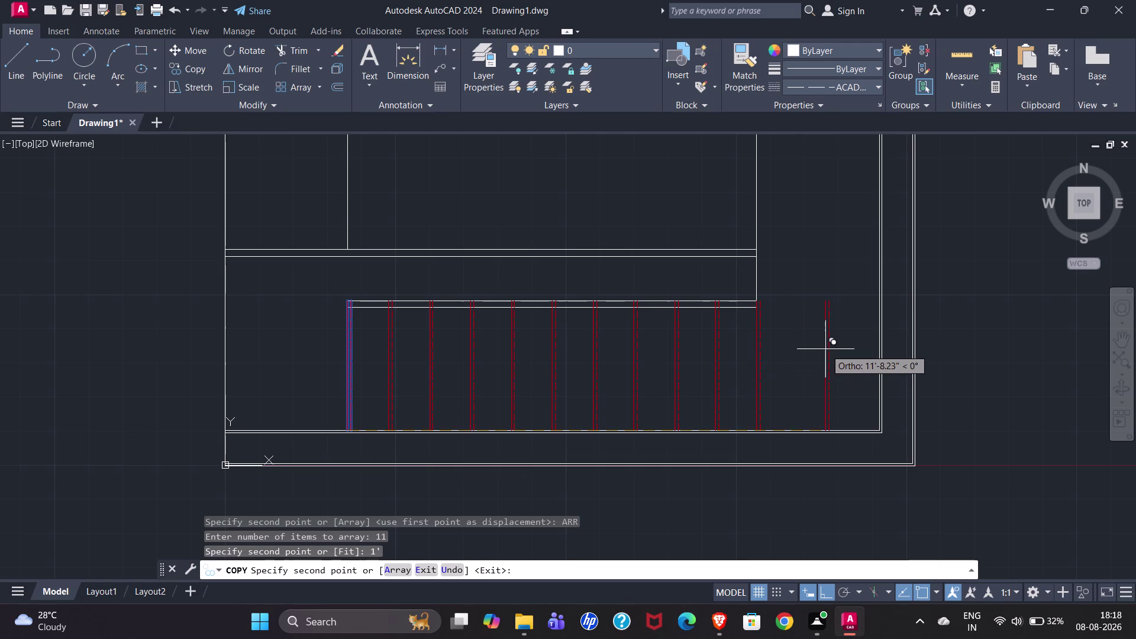
key(Escape)
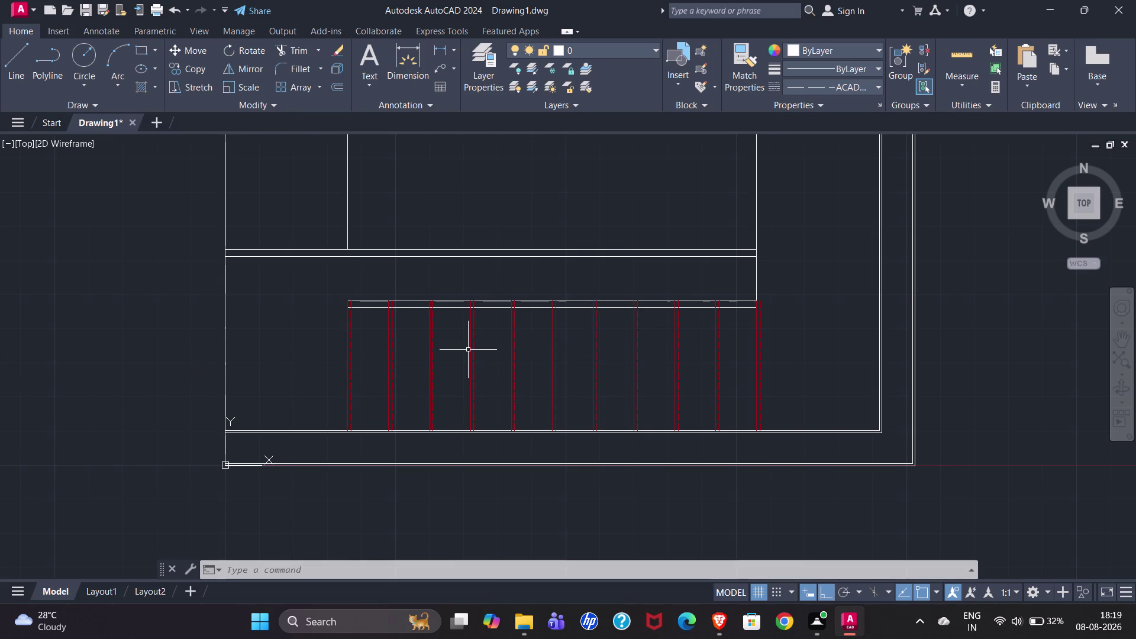
Trim the red treads' top ends with a horizontal fence drawn with Ortho on.
click(296, 47)
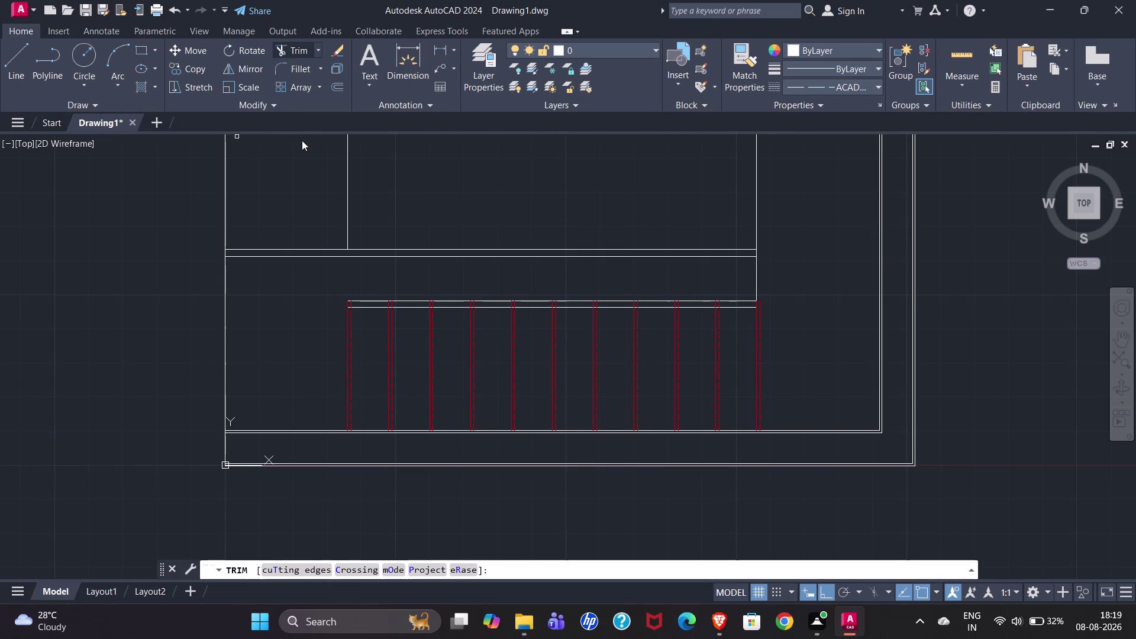
scroll(up, 3)
click(336, 306)
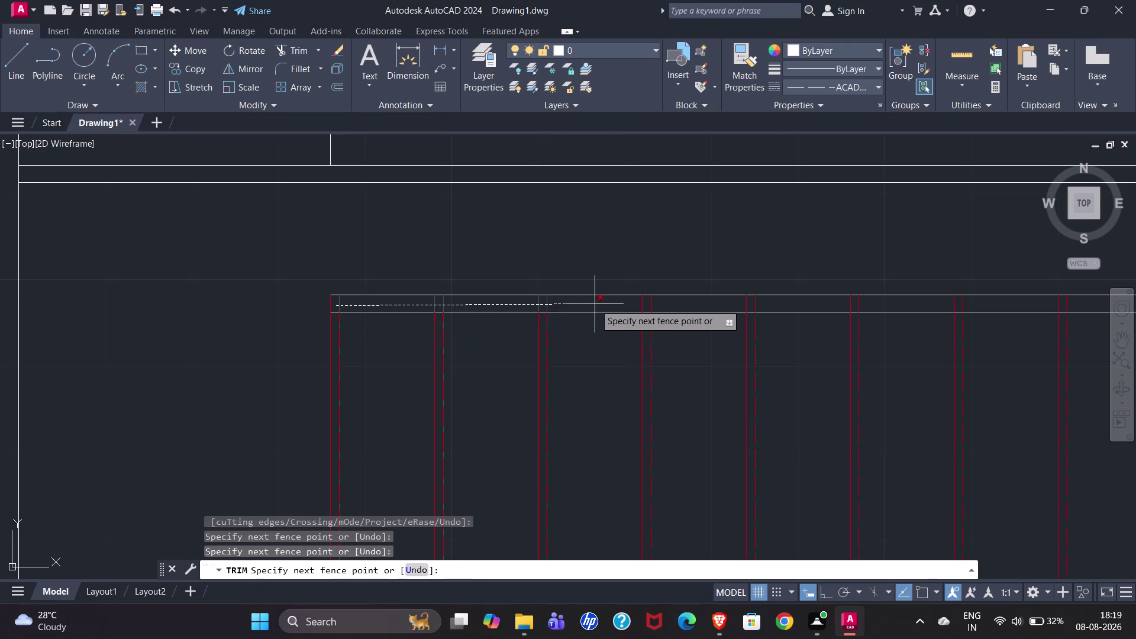
scroll(down, 3)
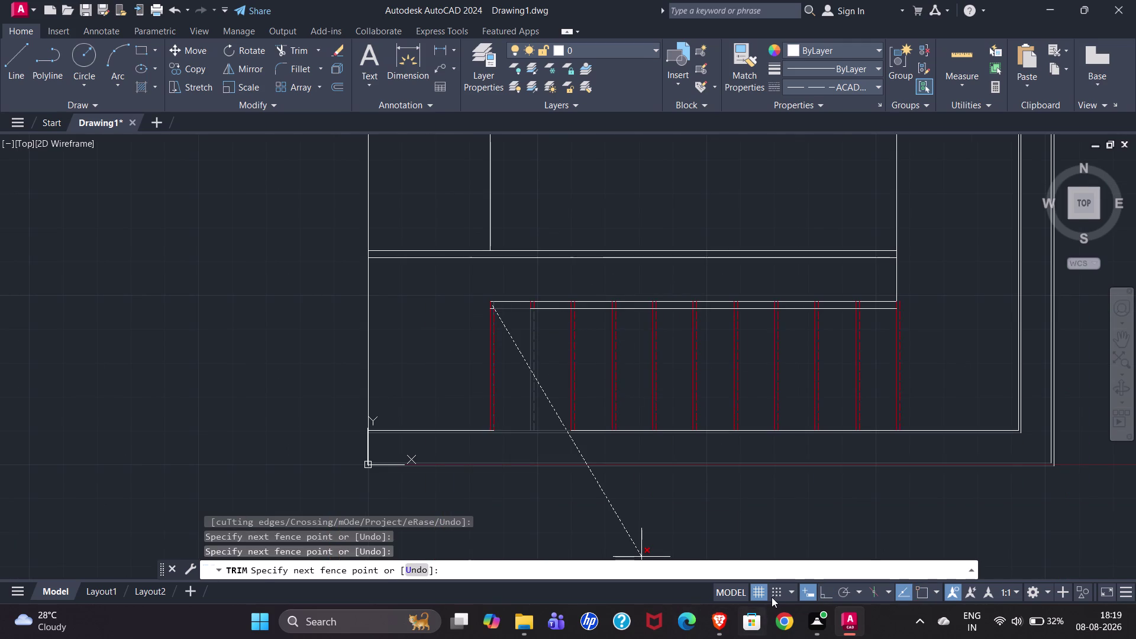
click(827, 593)
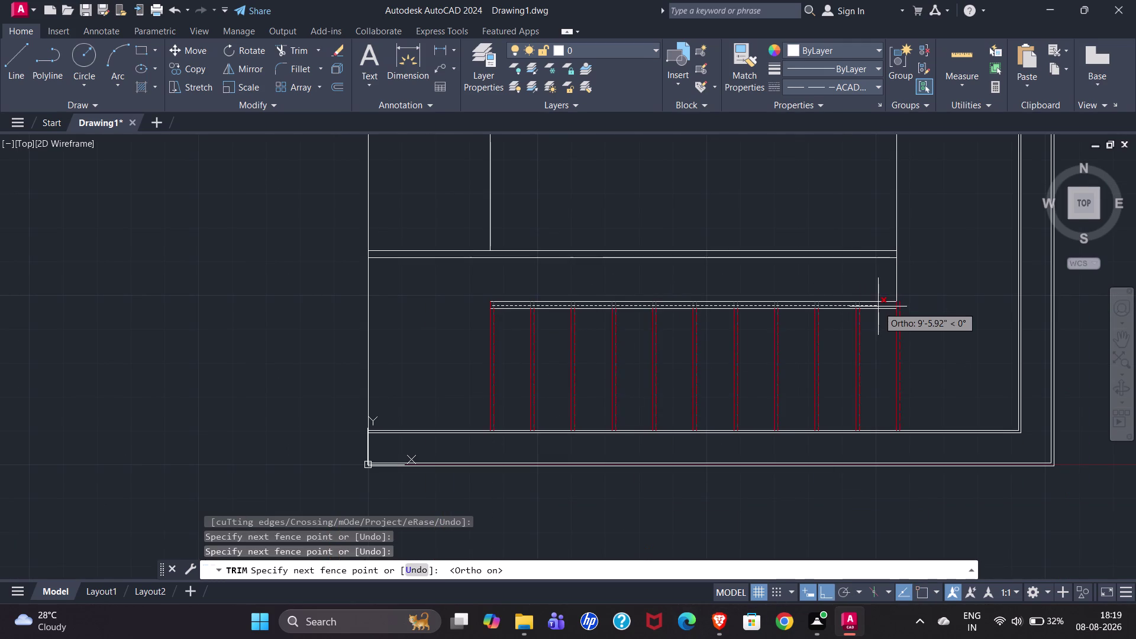
click(883, 306)
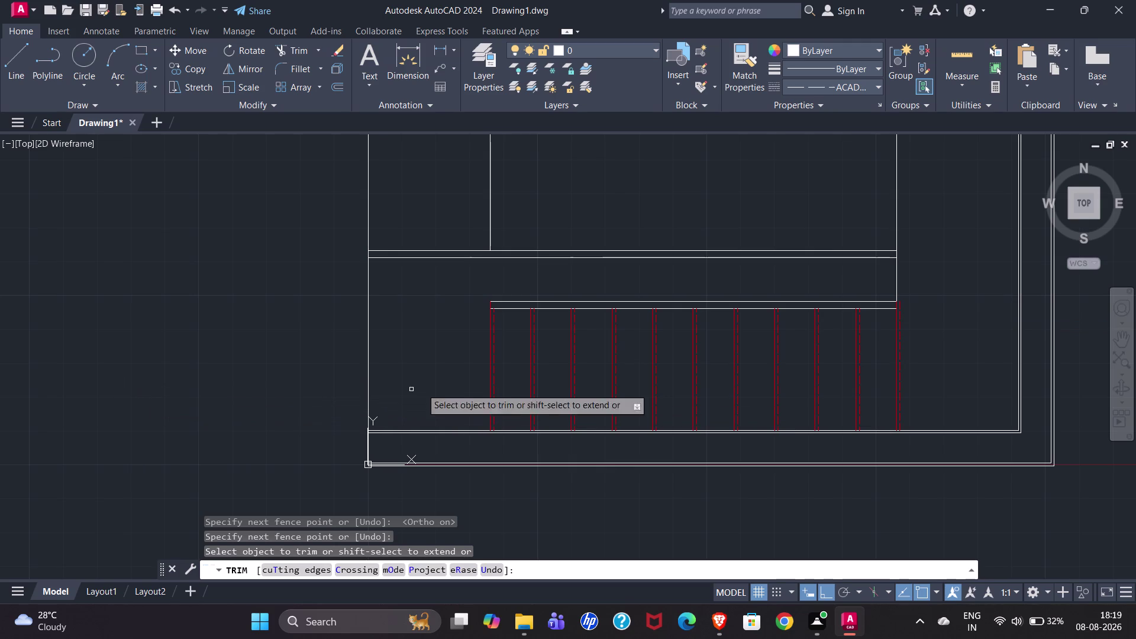
Trim the two remaining red stubs past the wall line and end TRIM.
scroll(up, 3)
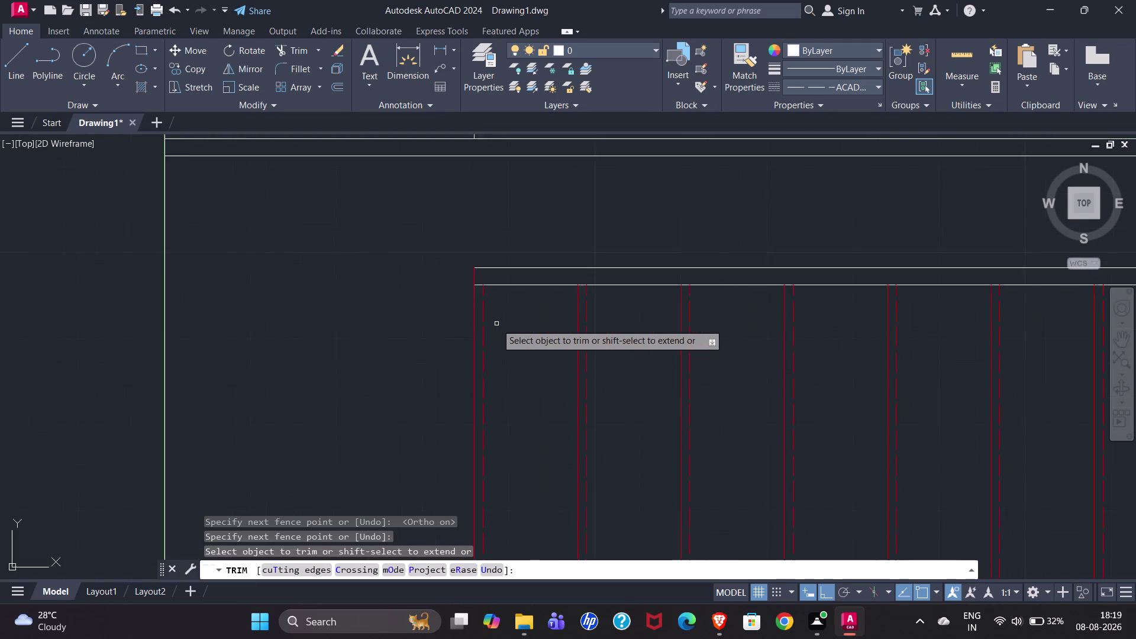
scroll(up, 3)
drag(445, 237, 452, 218)
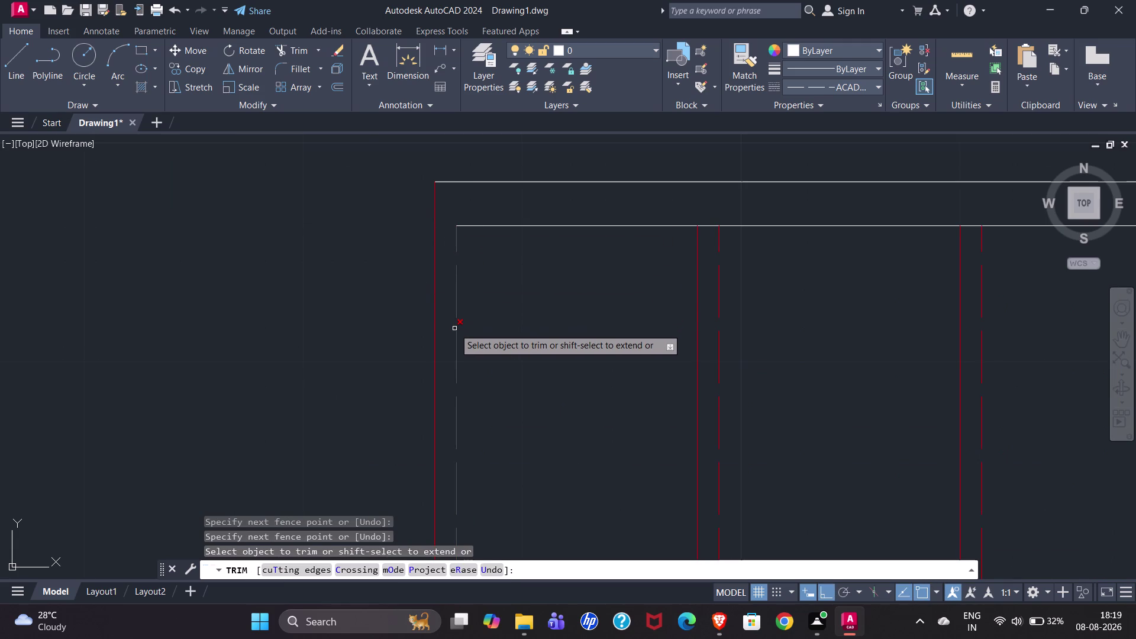
scroll(down, 3)
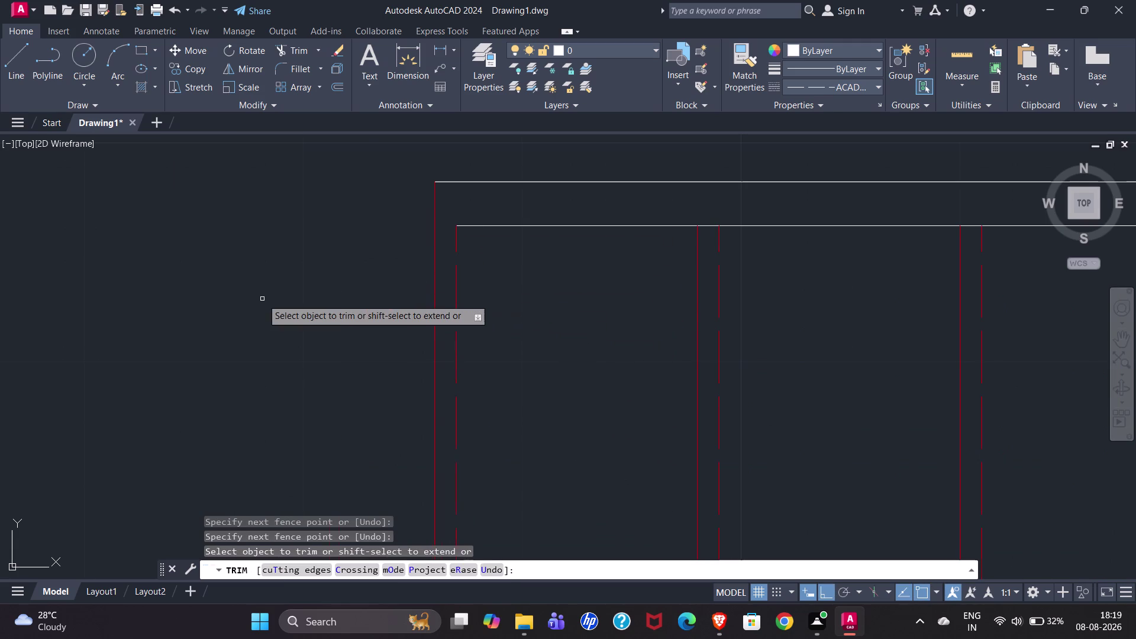
scroll(down, 3)
scroll(down, 3)
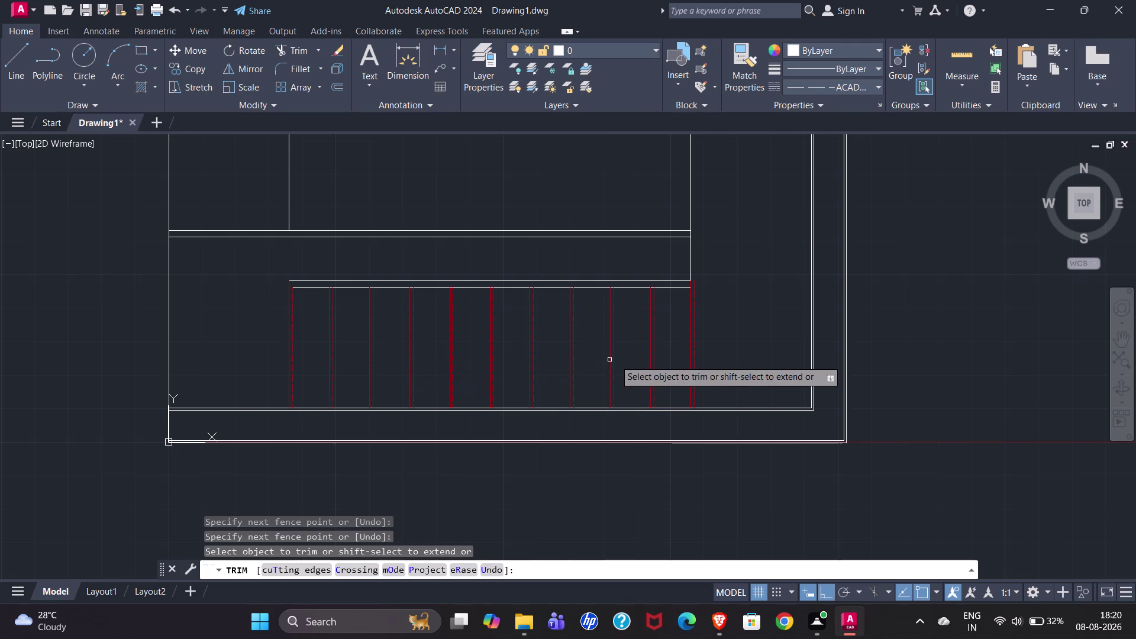
scroll(down, 3)
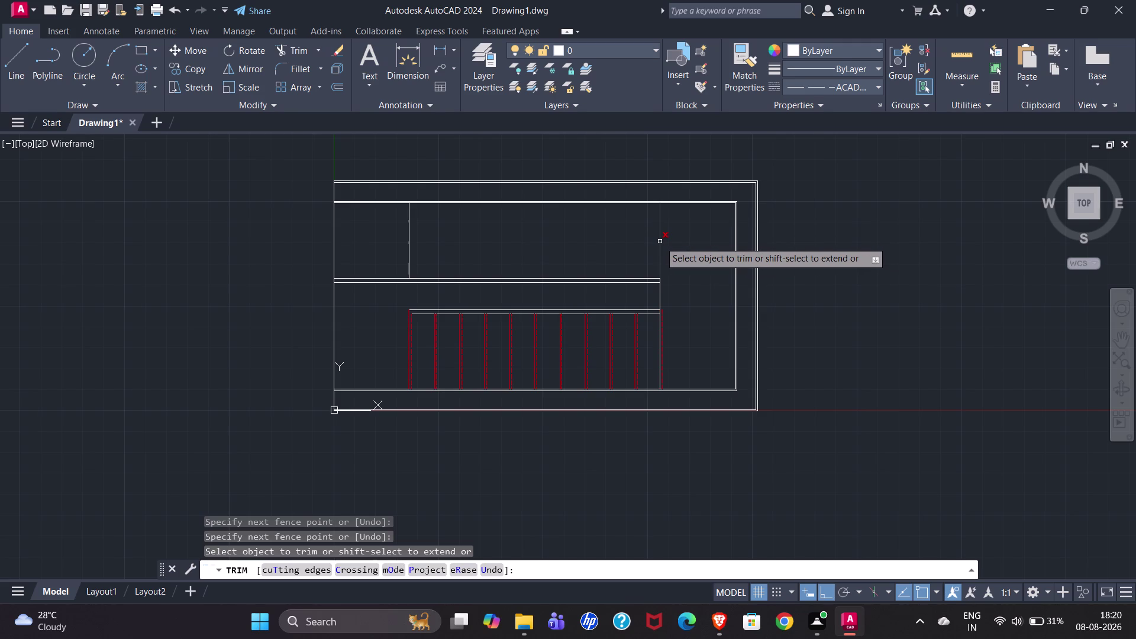
click(660, 242)
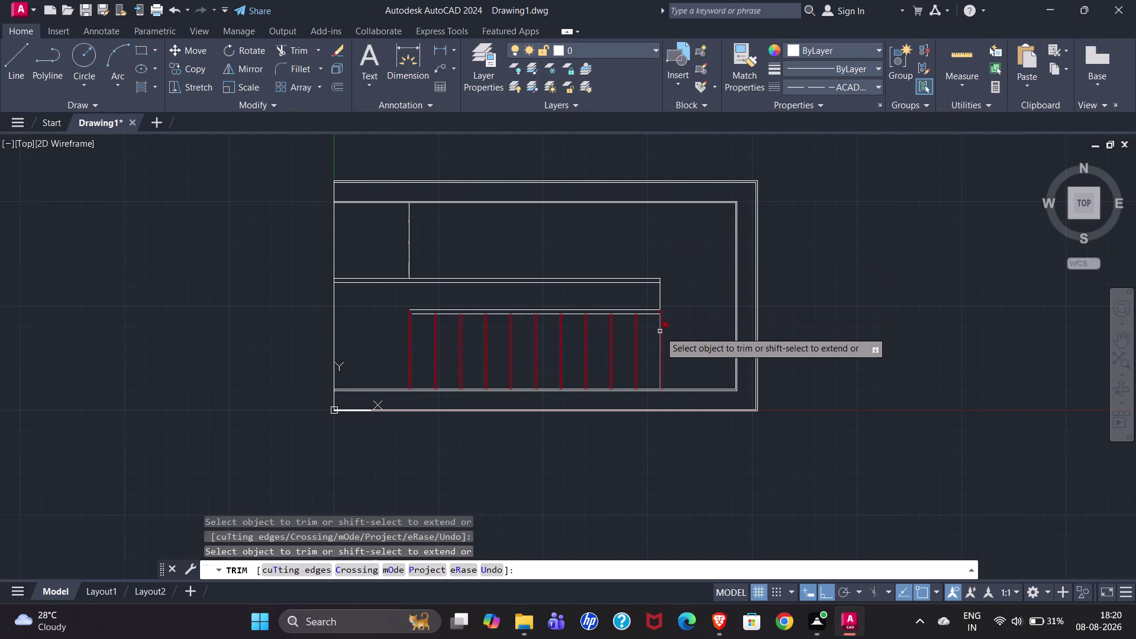
click(660, 331)
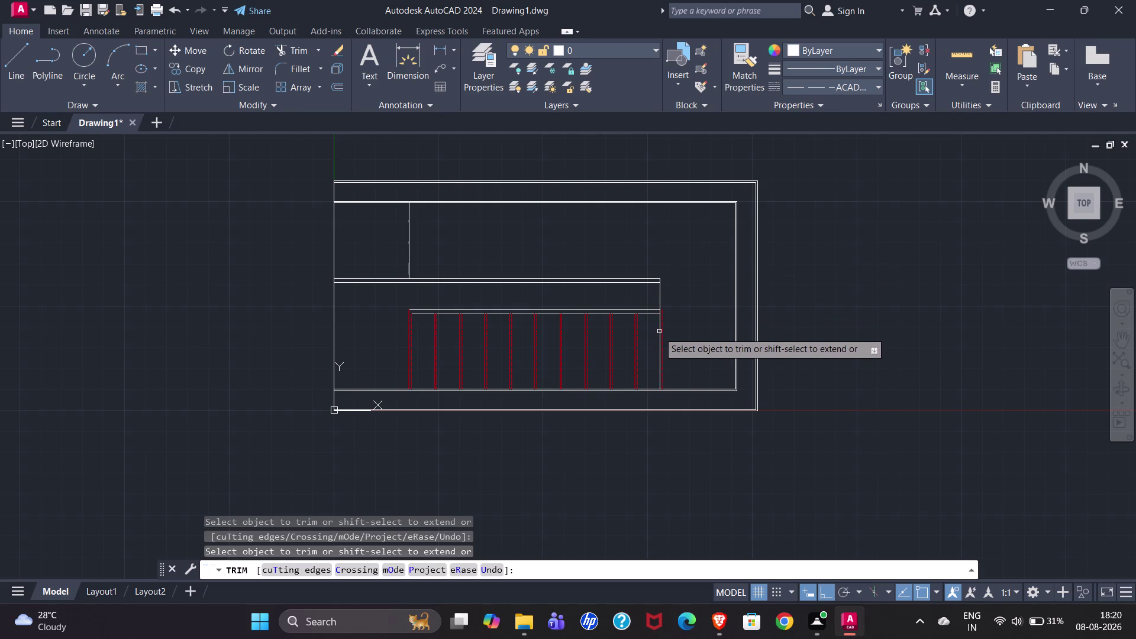
scroll(up, 3)
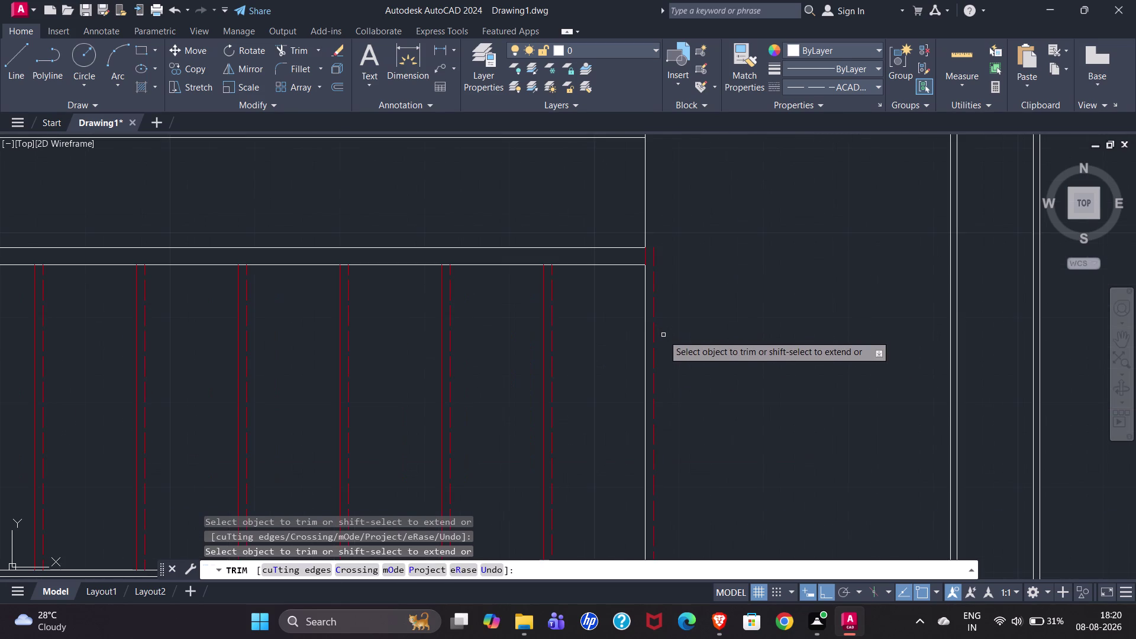
key(Escape)
key(ctrl+z)
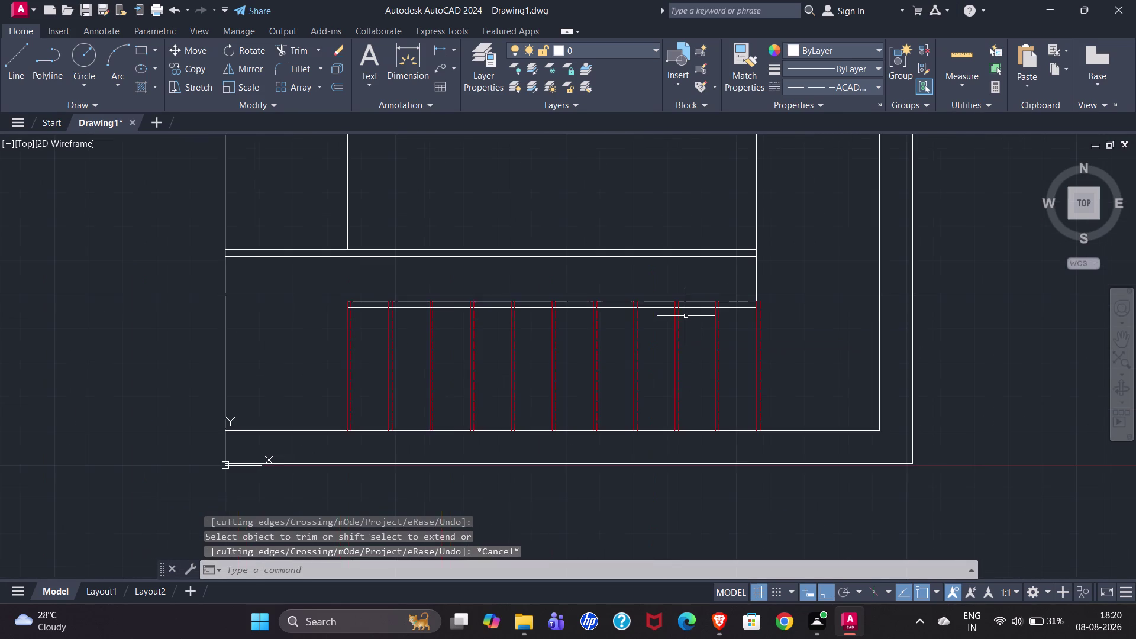
Apply the red dashed tread style to the vertical line at the stair's right end with Match Properties.
text(T)
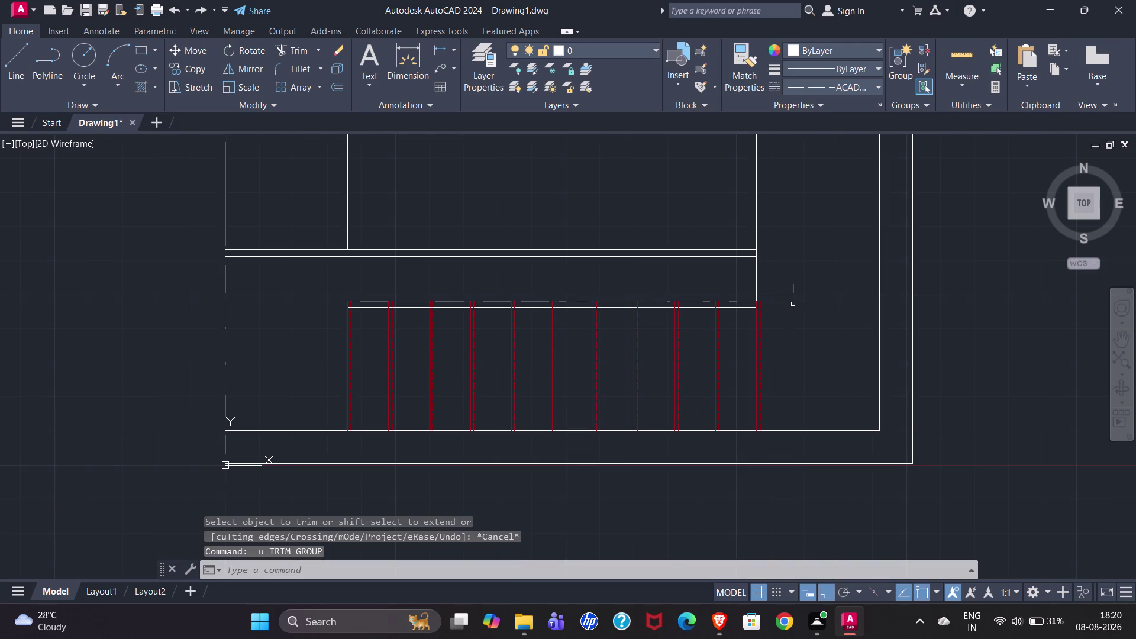
text(R)
click(842, 336)
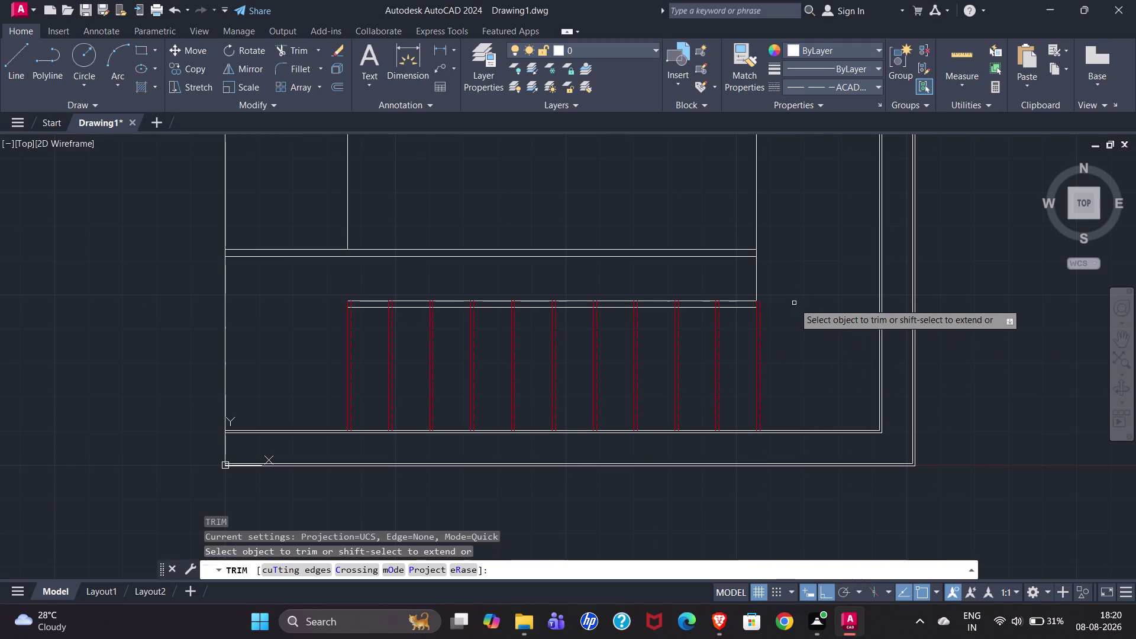
key(Escape)
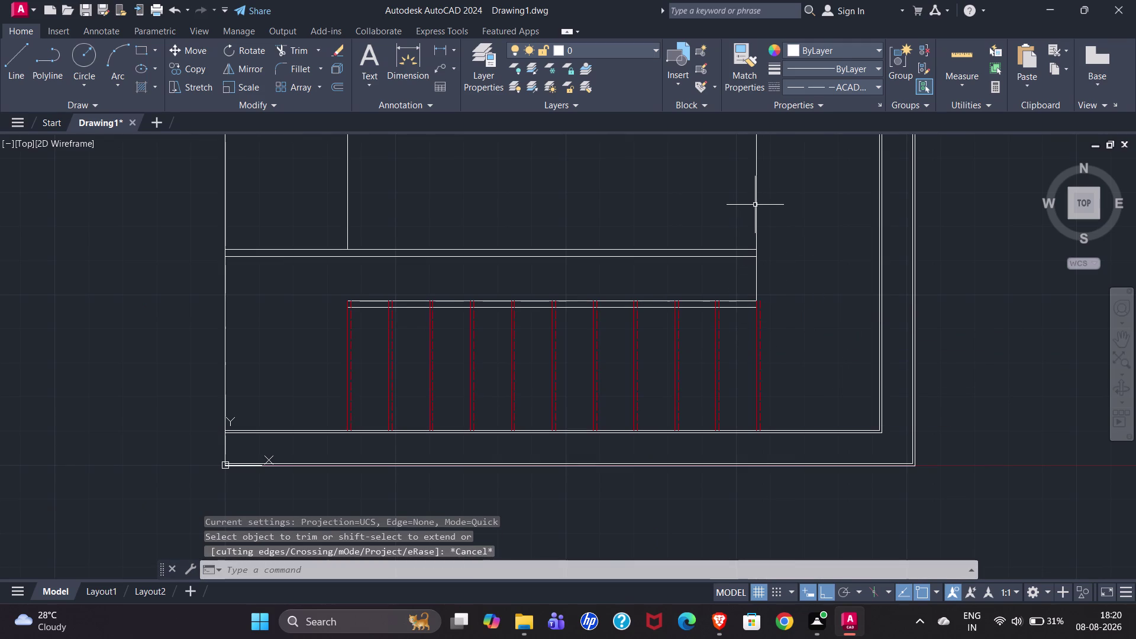
click(756, 207)
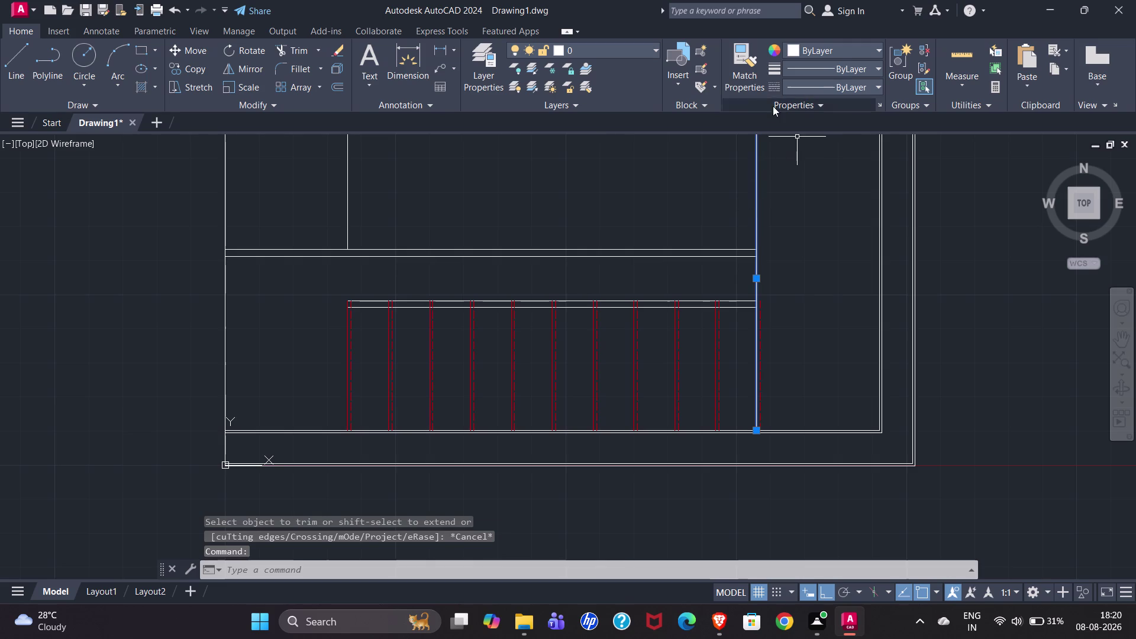
click(744, 77)
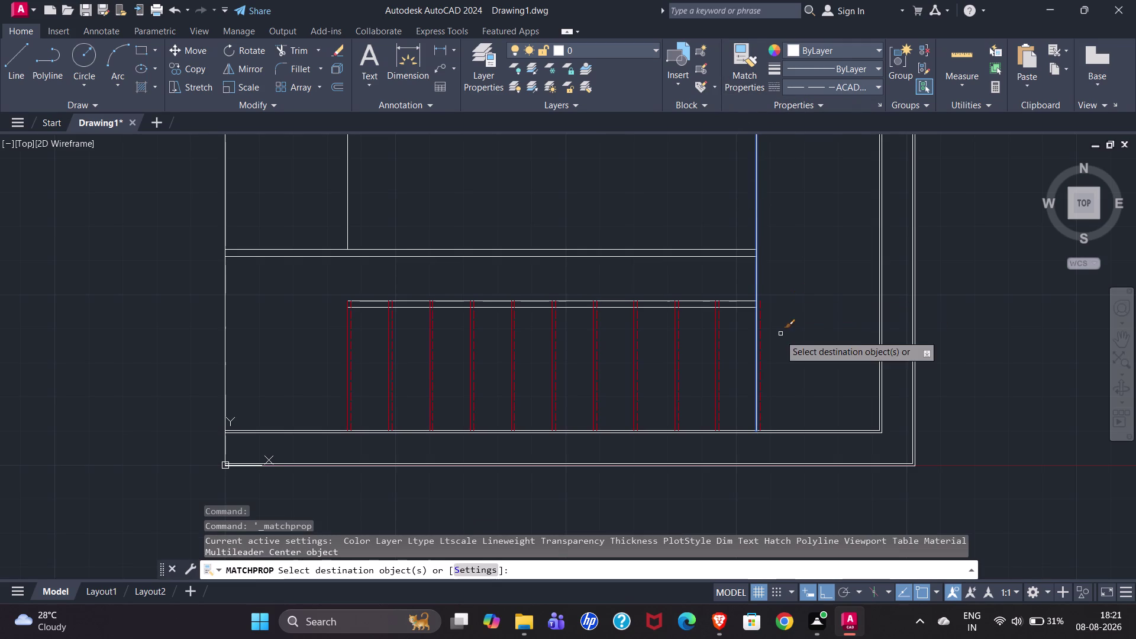
key(Escape)
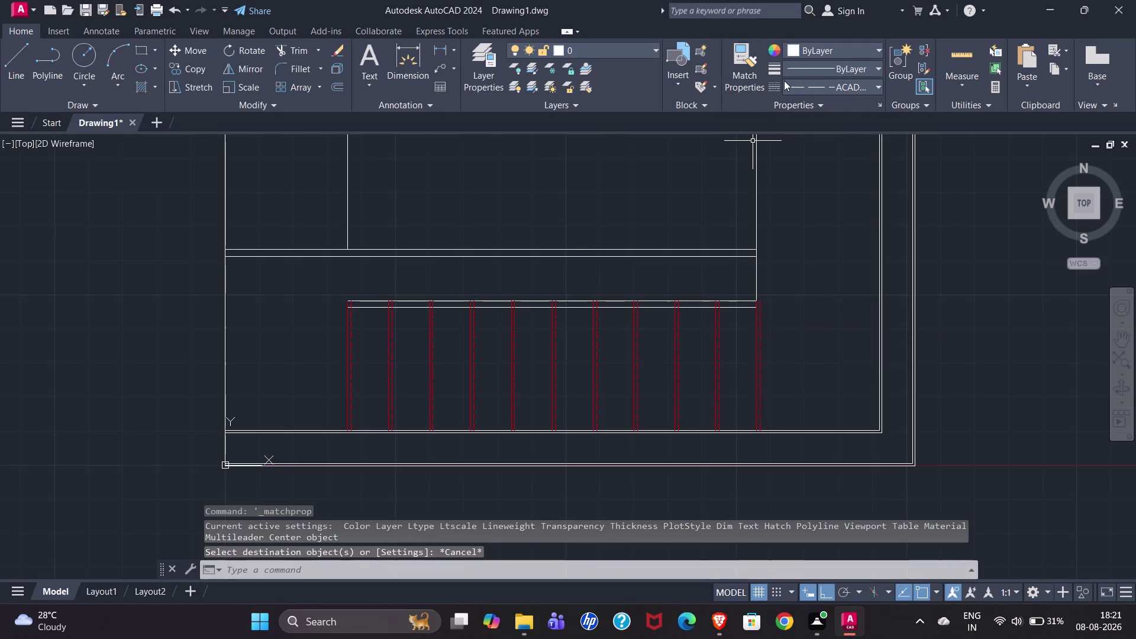
click(742, 75)
click(755, 349)
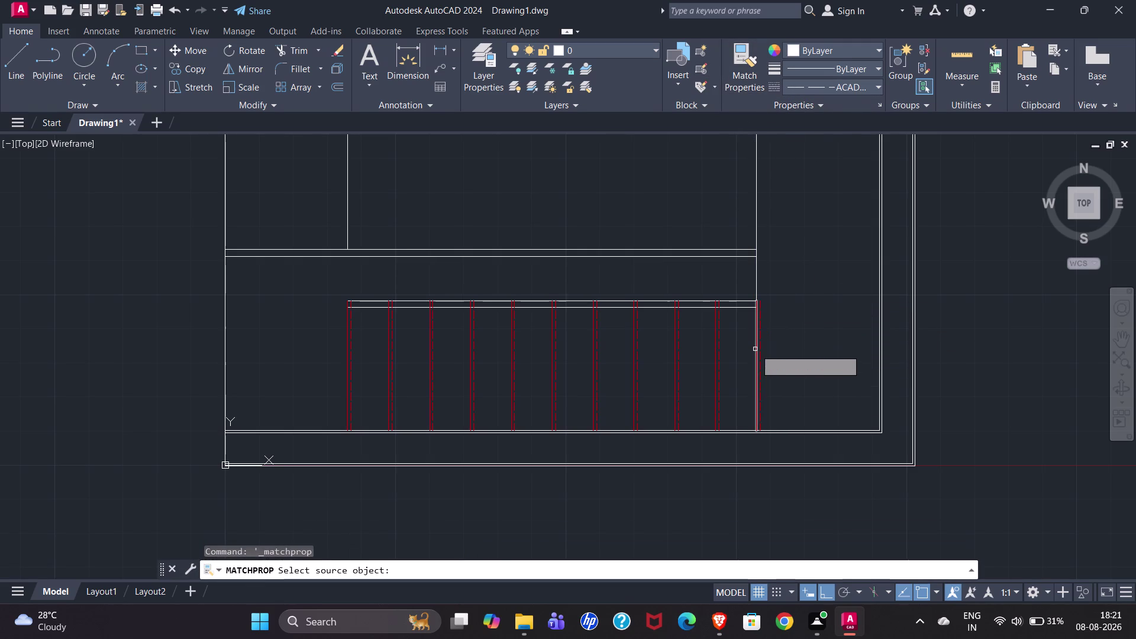
click(756, 216)
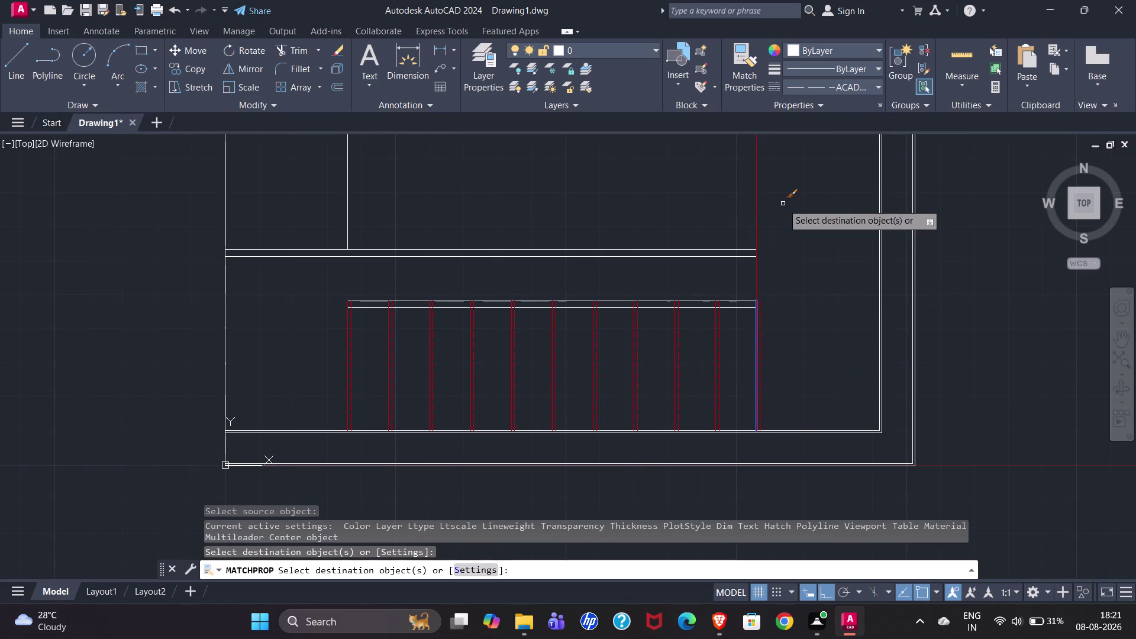
key(Return)
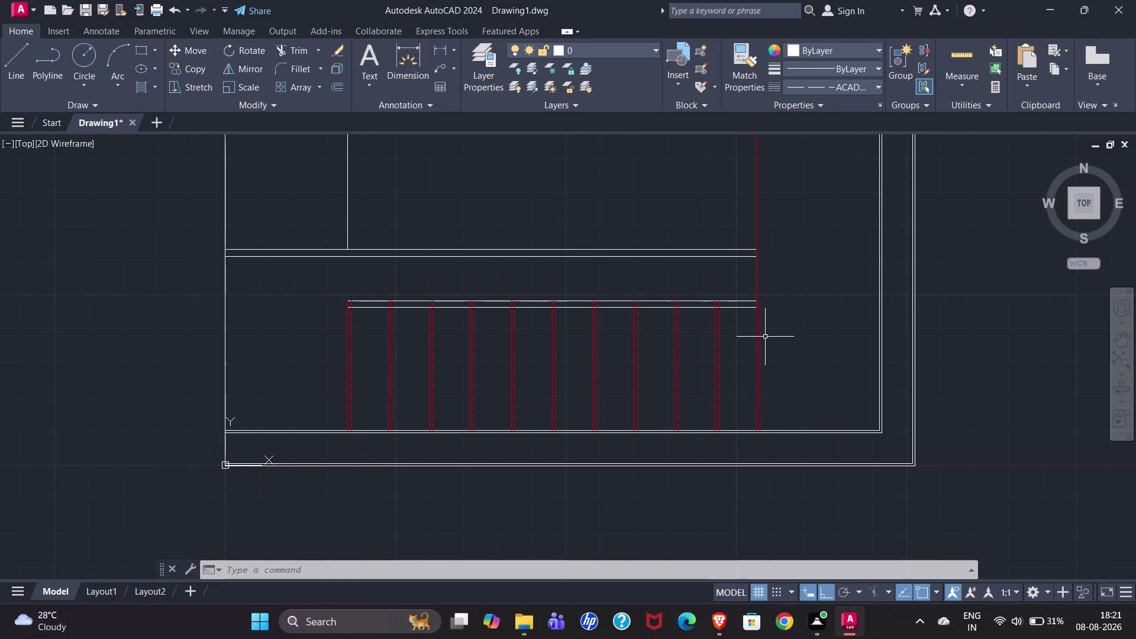
scroll(down, 3)
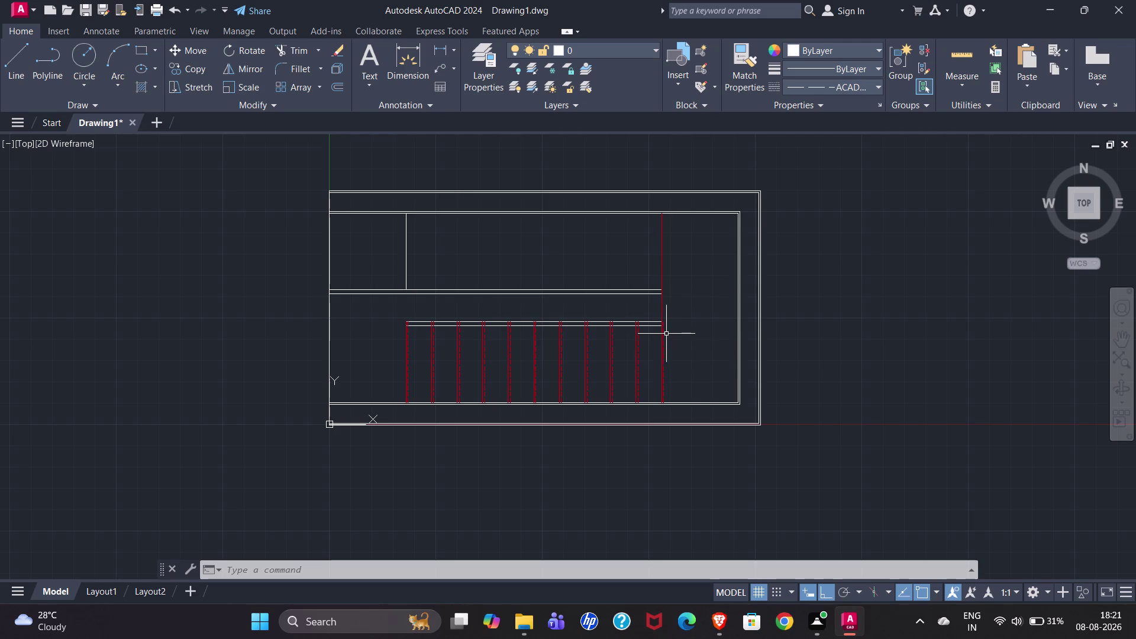
scroll(up, 3)
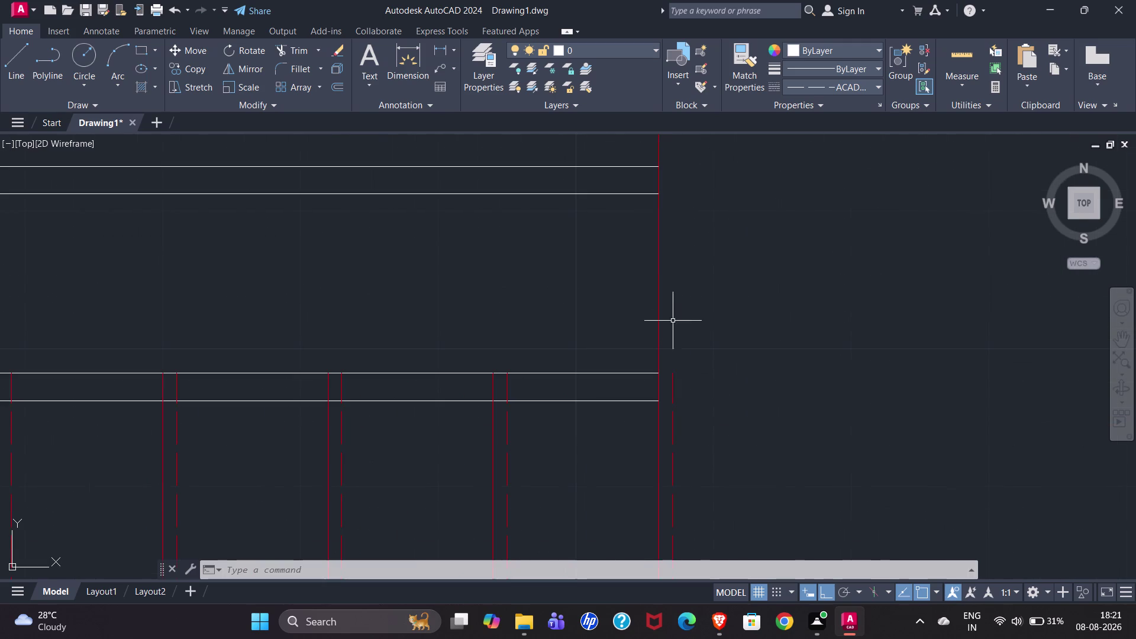
click(673, 389)
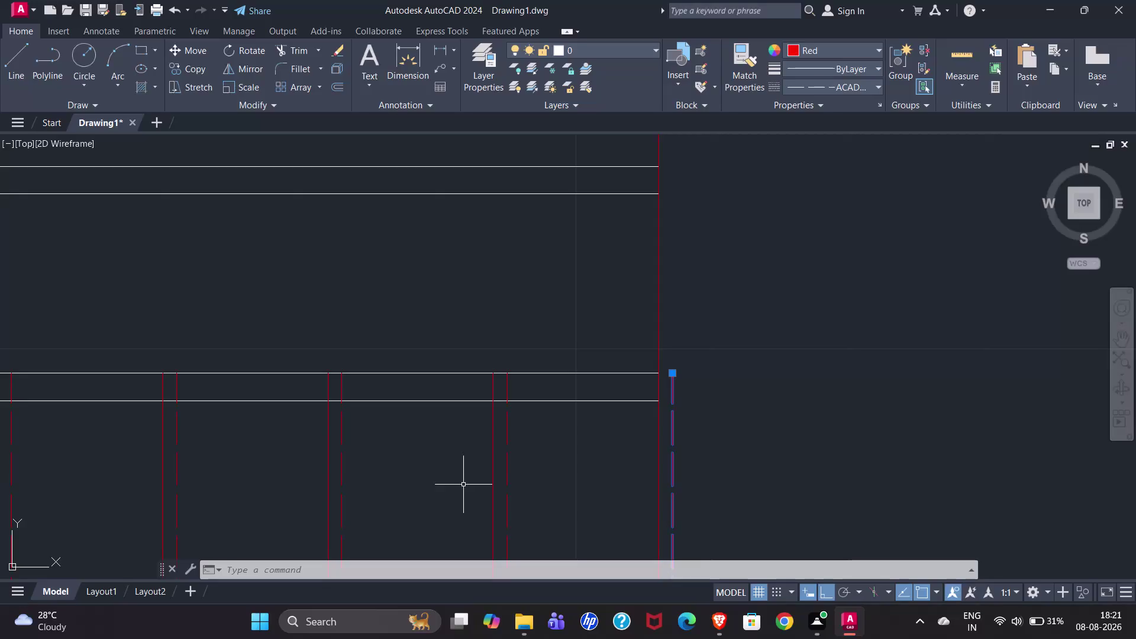
scroll(down, 3)
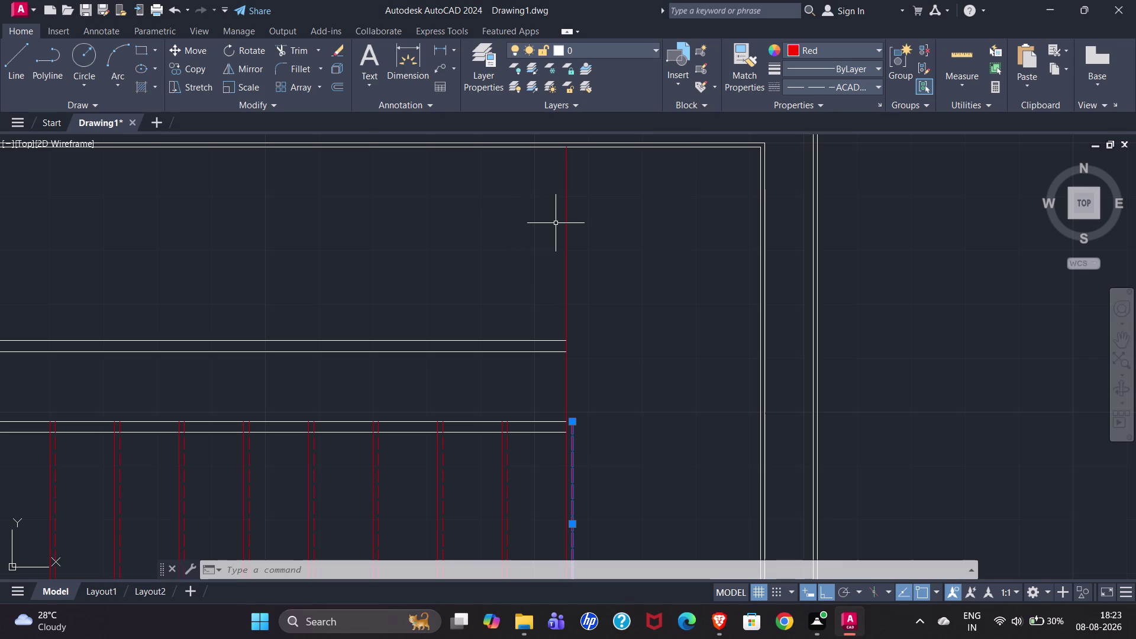
Offset the red dashed stair-end line by 1".
key(Escape)
click(566, 235)
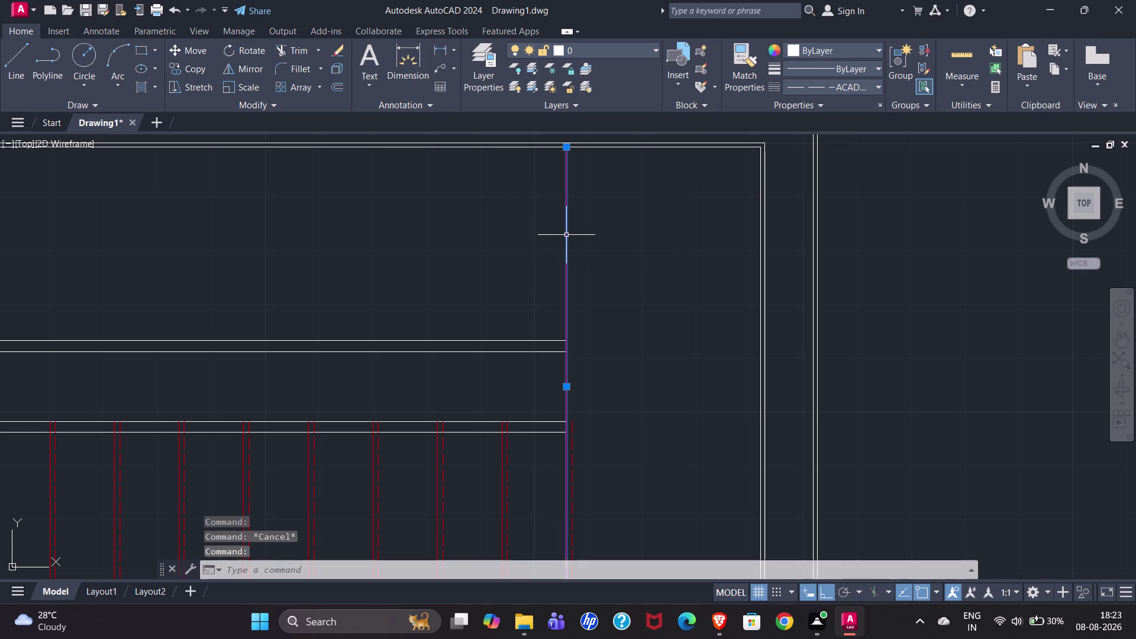
key(o)
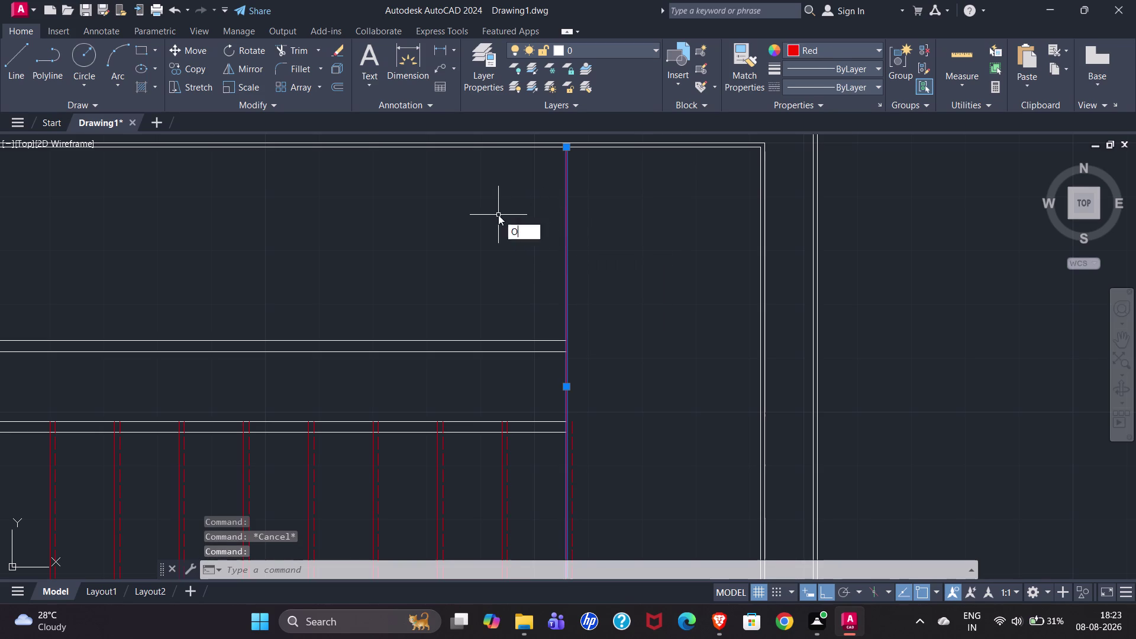
key(Return)
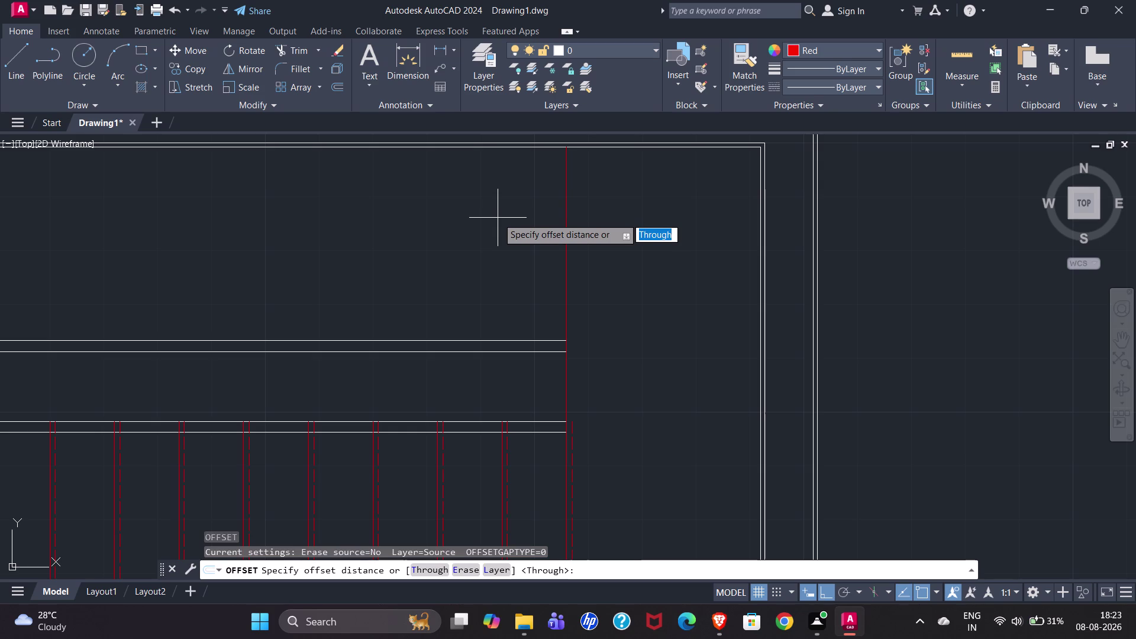
key(Return)
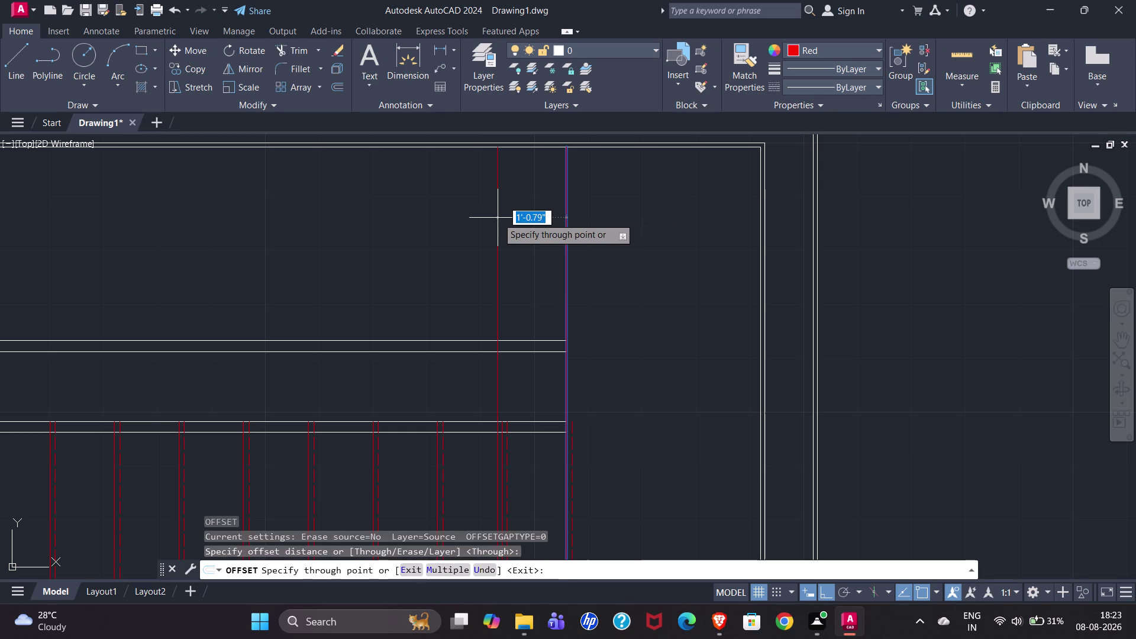
text(1")
key(Return)
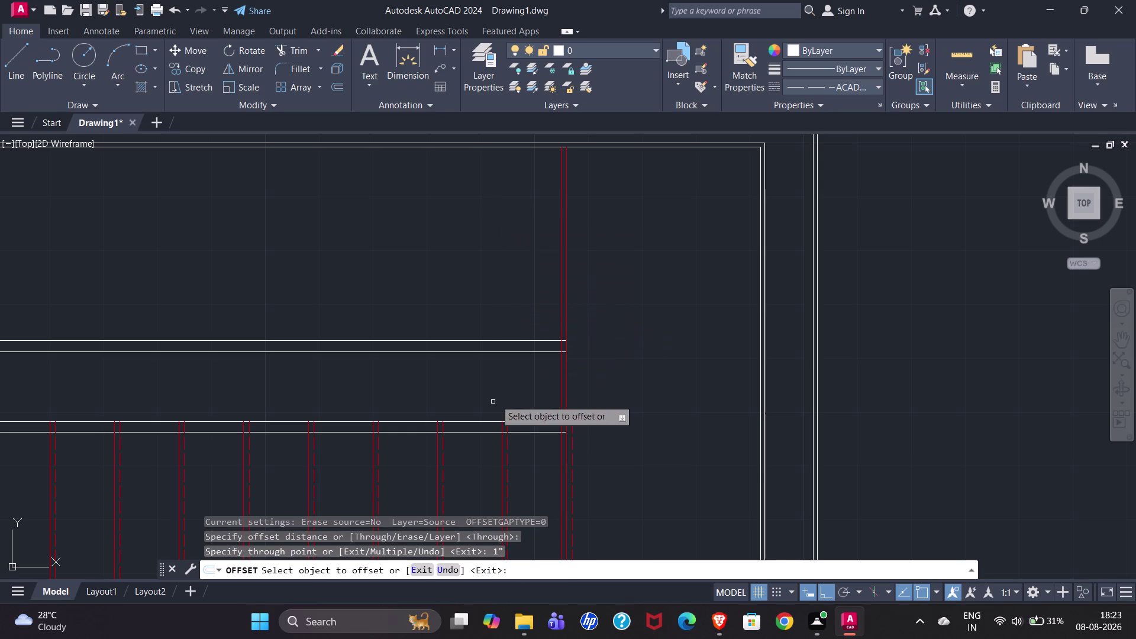
key(Escape)
Trim the excess piece off the new offset line.
text(TR)
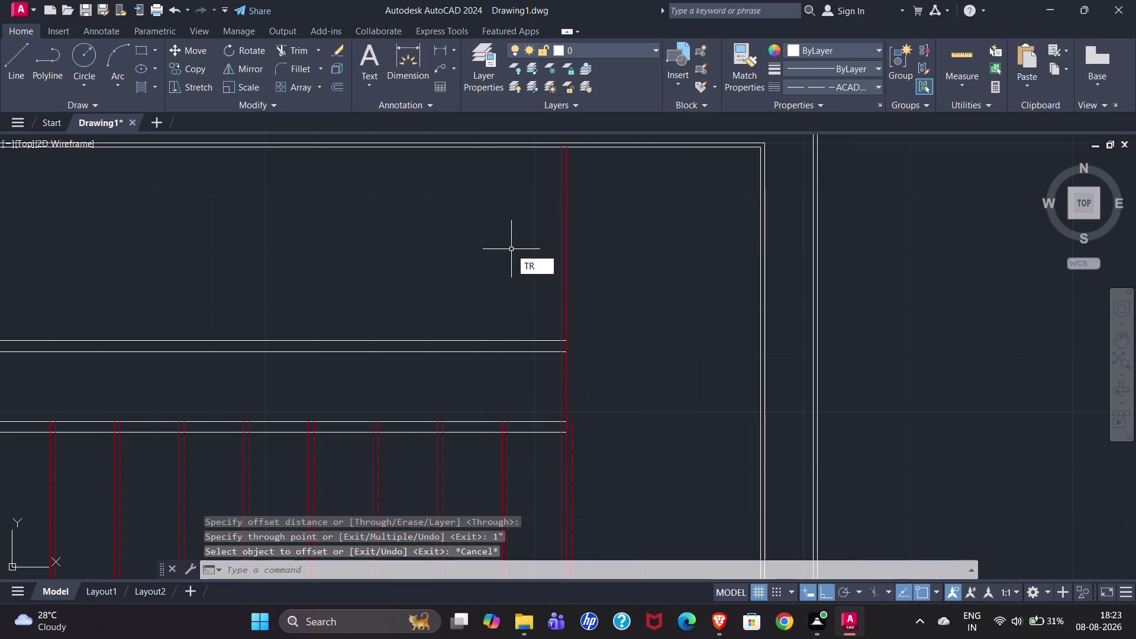
key(Return)
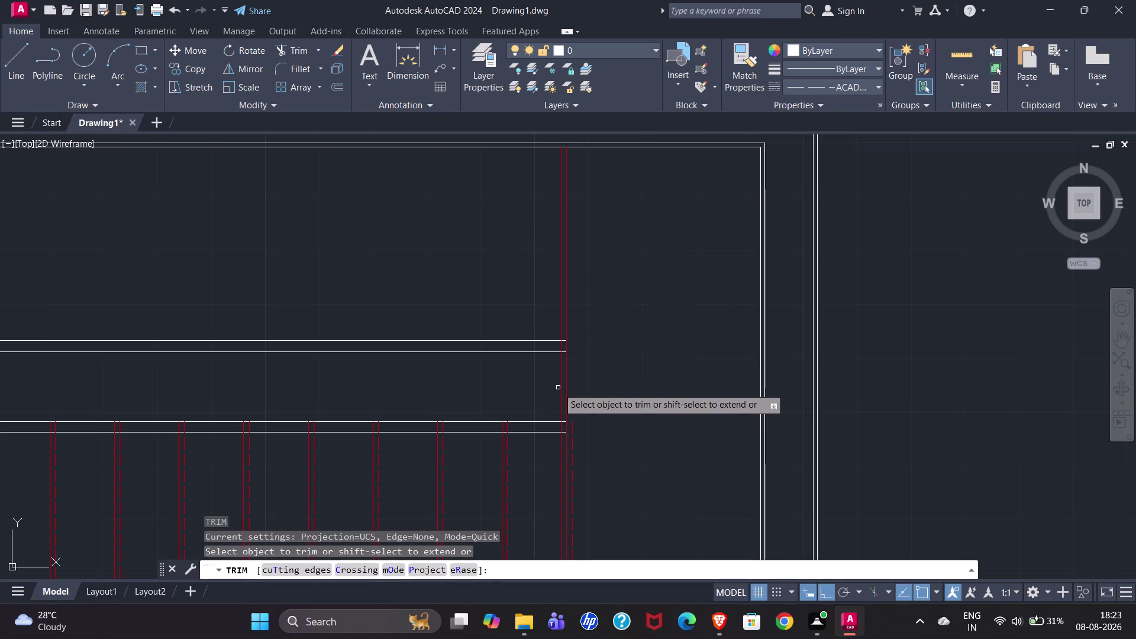
click(563, 385)
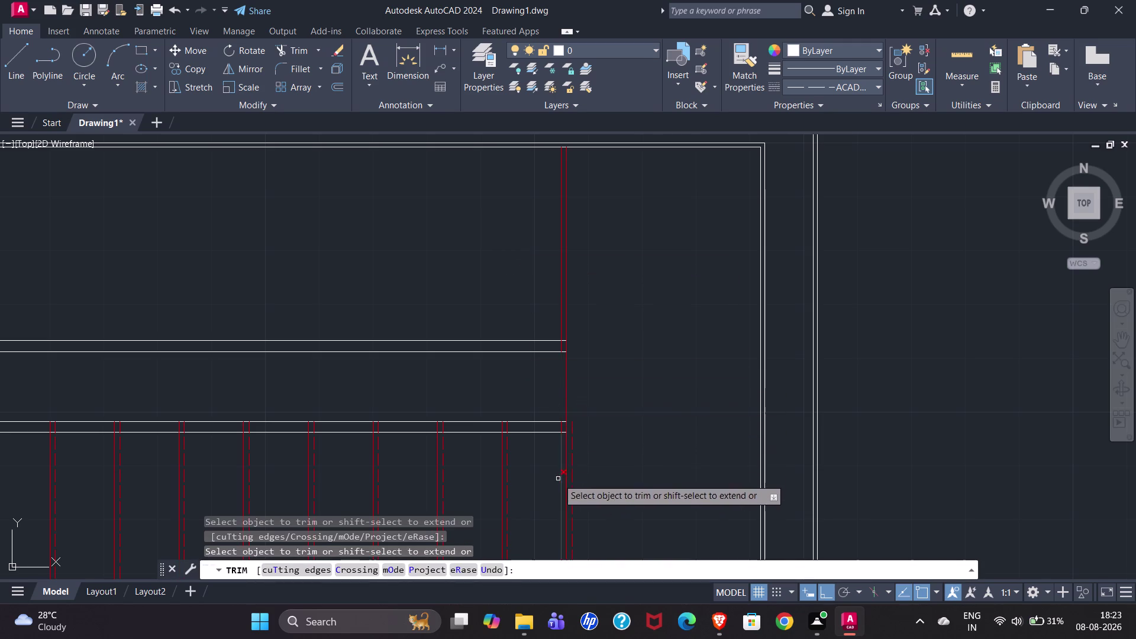
scroll(down, 3)
scroll(up, 3)
key(Escape)
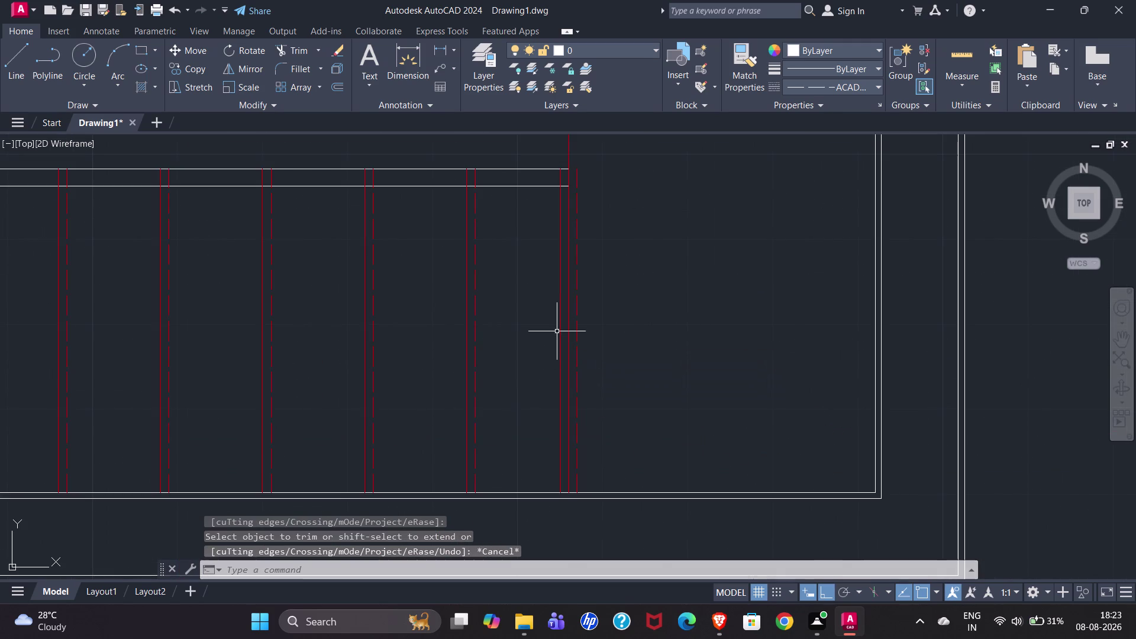
Window-select and erase the stray vertical line piece beside the last tread.
click(565, 316)
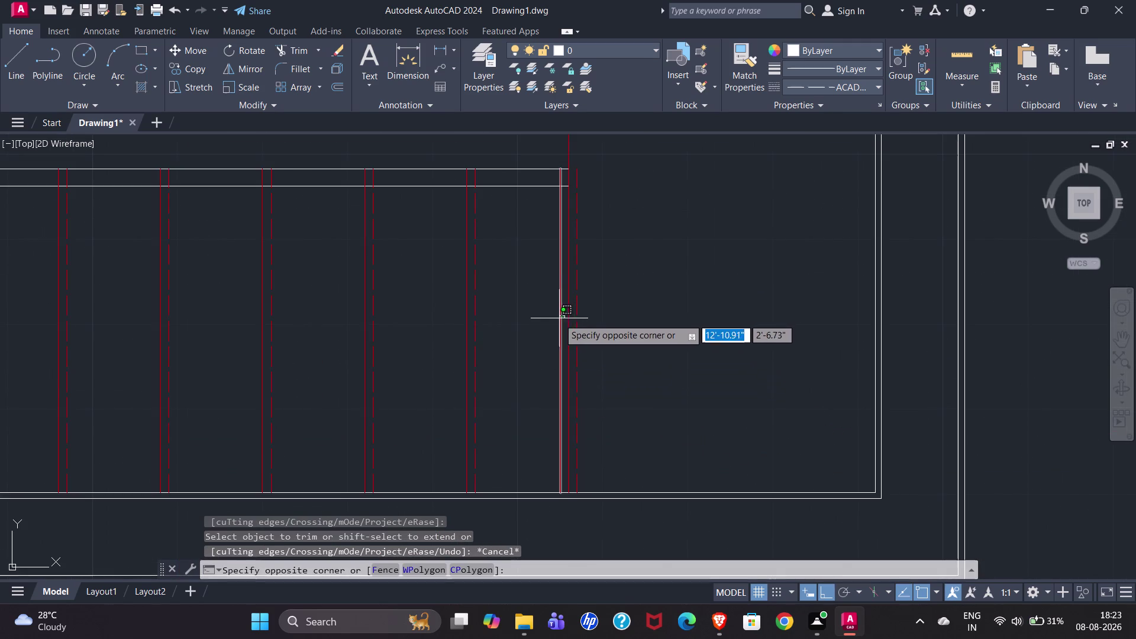
click(559, 318)
key(Delete)
scroll(down, 3)
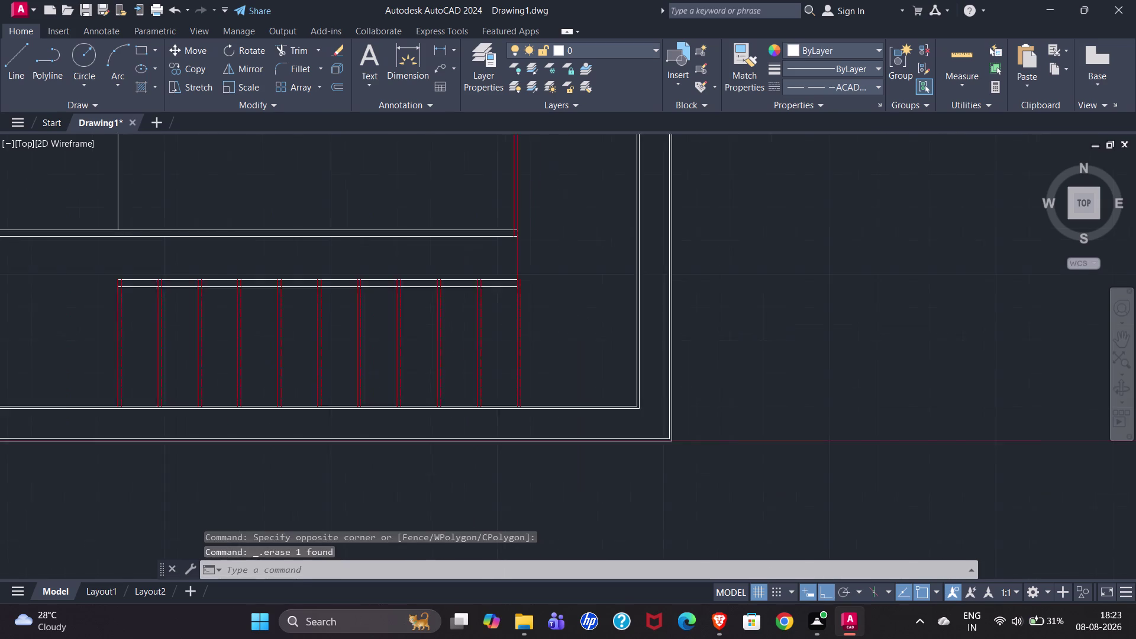
scroll(up, 3)
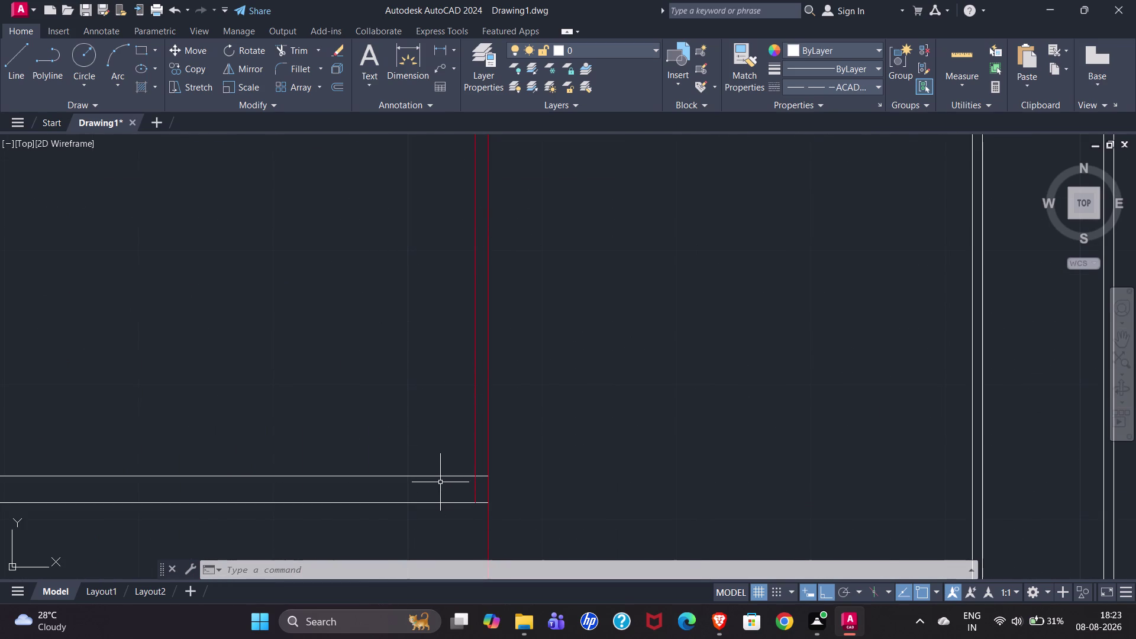
Trim away a piece of the doubled stair-end line.
text(TR)
key(Return)
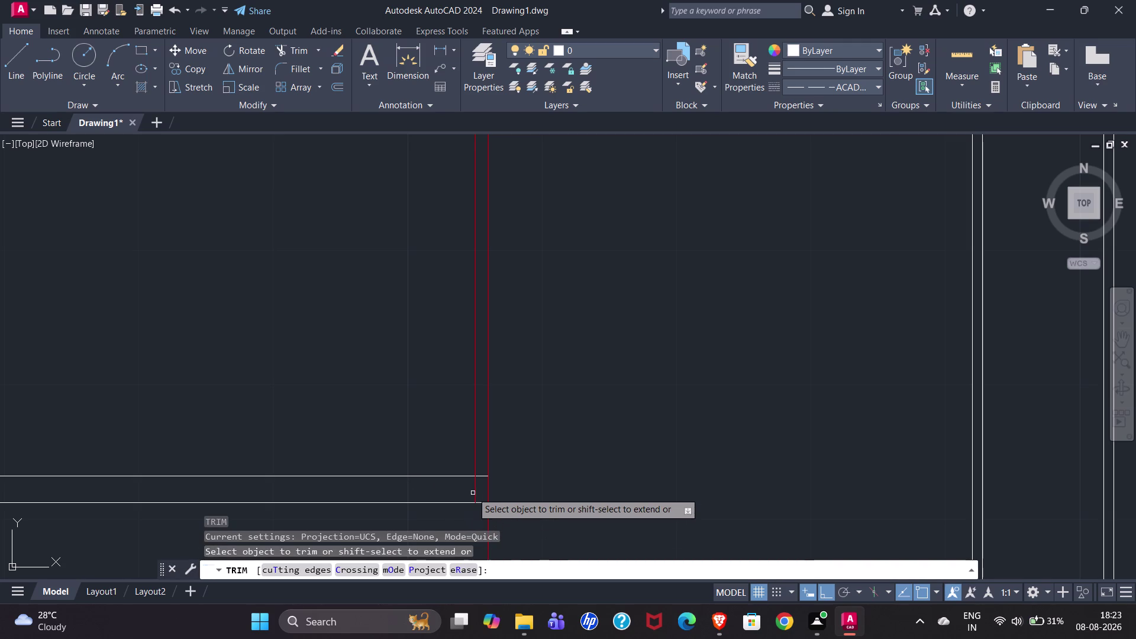
click(476, 492)
scroll(down, 3)
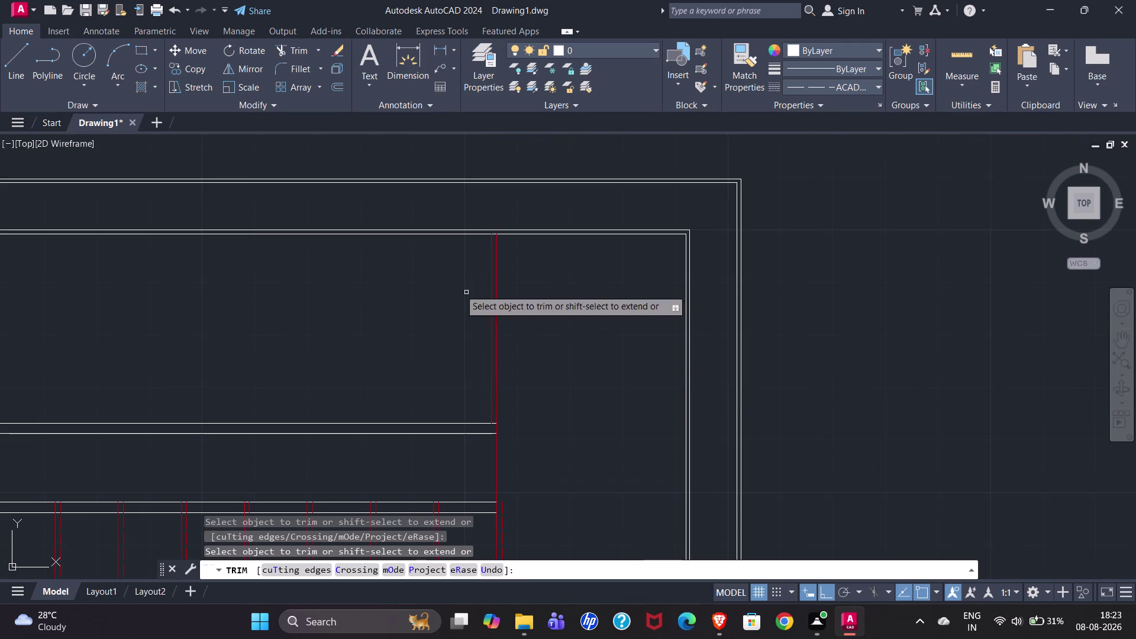
key(Escape)
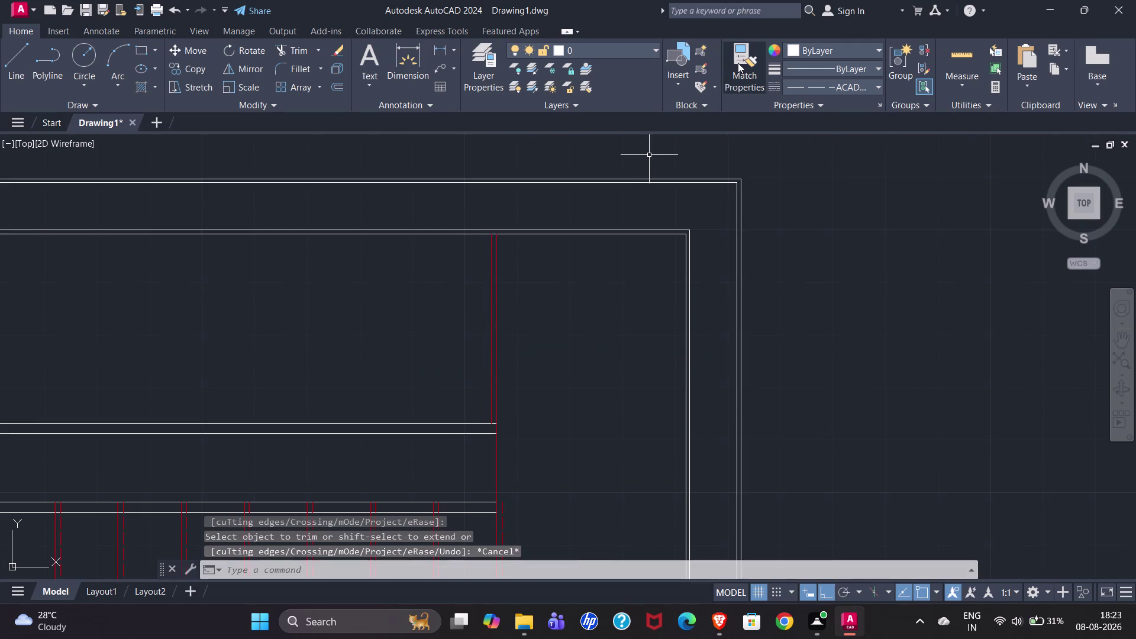
Make the new 1" offset line red and dashed with Match Properties.
click(738, 63)
scroll(down, 3)
scroll(up, 3)
click(545, 346)
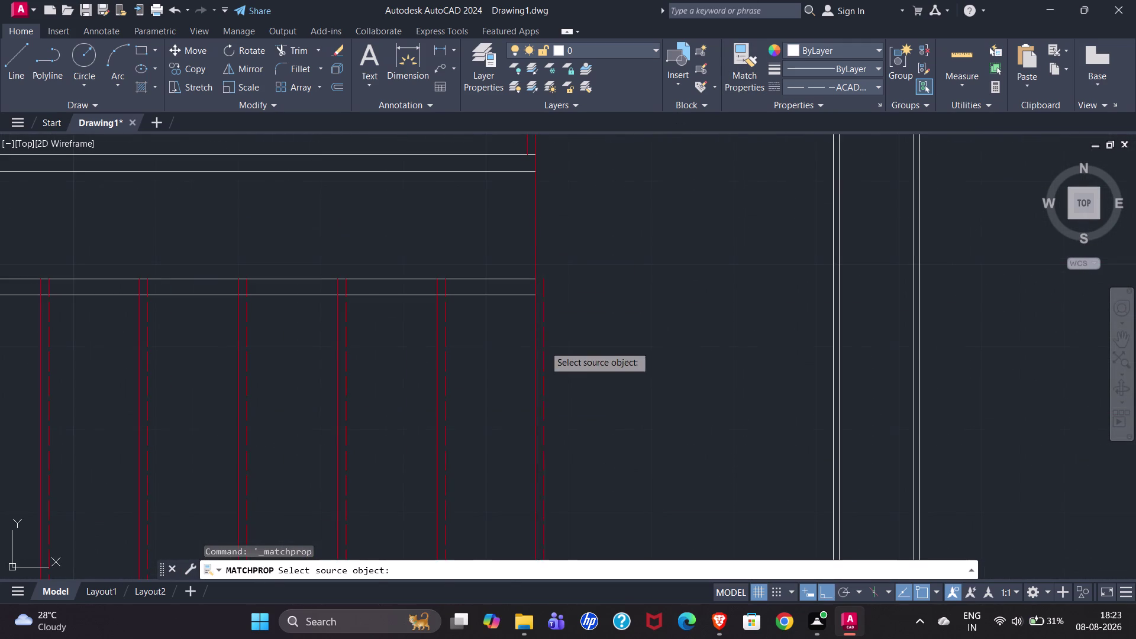
scroll(down, 3)
scroll(up, 3)
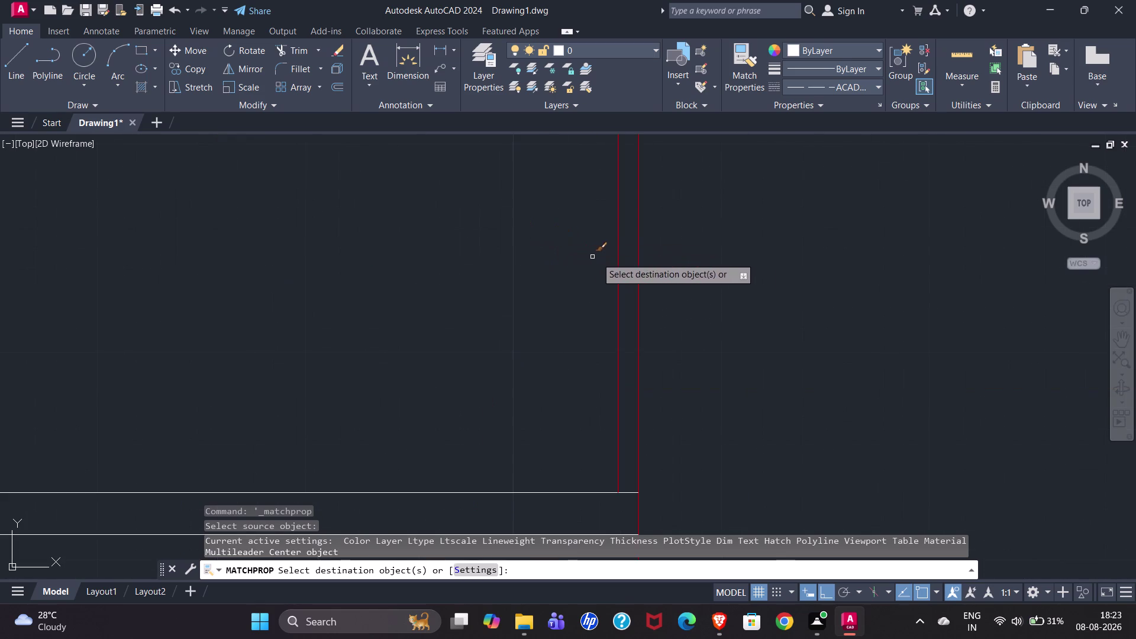
click(618, 263)
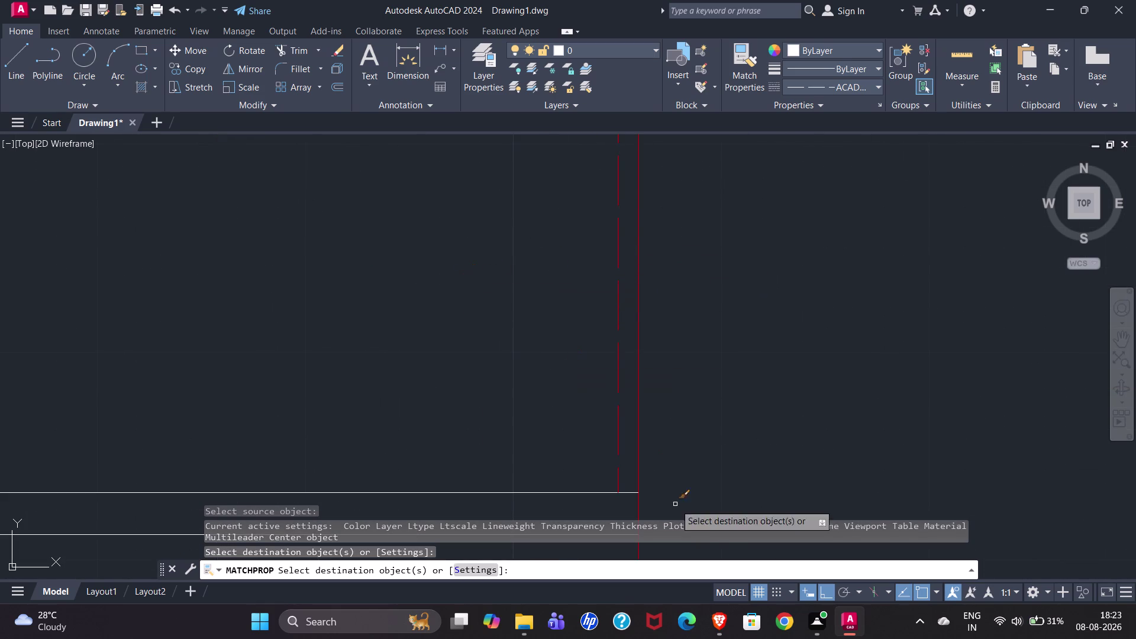
key(Return)
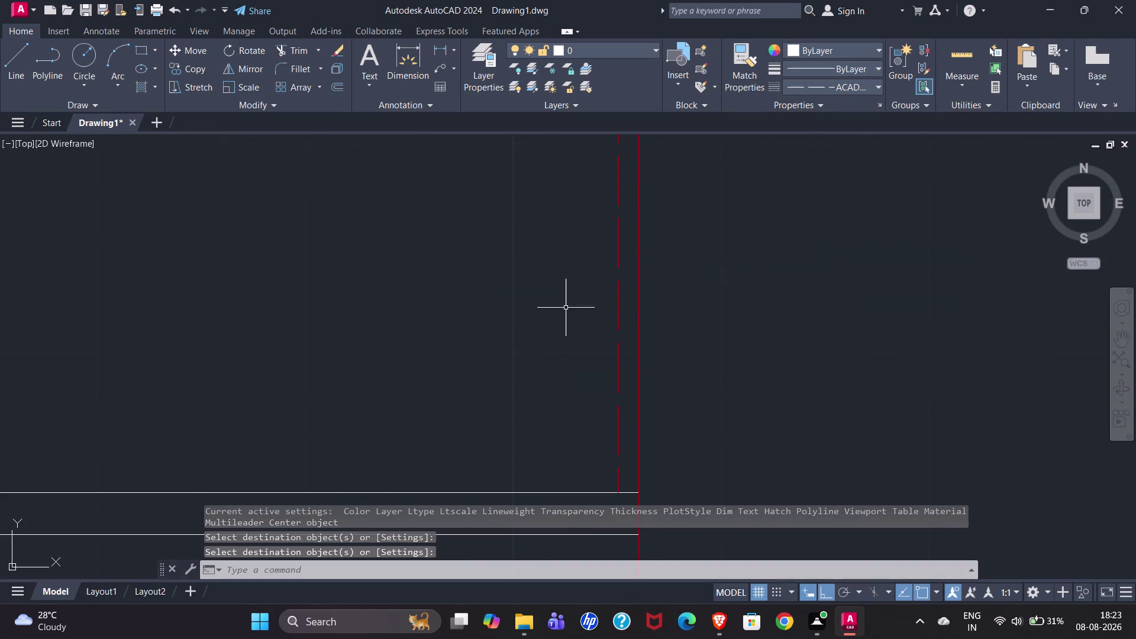
scroll(down, 3)
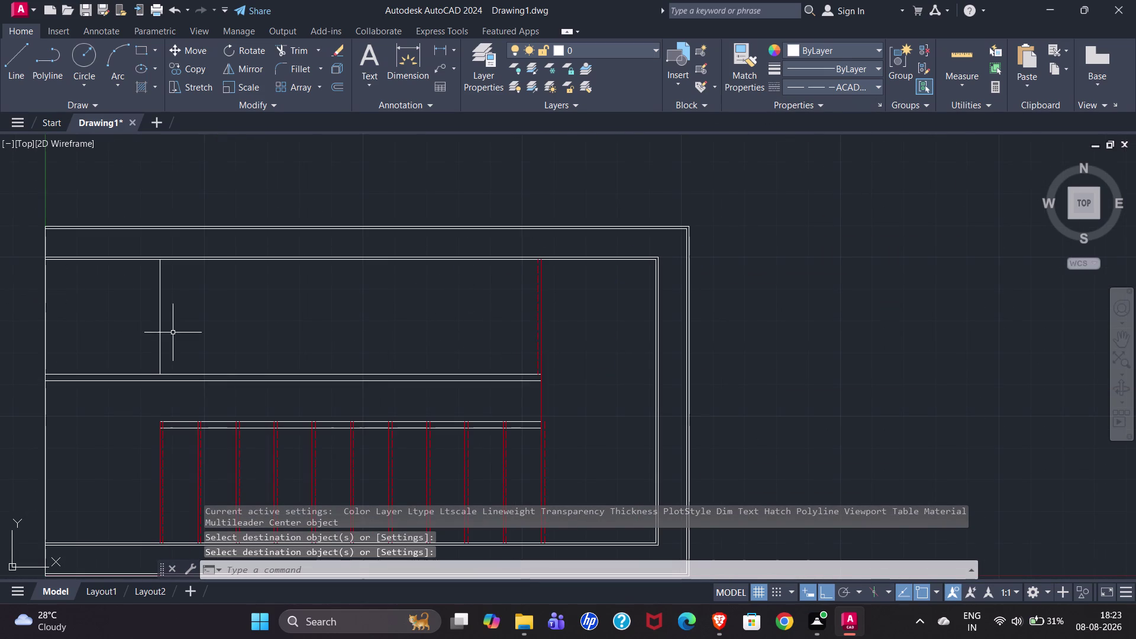
Delete the leftover line.
click(158, 323)
key(Delete)
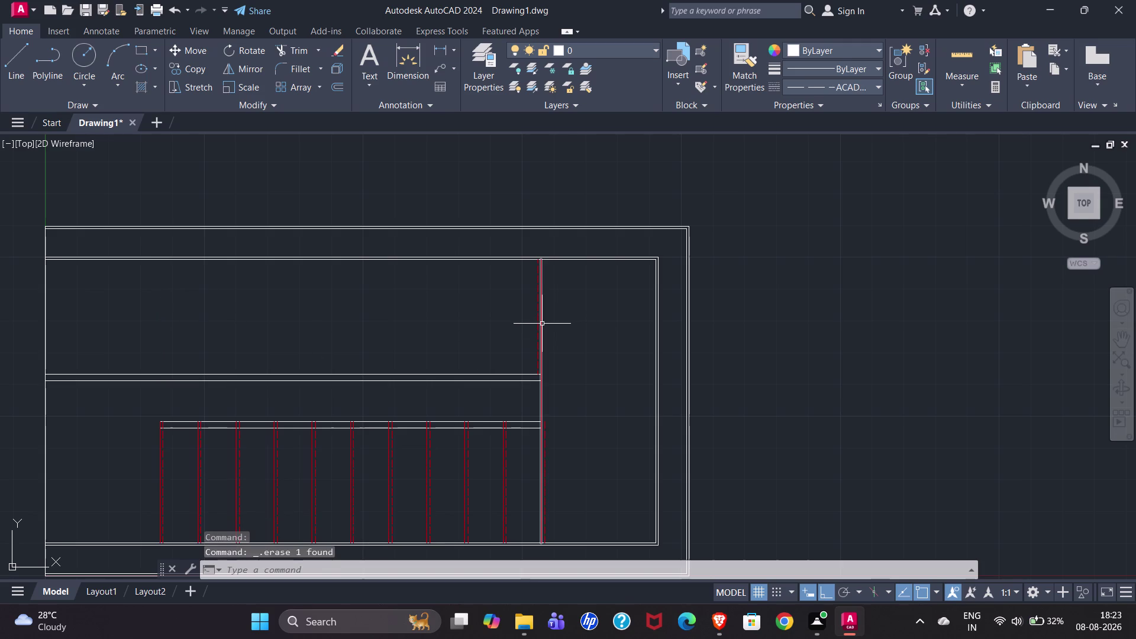
scroll(up, 3)
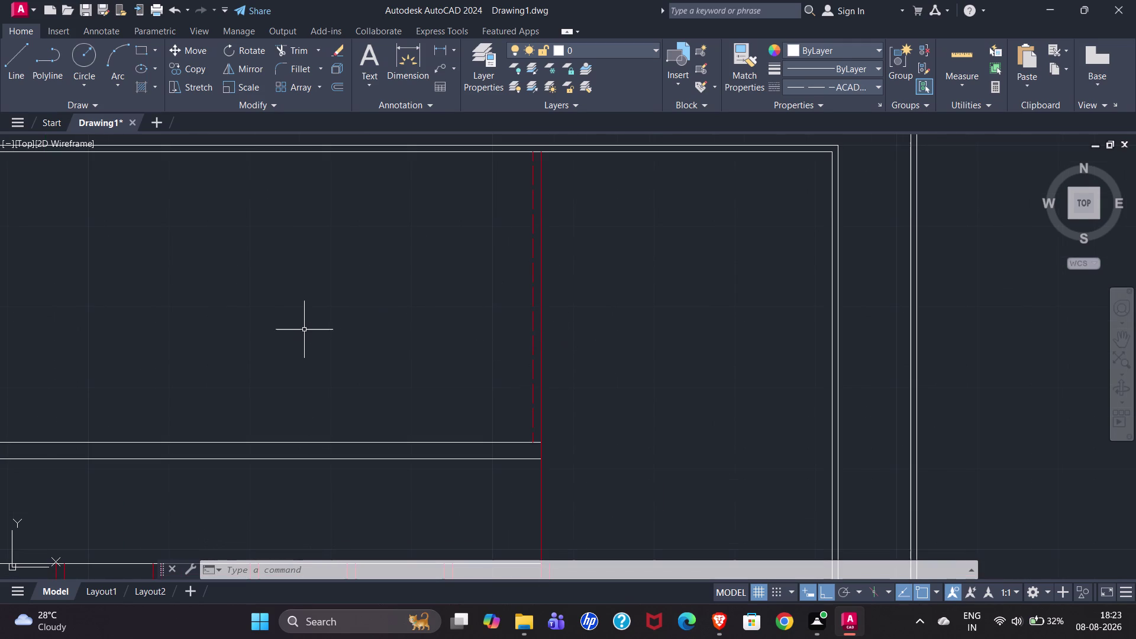
text(BRE)
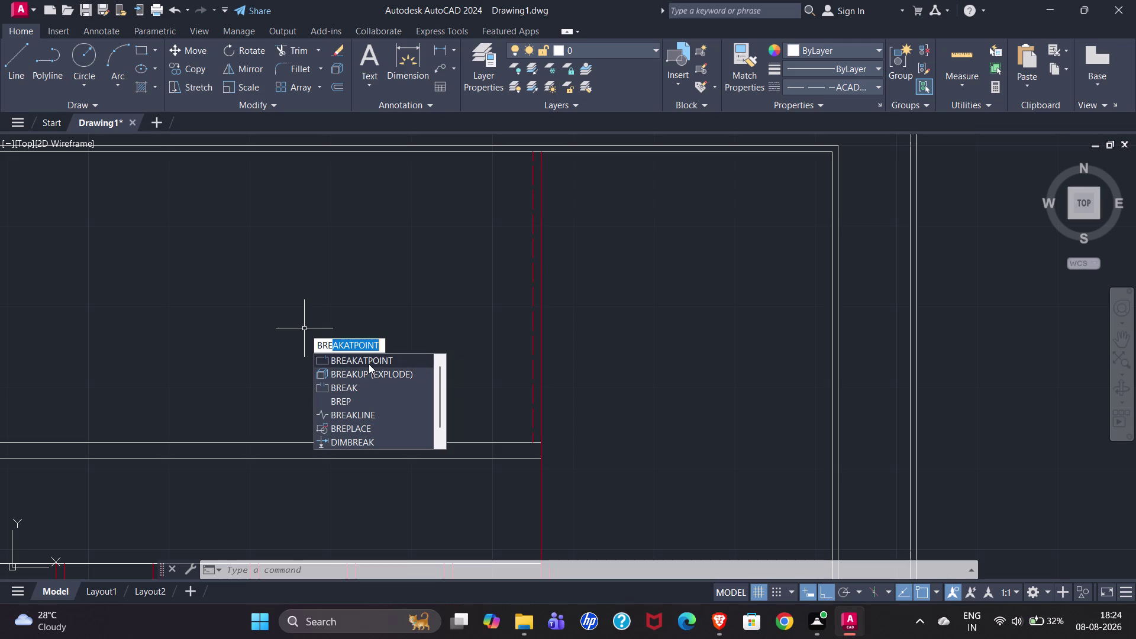
Break the red vertical line where it meets the landing wall.
click(369, 364)
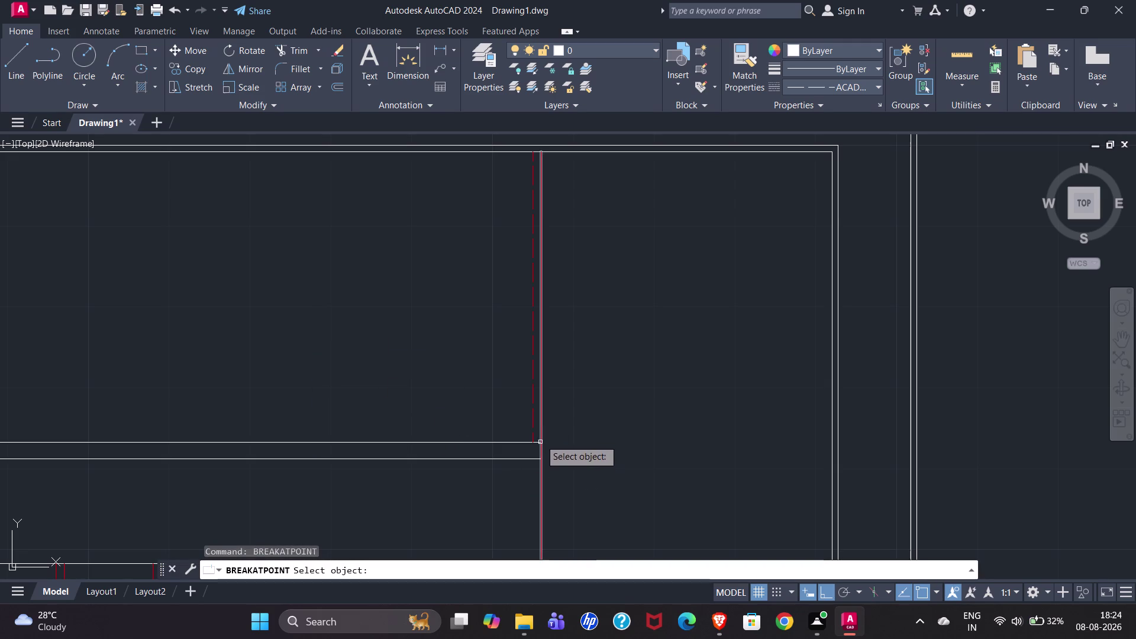
click(541, 421)
click(540, 445)
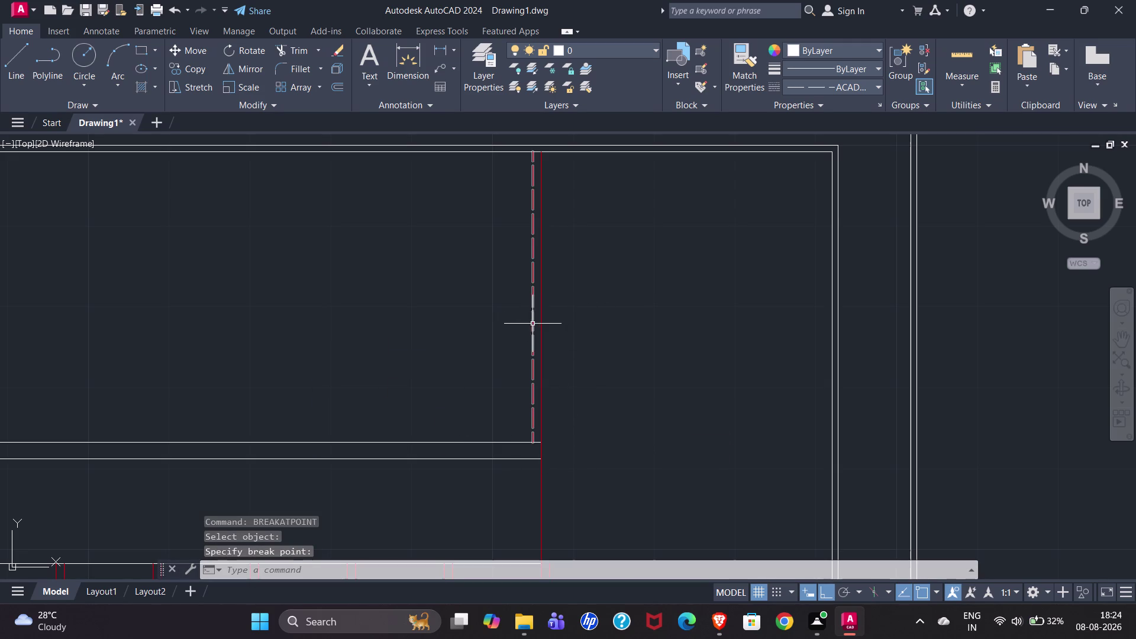
Select the upper piece of the red line and copy it from its end point.
drag(546, 321, 517, 327)
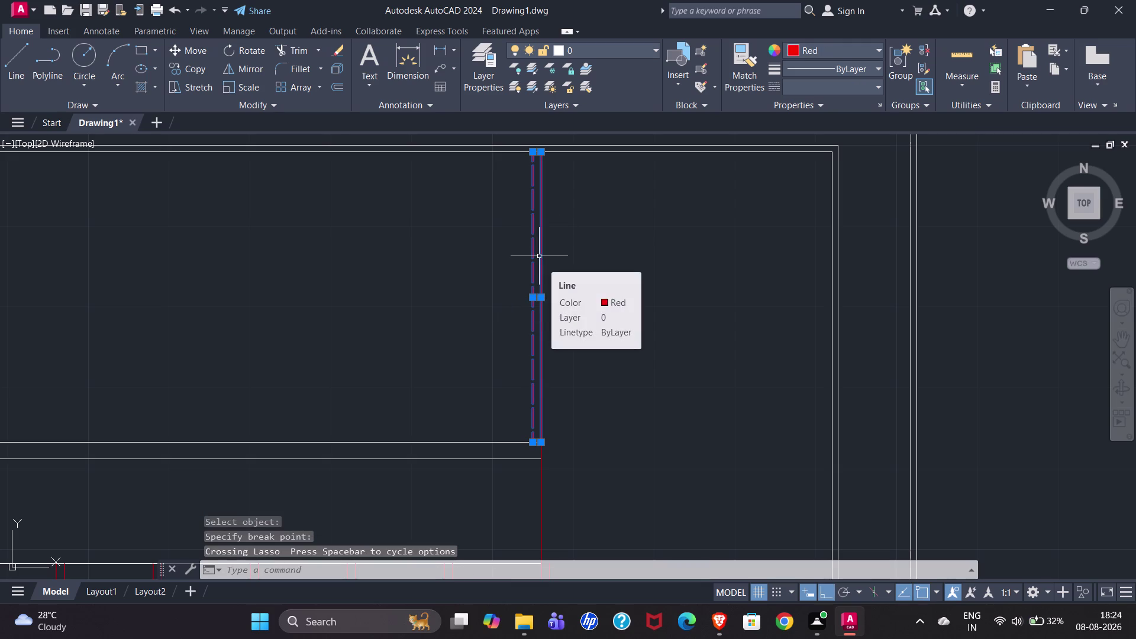
text(CO)
key(Return)
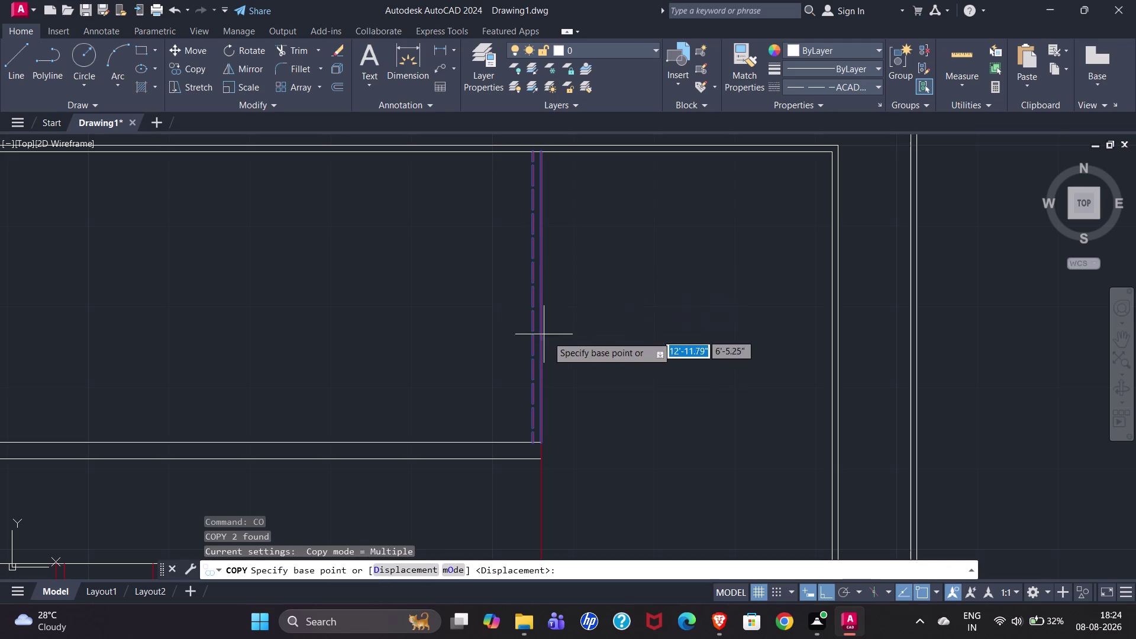
click(538, 153)
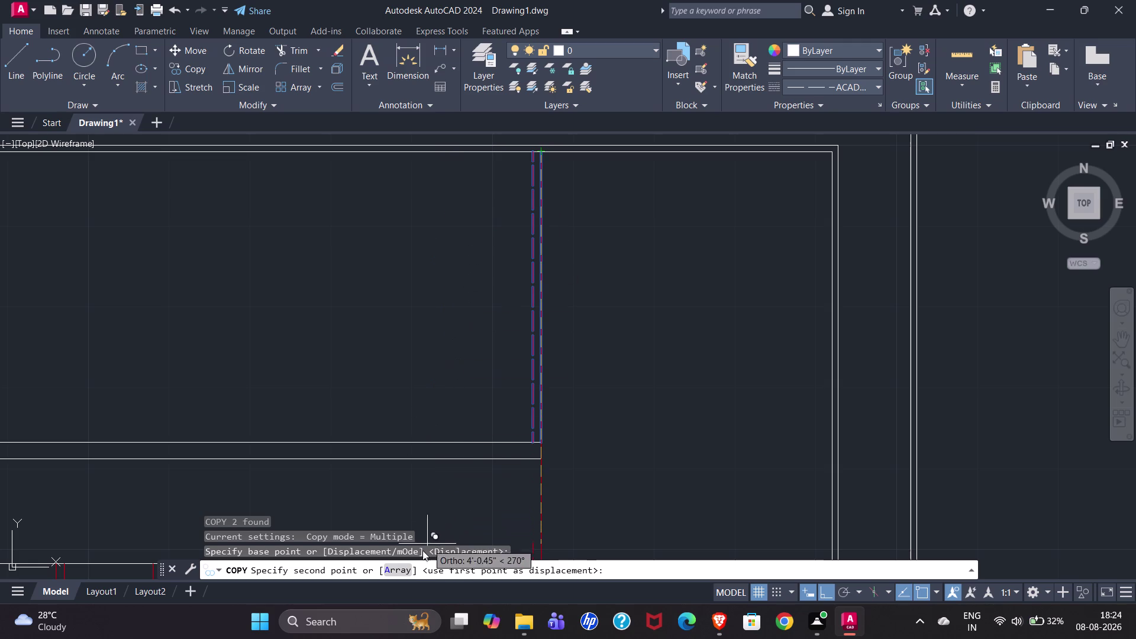
Copy the tread as an array of 11 items spaced 1' apart along the upper flight.
click(402, 567)
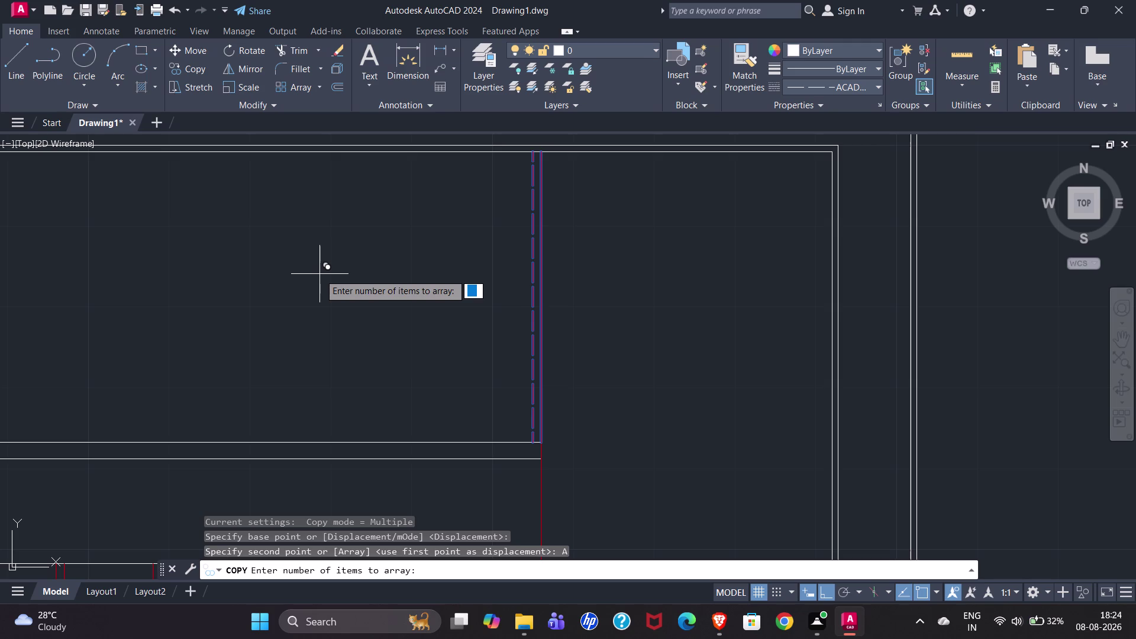
text(11)
key(Return)
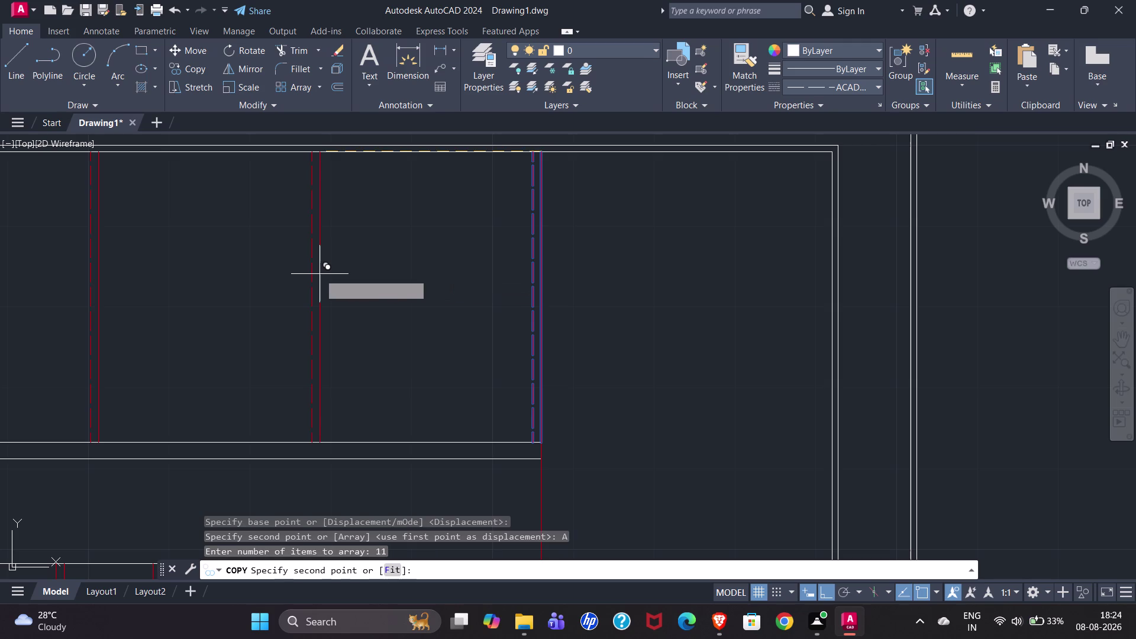
key(1)
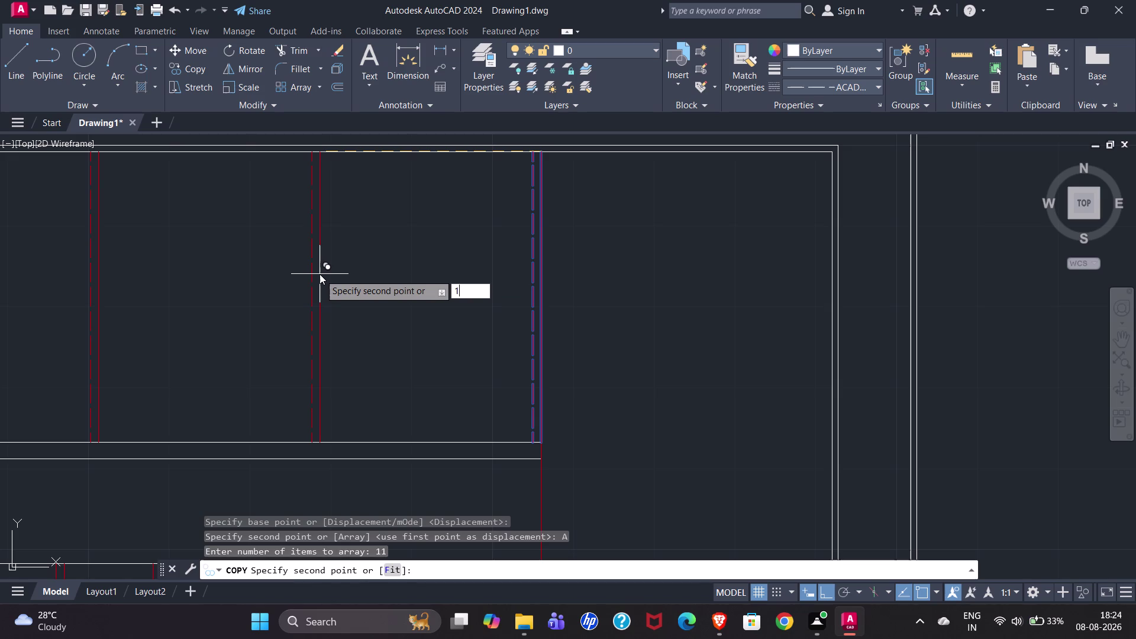
key(apostrophe)
key(Return)
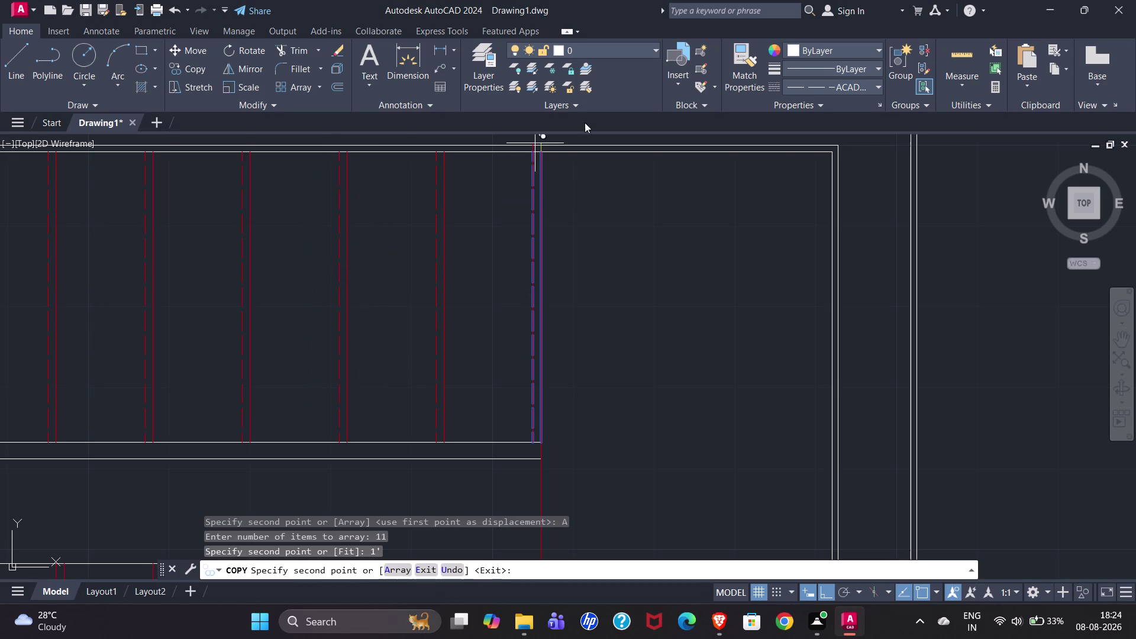
scroll(down, 3)
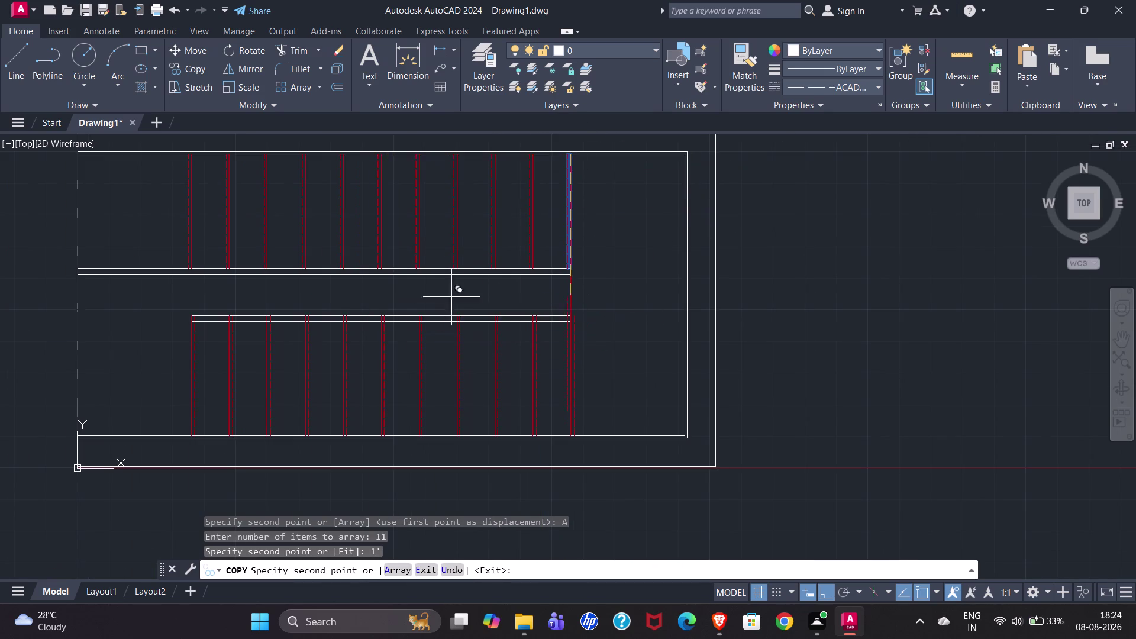
scroll(up, 3)
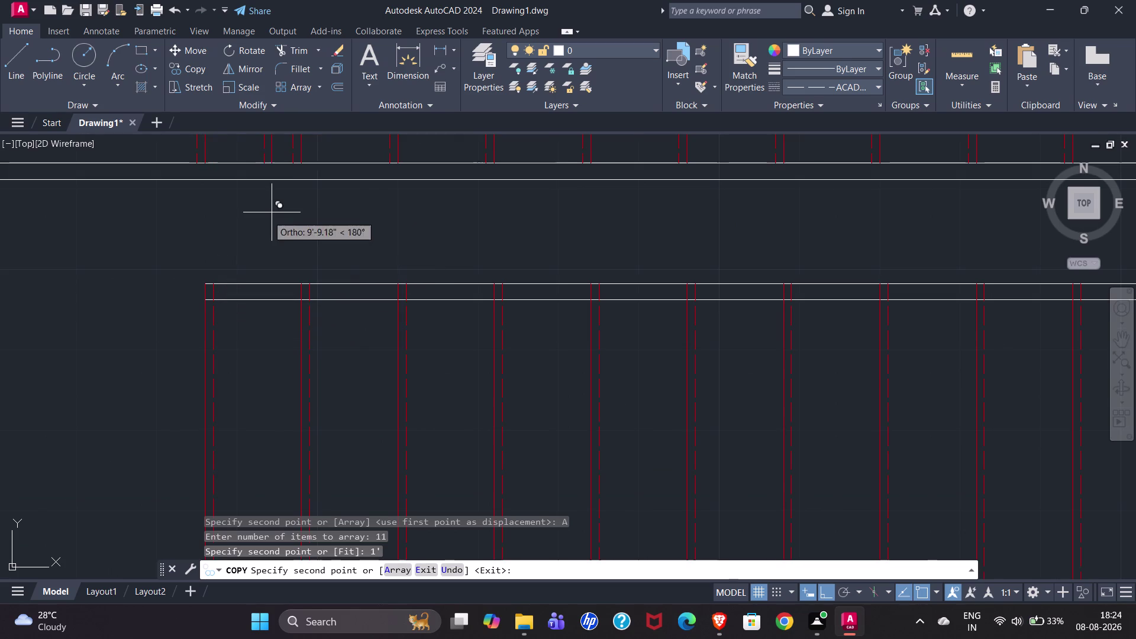
key(Escape)
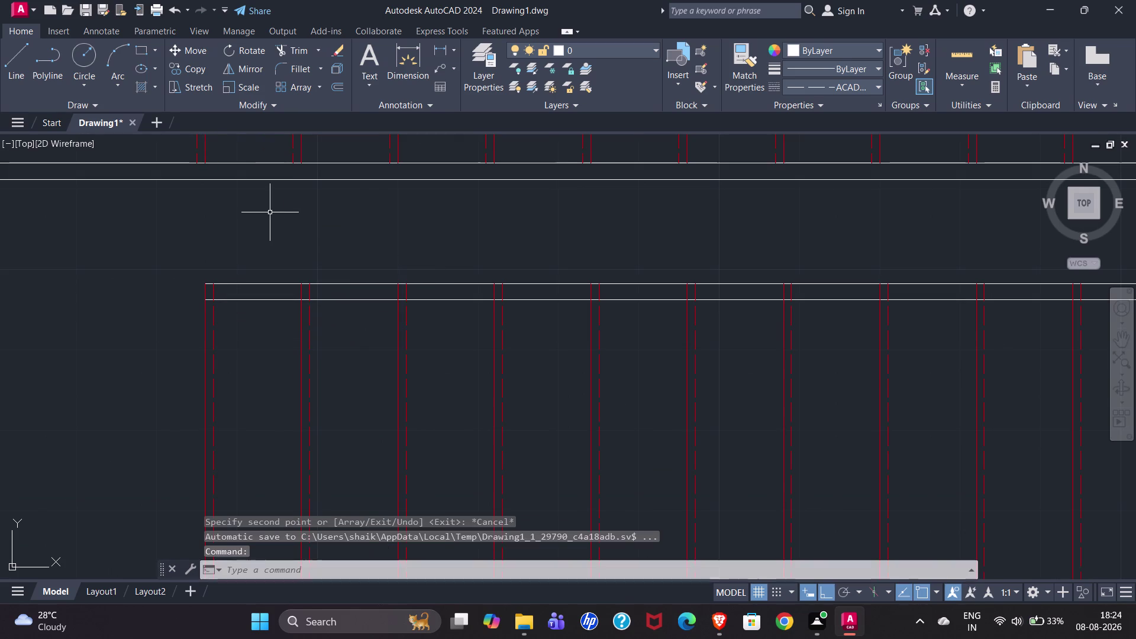
Start a line at the wall edge, then cancel it.
click(14, 76)
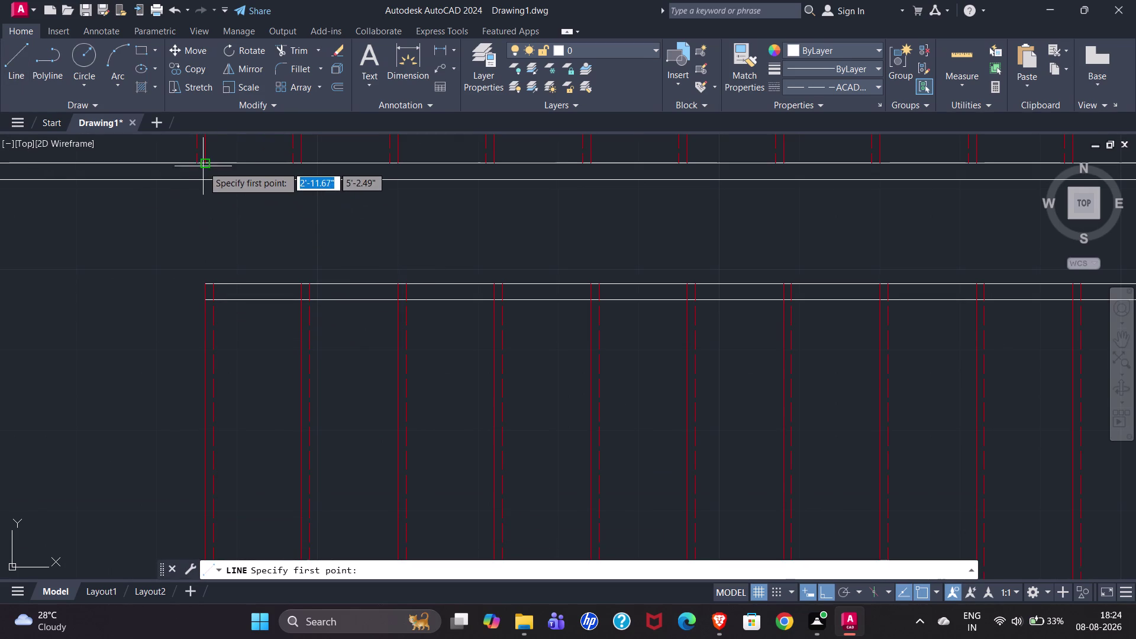
click(203, 164)
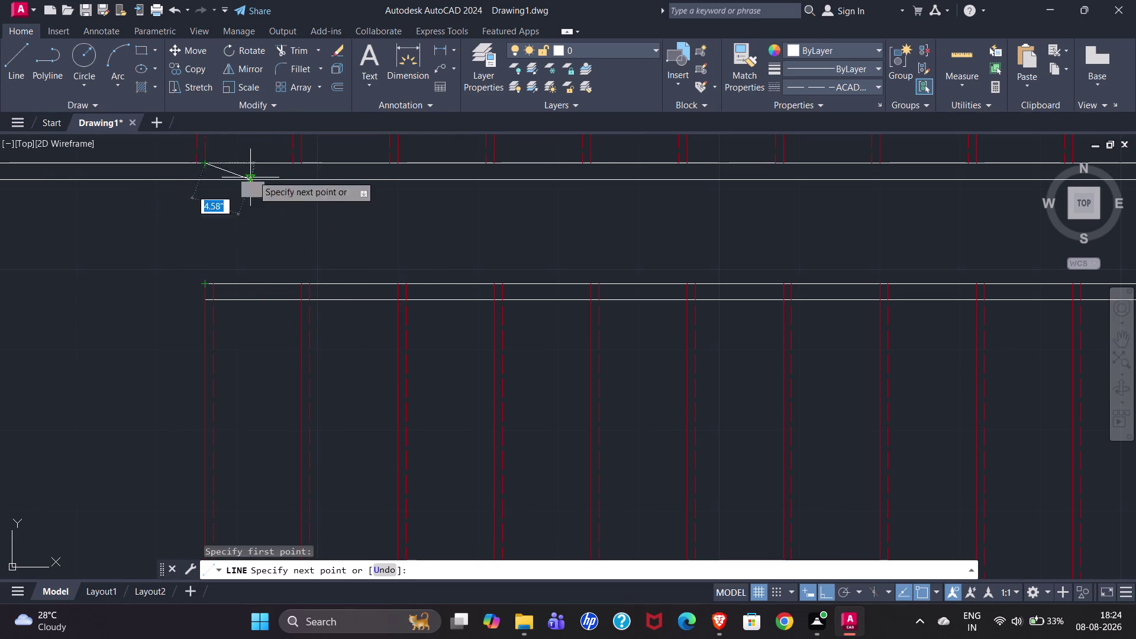
key(Escape)
scroll(down, 3)
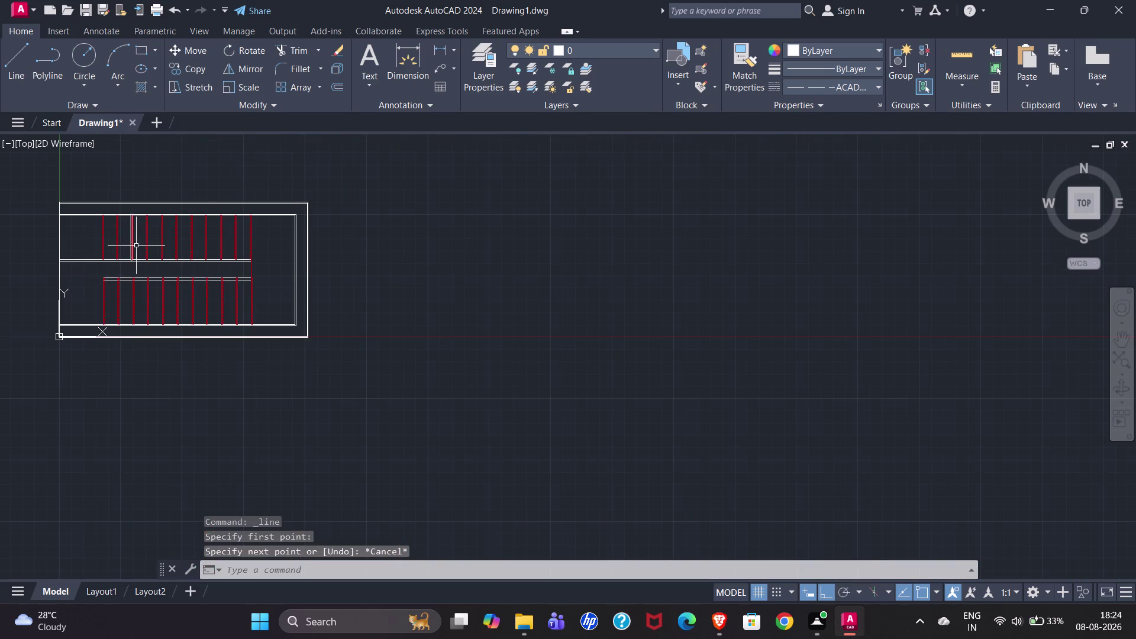
scroll(up, 3)
scroll(down, 3)
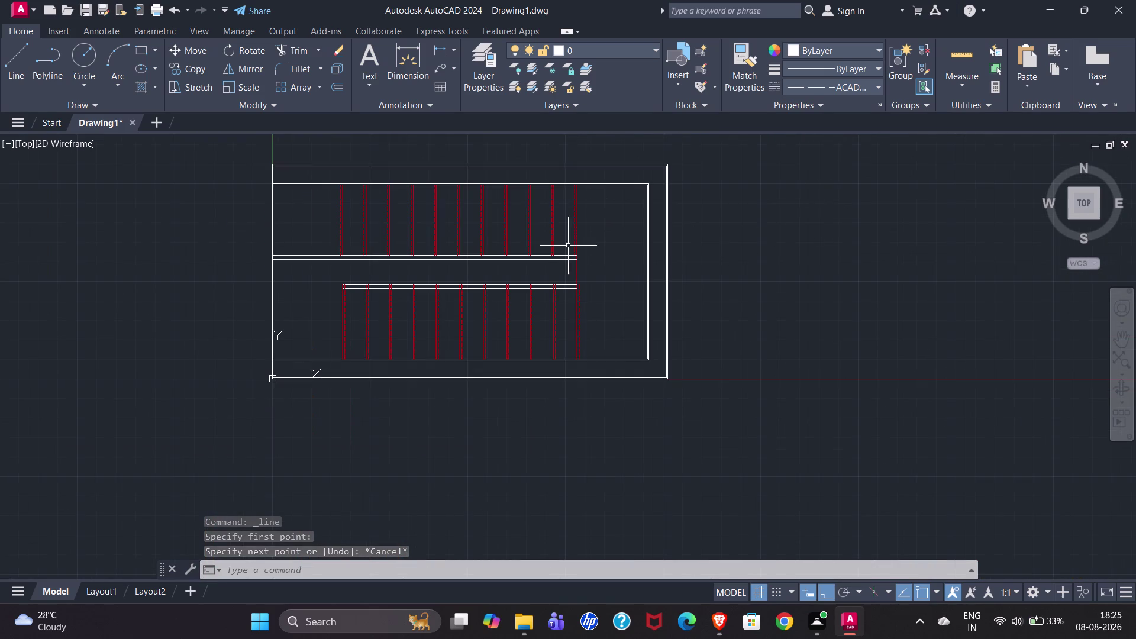
scroll(up, 3)
scroll(down, 3)
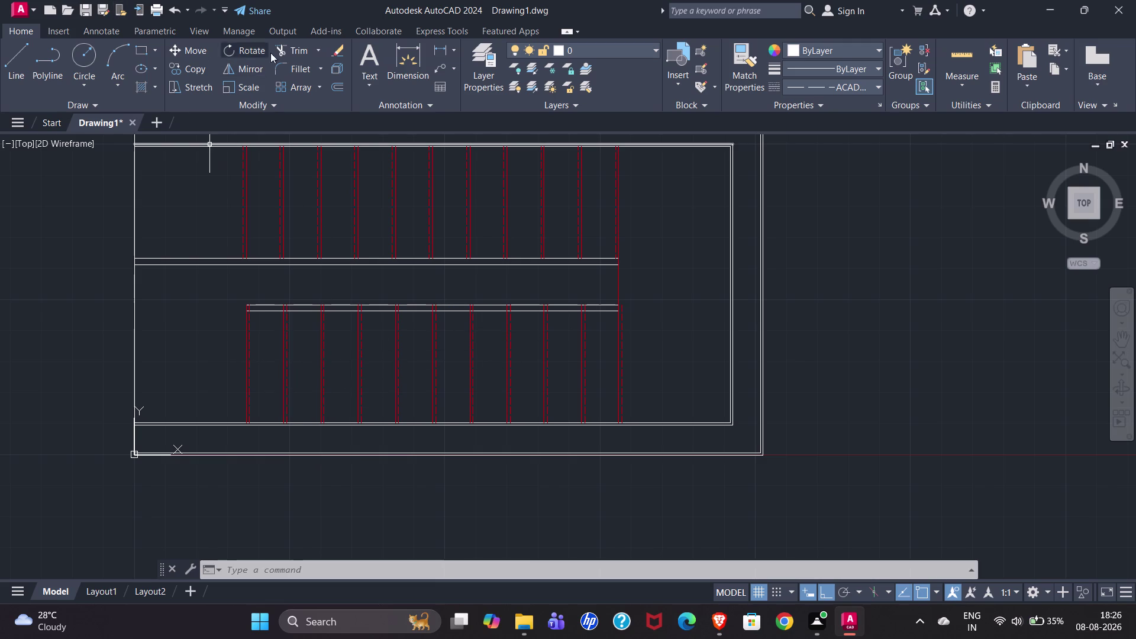
Trim the tread ends overrunning the lower flight's wall lines using a fence.
click(284, 55)
scroll(up, 3)
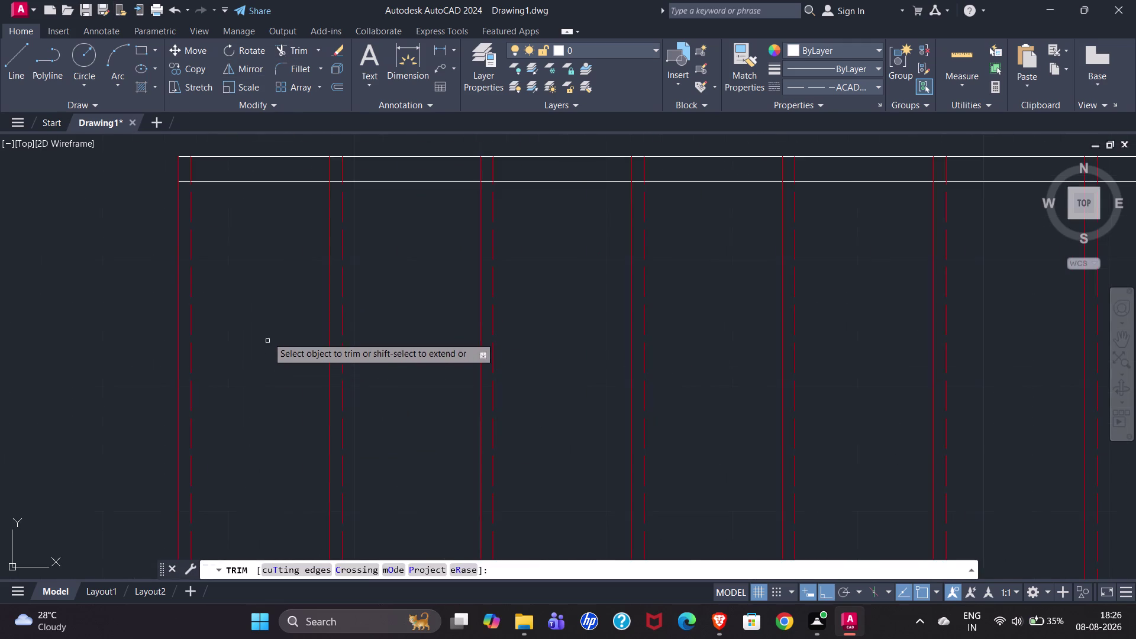
scroll(down, 3)
scroll(up, 3)
click(263, 258)
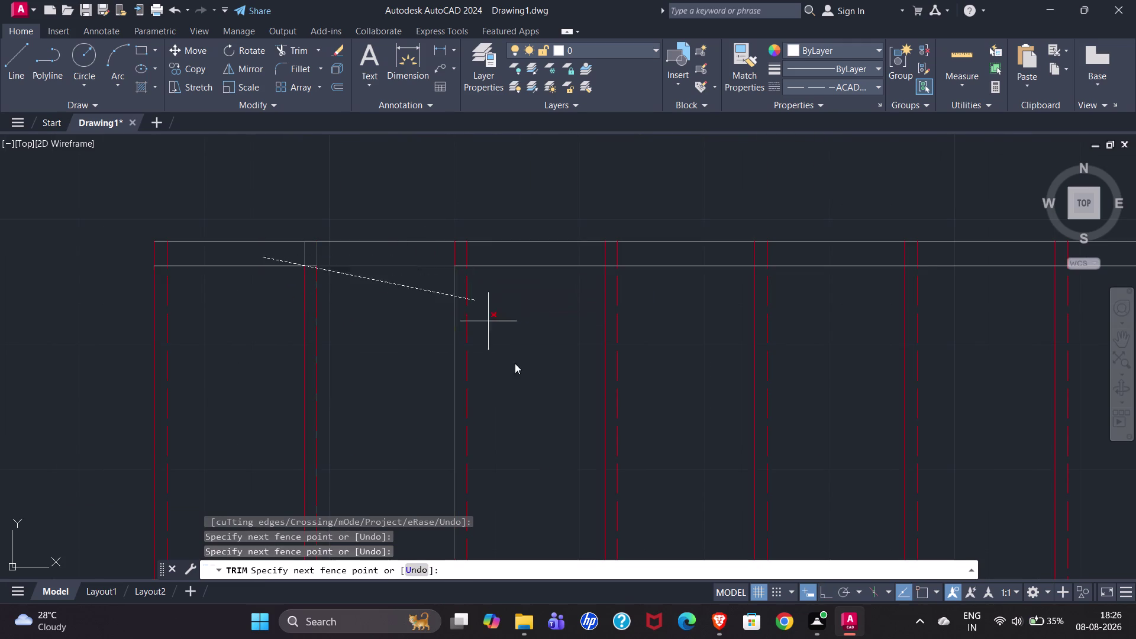
click(830, 595)
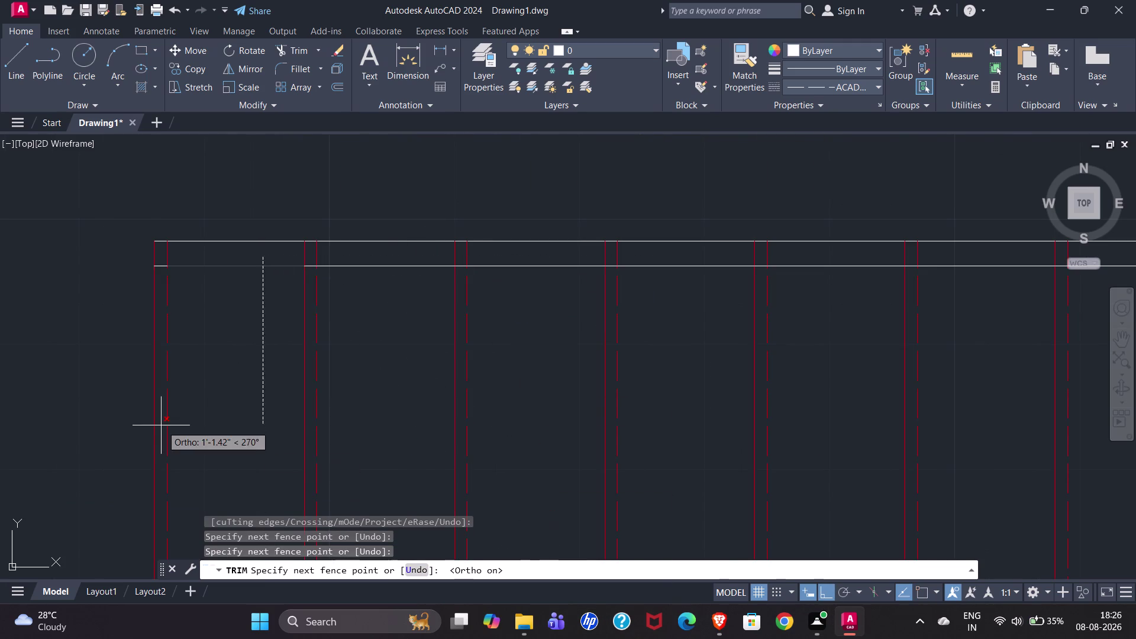
scroll(down, 3)
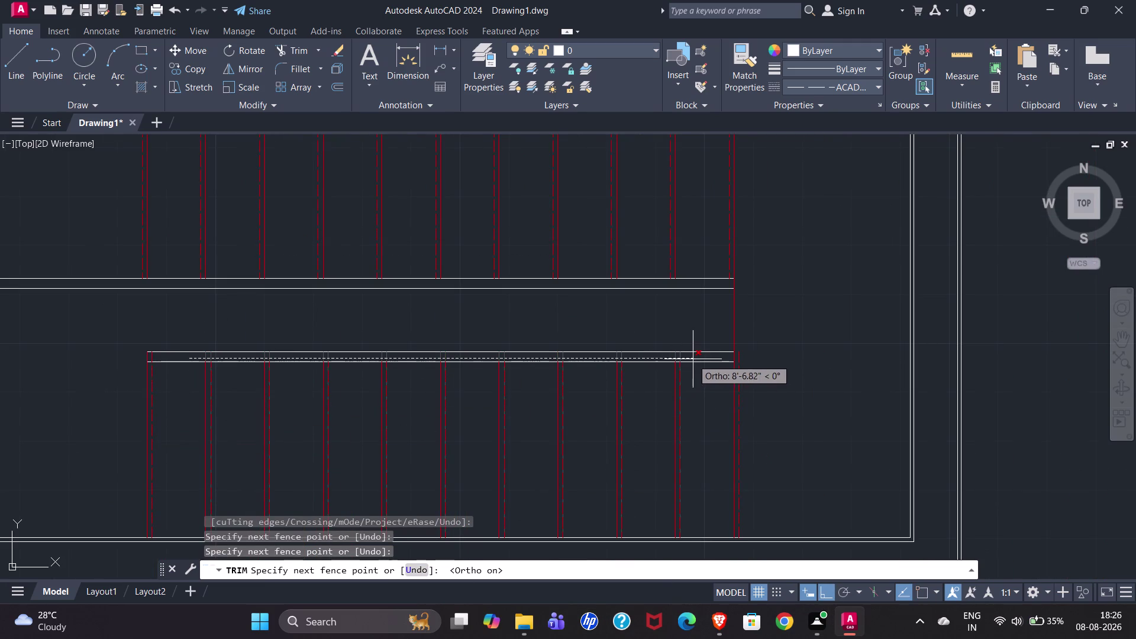
click(706, 358)
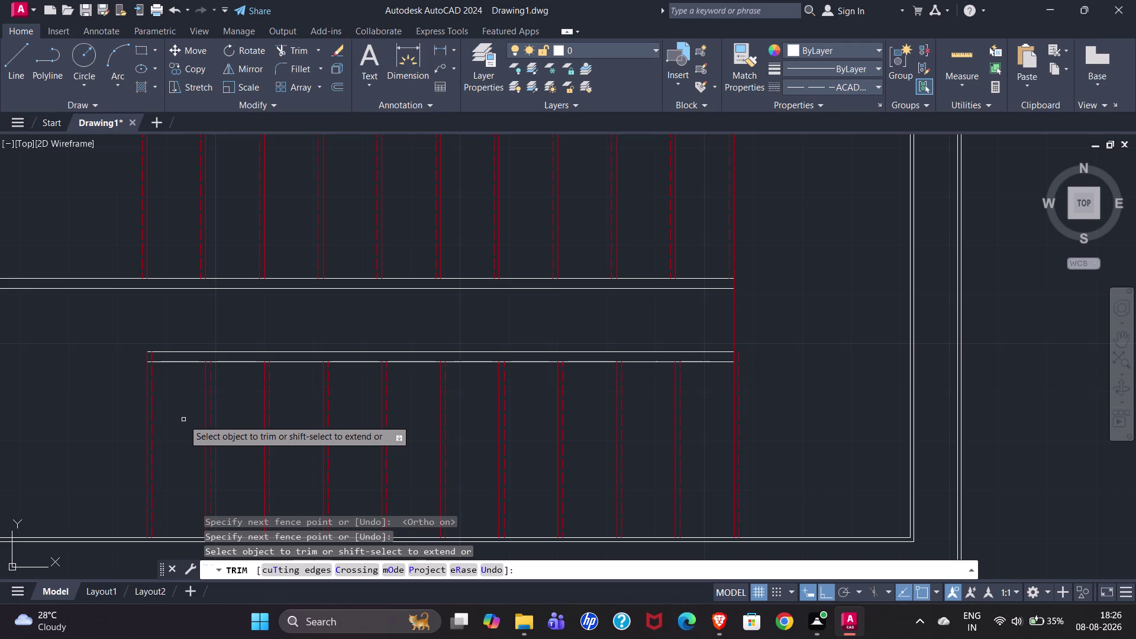
scroll(down, 3)
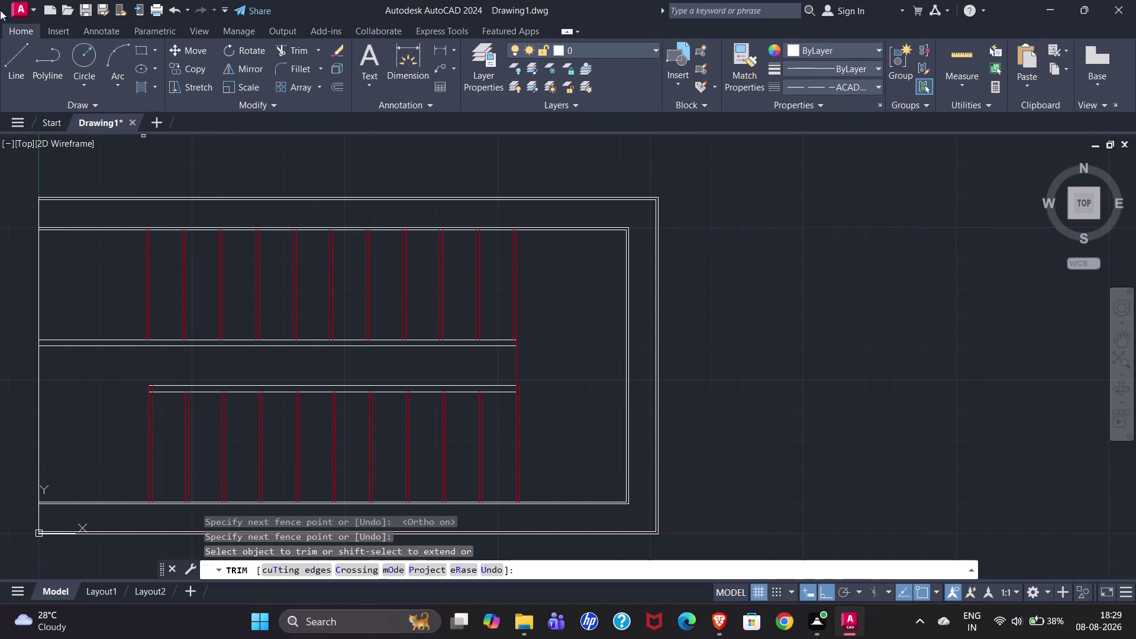
Finish trimming the remaining tread overhangs so both flights stop at the walls.
drag(4, 13, 10, 56)
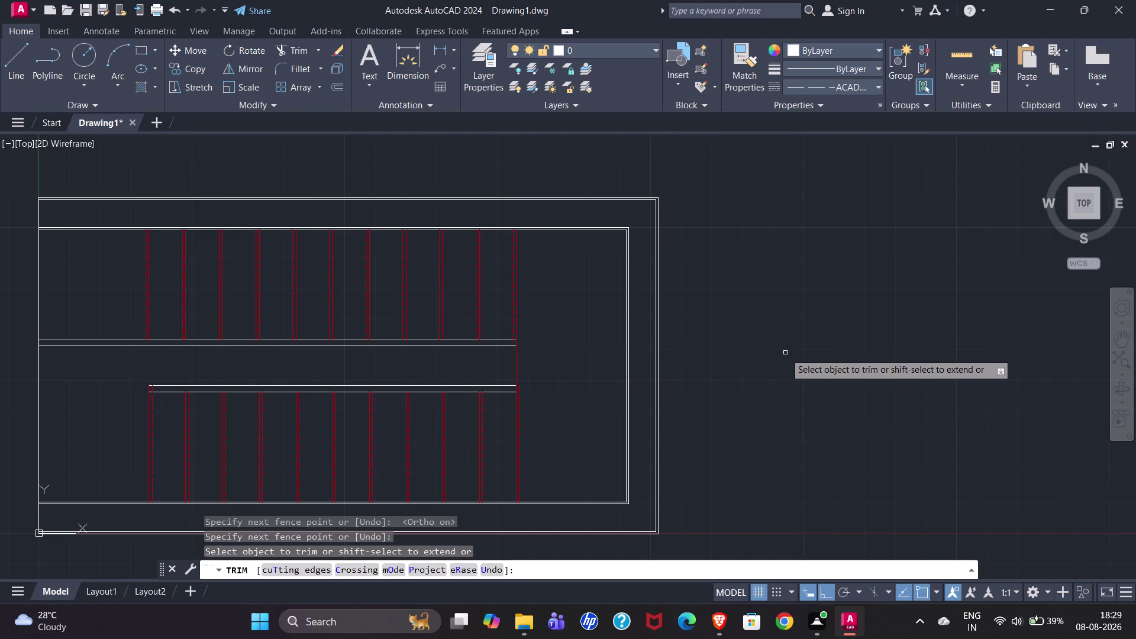
key(Escape)
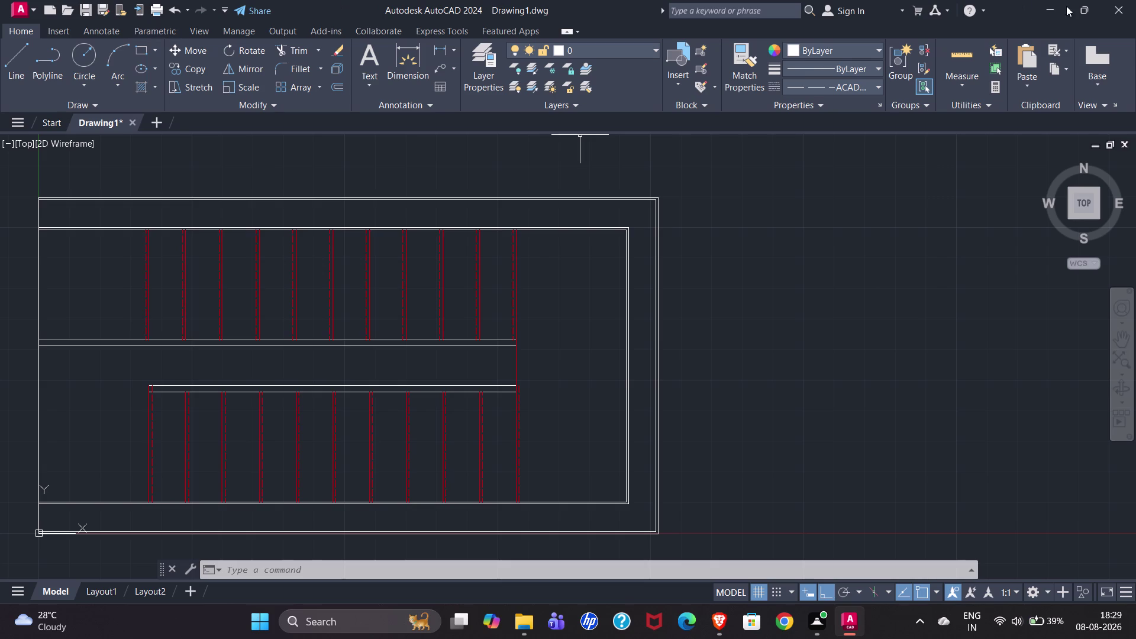
right_drag(3, 18, 123, 86)
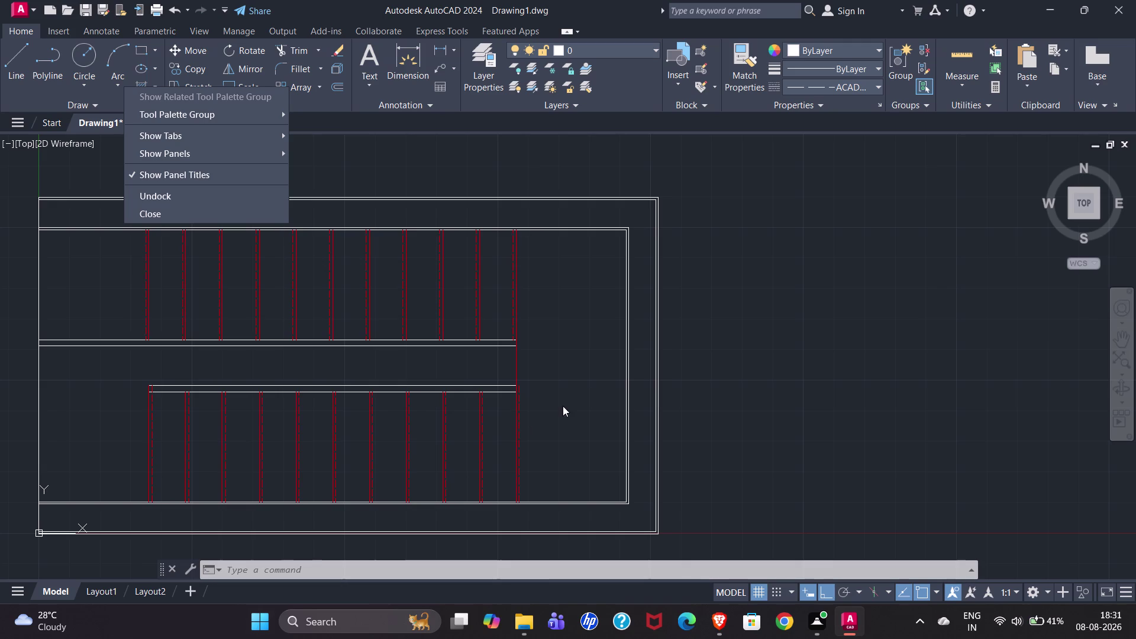
Dismiss a stray options list, window over the plan, and start a rectangle.
click(362, 126)
click(302, 164)
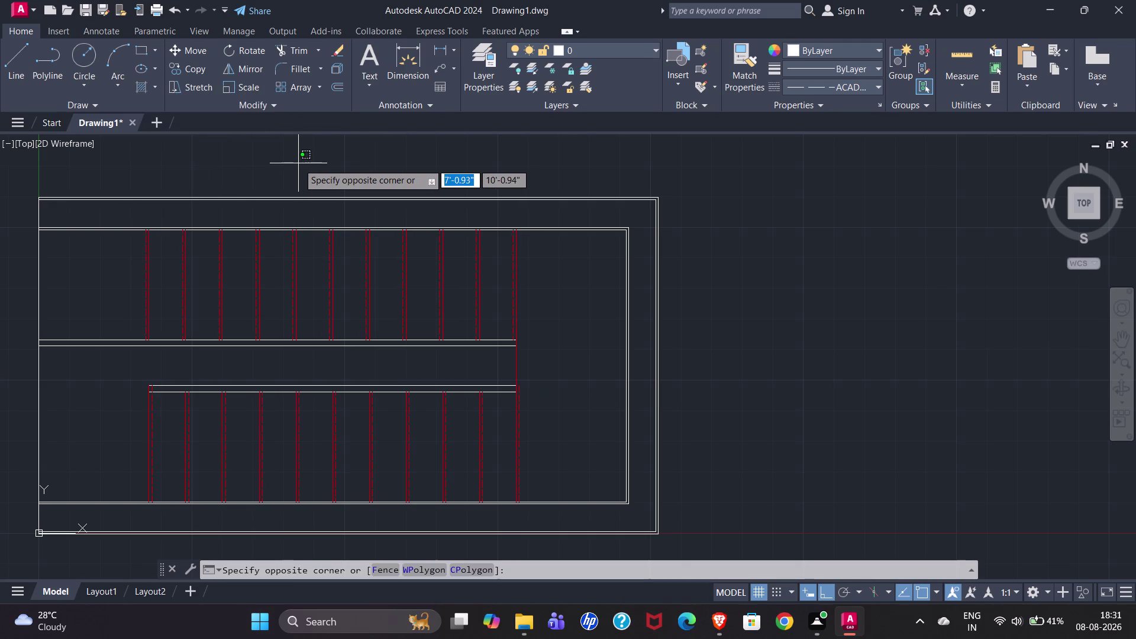
click(400, 175)
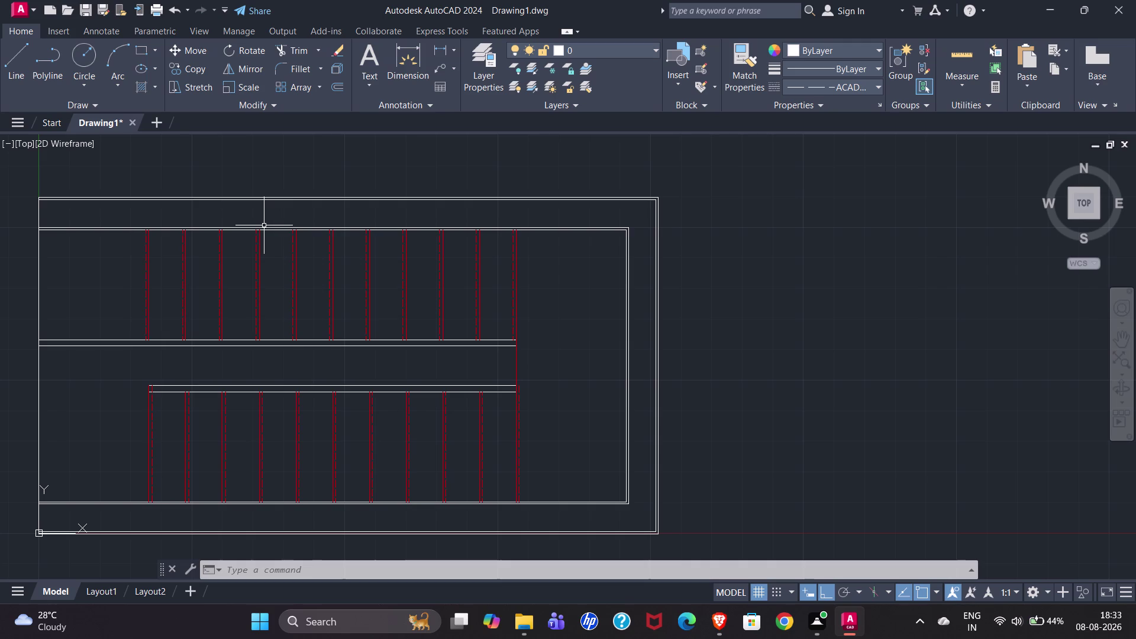
click(140, 53)
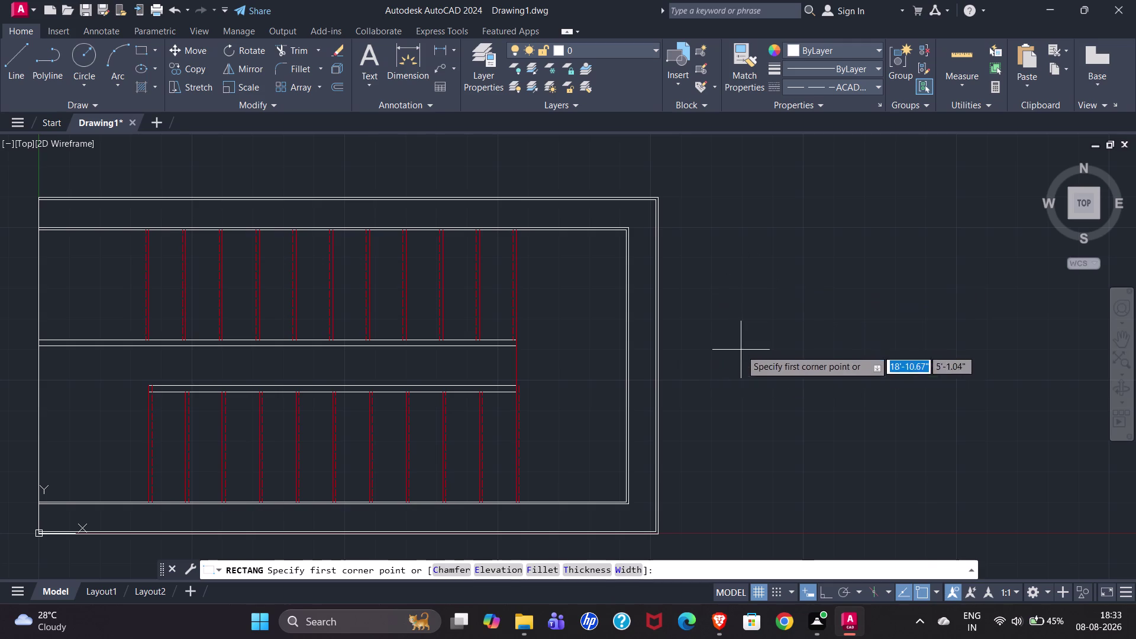
Draw a 3" × 3" square right of the stair plan, with current linetype ByLayer.
click(731, 303)
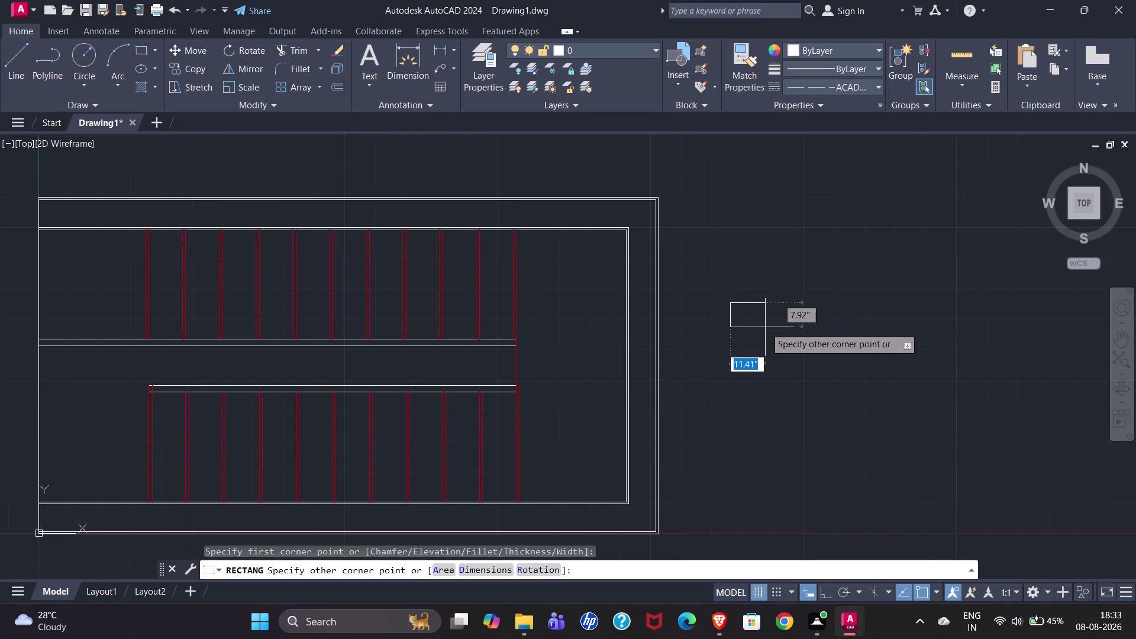
click(496, 567)
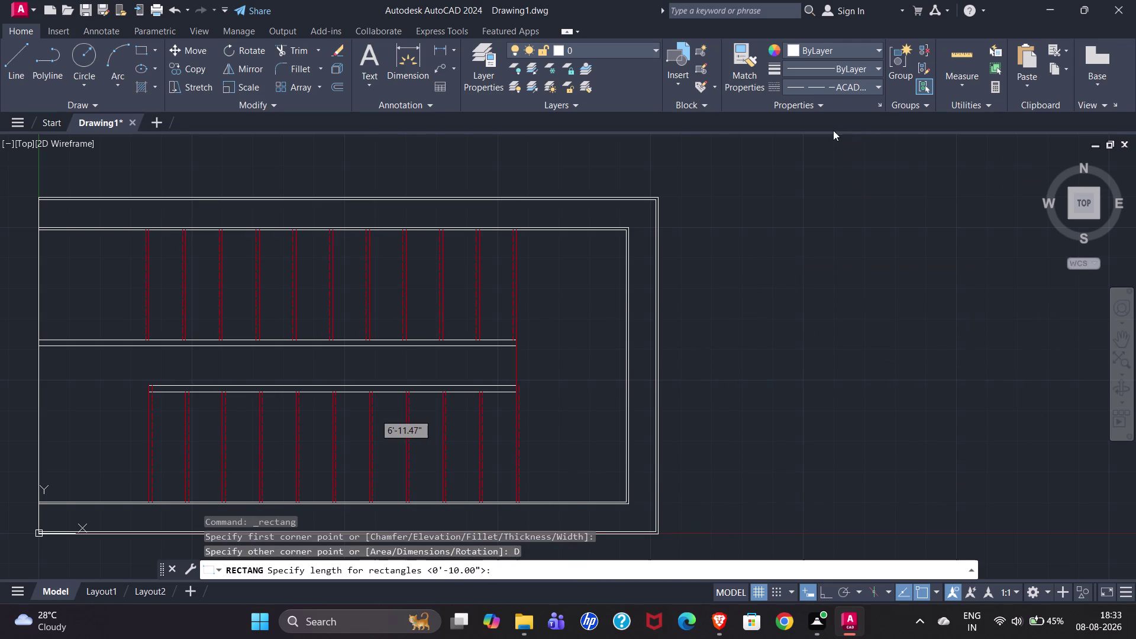
click(847, 80)
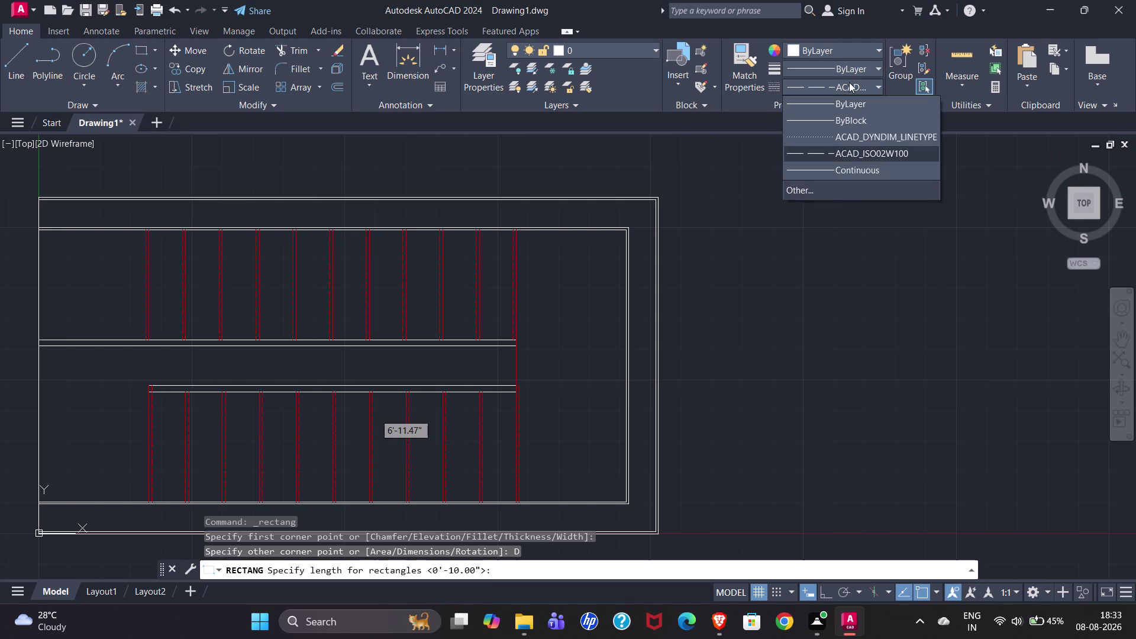
click(860, 109)
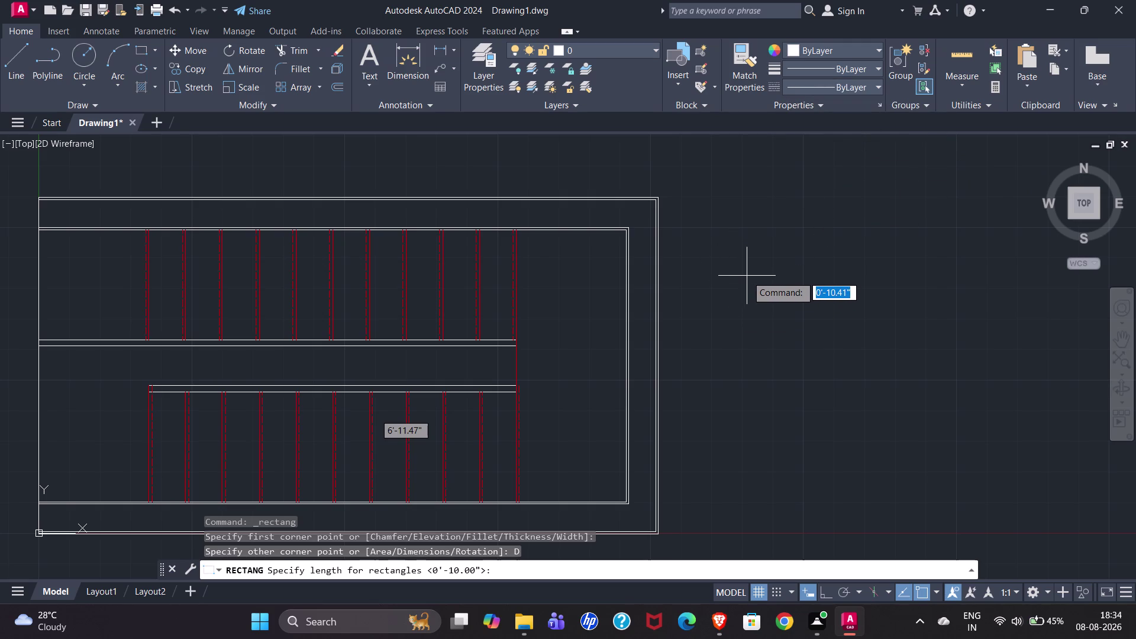
key(3)
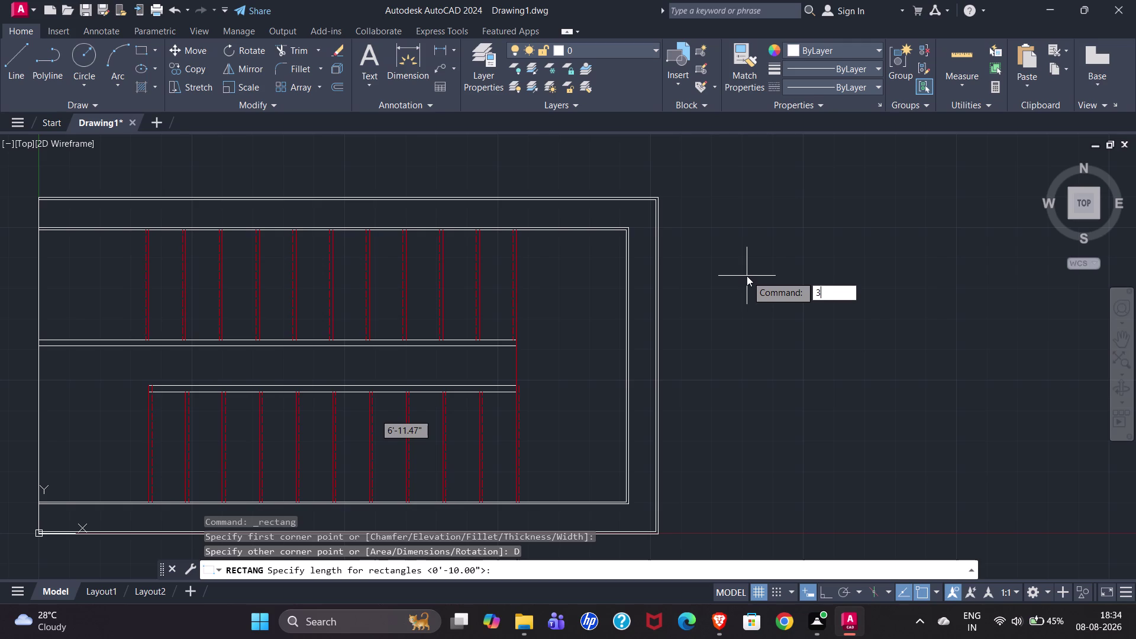
key(shift+quotedbl)
key(Return)
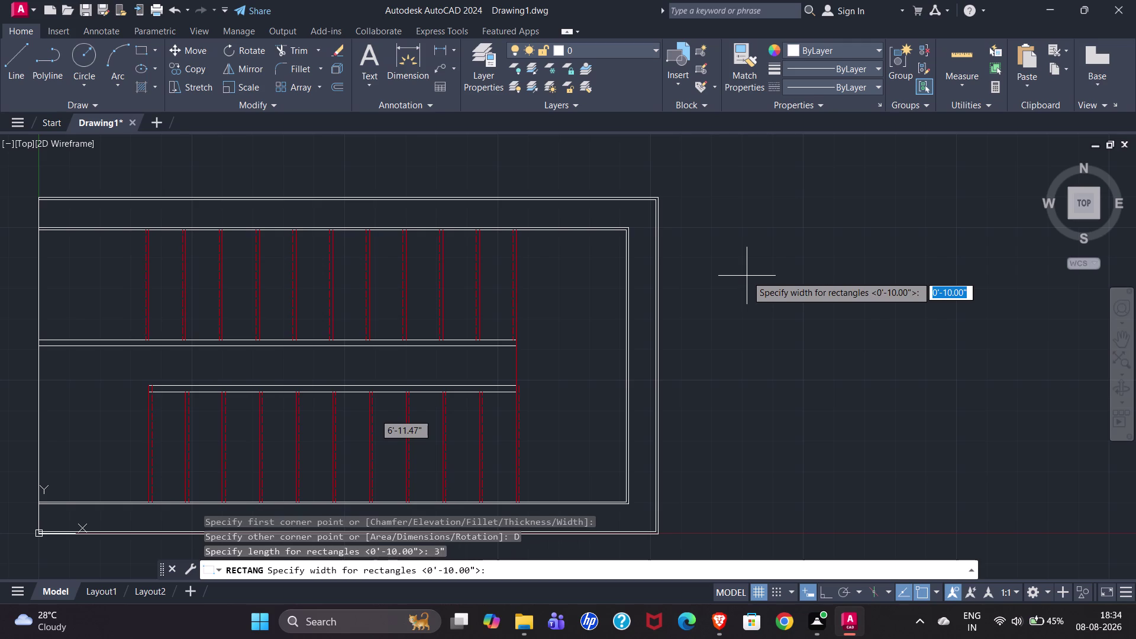
text(3")
key(Return)
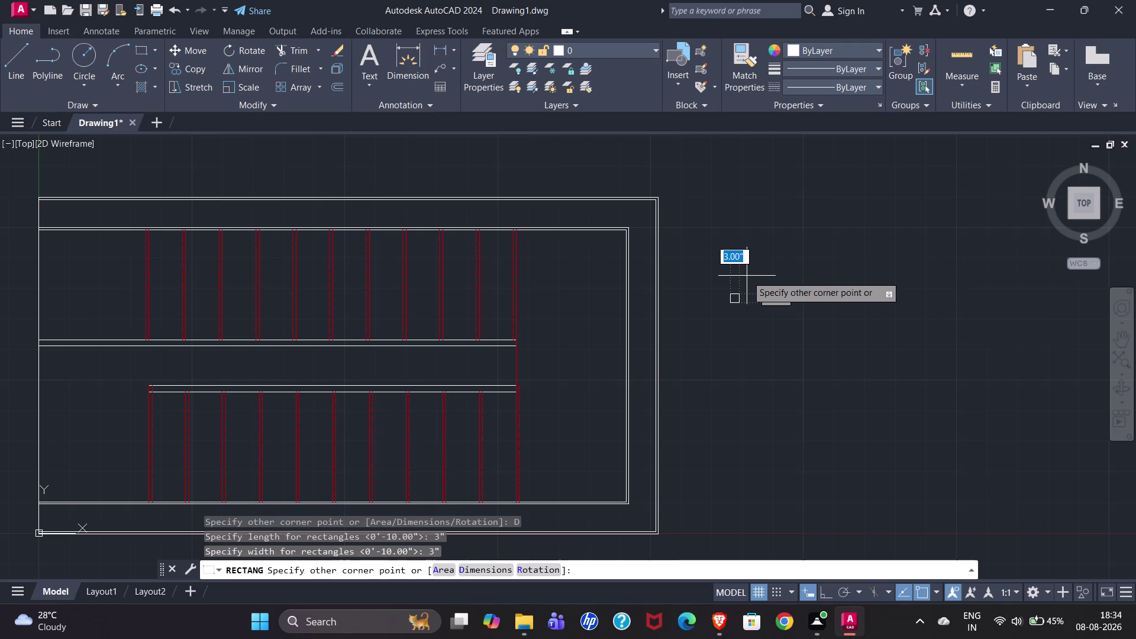
click(780, 279)
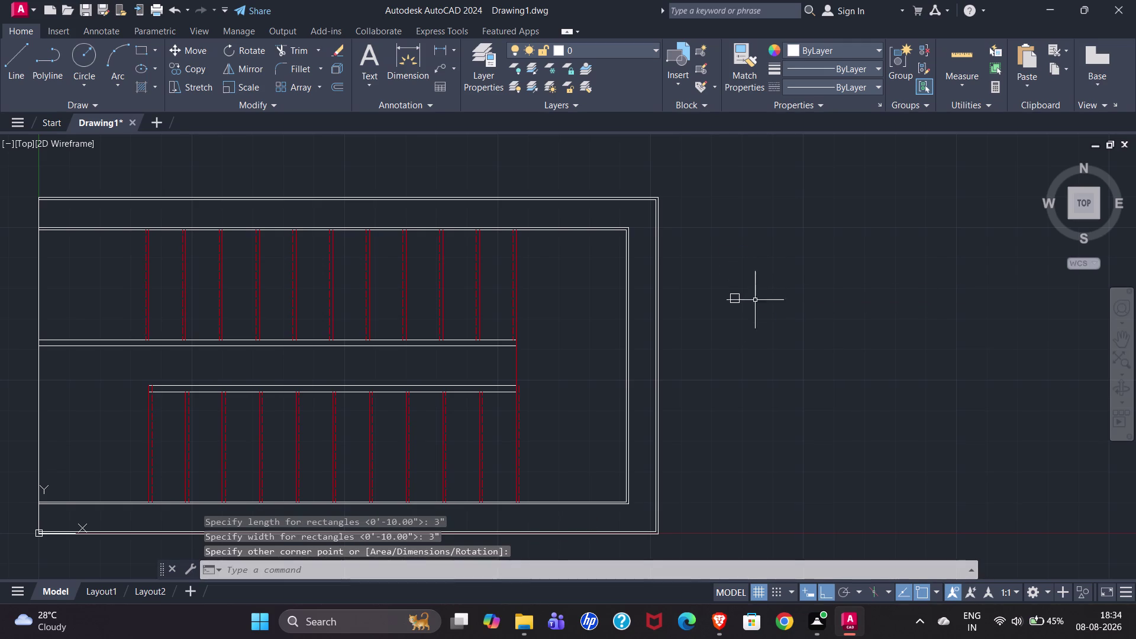
scroll(up, 3)
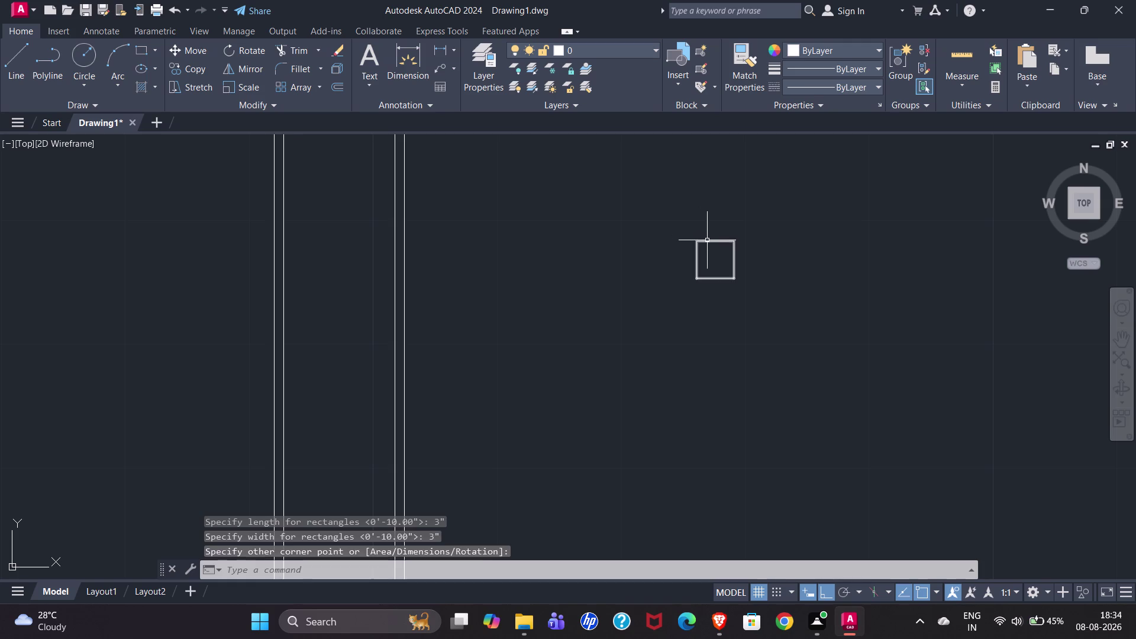
Give the square column a 0.70 mm lineweight and ByLayer linetype.
click(707, 240)
click(853, 73)
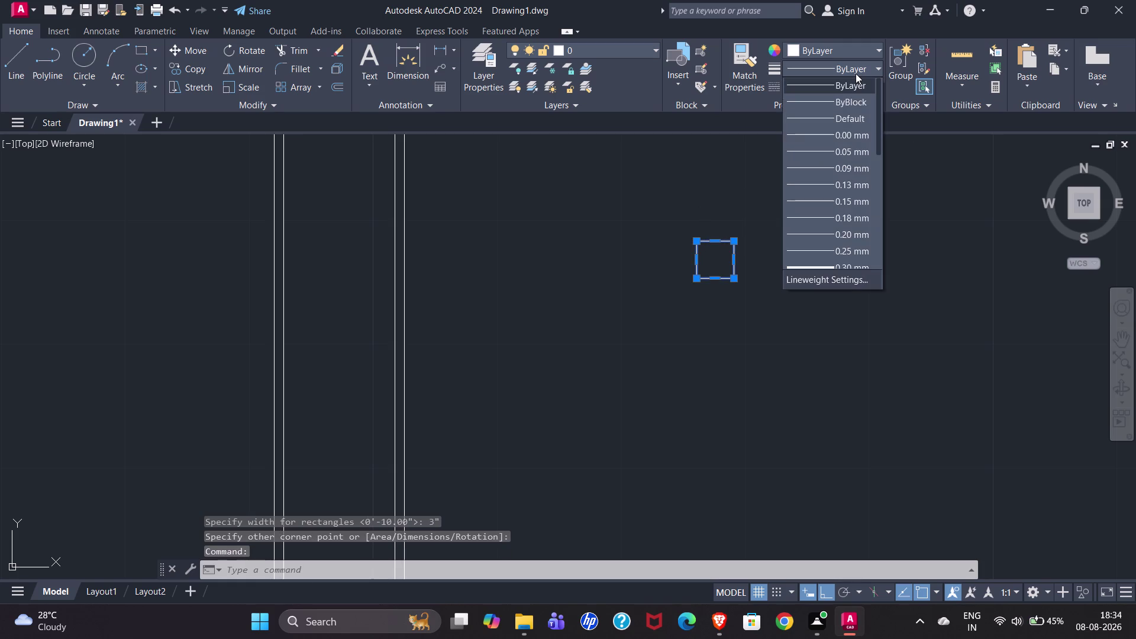
click(952, 209)
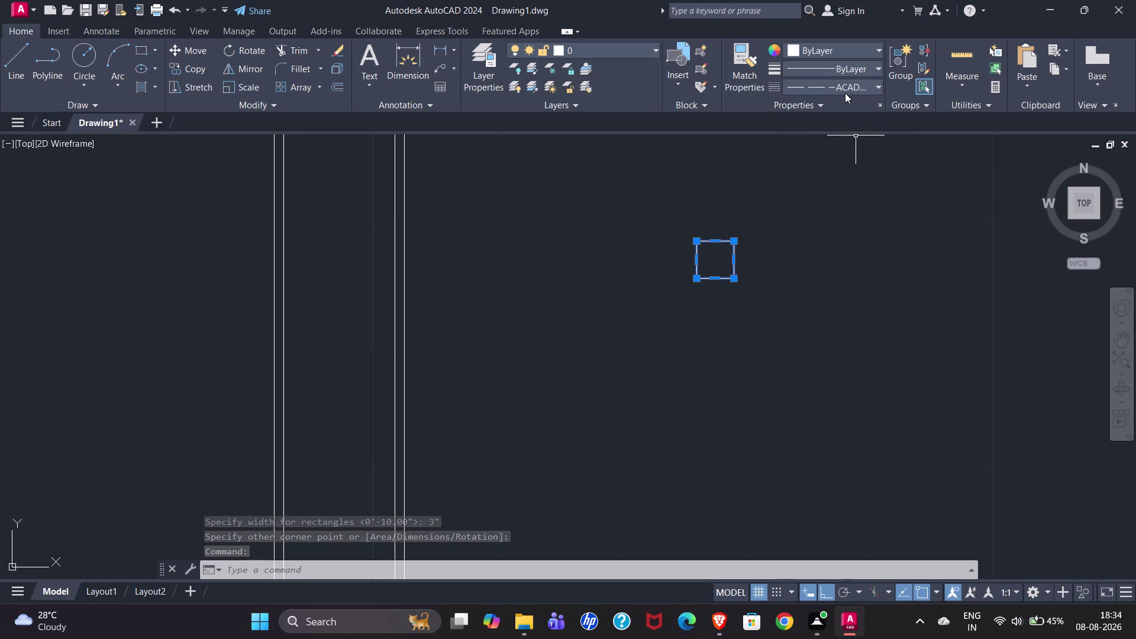
click(854, 91)
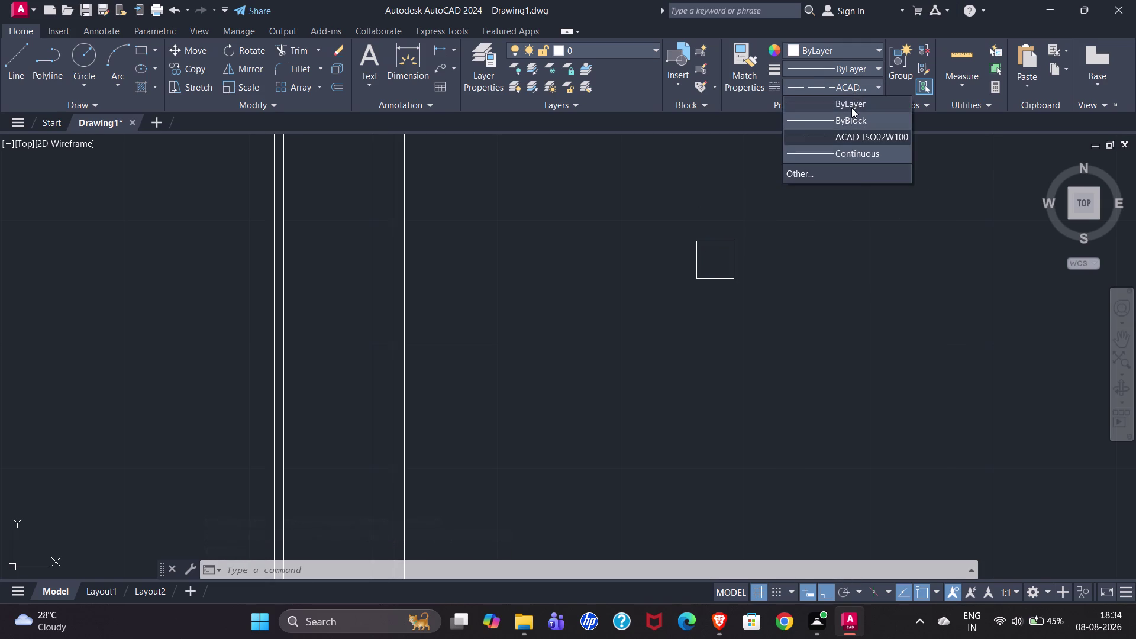
click(852, 107)
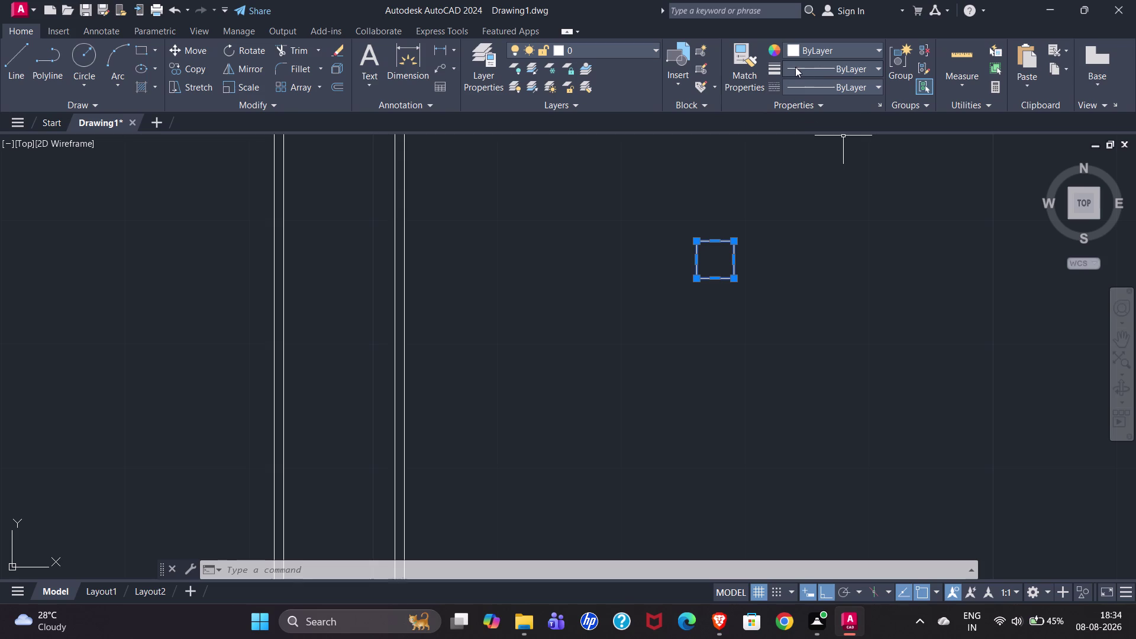
click(838, 65)
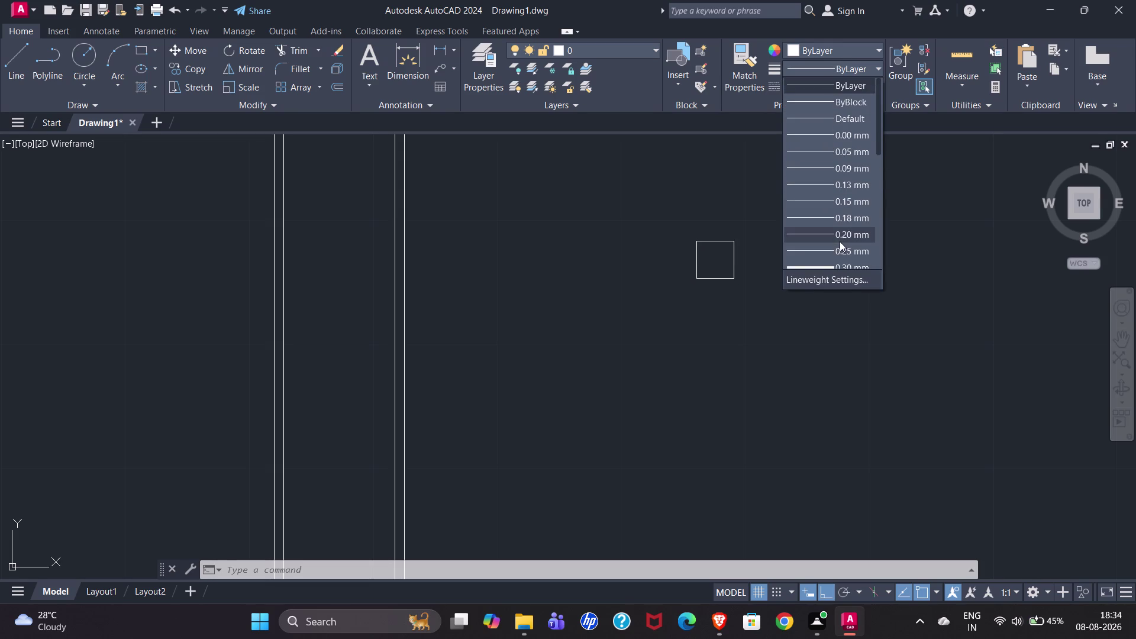
scroll(down, 3)
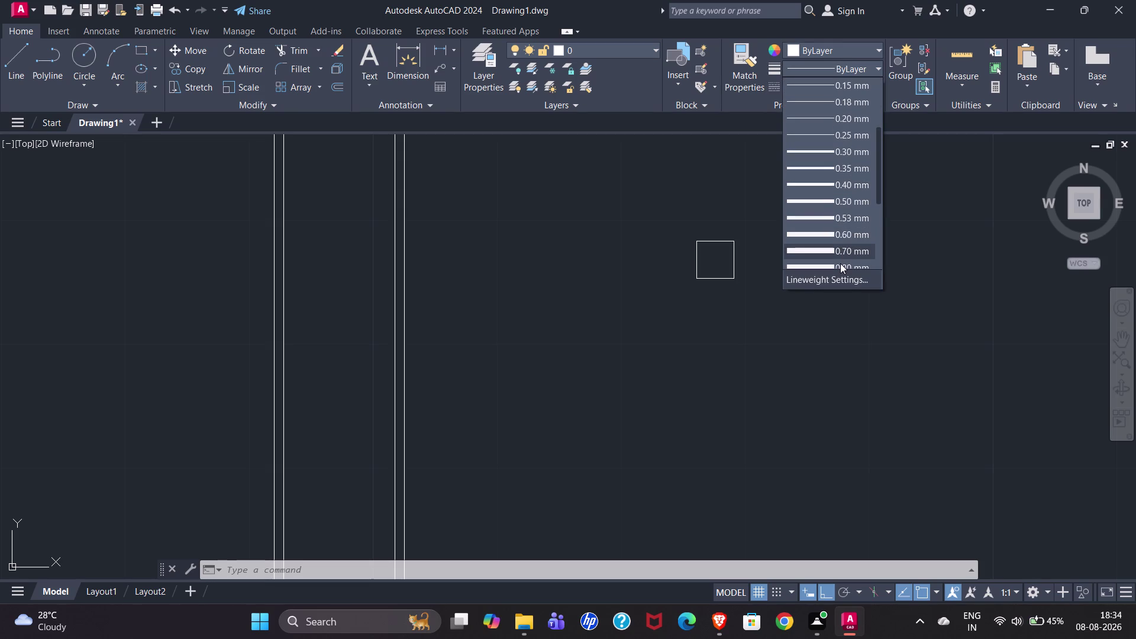
click(841, 251)
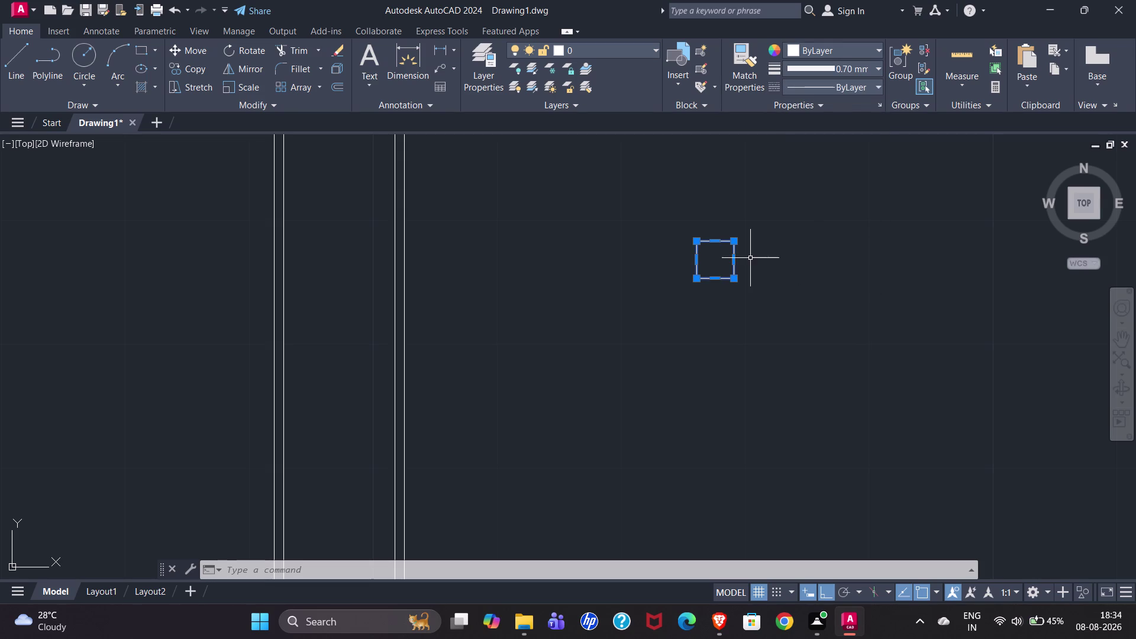
Turn on lineweight display in the LW settings.
text(LW)
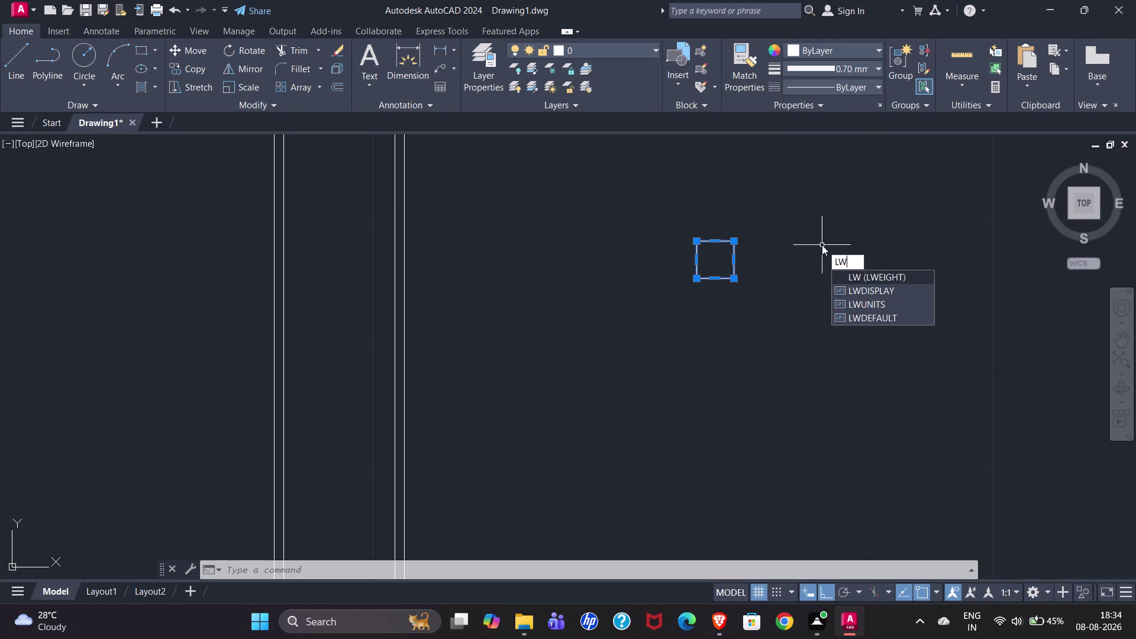
key(Return)
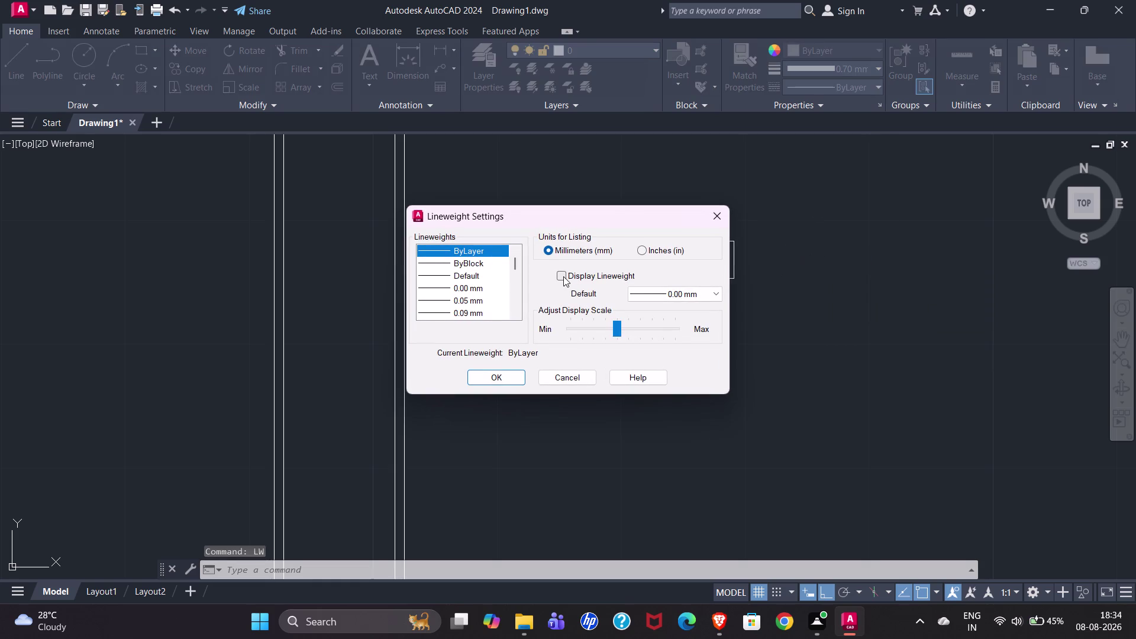
click(563, 276)
click(503, 380)
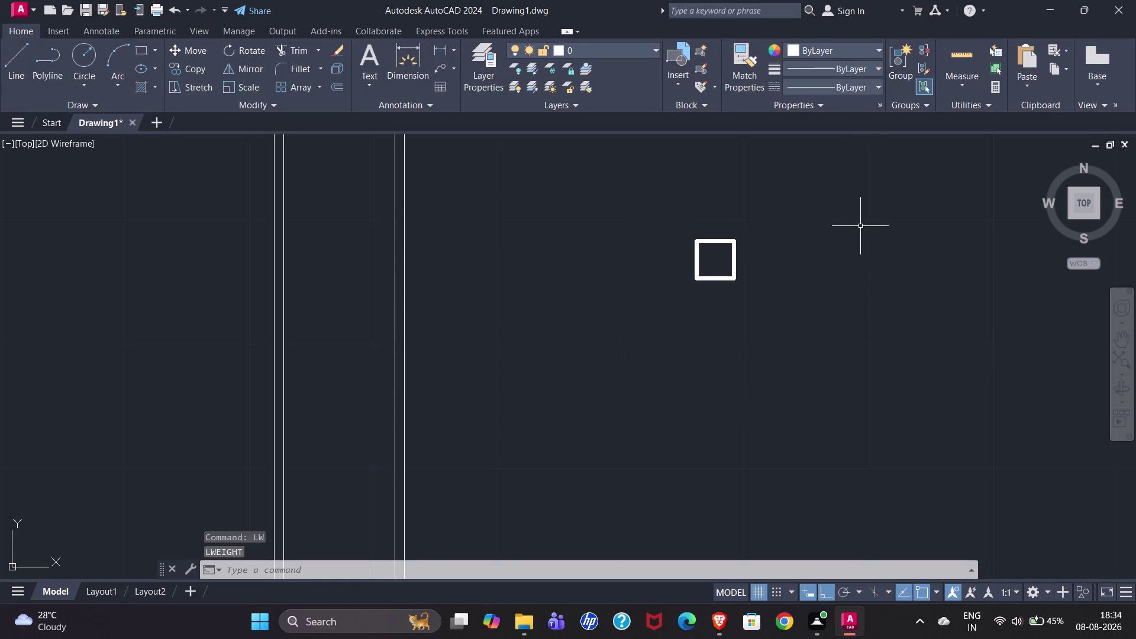
scroll(down, 3)
Window-select the thick column square and copy it from a corner base point.
scroll(down, 3)
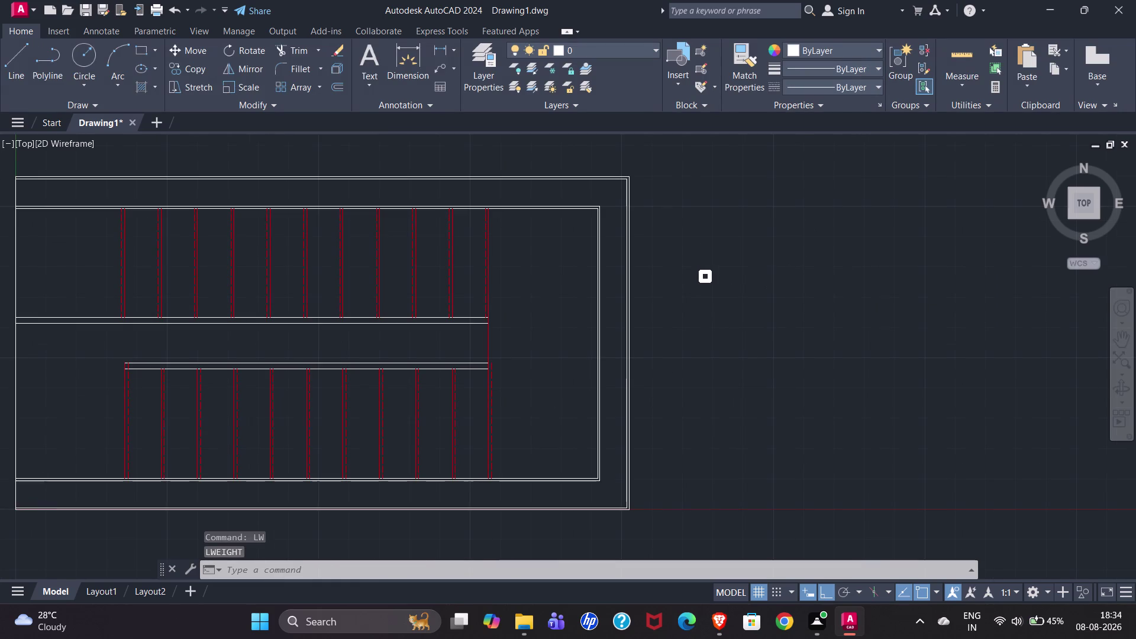
click(718, 262)
click(764, 298)
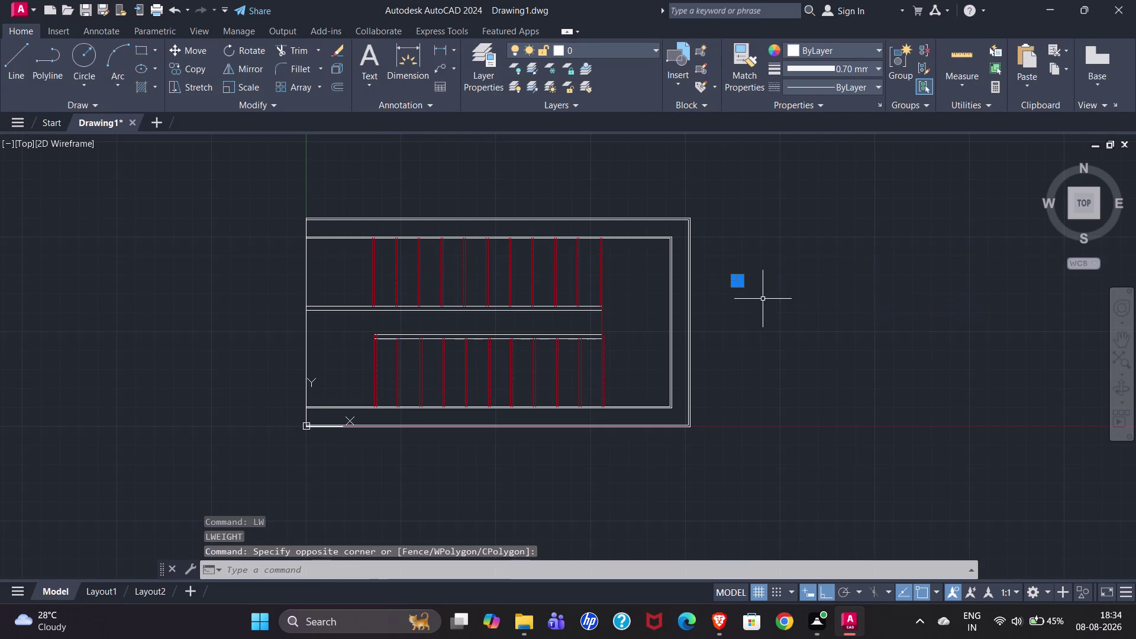
key(c)
key(o)
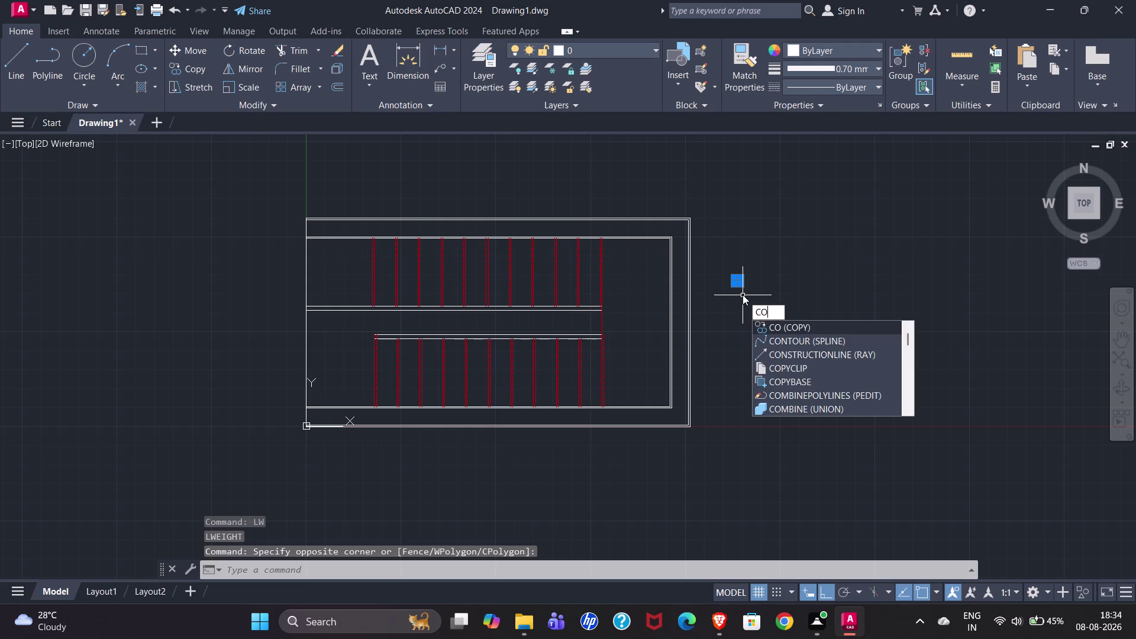
key(Return)
scroll(up, 3)
scroll(down, 3)
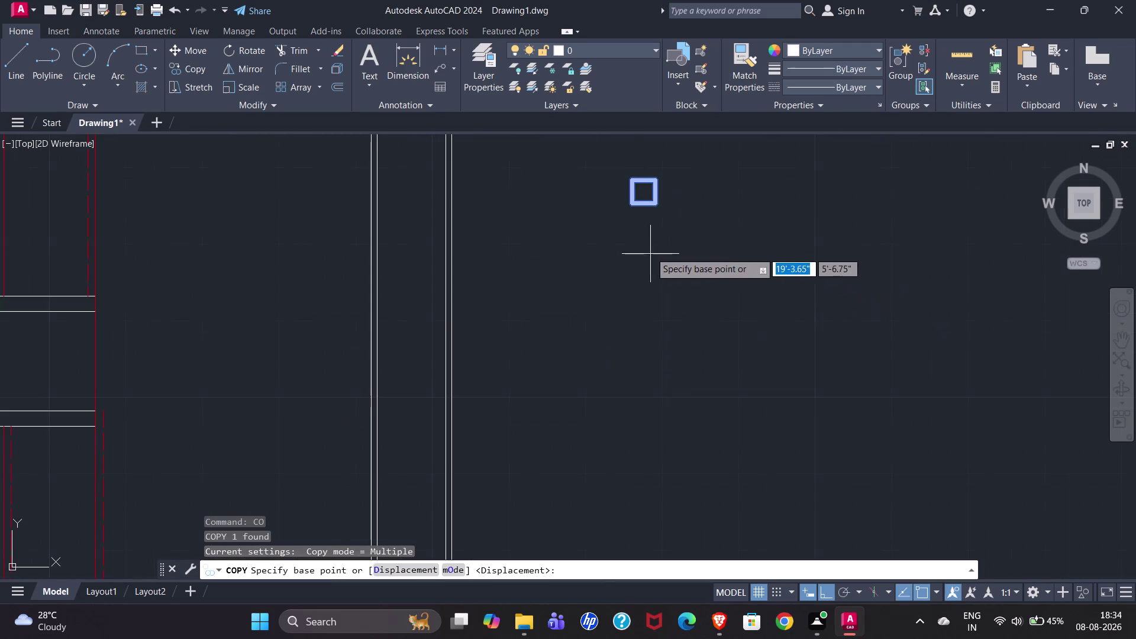
scroll(up, 3)
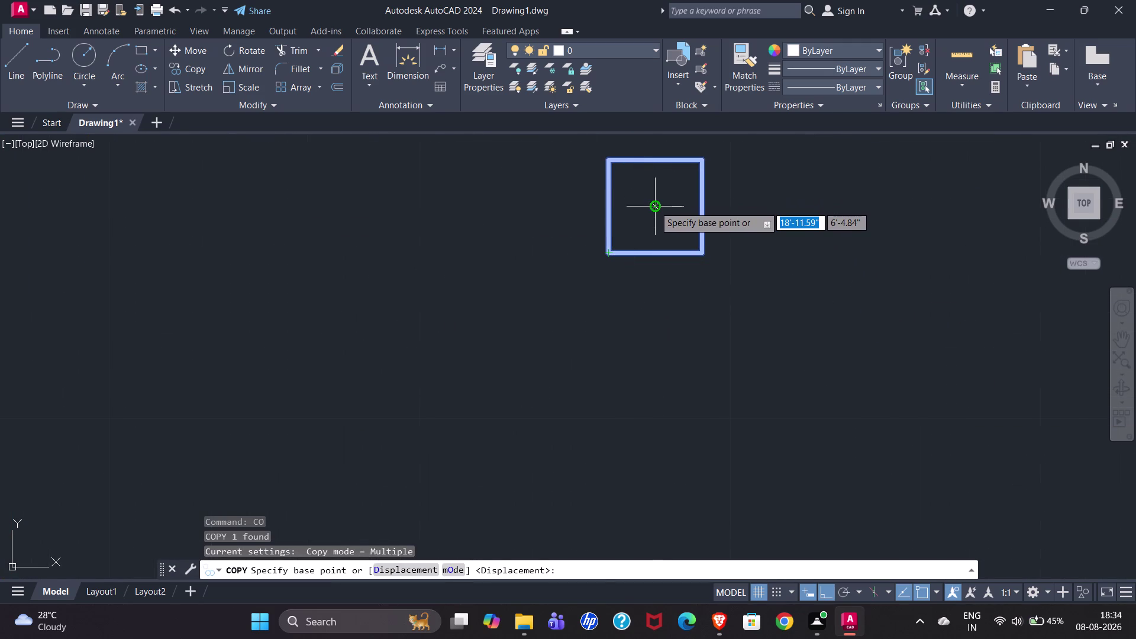
scroll(down, 3)
scroll(down, 3)
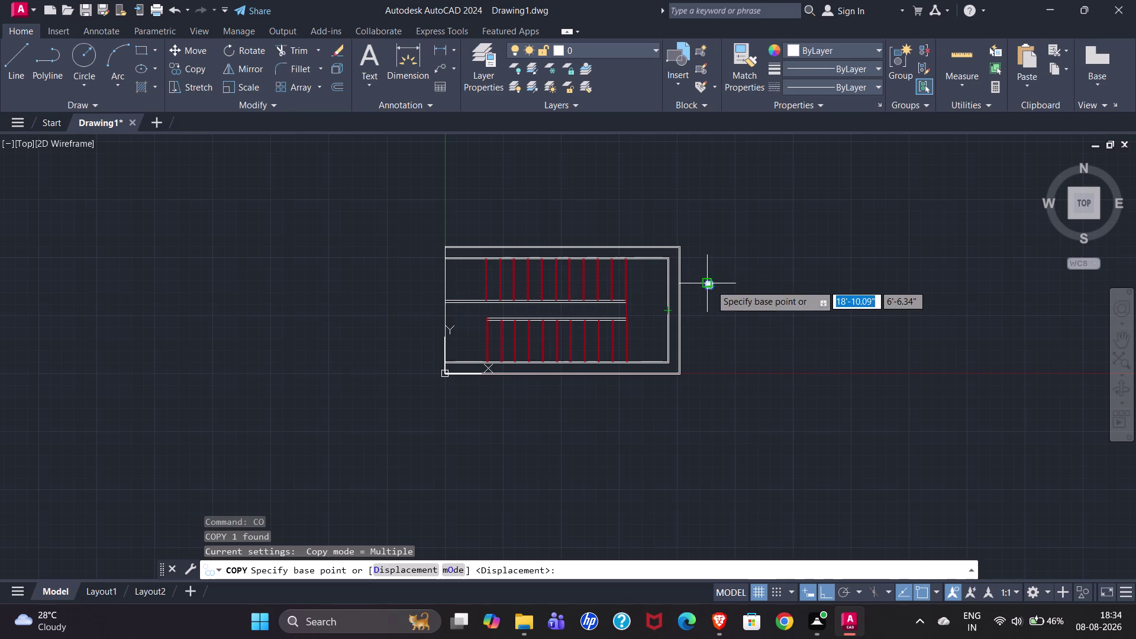
scroll(up, 3)
scroll(up, 3)
scroll(down, 3)
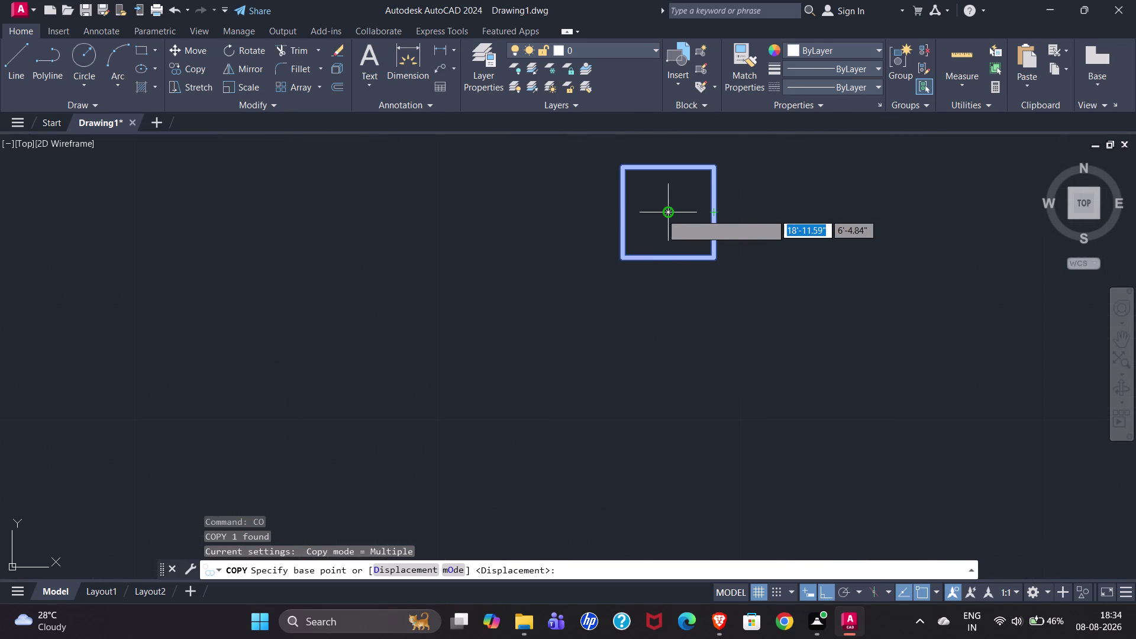
click(668, 214)
Drop the copy midway between the two left-end wall lines using the M2P snap.
scroll(down, 3)
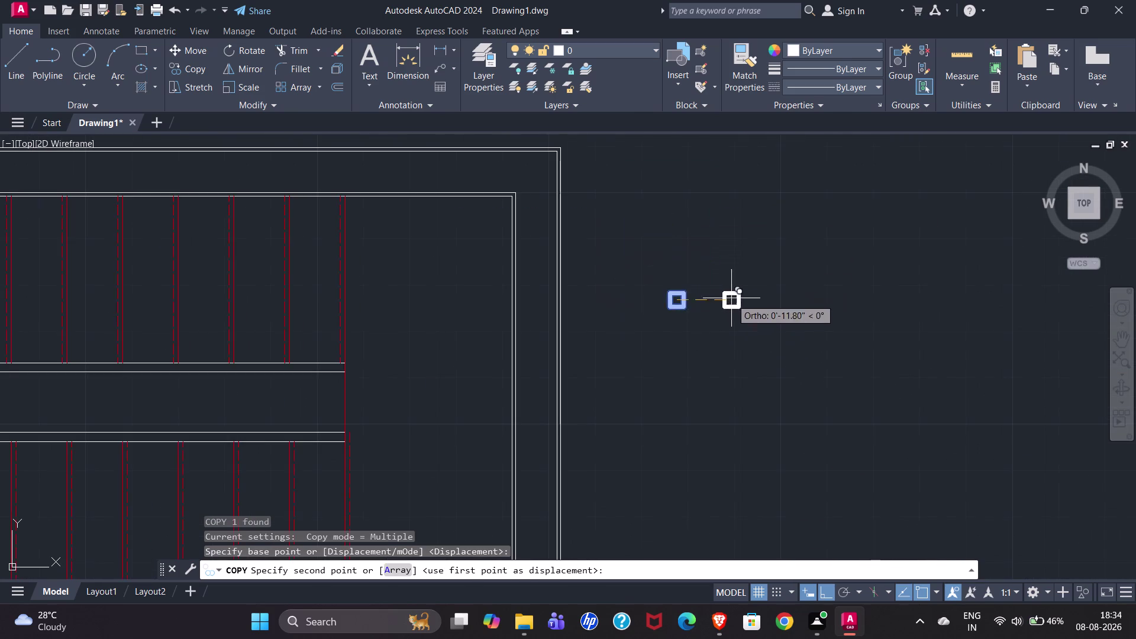
scroll(down, 3)
scroll(up, 3)
scroll(down, 3)
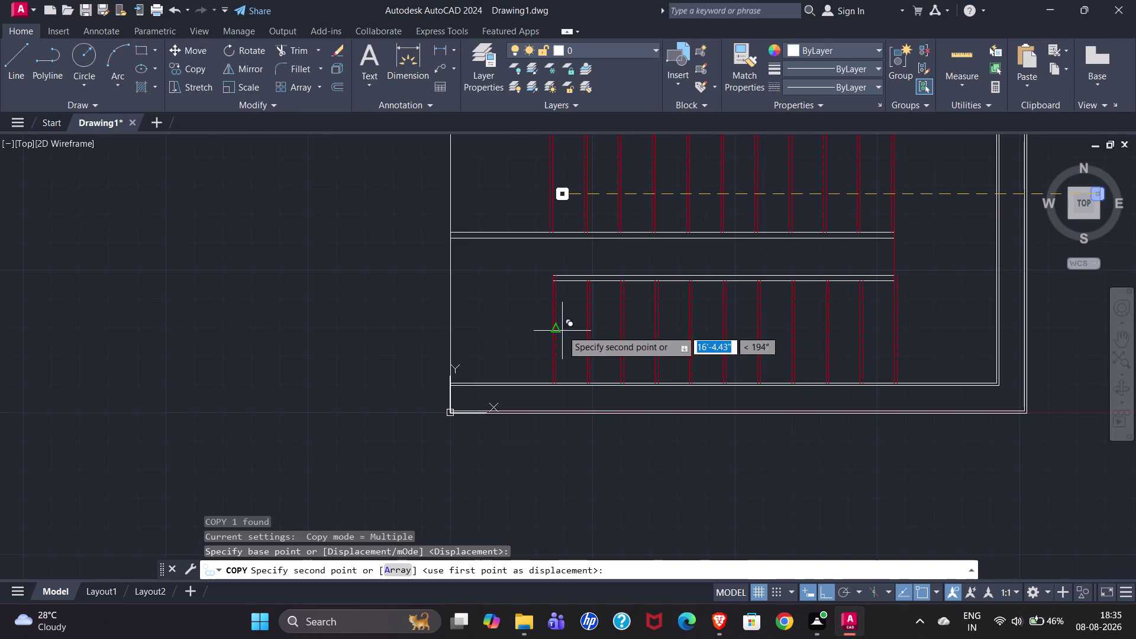
scroll(up, 3)
scroll(up, 3)
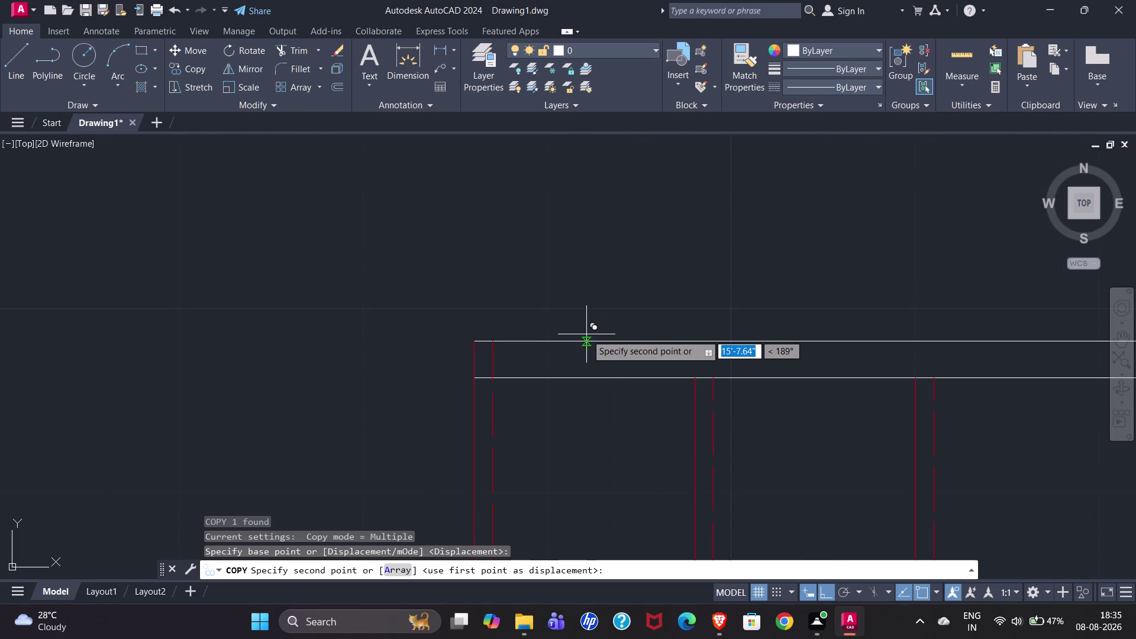
text(M2P)
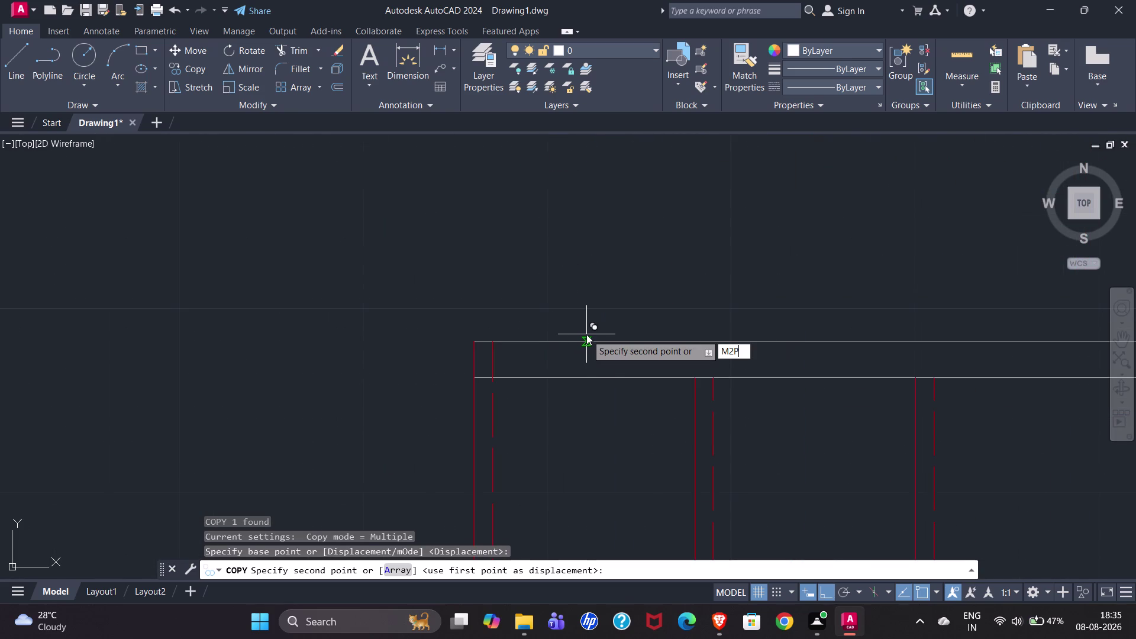
key(Return)
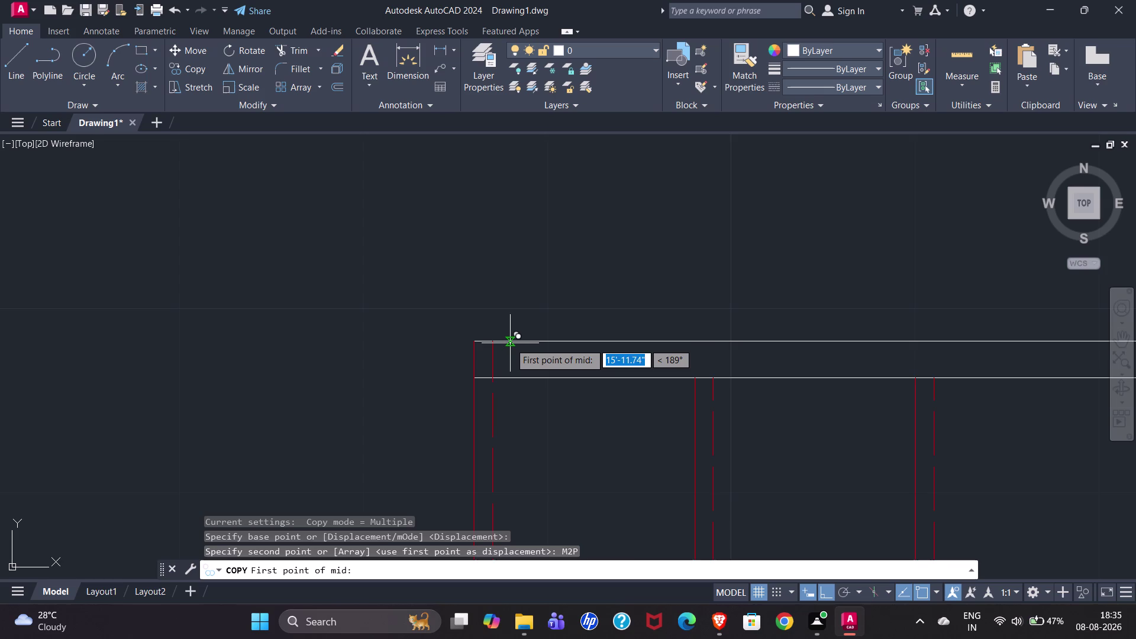
click(510, 344)
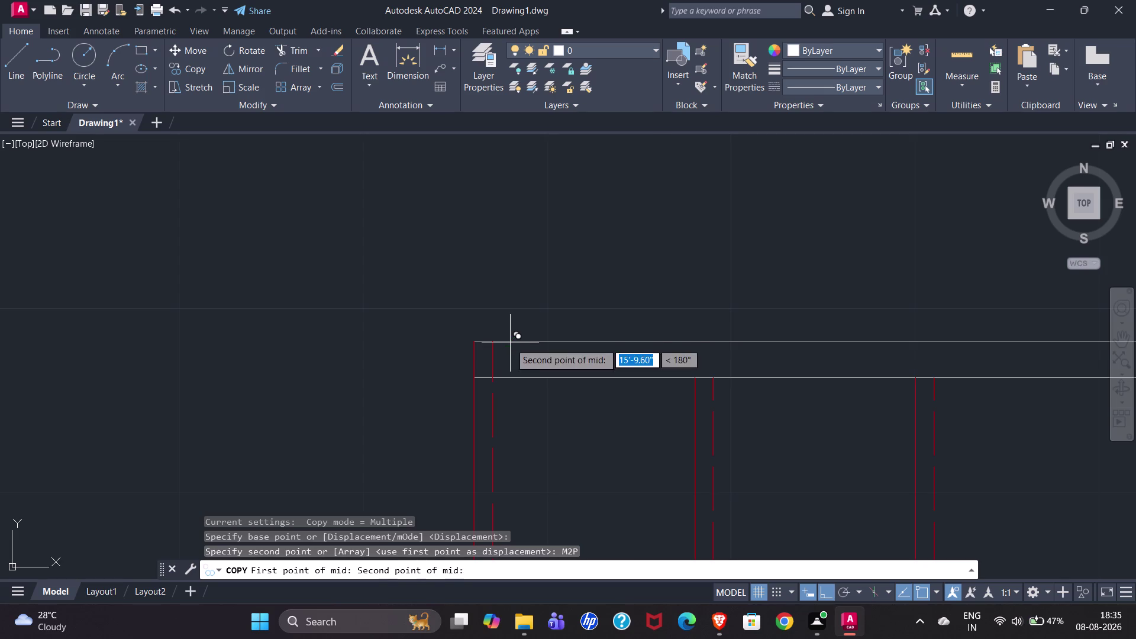
click(511, 379)
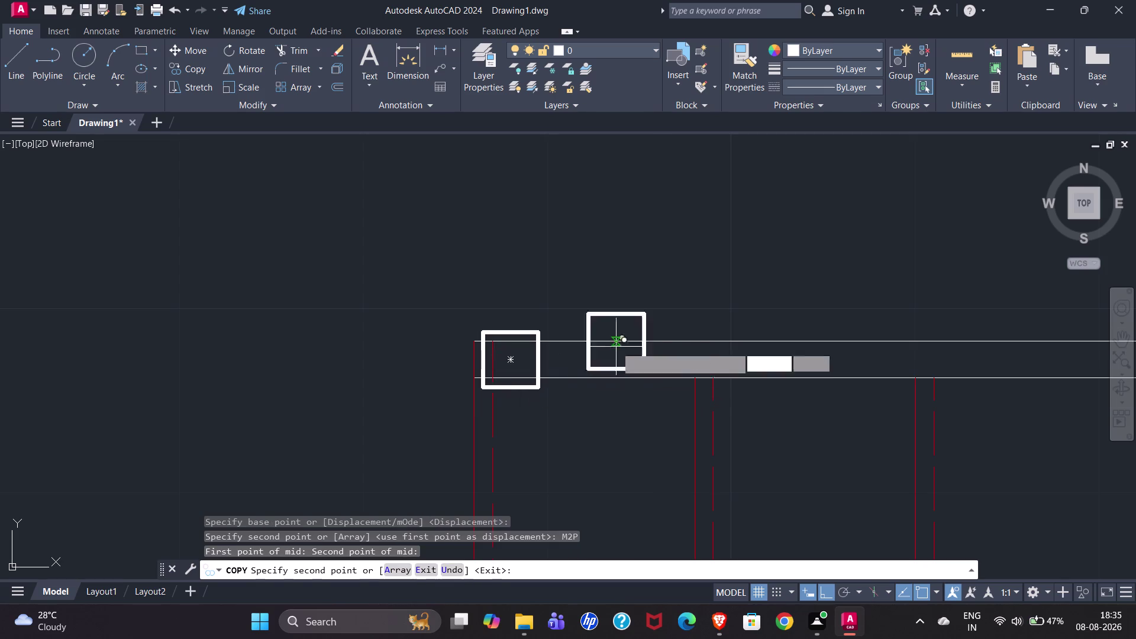
key(Escape)
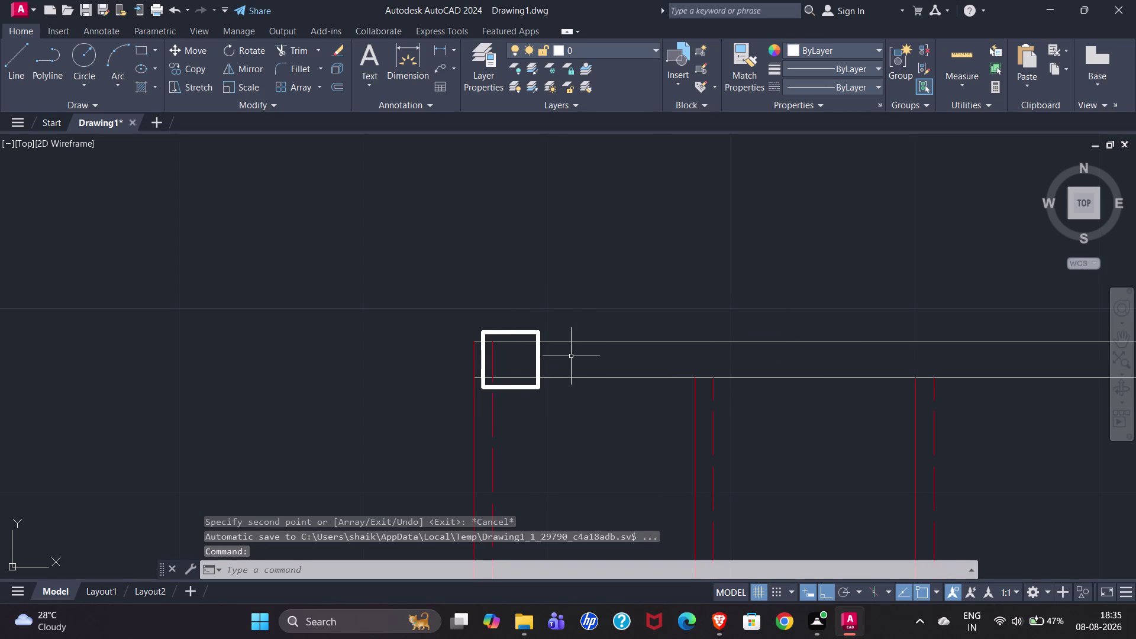
click(540, 356)
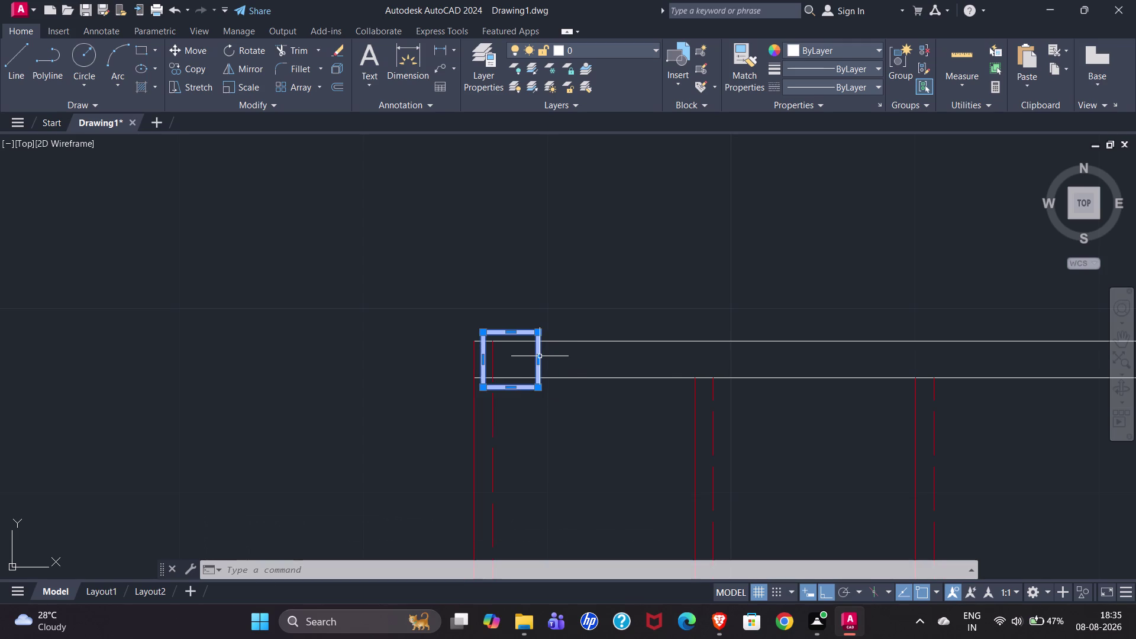
Move the column square a short distance right, using its top corner as base point.
key(m)
key(Return)
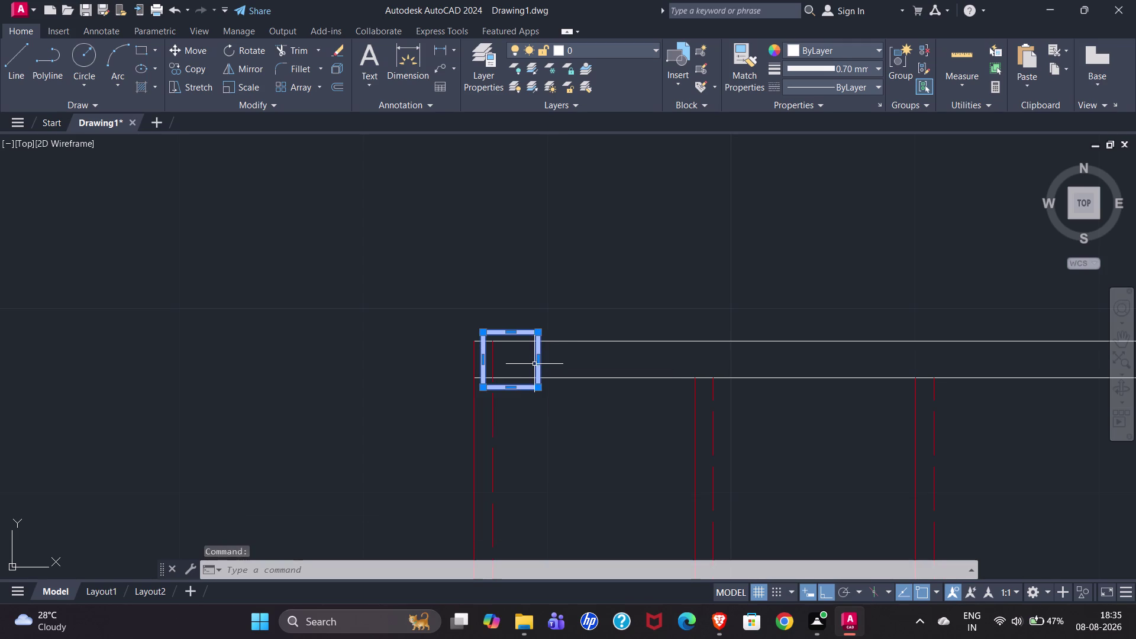
key(m)
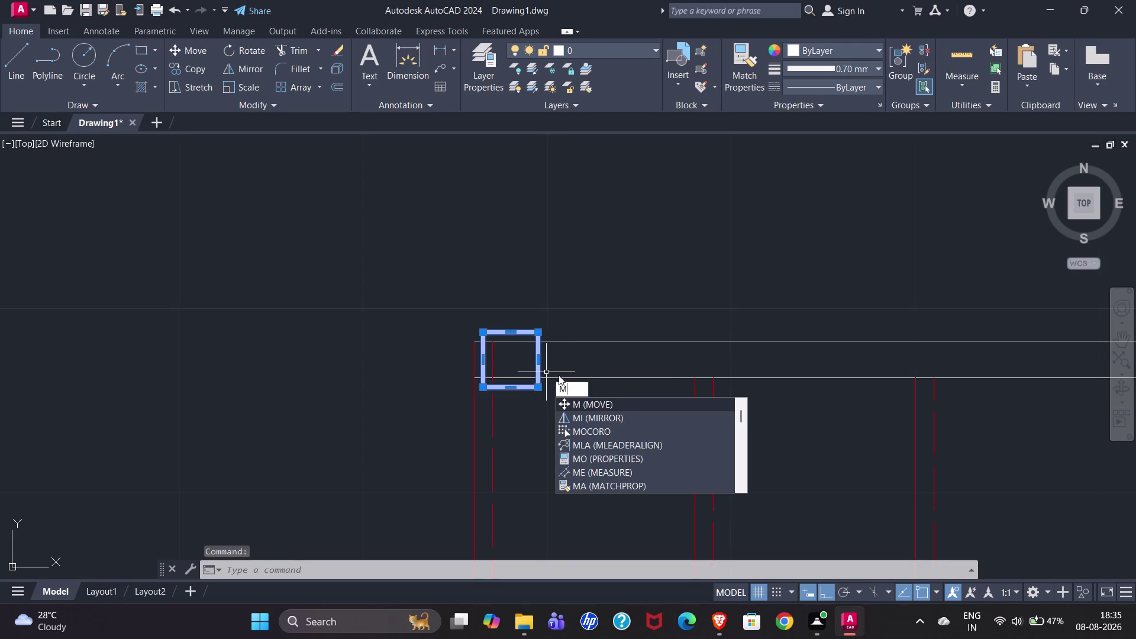
key(Return)
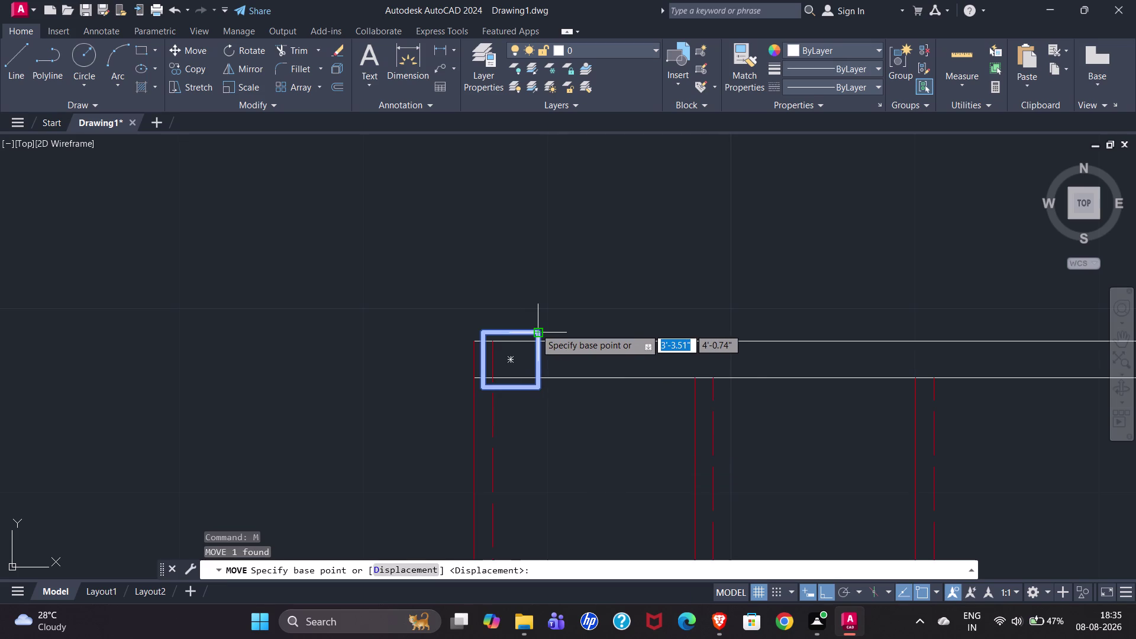
click(536, 360)
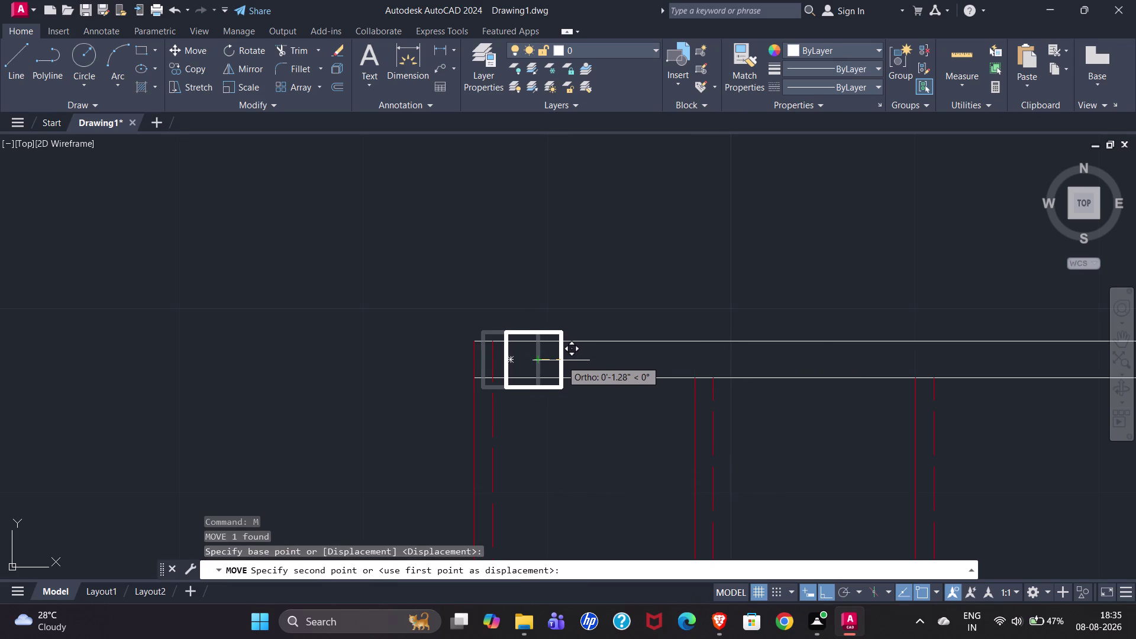
click(555, 360)
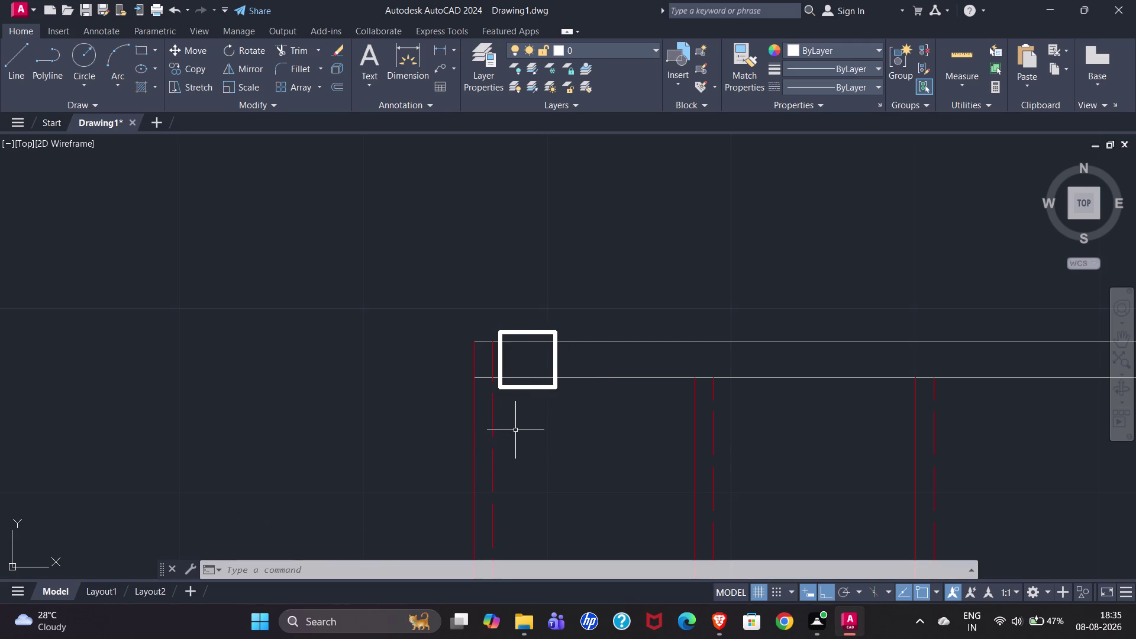
text(TR)
key(Return)
Trim the wall lines and red tread ends lying inside the left-end column square.
click(527, 344)
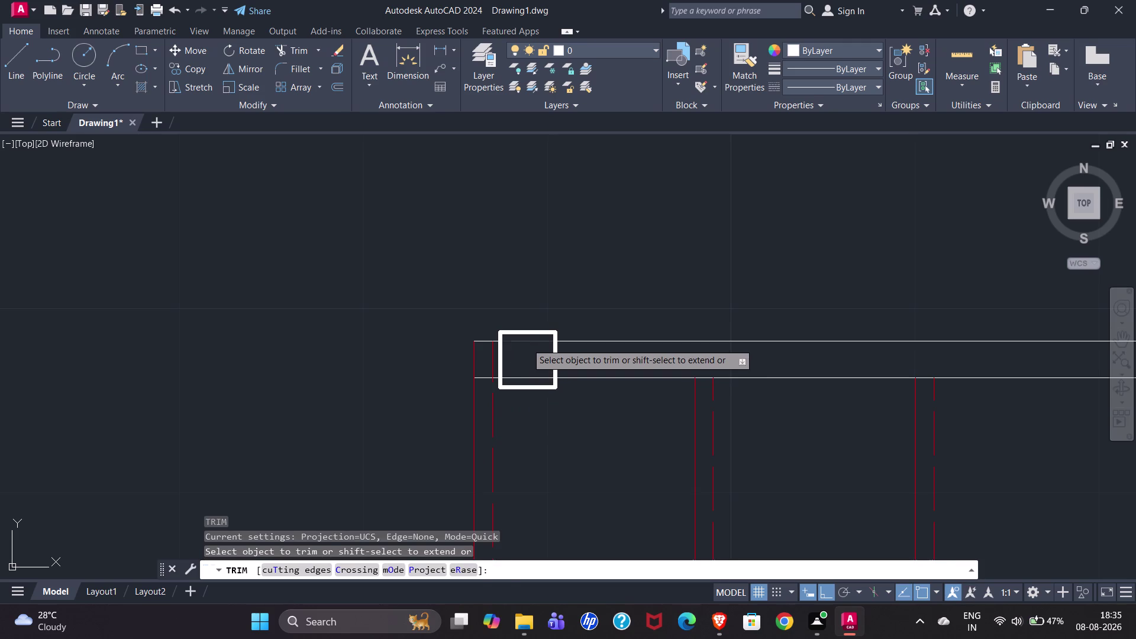
click(526, 379)
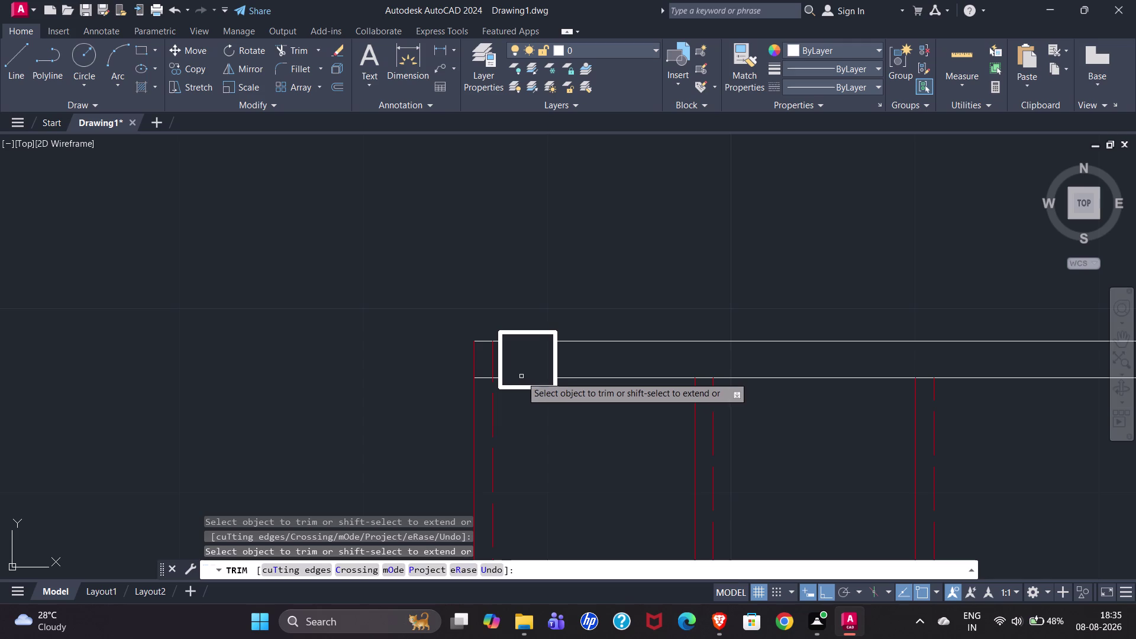
drag(488, 359, 494, 358)
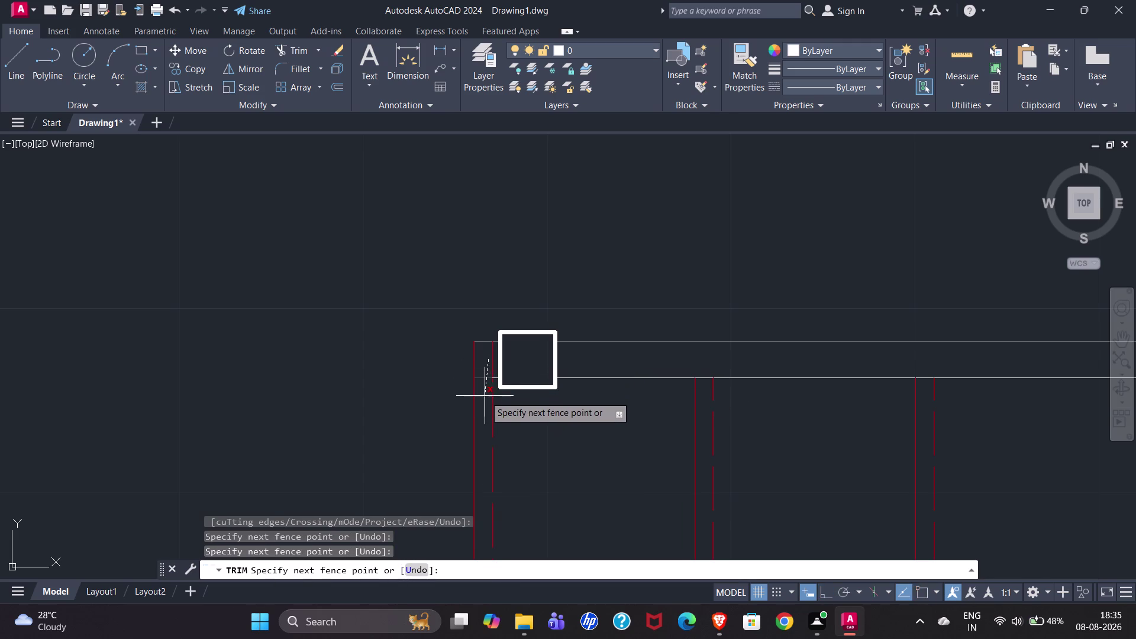
drag(485, 396, 488, 374)
drag(487, 366, 491, 366)
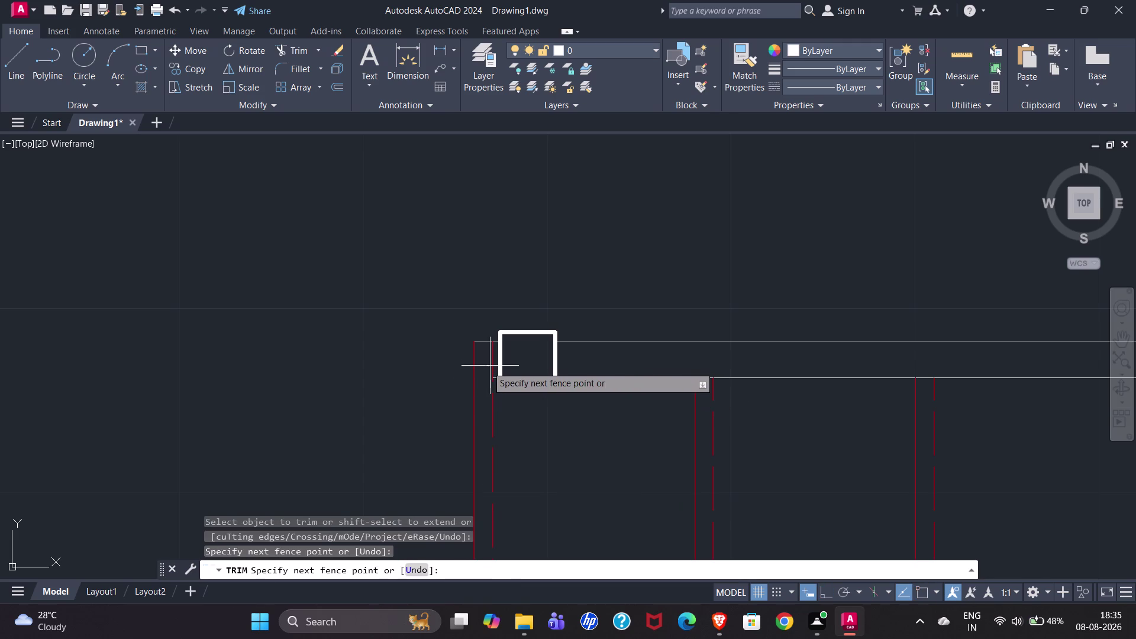
drag(491, 366, 493, 365)
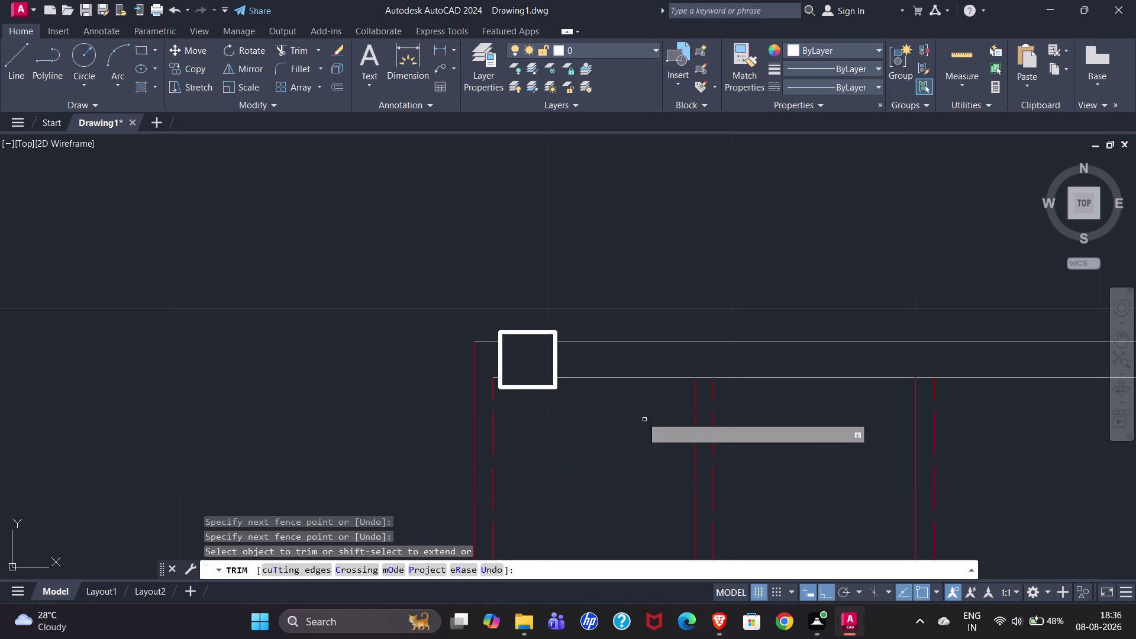
scroll(down, 3)
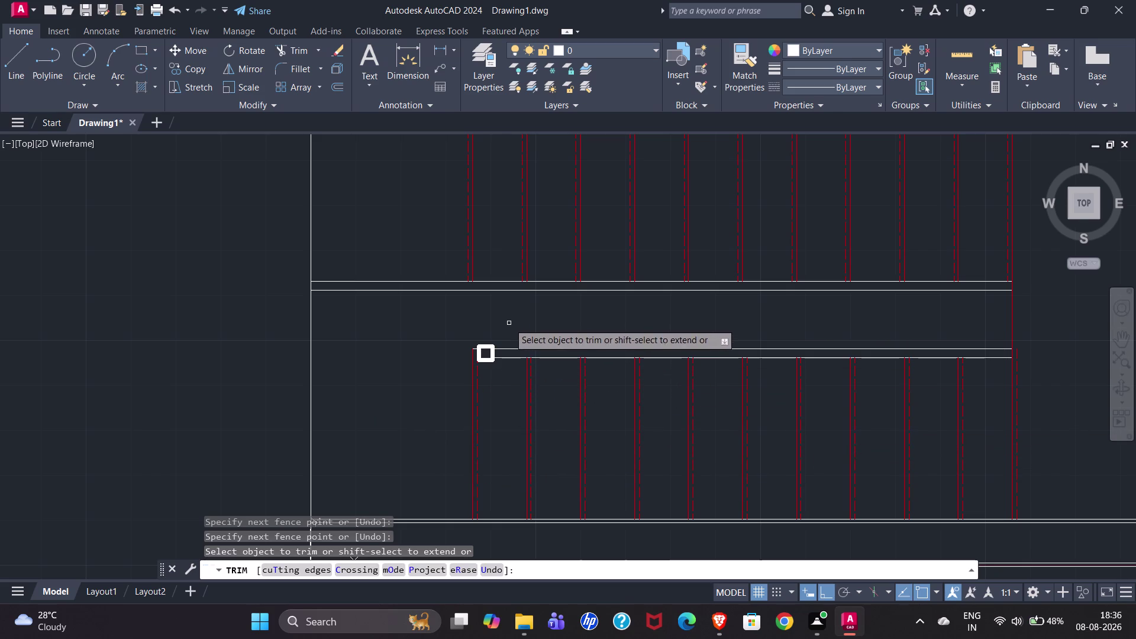
key(Escape)
scroll(up, 3)
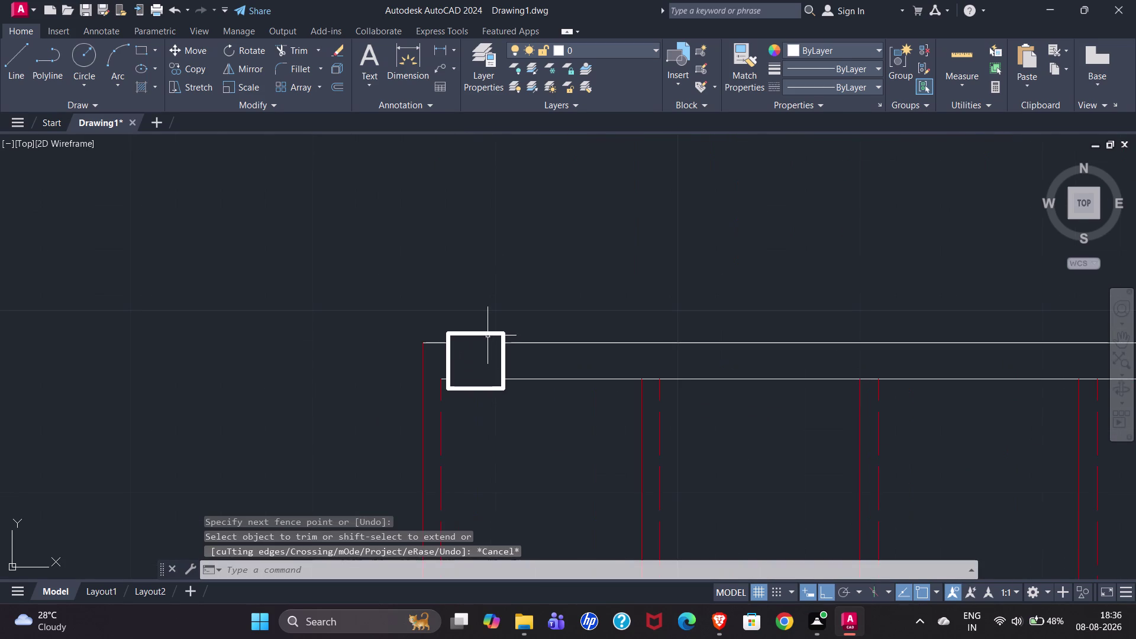
Copy the column square to the far wall end and to a second location.
click(488, 333)
text(CO)
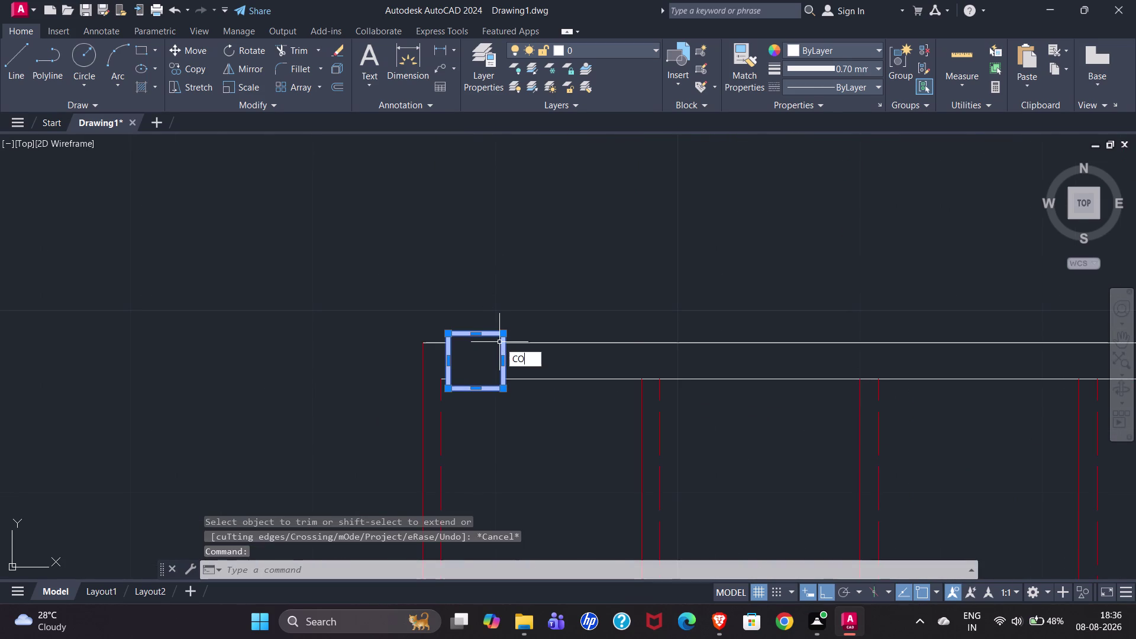
key(Return)
click(478, 362)
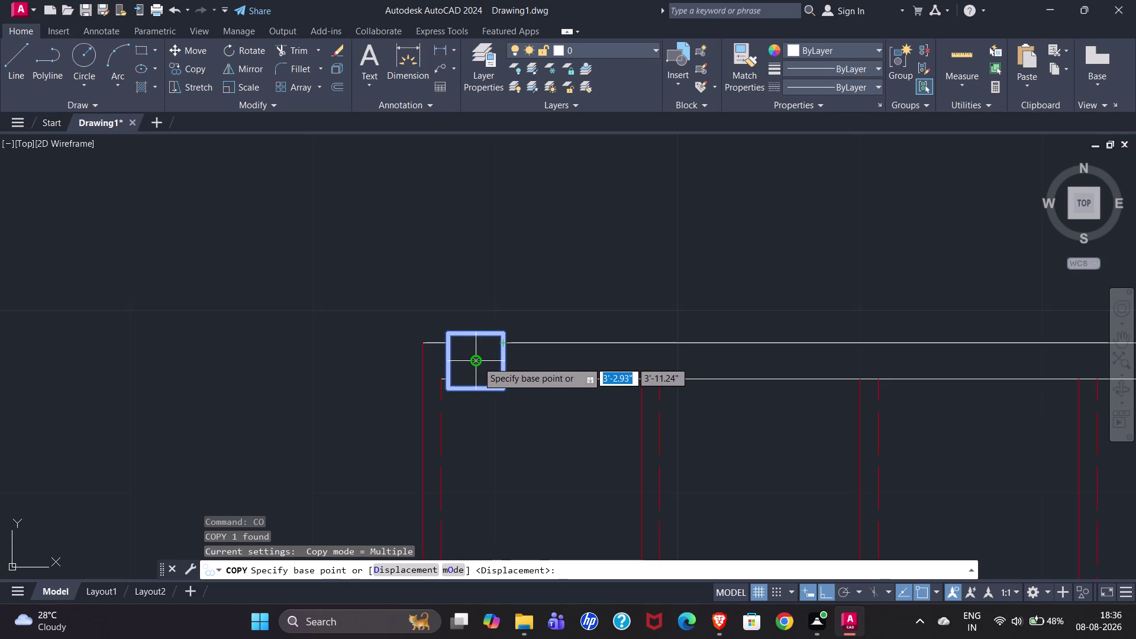
scroll(down, 3)
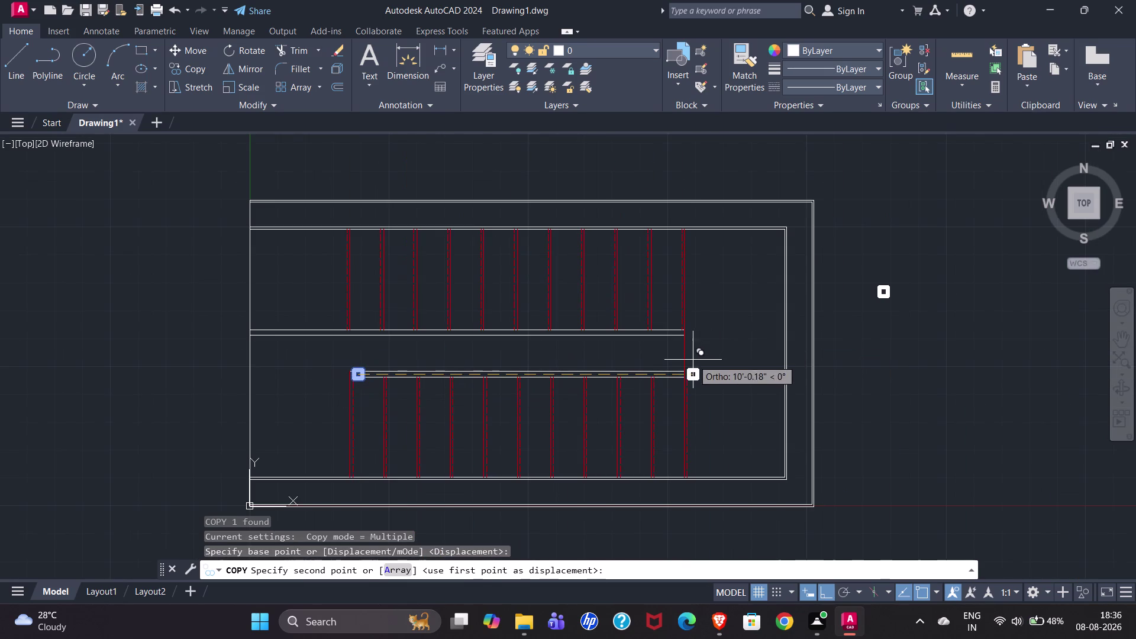
scroll(up, 3)
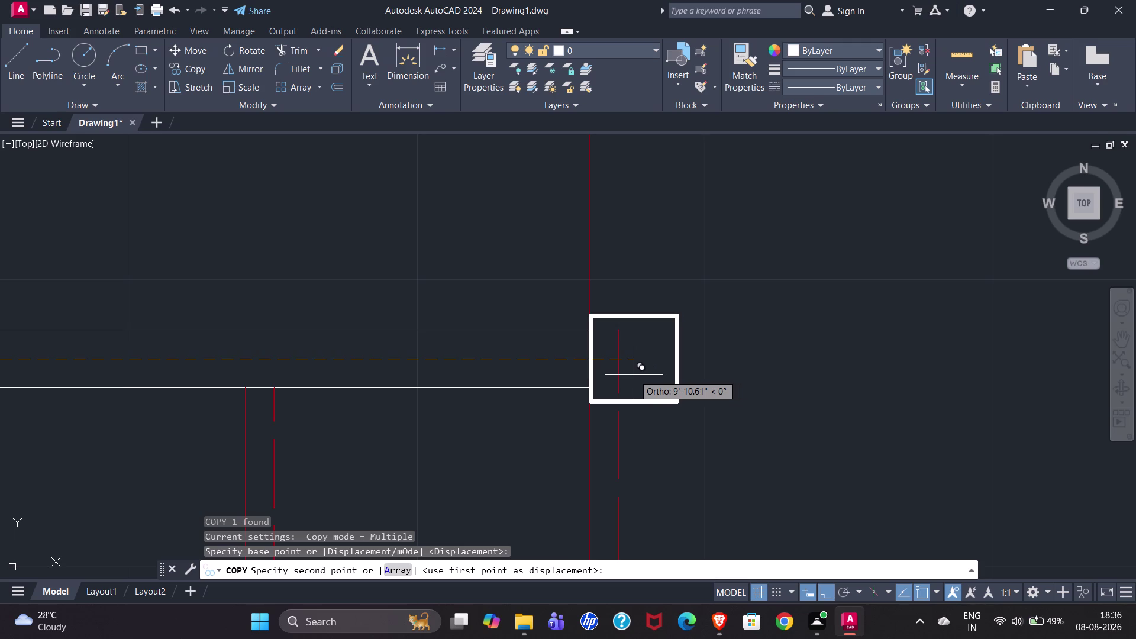
click(634, 375)
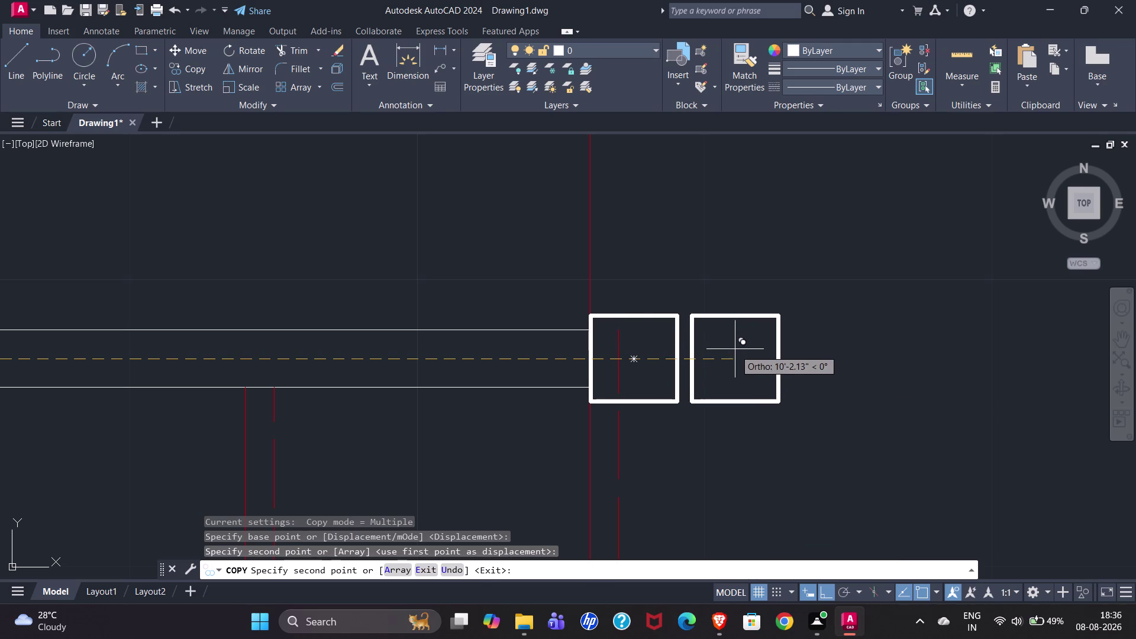
scroll(down, 3)
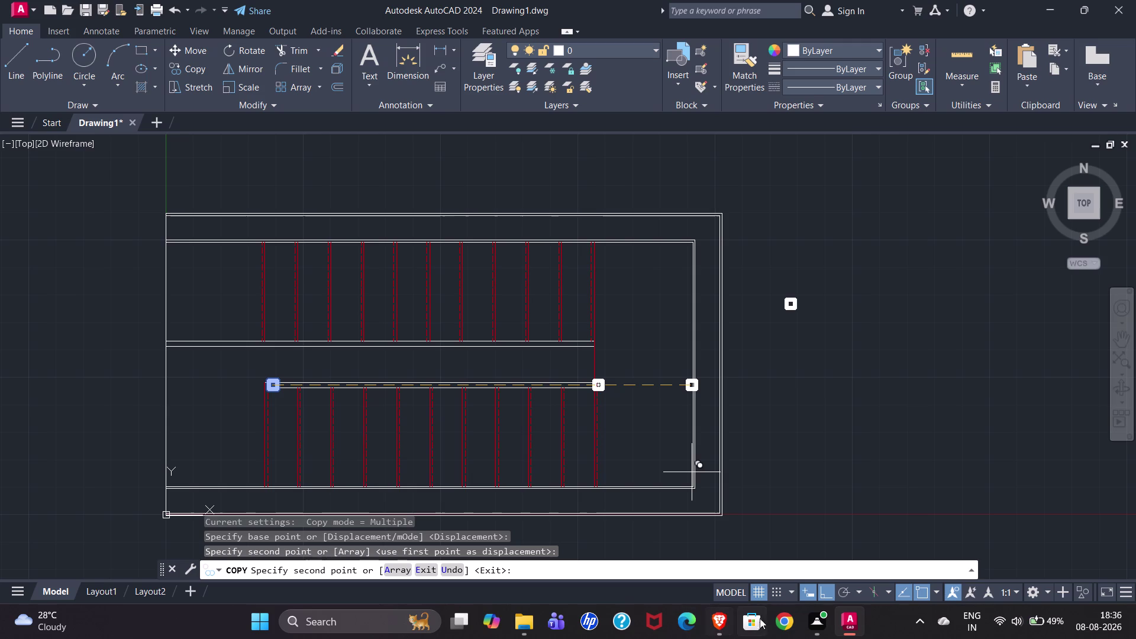
click(830, 592)
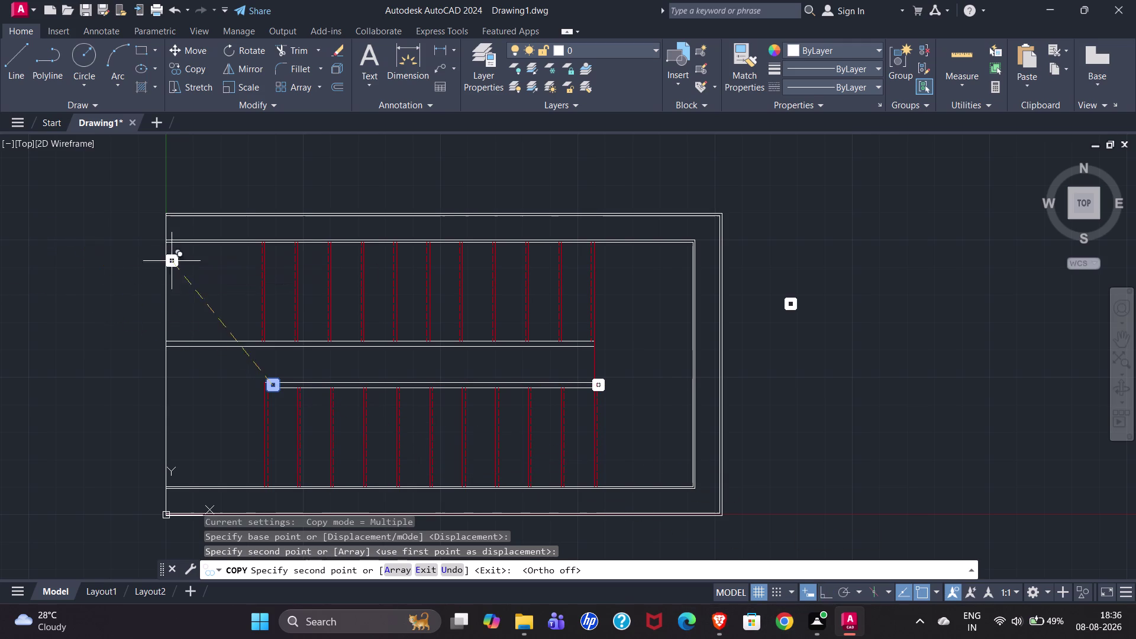
scroll(up, 3)
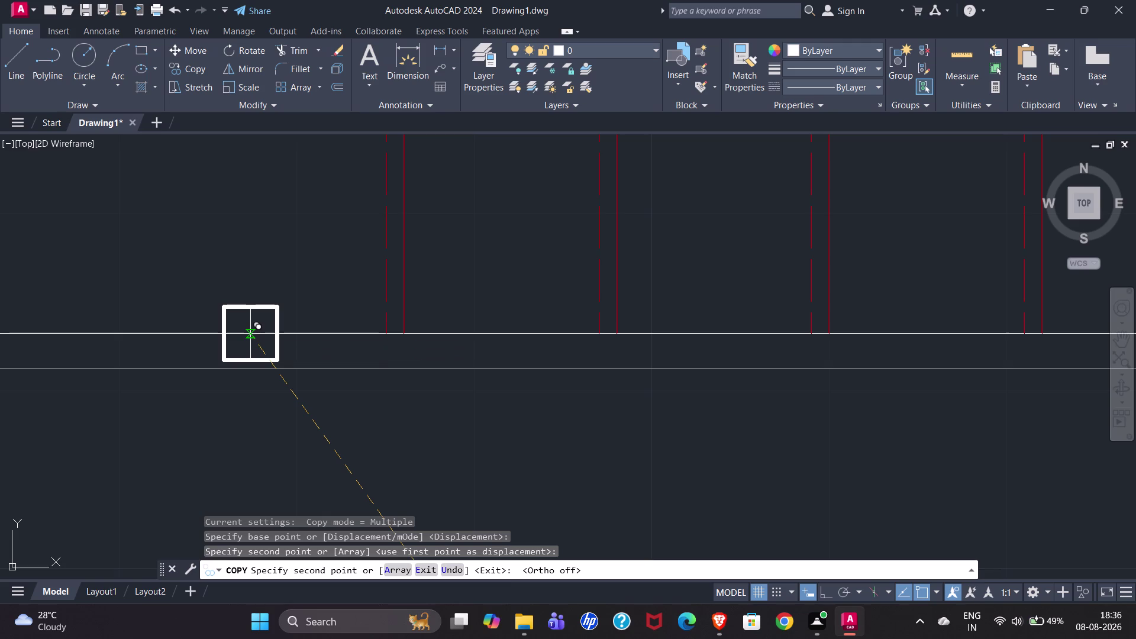
Place another column copy midway between the central upper and lower wall lines using M2P.
text(M2)
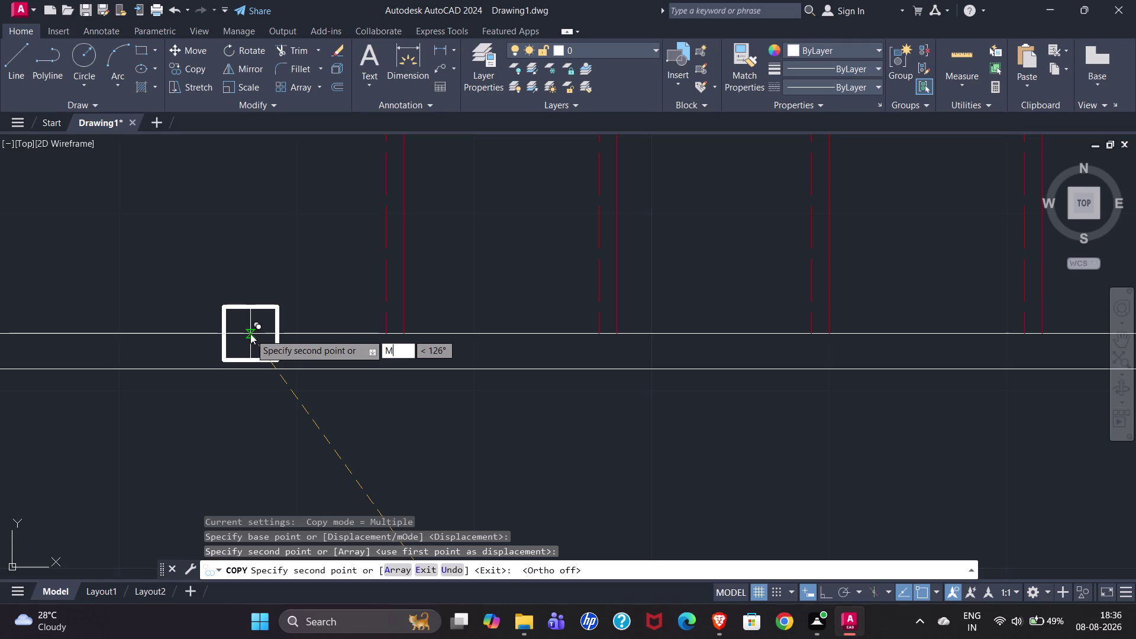
text(P)
key(Return)
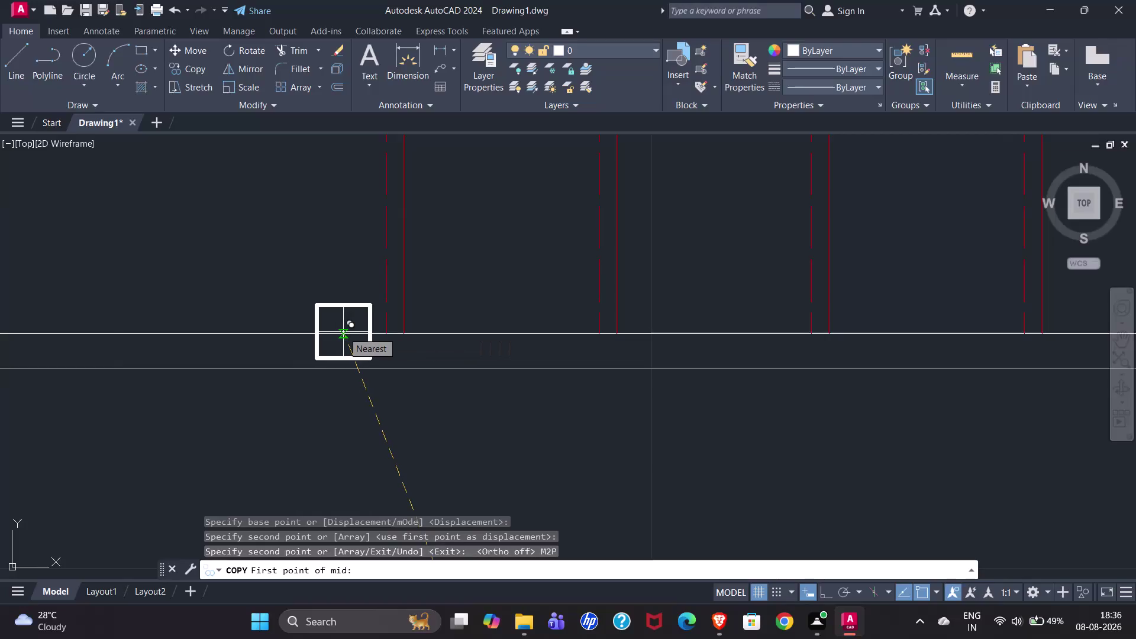
click(343, 332)
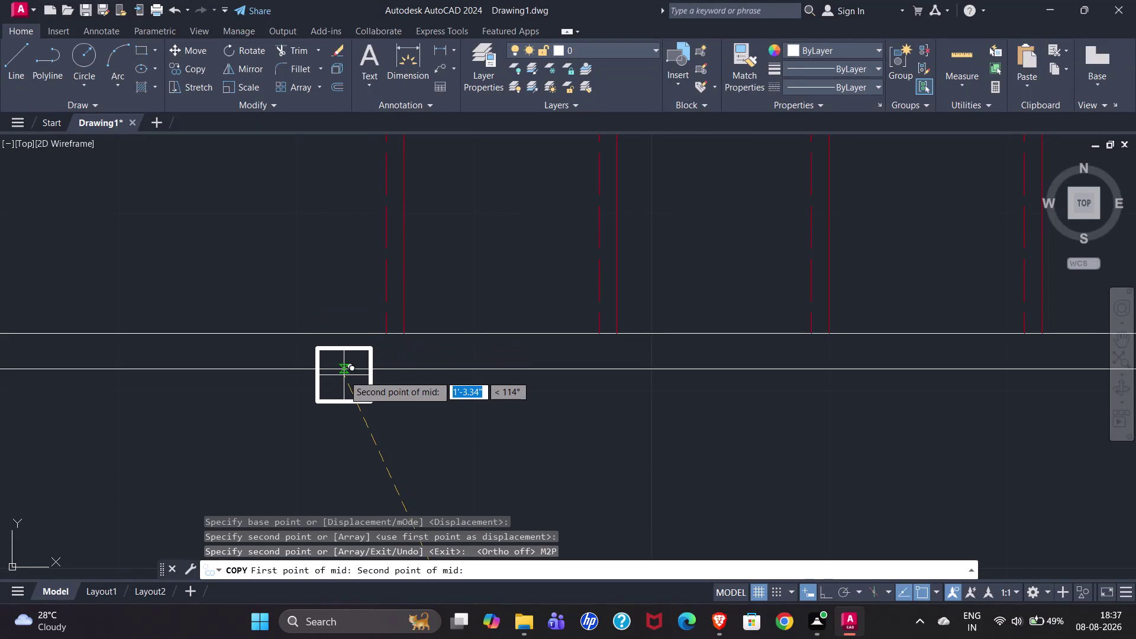
click(345, 372)
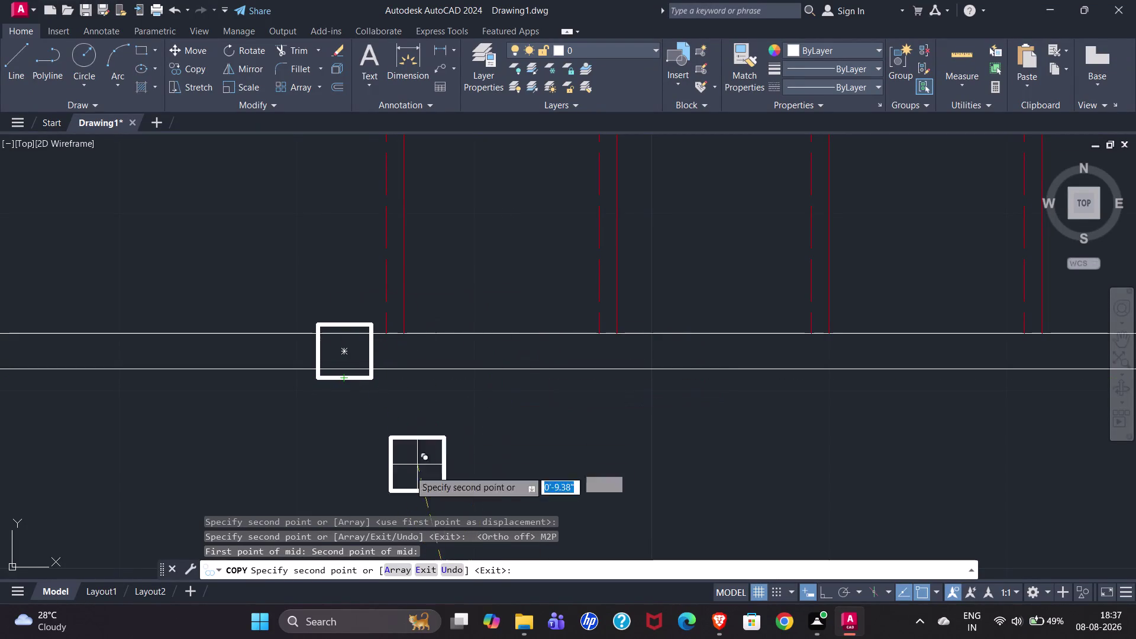
scroll(down, 3)
key(Escape)
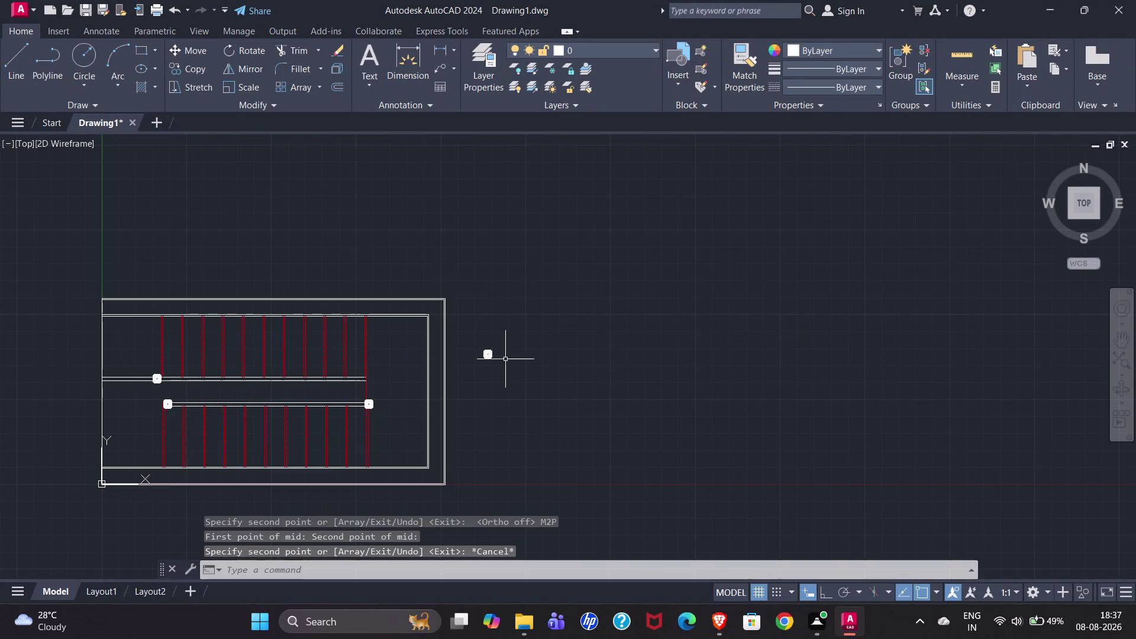
Window-select and delete the stray object beside the stair plan.
click(472, 332)
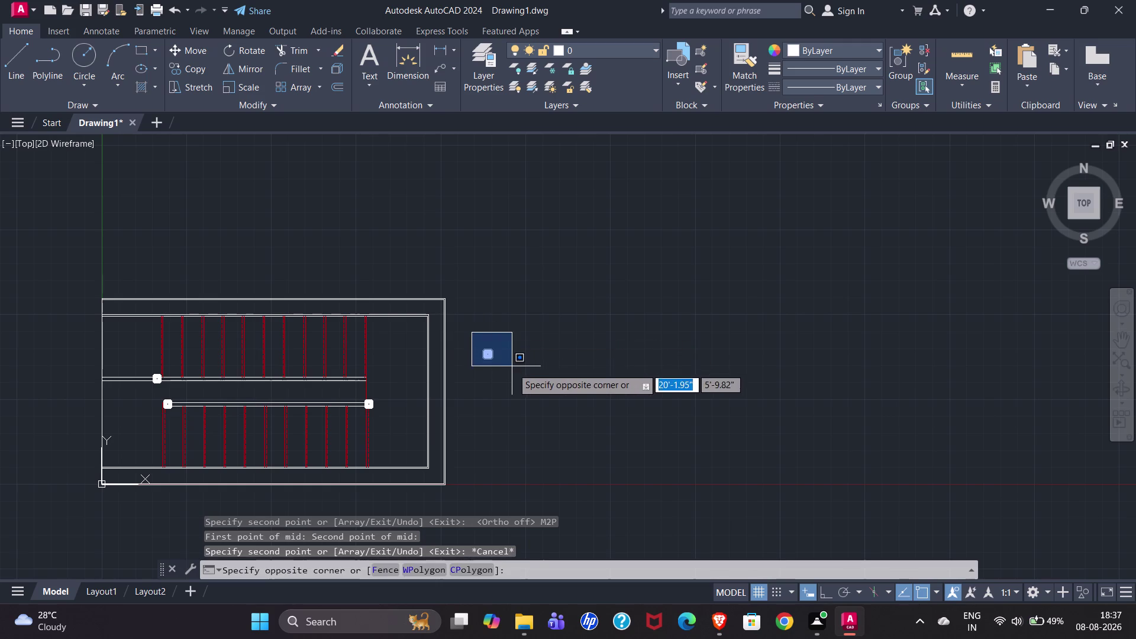
click(514, 374)
key(Delete)
scroll(up, 3)
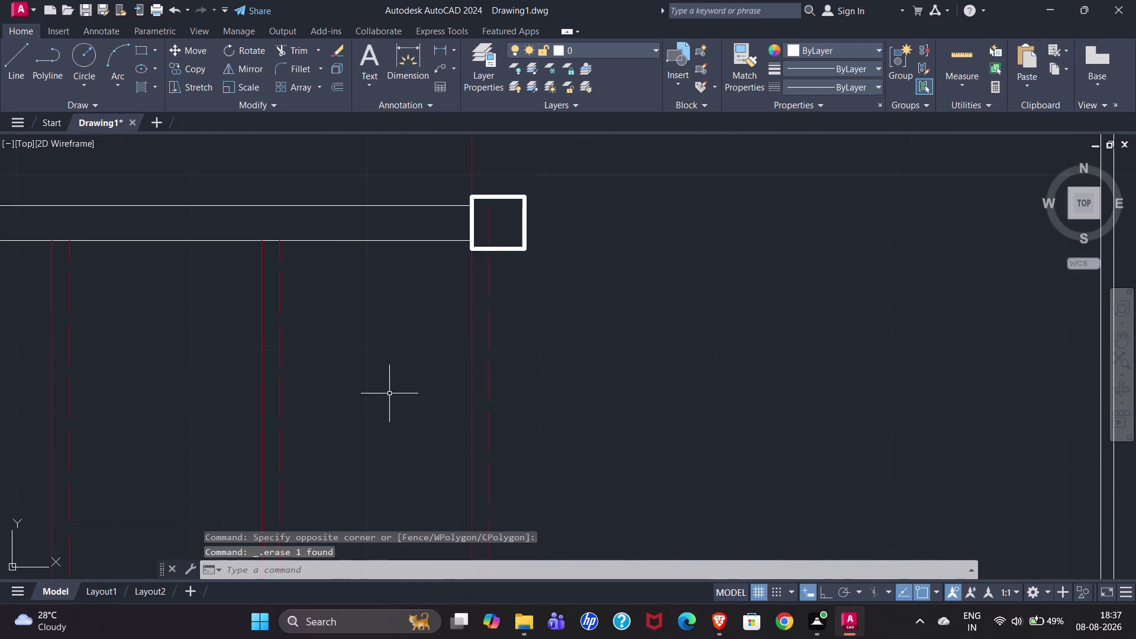
text(T)
text(R)
key(Return)
drag(501, 225, 501, 225)
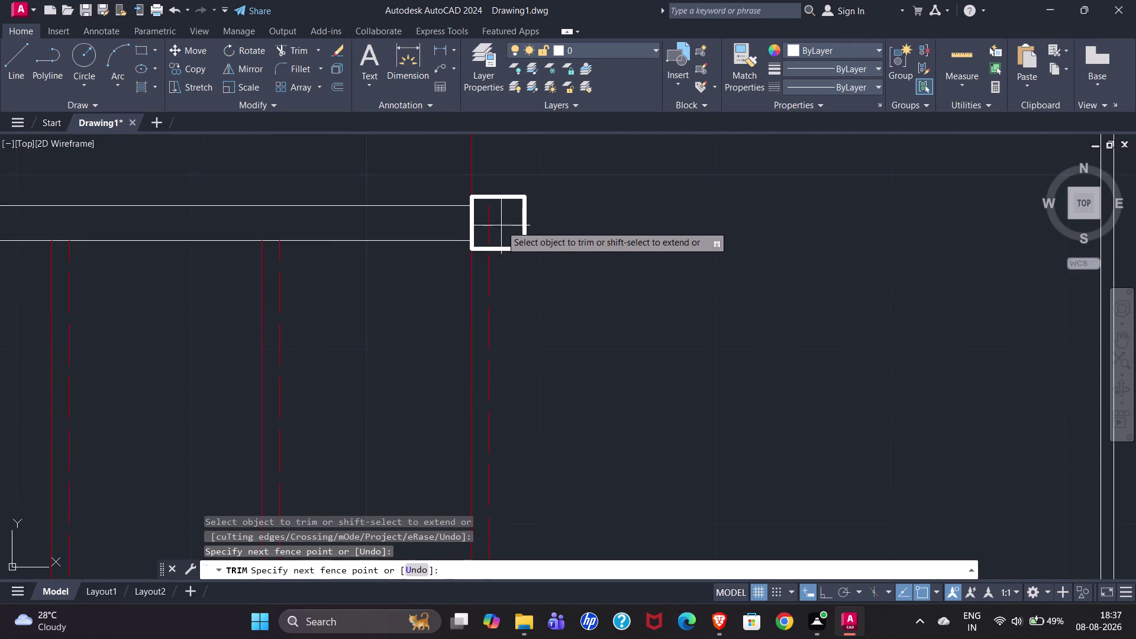
Fence-trim the red tread lines running through the central column square.
drag(502, 225, 485, 228)
scroll(down, 3)
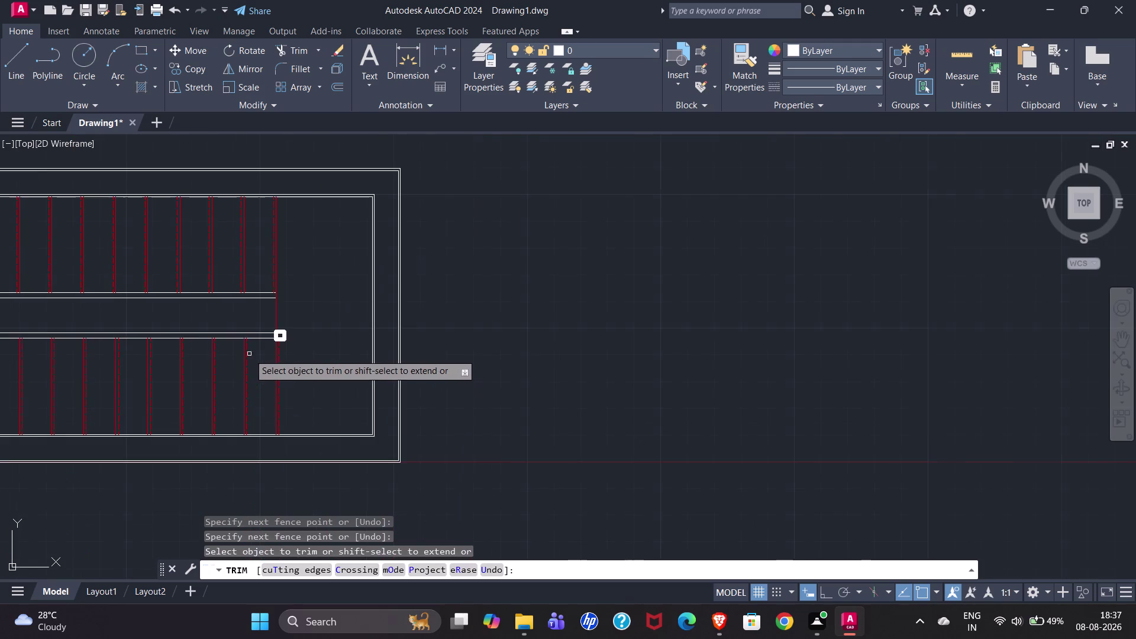
scroll(down, 3)
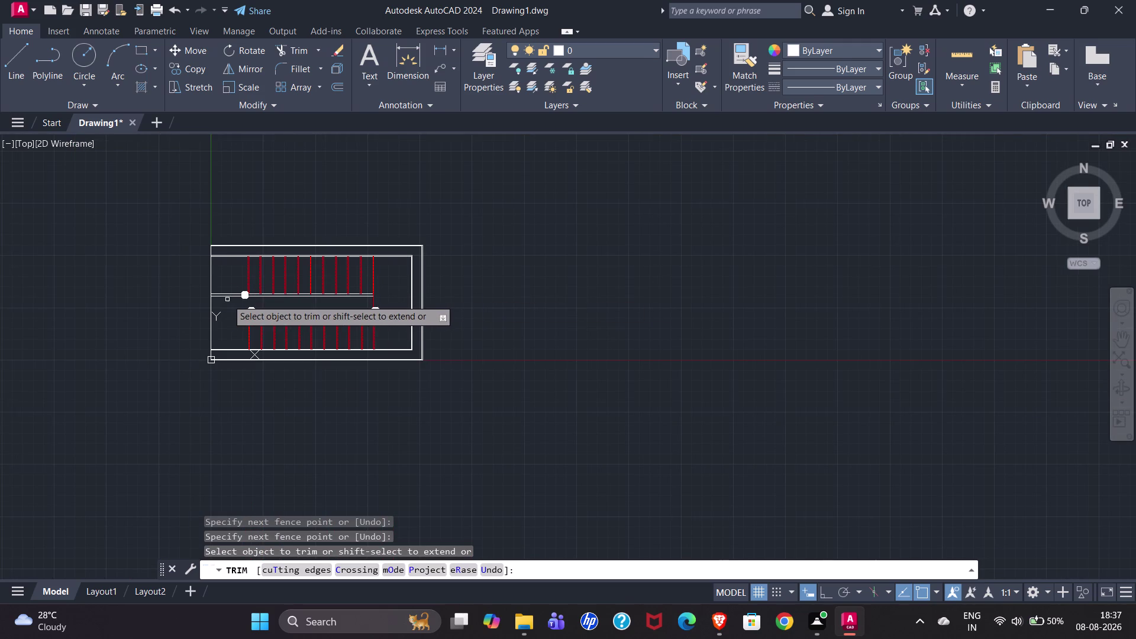
scroll(up, 3)
scroll(up, 3)
scroll(up, 3)
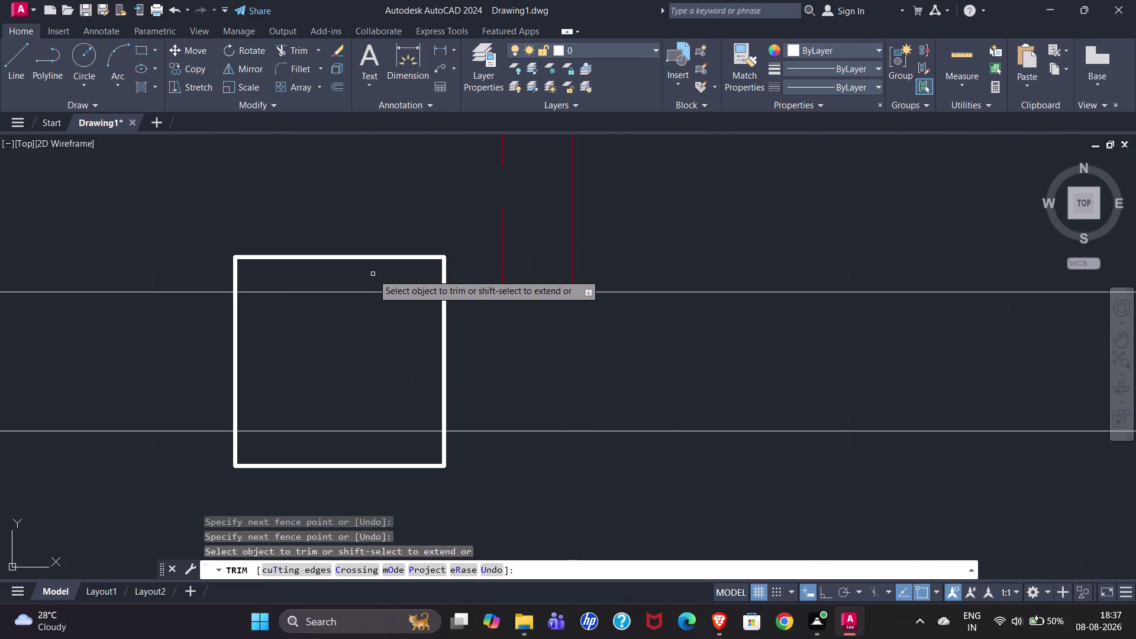
drag(368, 274, 326, 446)
Fence-trim the treads near the upper wall's left end and select the leftover piece.
scroll(down, 3)
scroll(down, 3)
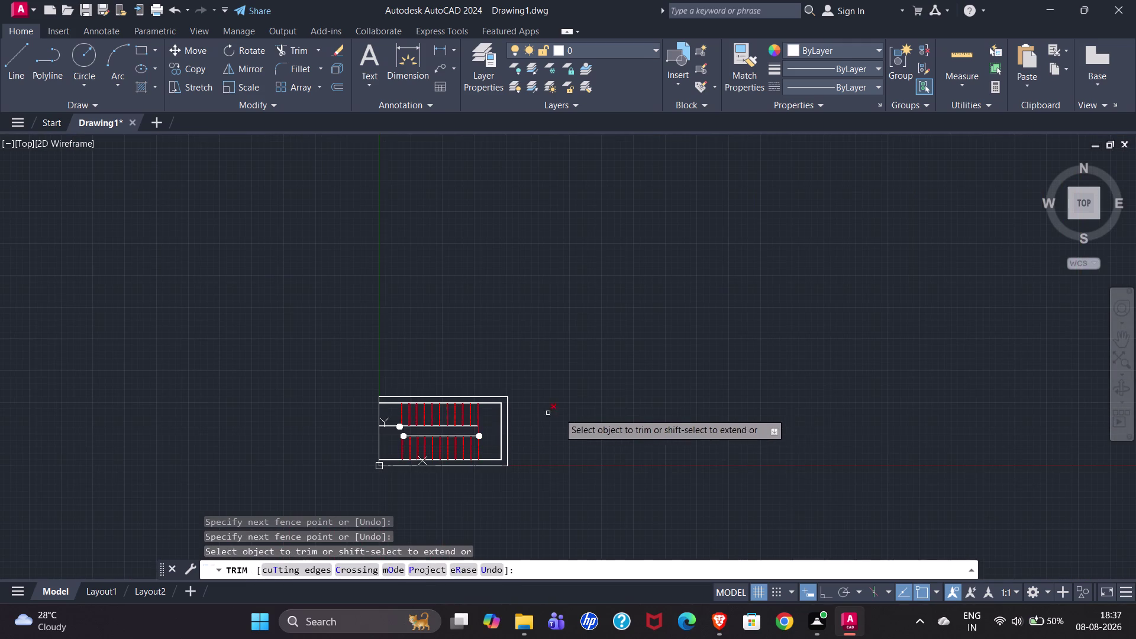
scroll(up, 3)
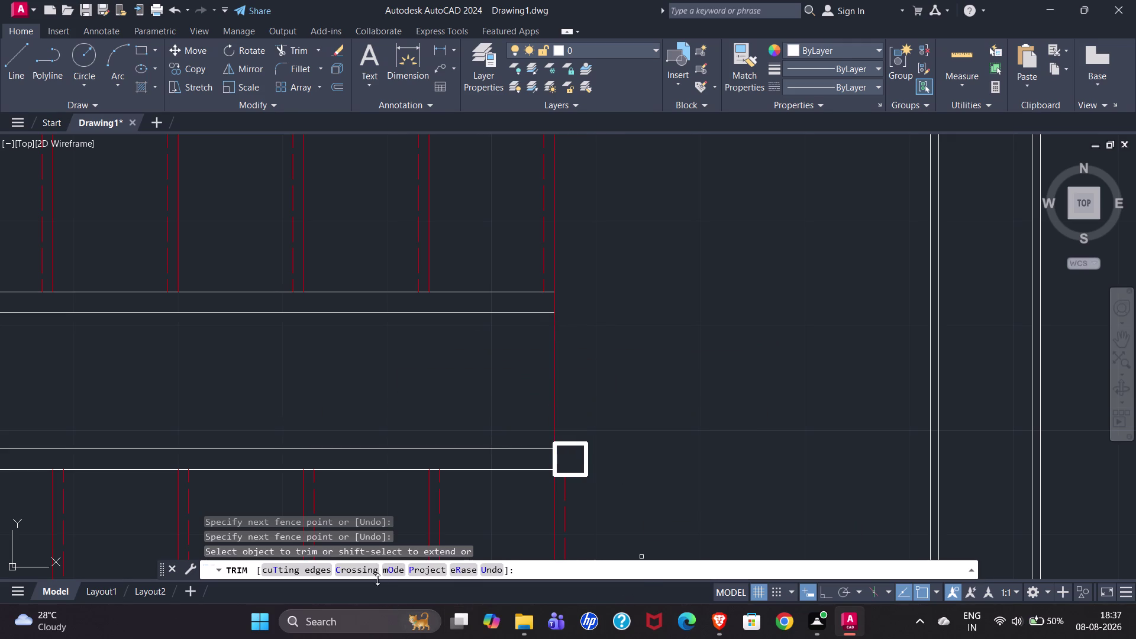
scroll(down, 3)
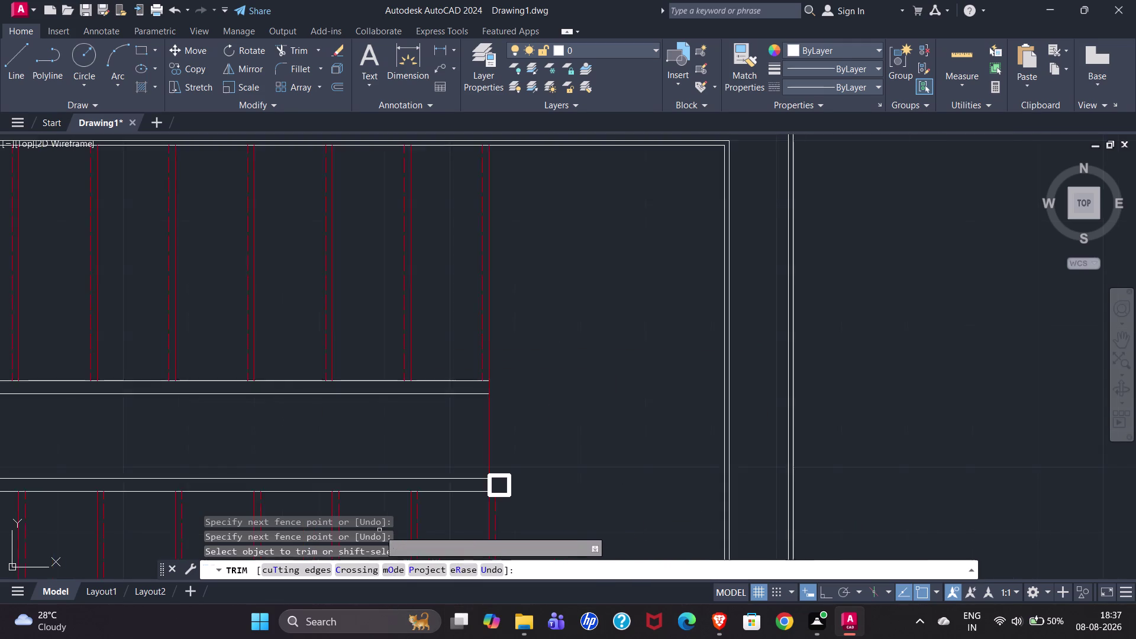
scroll(down, 3)
scroll(down, 3)
scroll(up, 3)
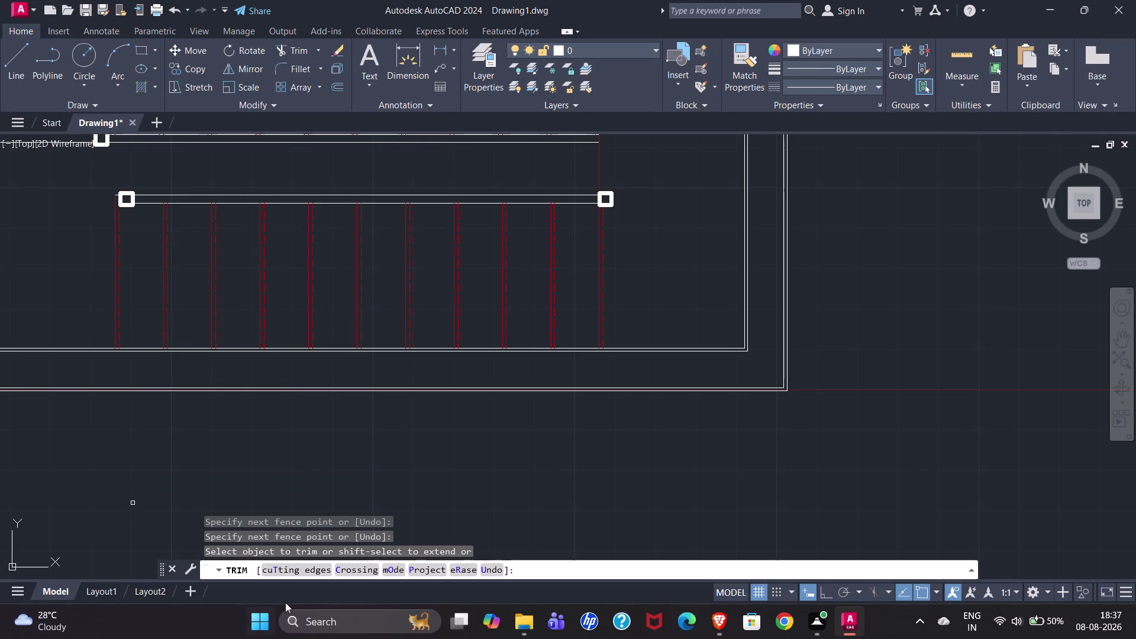
scroll(down, 3)
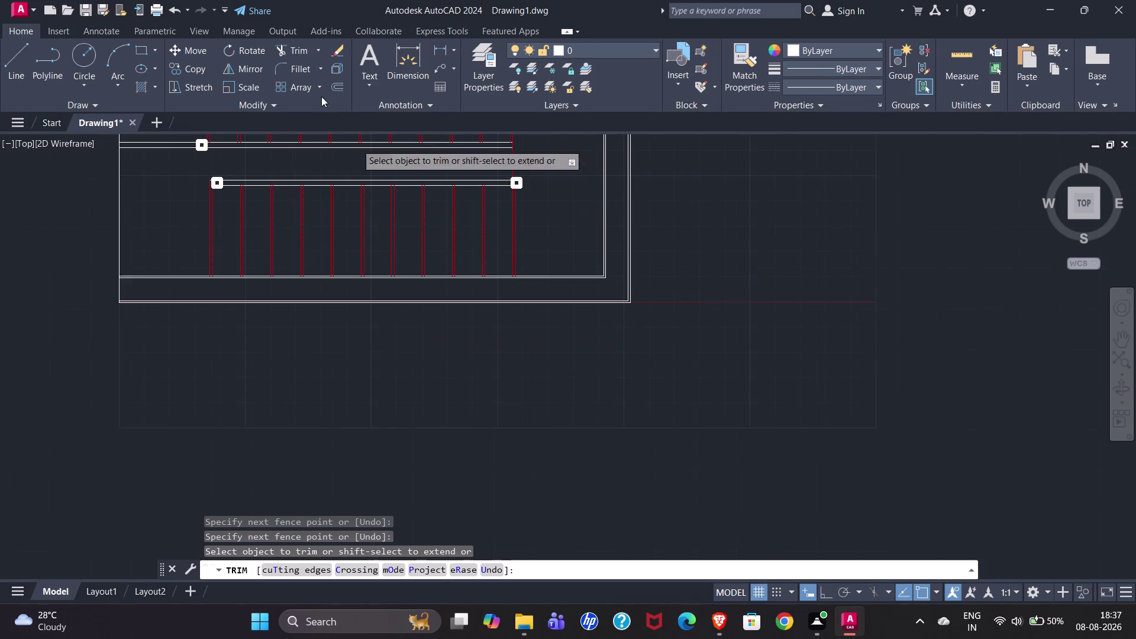
scroll(down, 3)
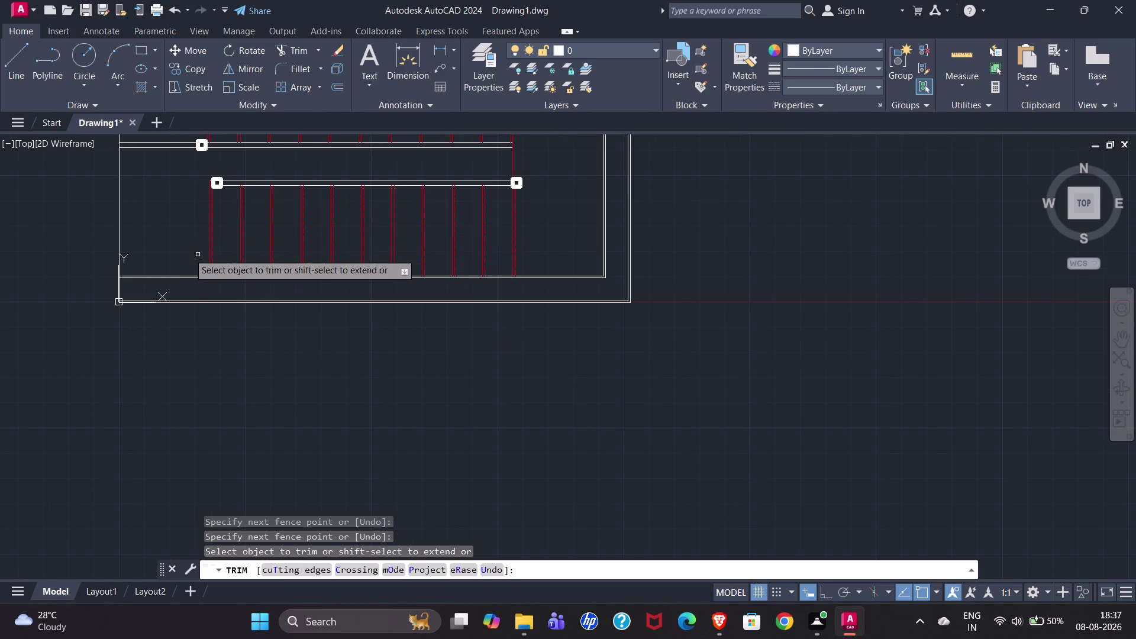
scroll(down, 3)
scroll(up, 3)
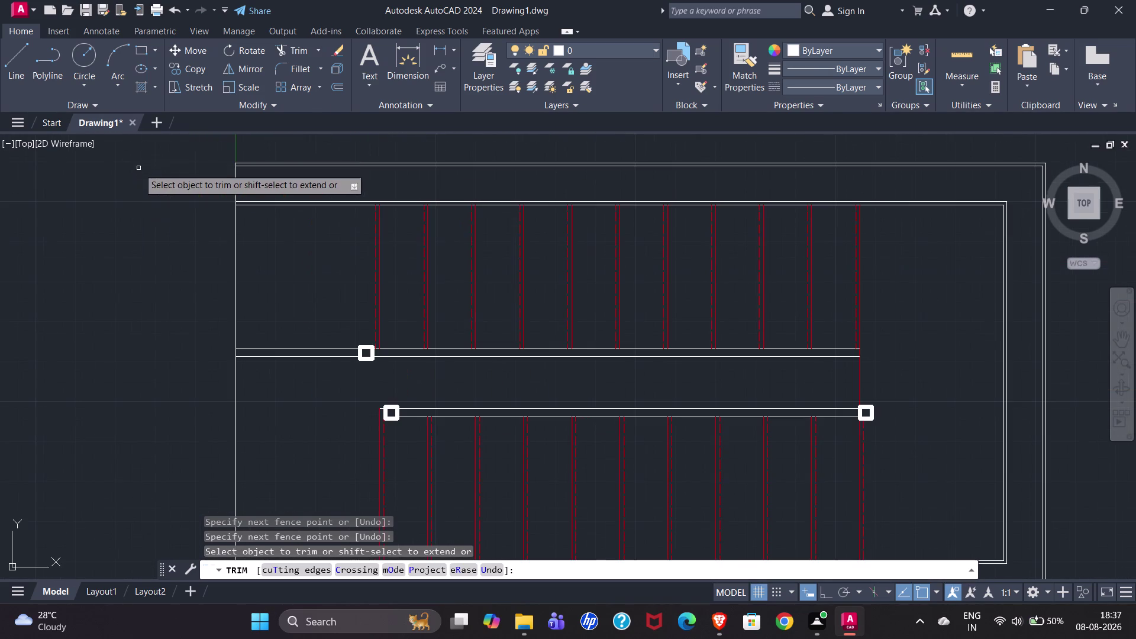
drag(258, 185, 249, 248)
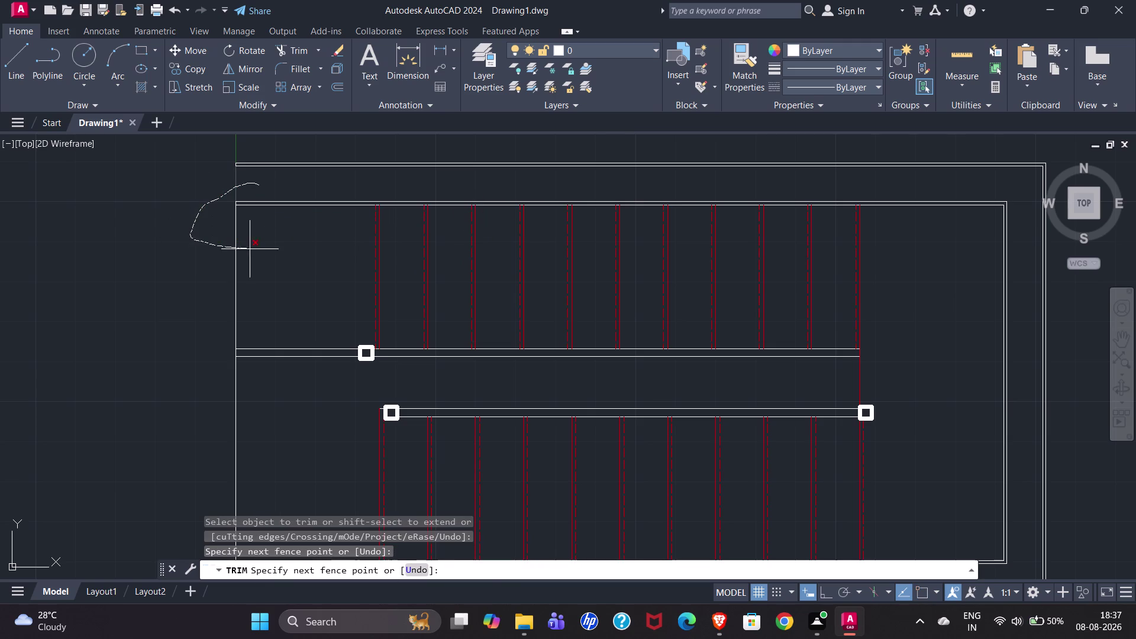
drag(249, 249, 227, 301)
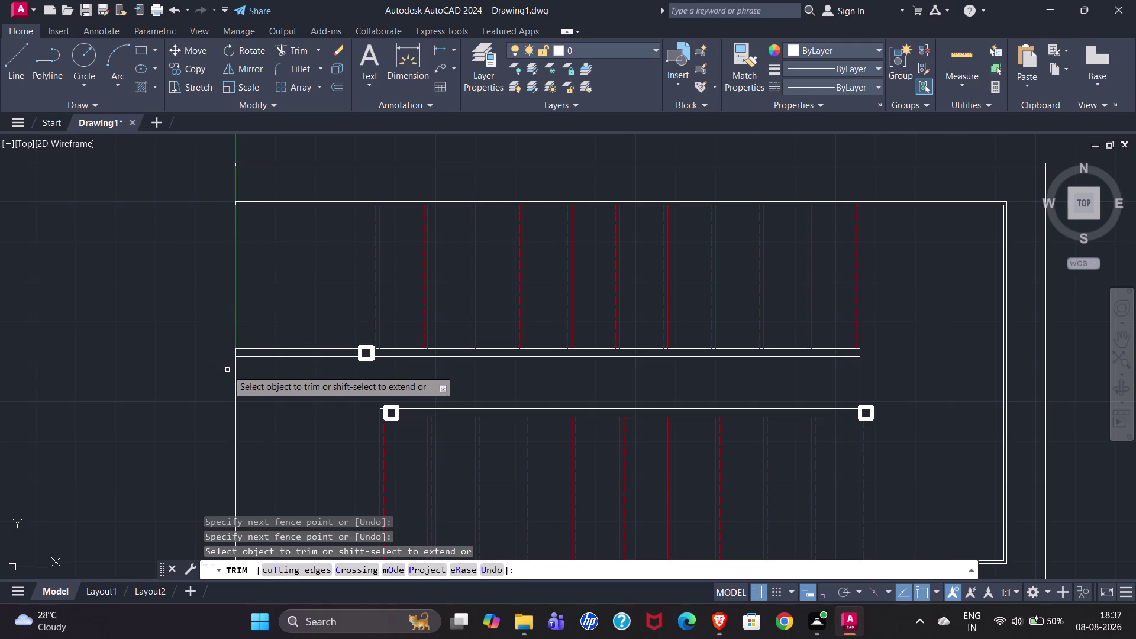
key(Escape)
click(235, 391)
Delete the leftover piece and type TR at the left wall ends for trim suggestions.
key(Delete)
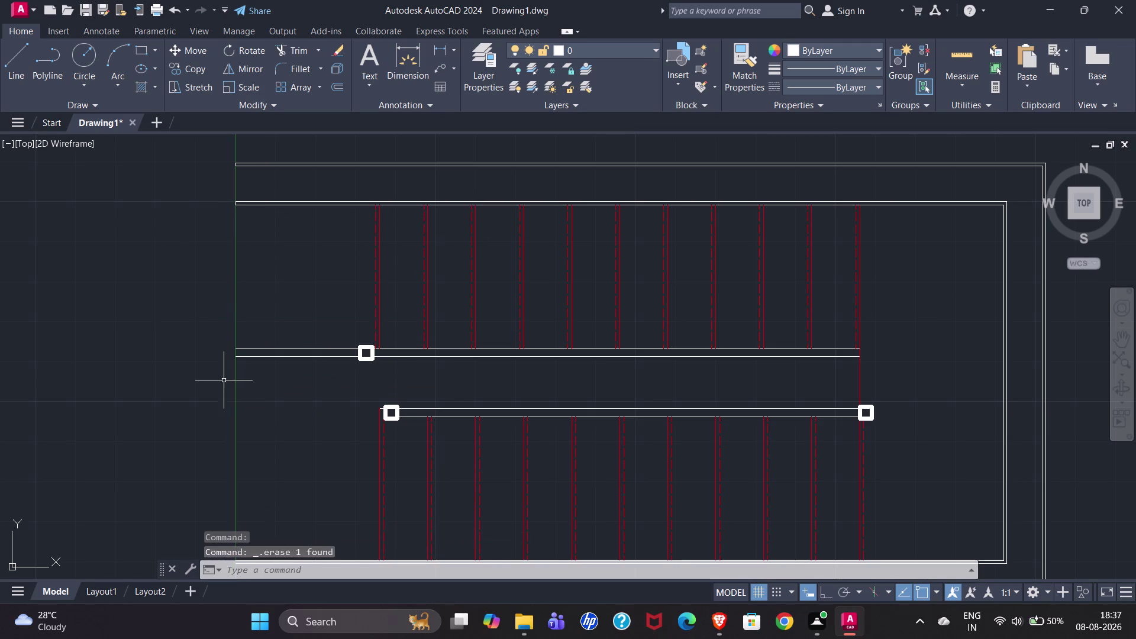
scroll(down, 3)
scroll(up, 3)
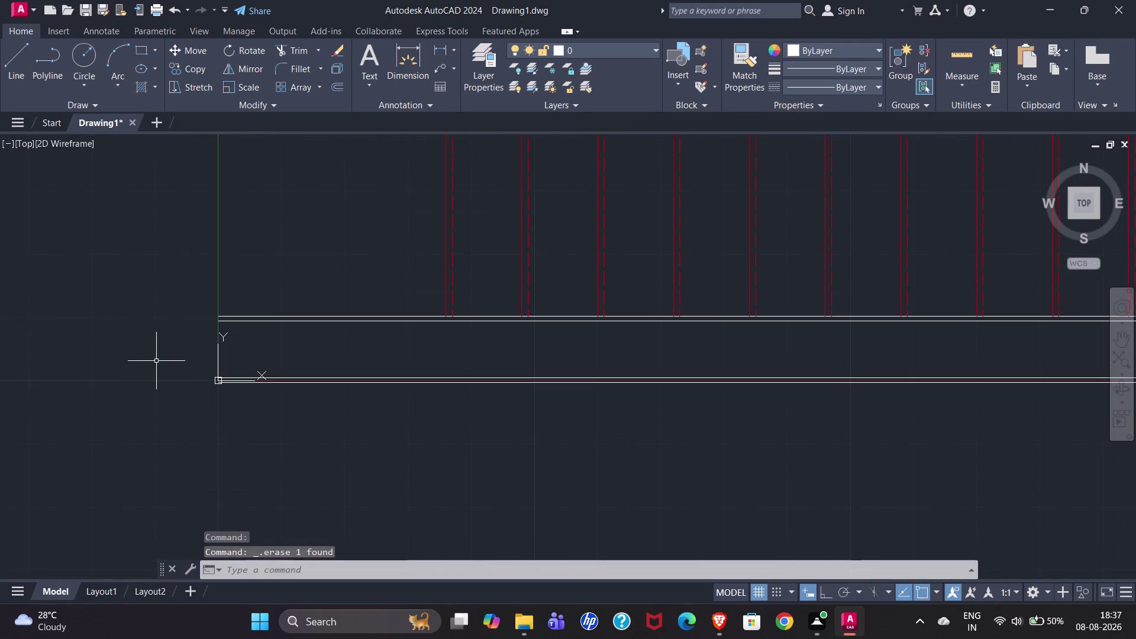
scroll(down, 3)
scroll(up, 3)
scroll(down, 3)
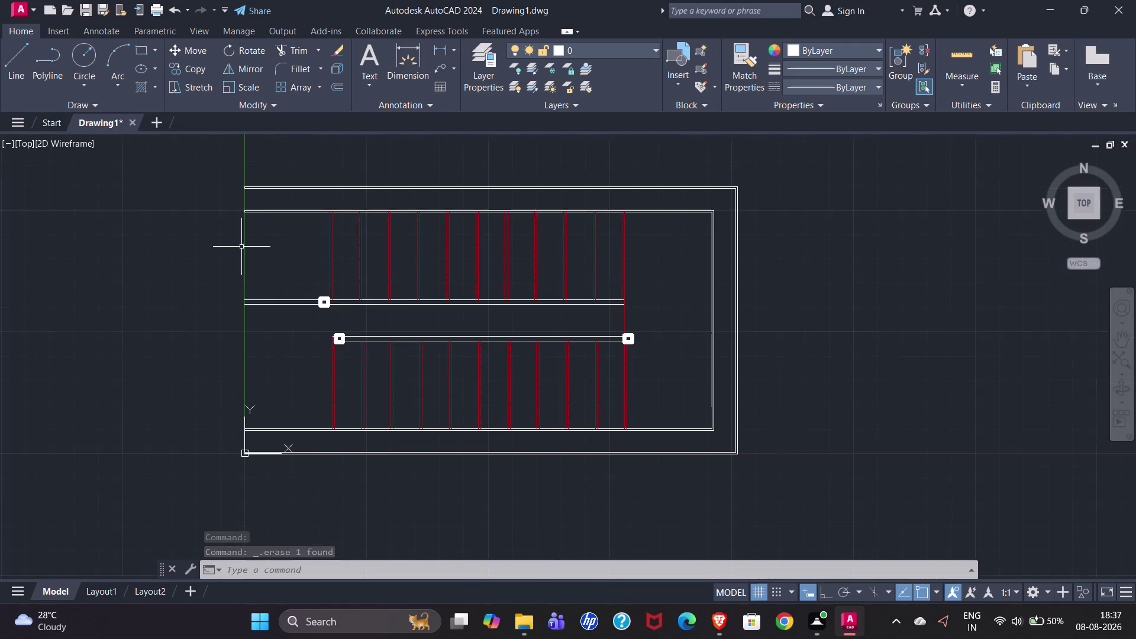
scroll(up, 3)
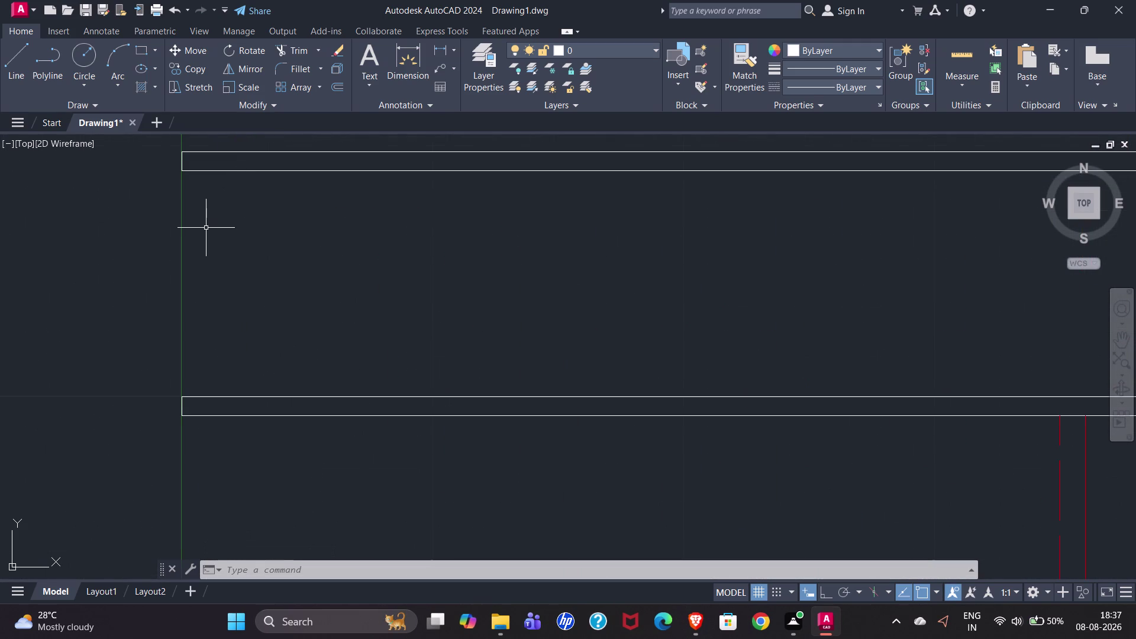
text(TR)
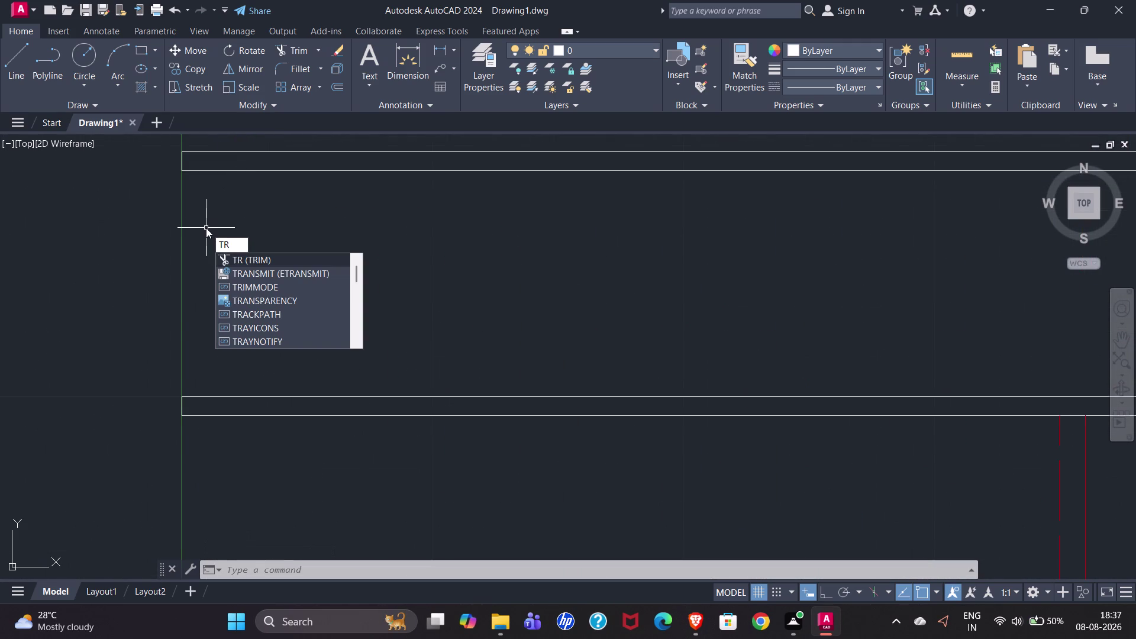
key(Return)
drag(171, 160, 190, 163)
drag(157, 410, 193, 409)
scroll(down, 3)
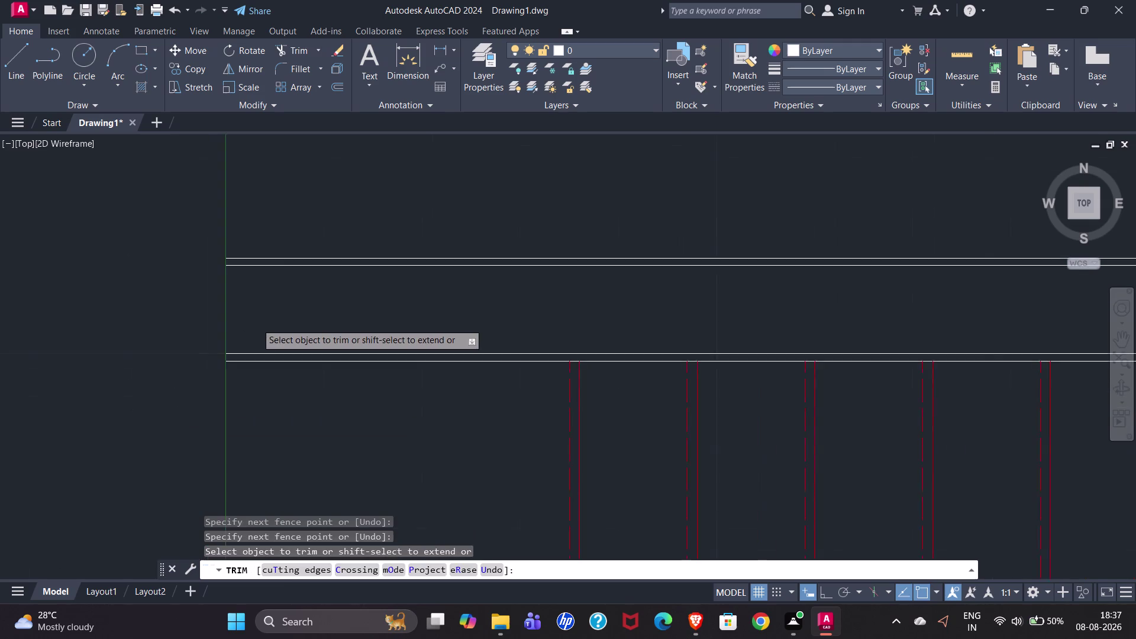
scroll(down, 3)
scroll(down, 3)
scroll(up, 3)
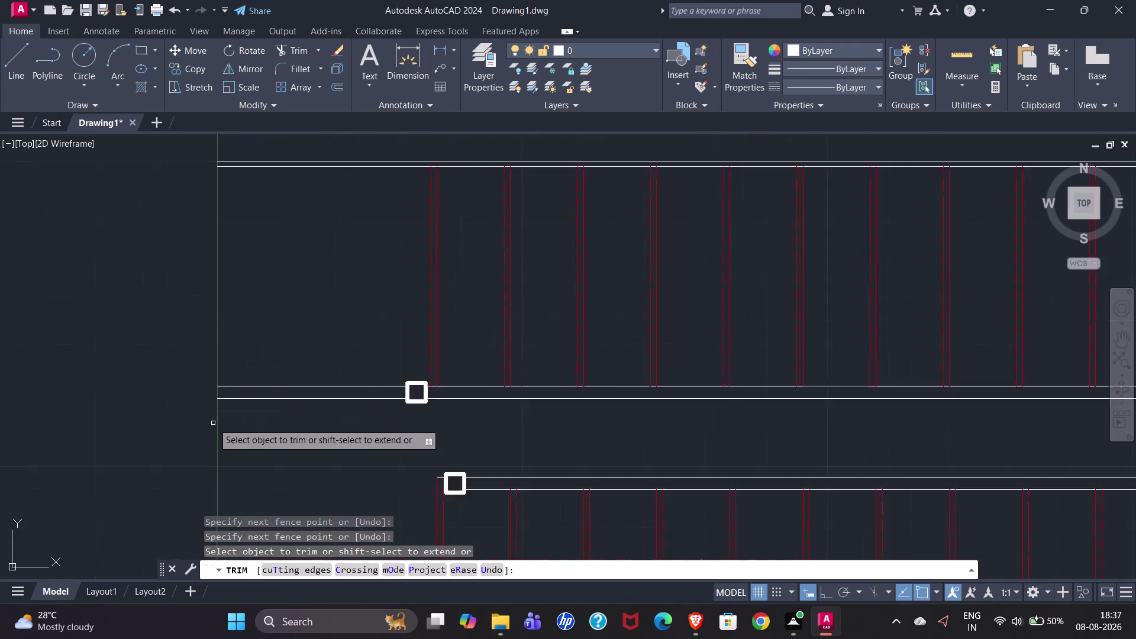
scroll(up, 3)
scroll(down, 3)
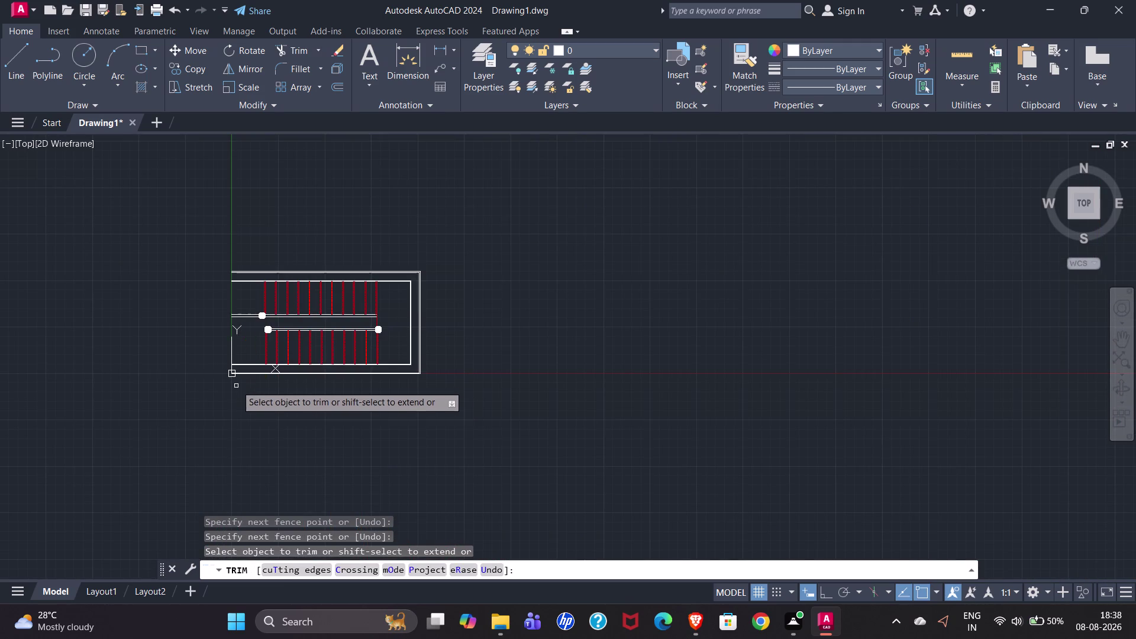
scroll(up, 3)
scroll(down, 3)
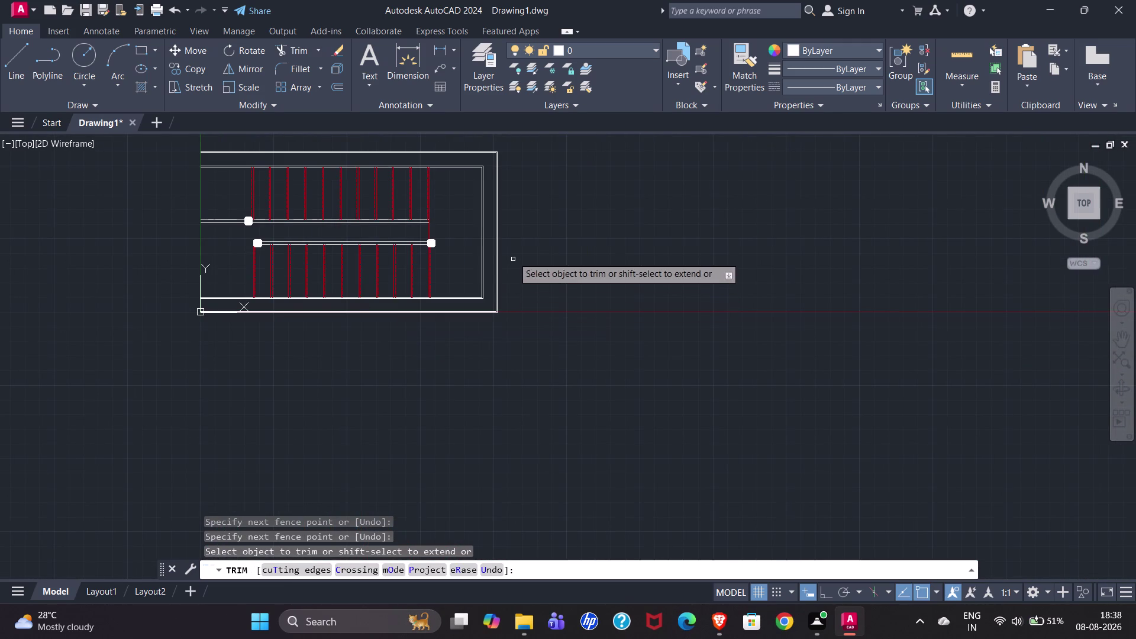
scroll(up, 3)
key(Escape)
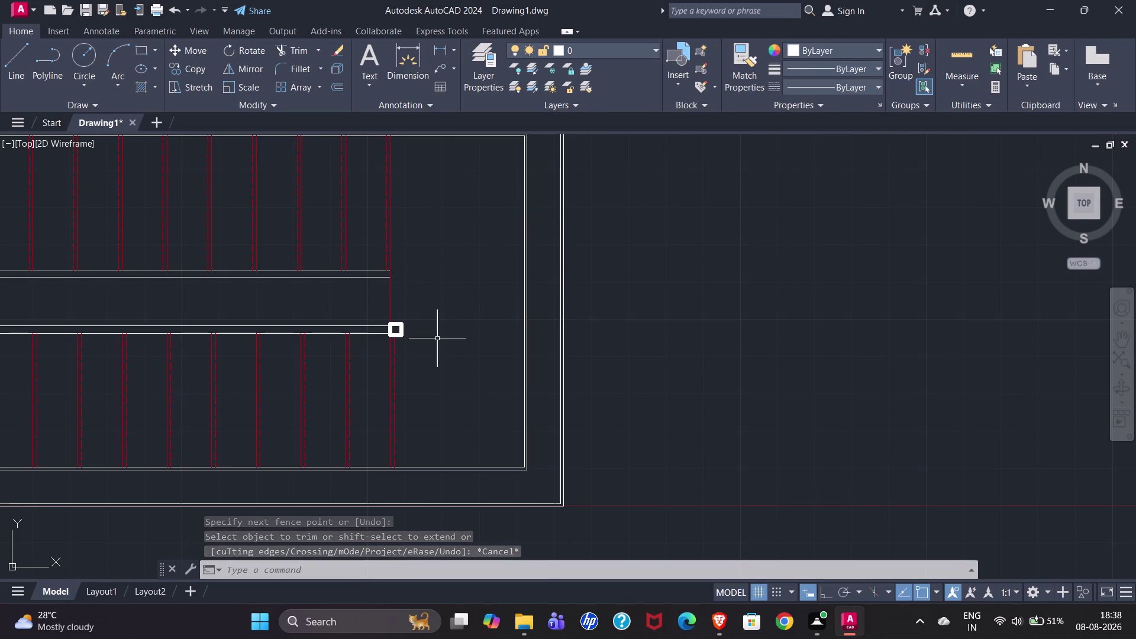
scroll(down, 3)
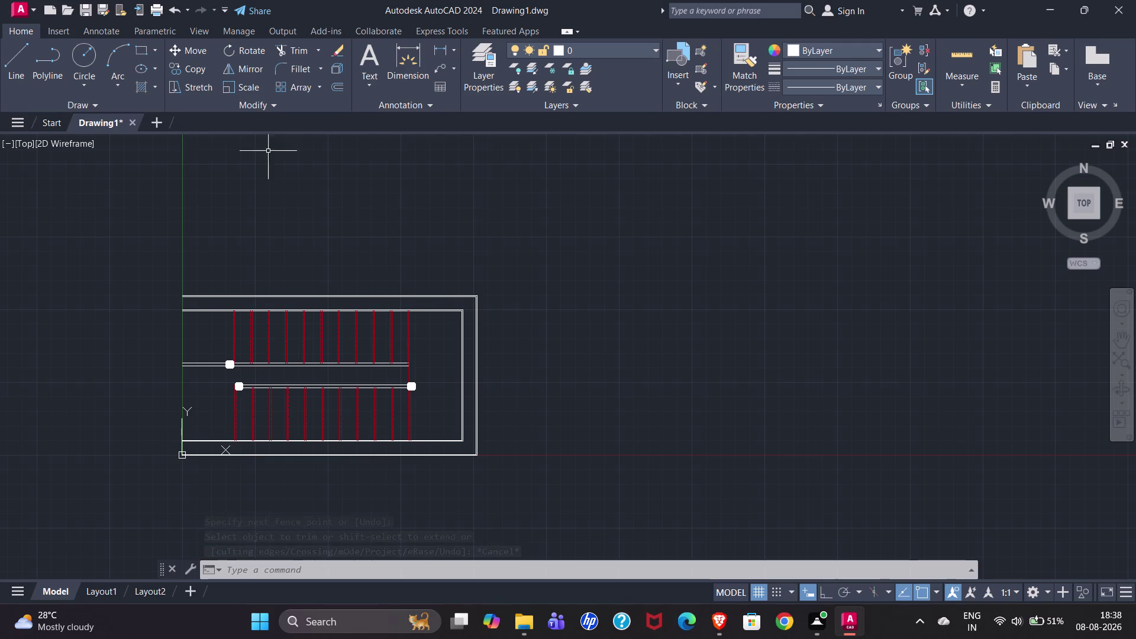
click(19, 50)
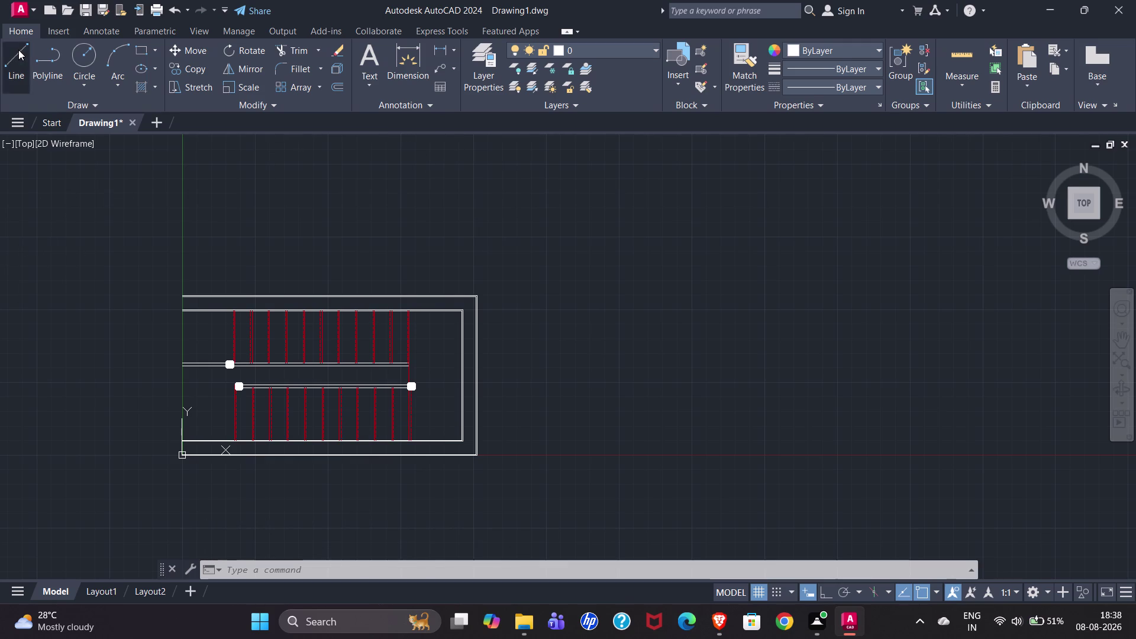
Draw a horizontal direction line from the first lower tread across the lower flight.
scroll(up, 3)
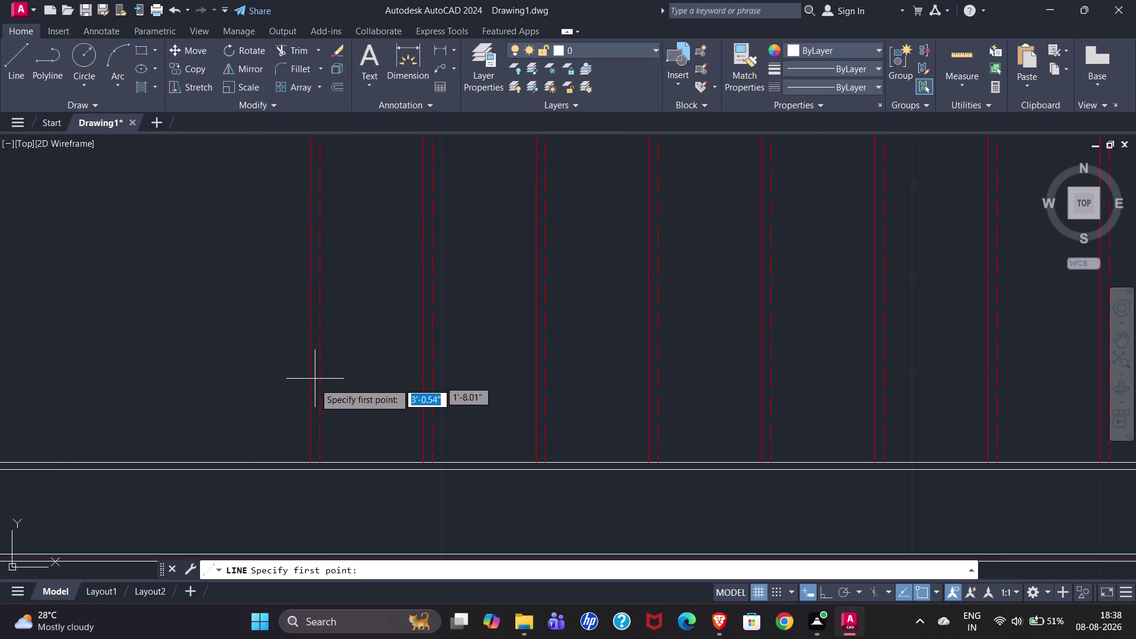
scroll(down, 3)
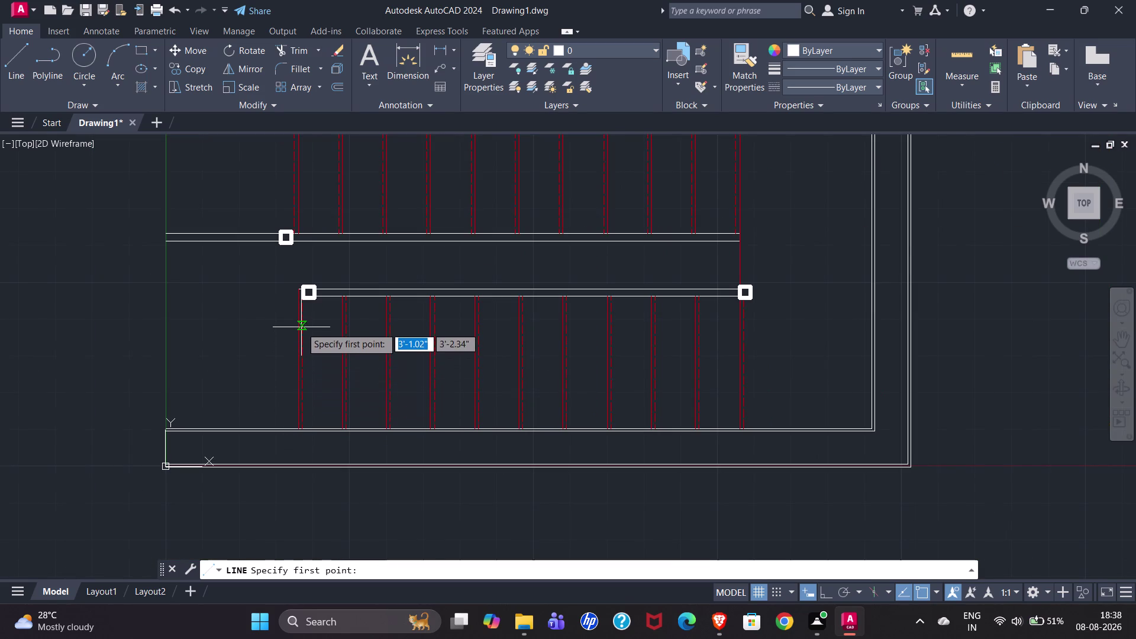
click(302, 364)
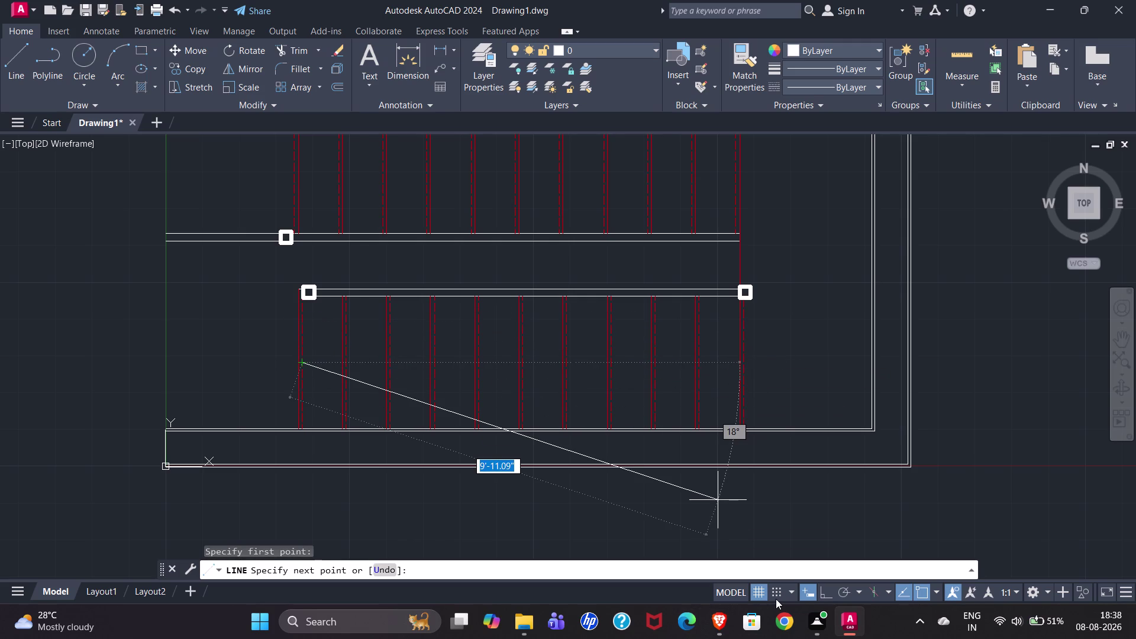
click(830, 596)
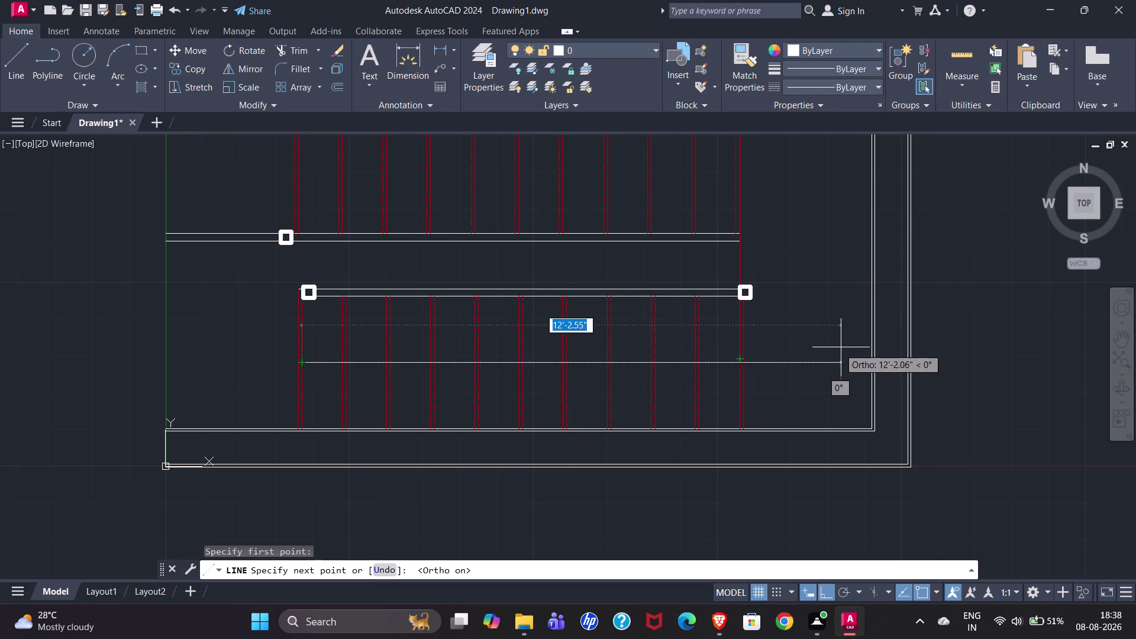
click(870, 364)
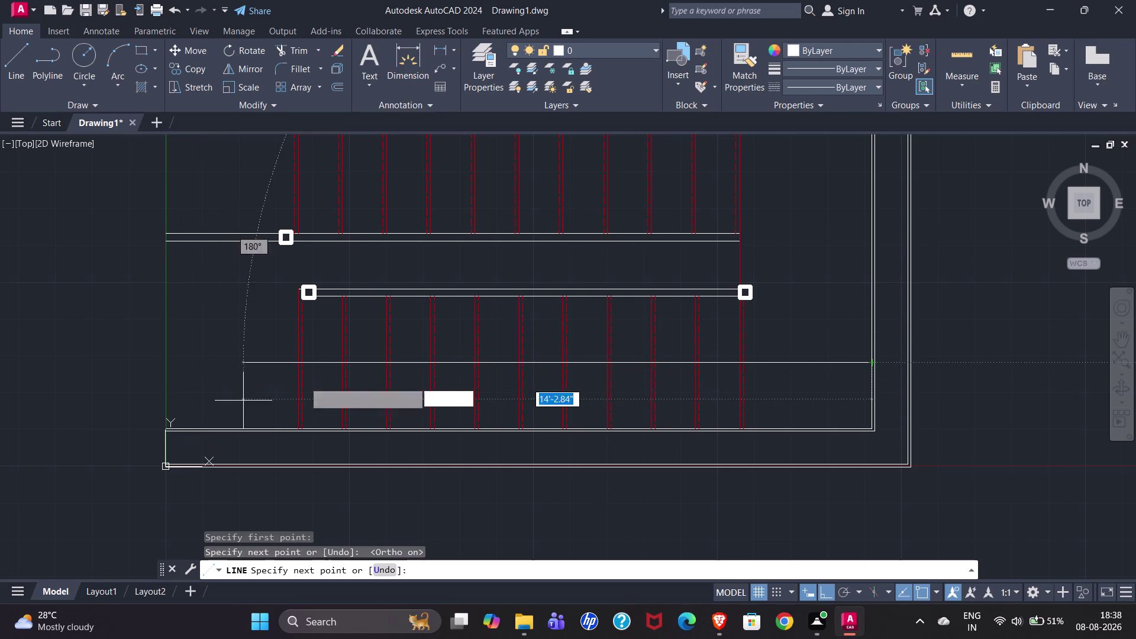
key(Escape)
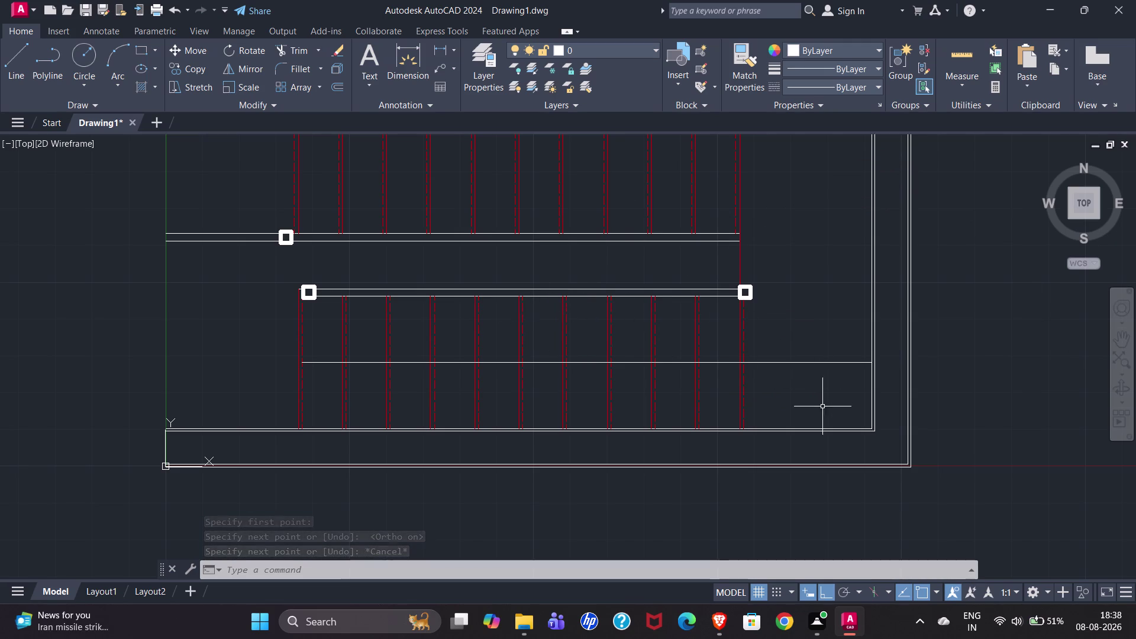
scroll(down, 3)
Draw a vertical line from the landing's M2P midpoint up to the top of the landing.
click(5, 64)
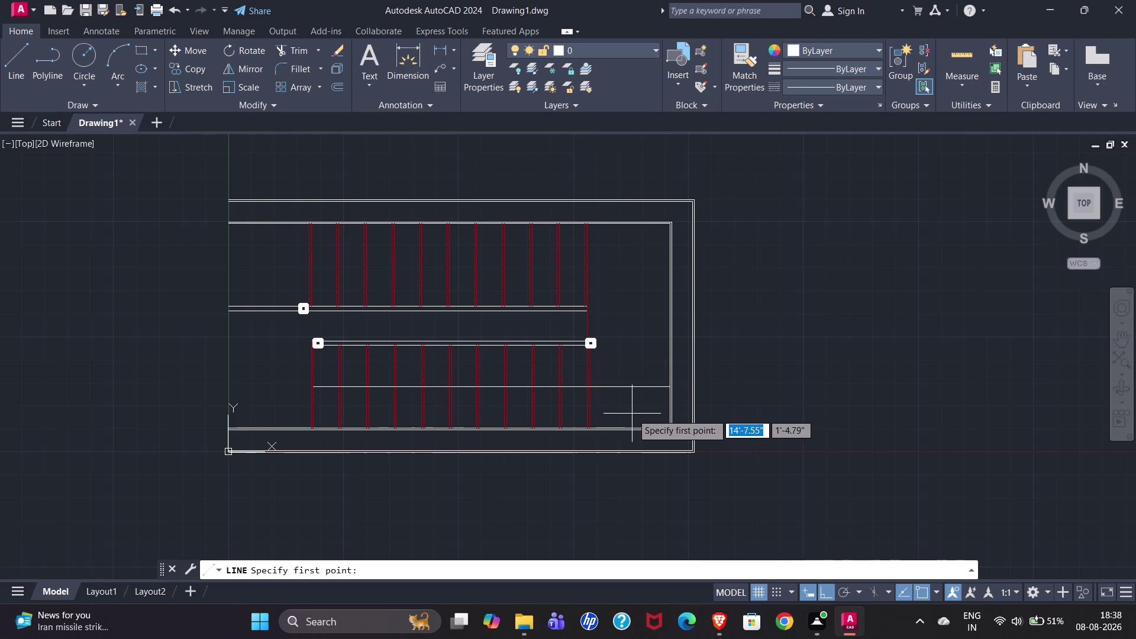
scroll(up, 3)
scroll(down, 3)
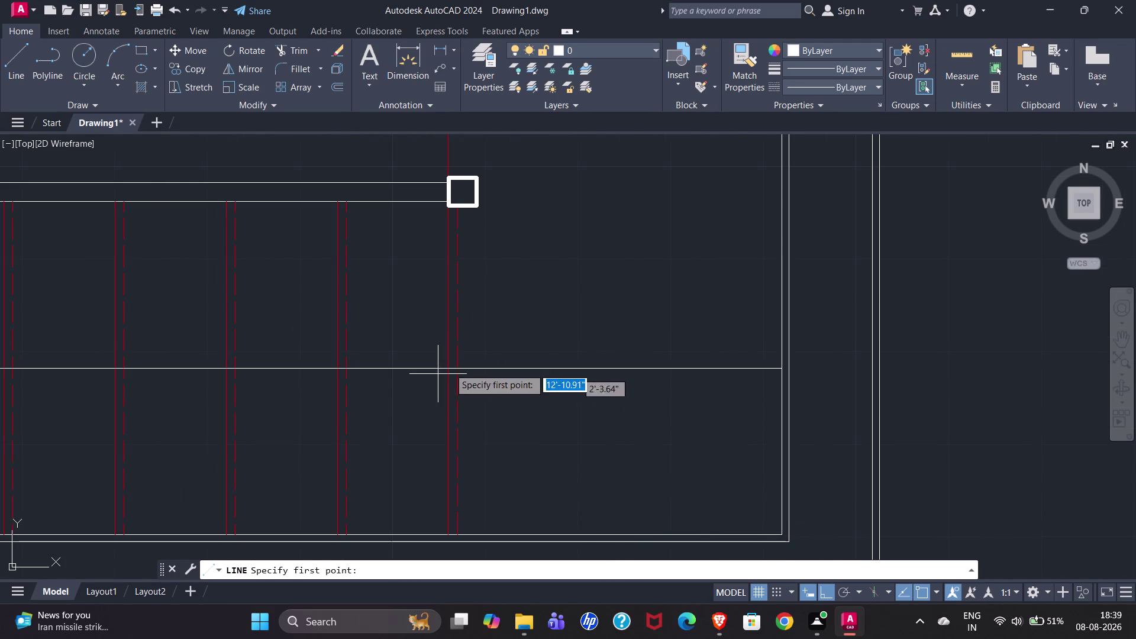
scroll(down, 3)
scroll(up, 3)
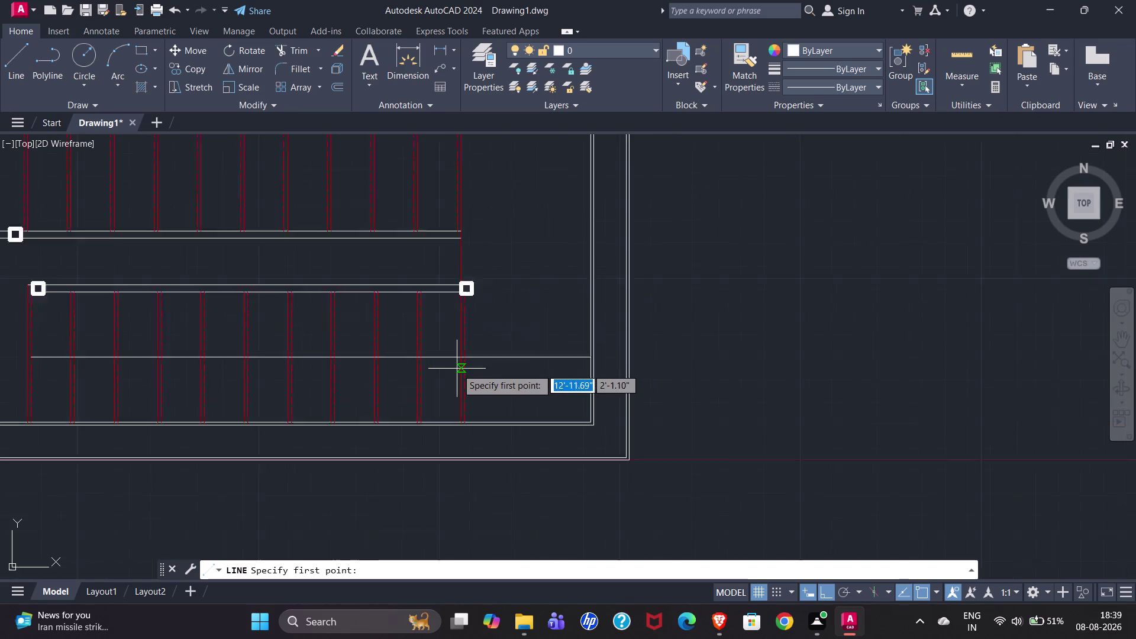
scroll(up, 3)
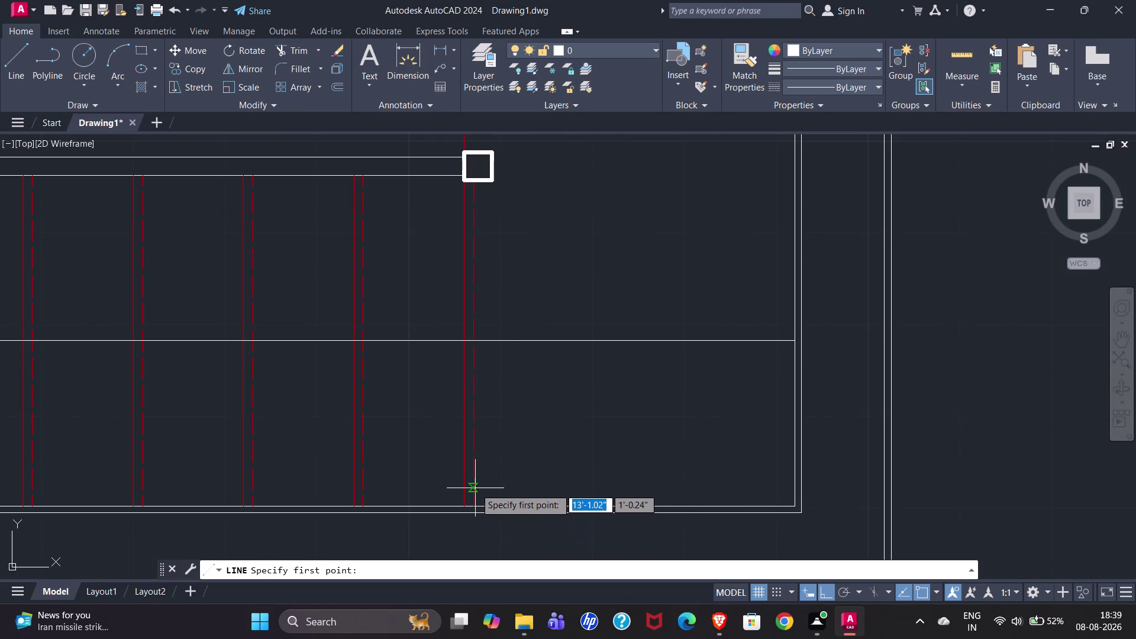
key(m)
key(3)
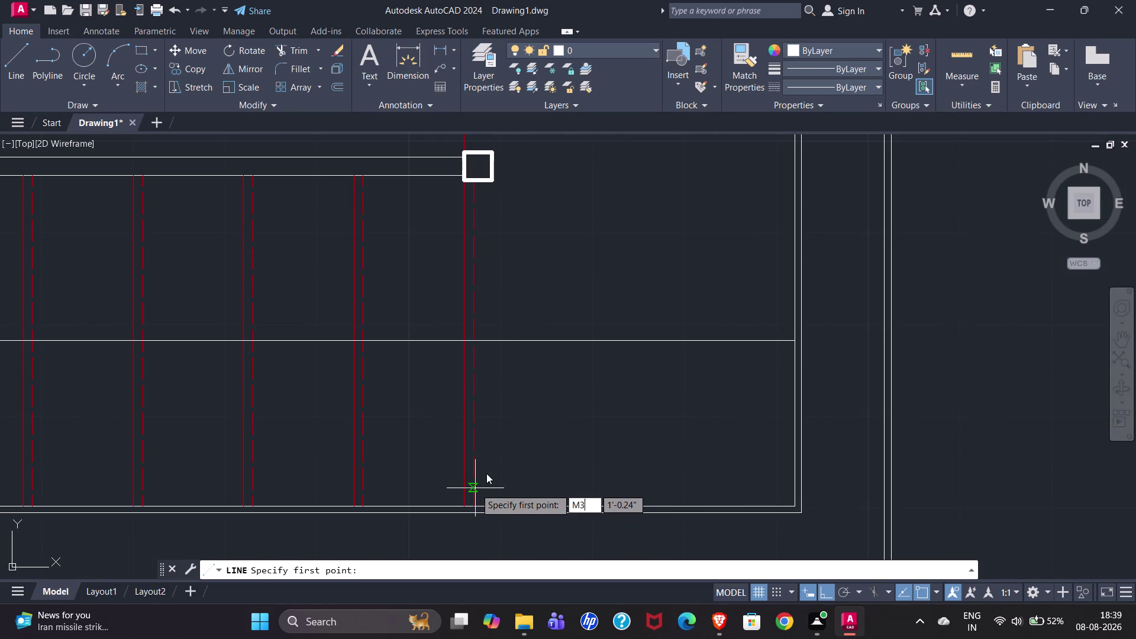
key(BackSpace)
text(2P)
key(Return)
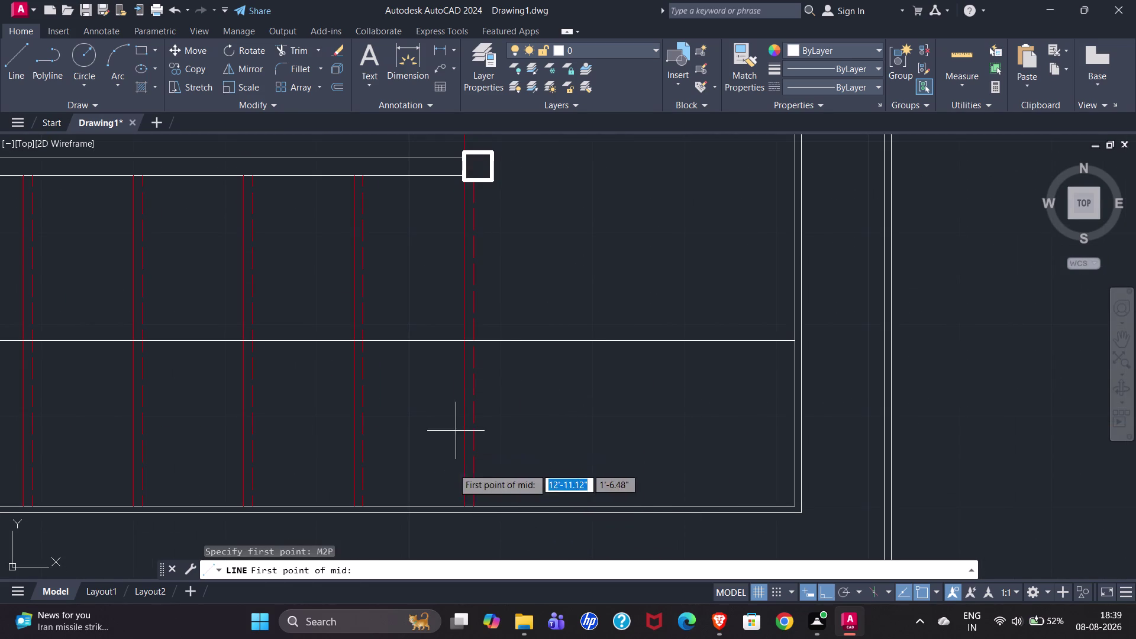
click(473, 508)
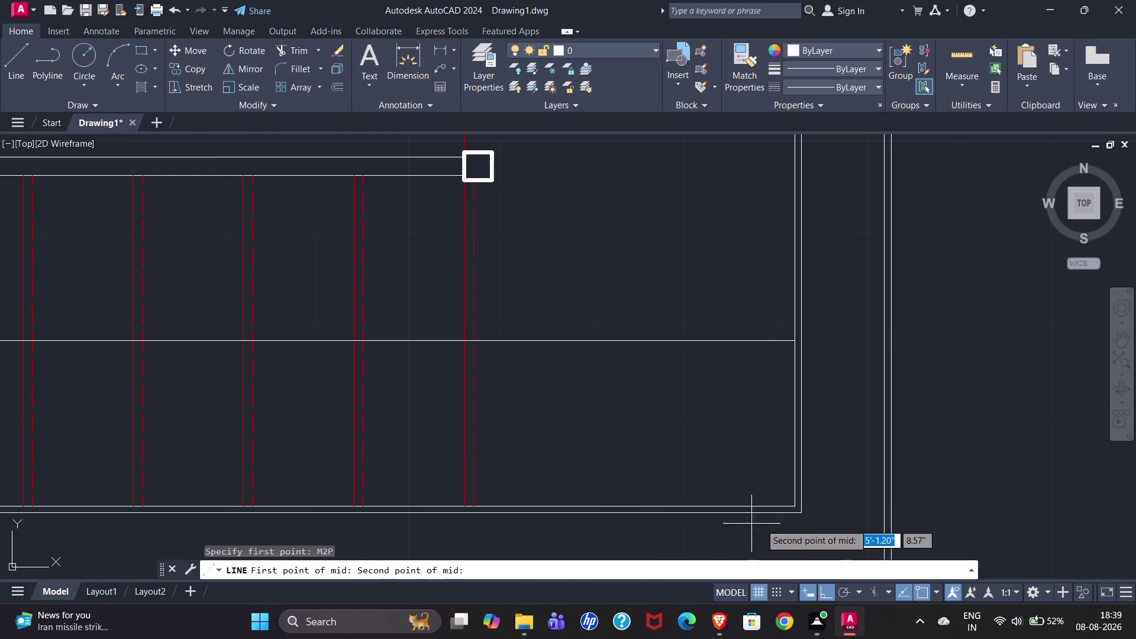
click(794, 504)
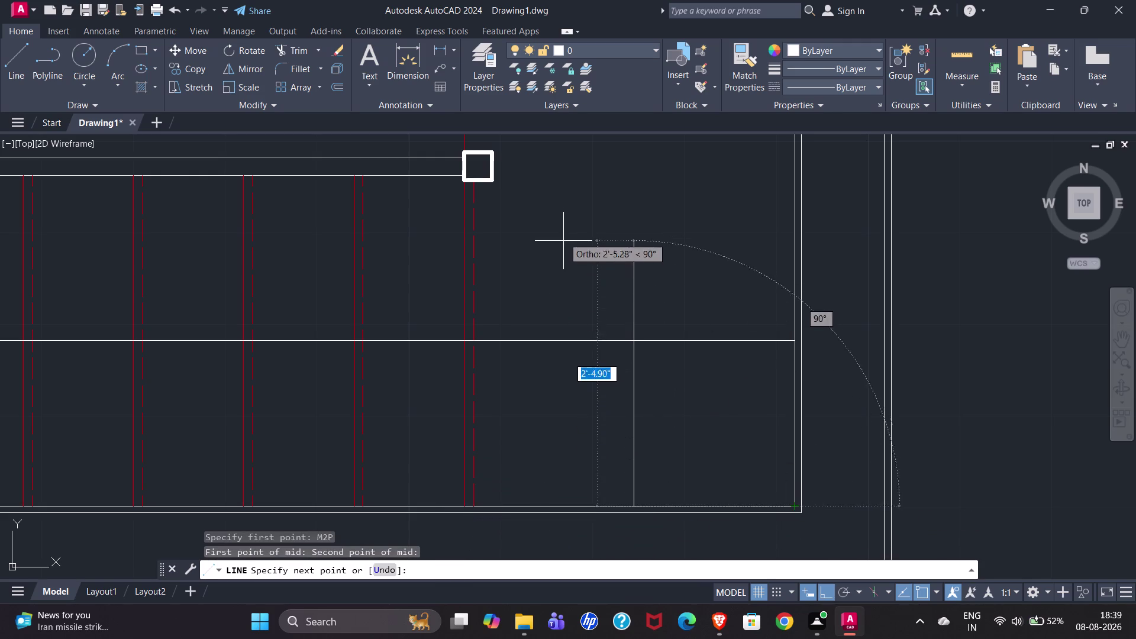
scroll(down, 3)
scroll(up, 3)
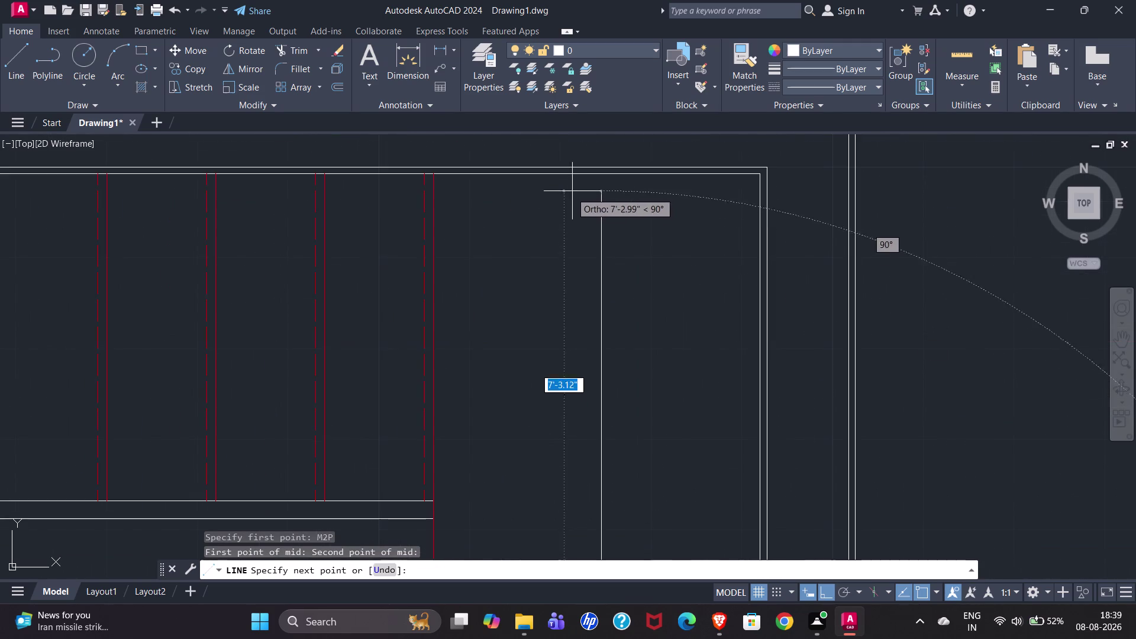
click(604, 170)
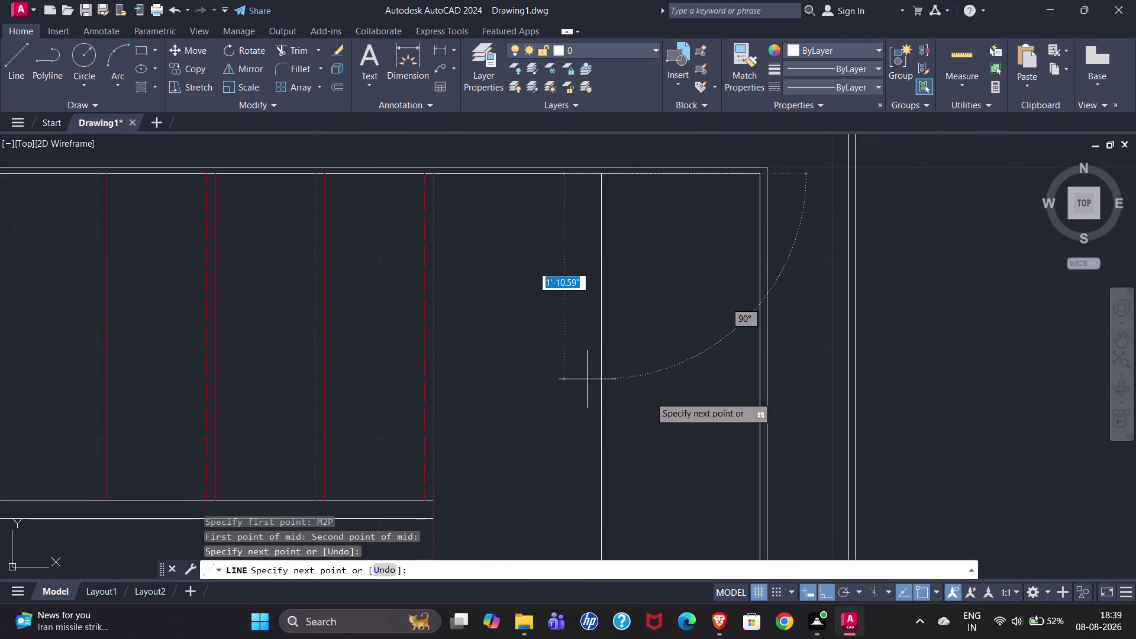
key(Escape)
Draw a horizontal line from the first upper tread to the landing line.
scroll(down, 3)
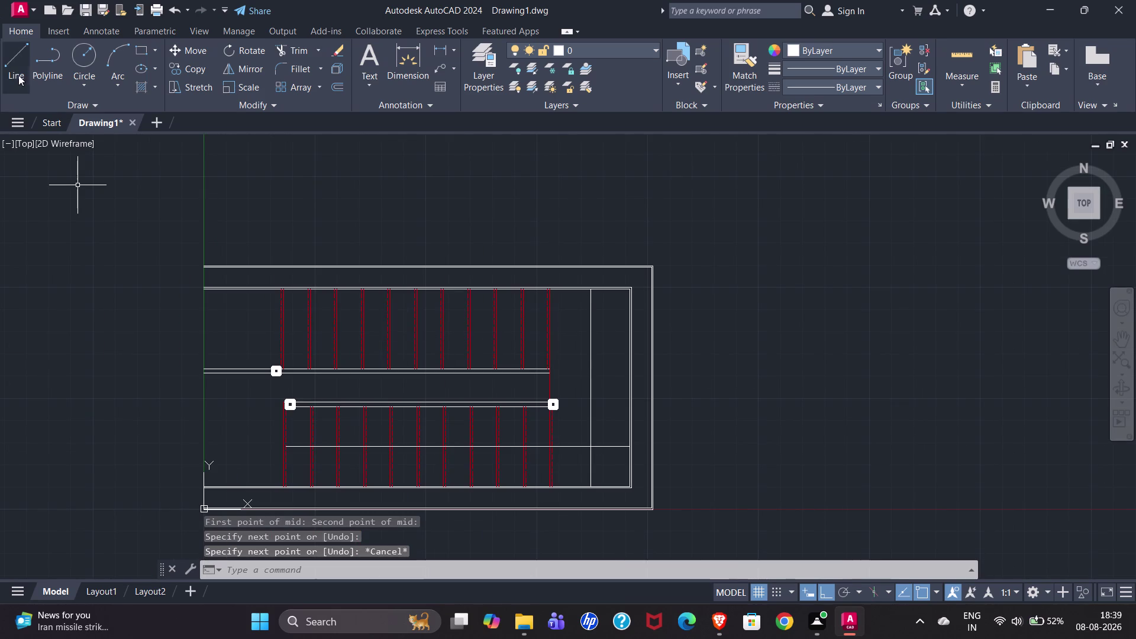
click(17, 65)
scroll(up, 3)
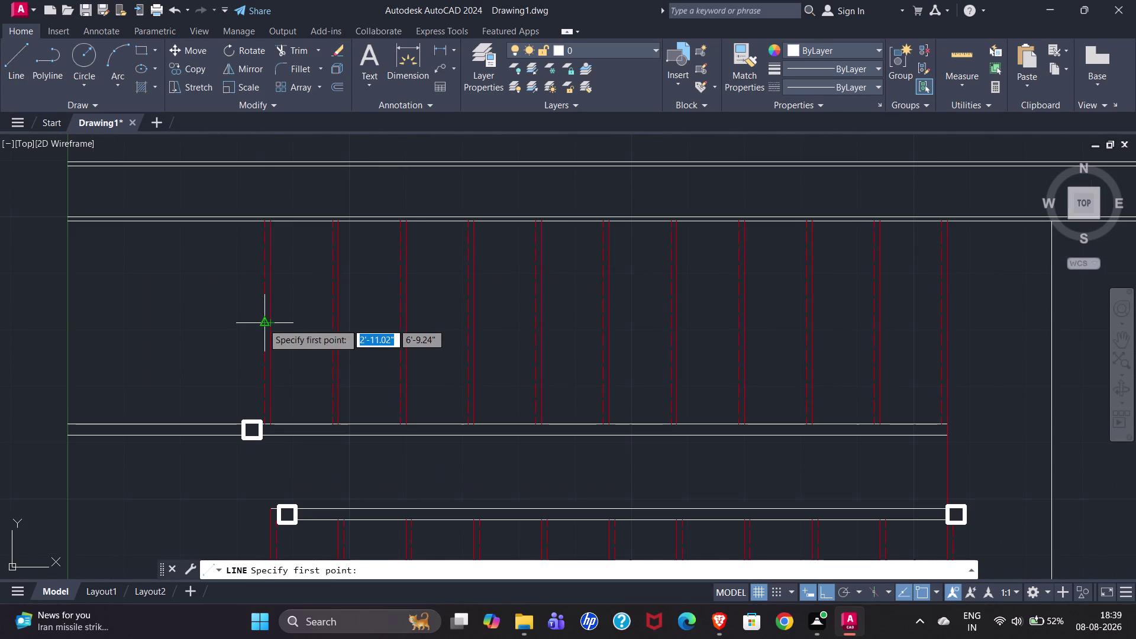
click(268, 323)
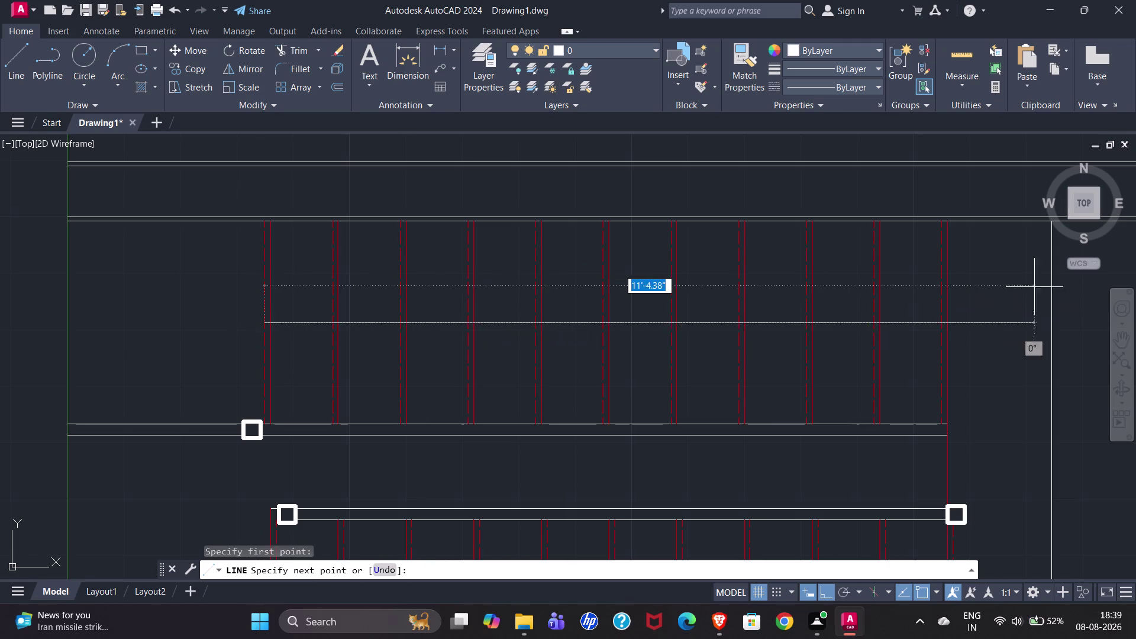
scroll(down, 3)
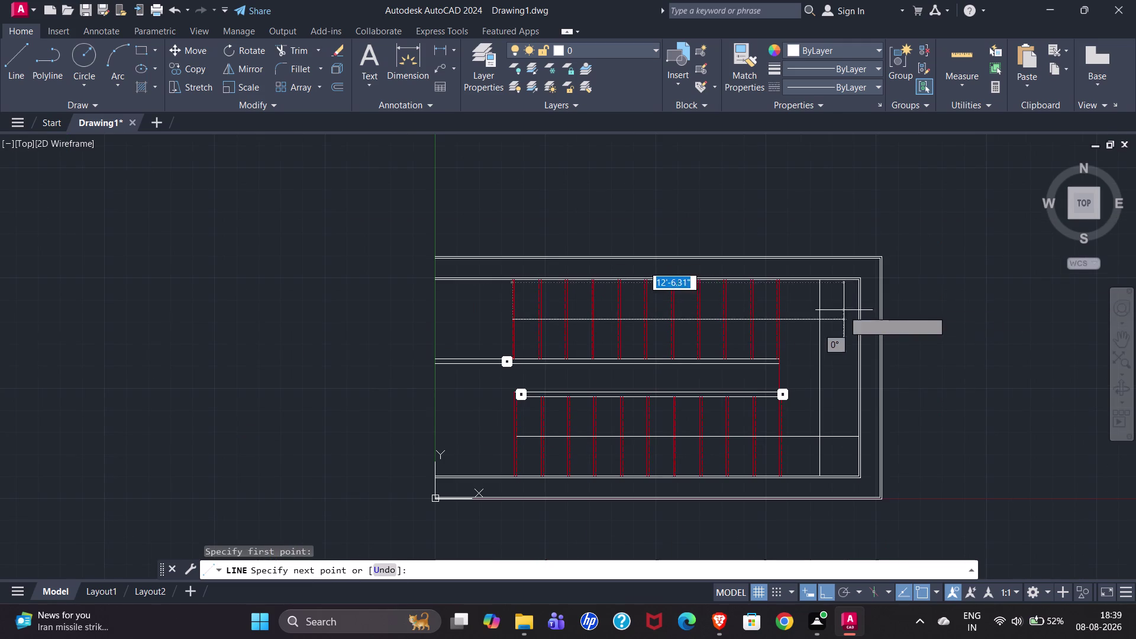
click(818, 315)
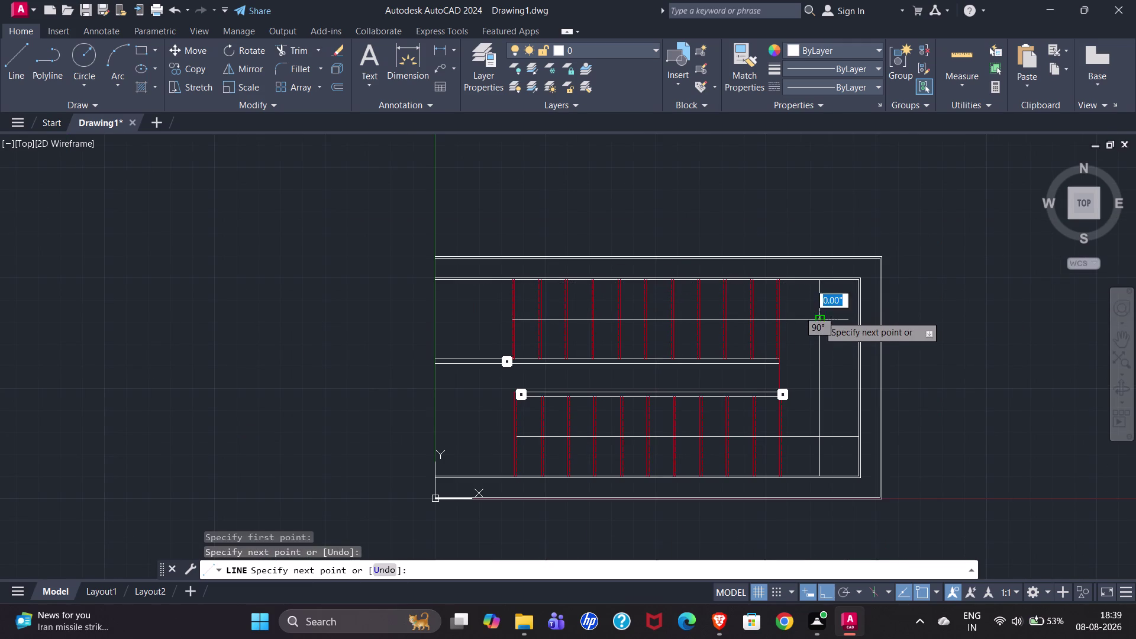
scroll(up, 3)
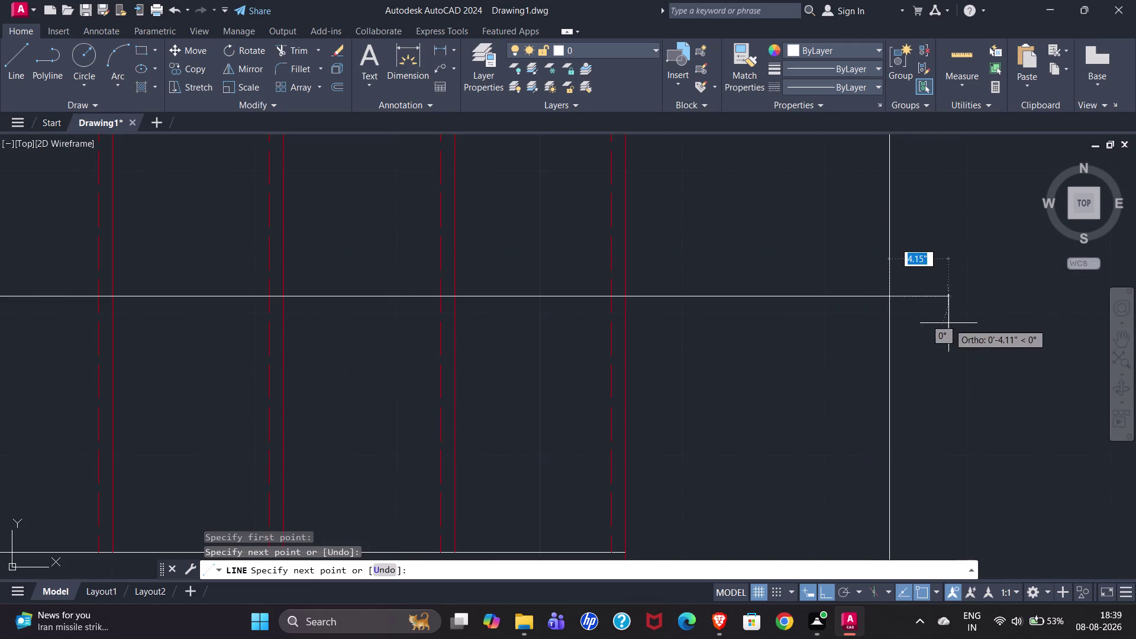
key(Escape)
scroll(down, 3)
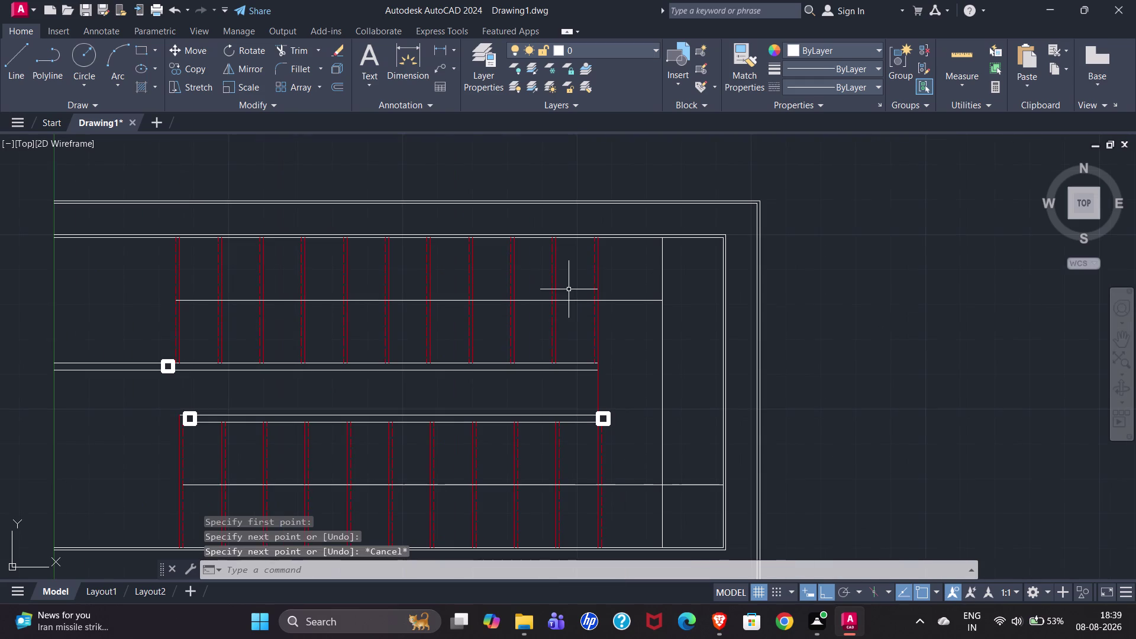
click(288, 48)
Trim the overhanging path-line ends at the landing corners.
drag(621, 267, 677, 283)
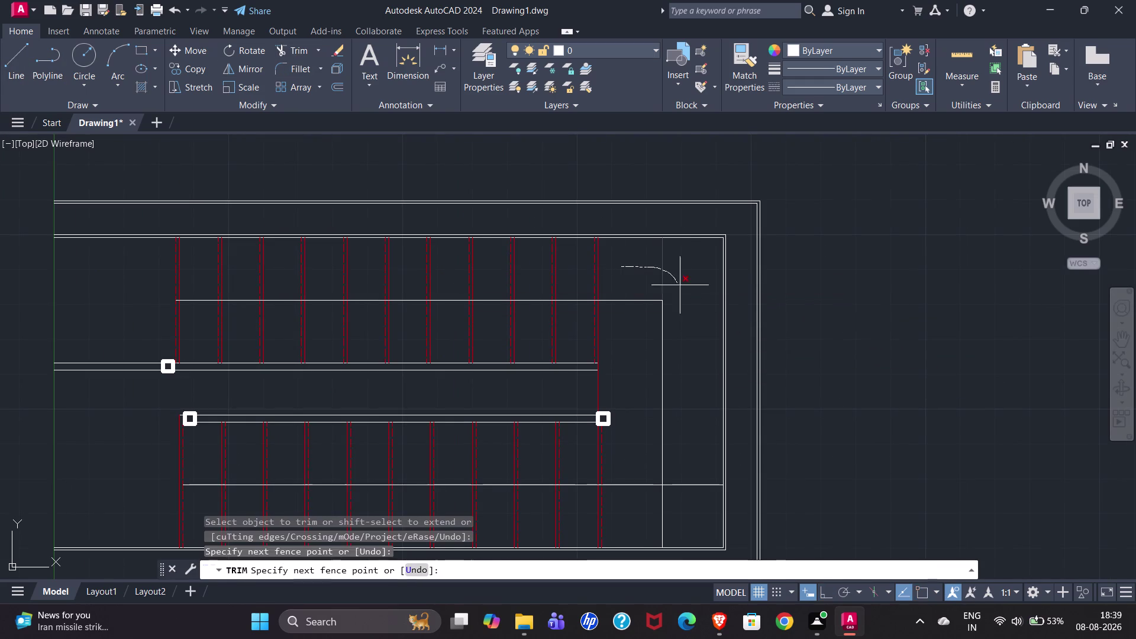
drag(677, 283, 637, 524)
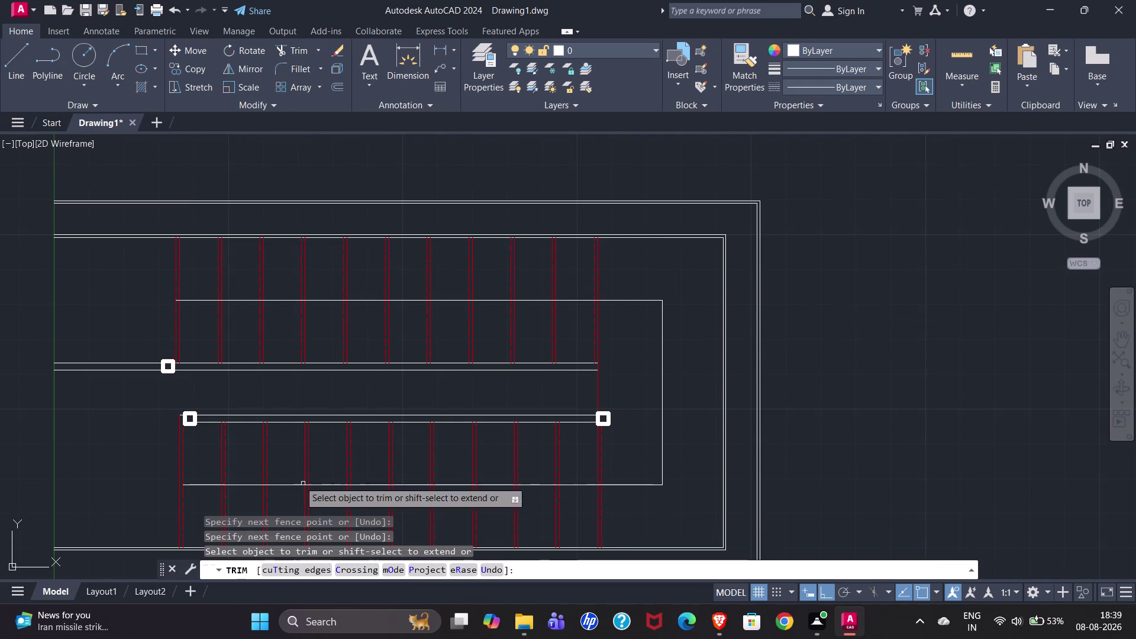
key(Escape)
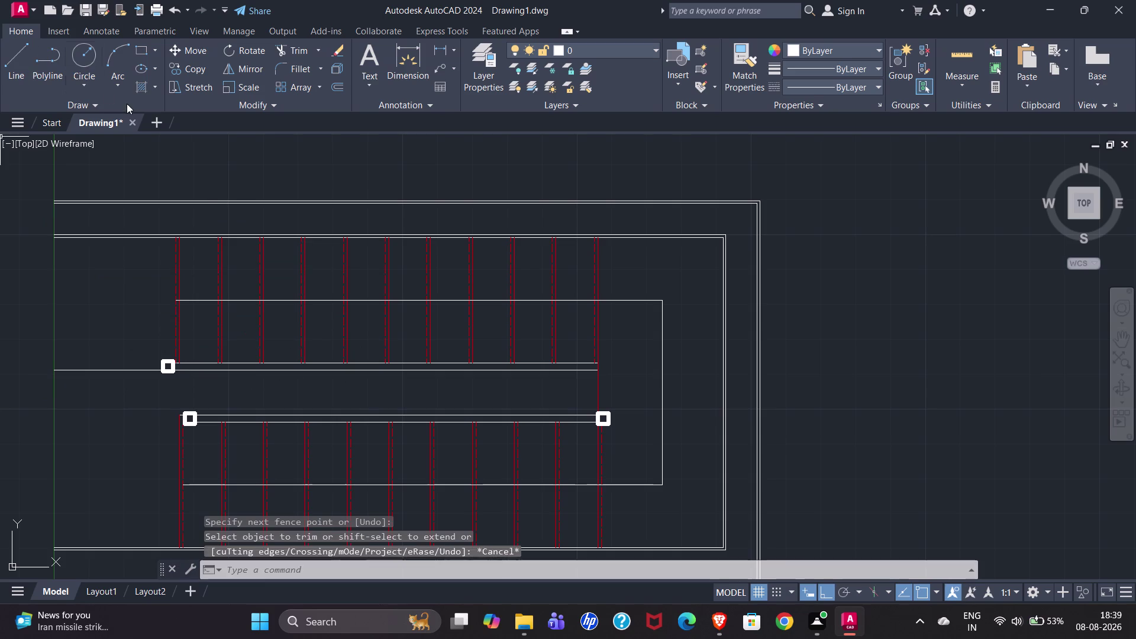
Try extending the upper path line with EX, then cancel the attempt.
key(e)
key(x)
key(Return)
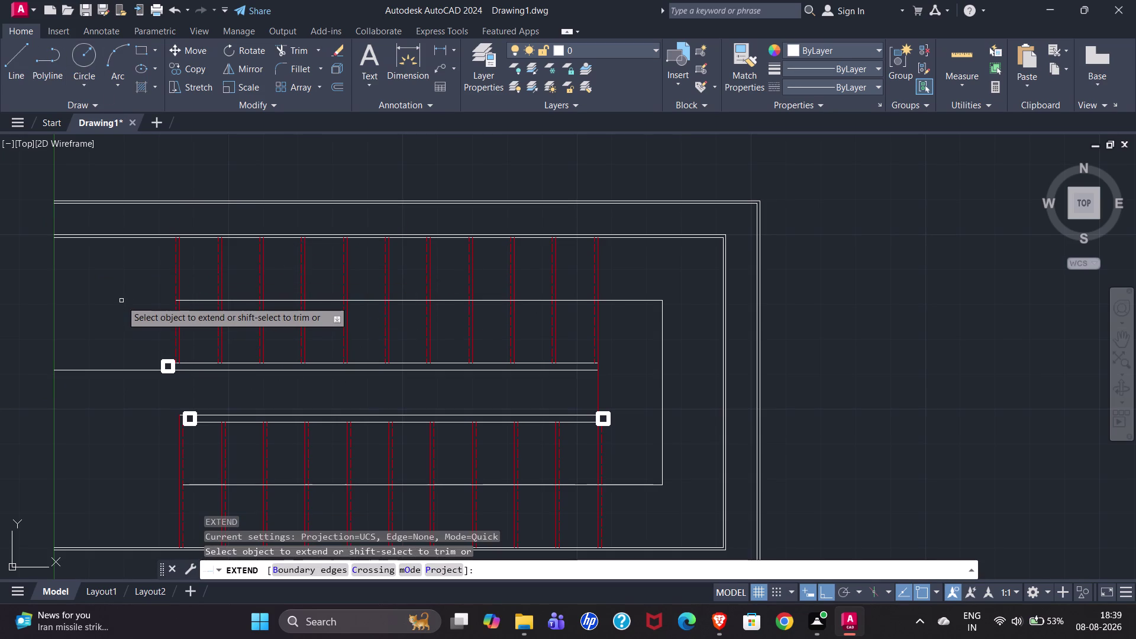
drag(195, 295, 194, 306)
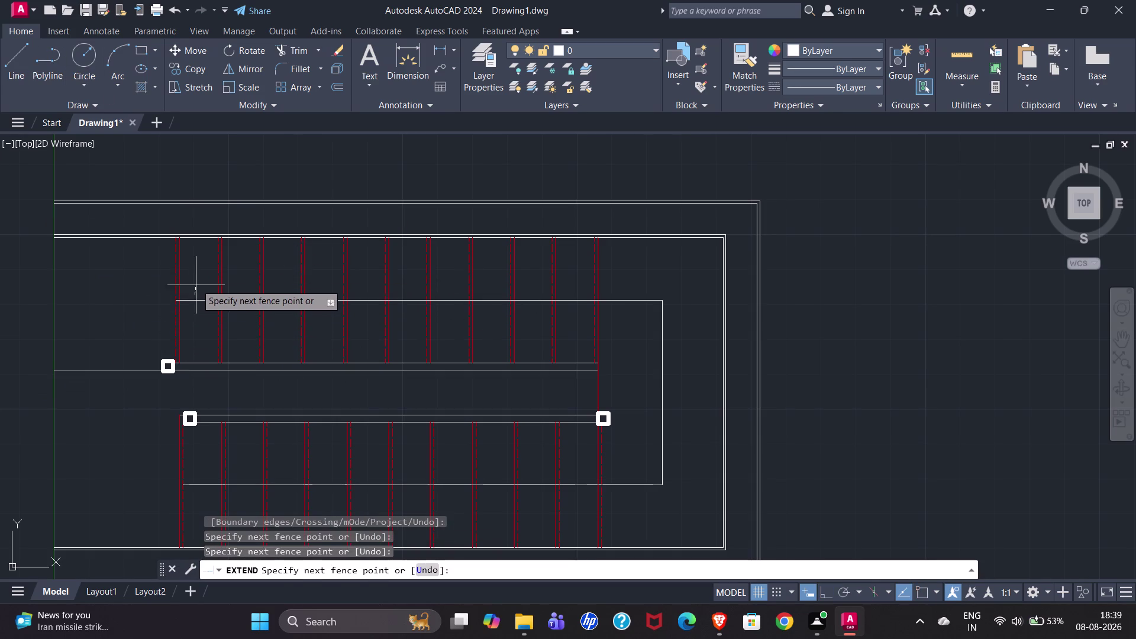
drag(196, 283, 196, 295)
click(196, 302)
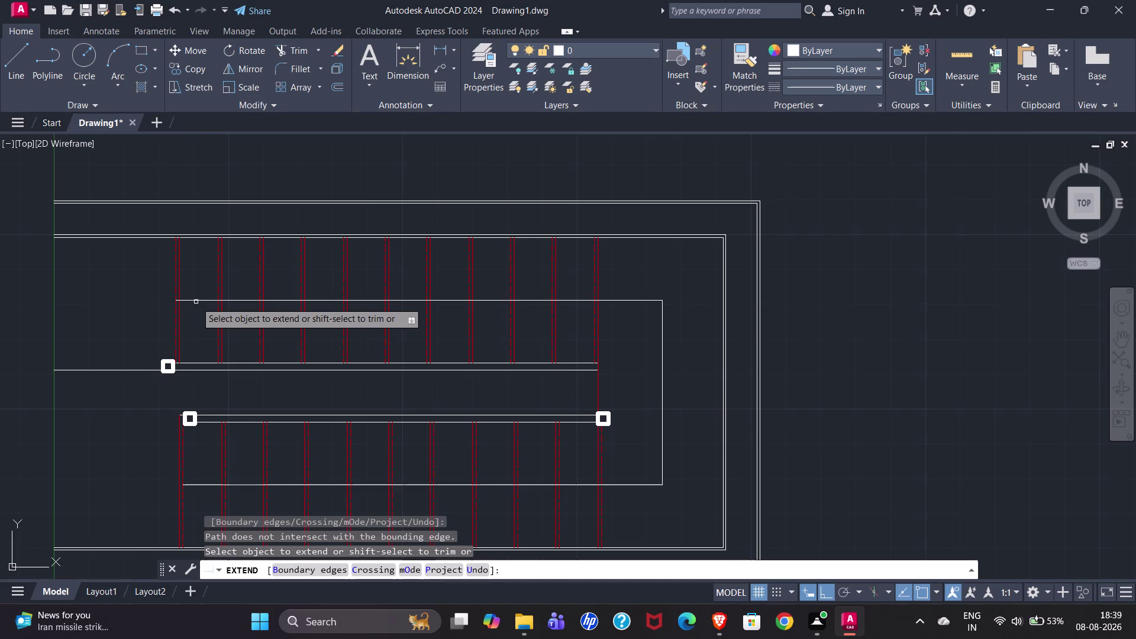
key(Escape)
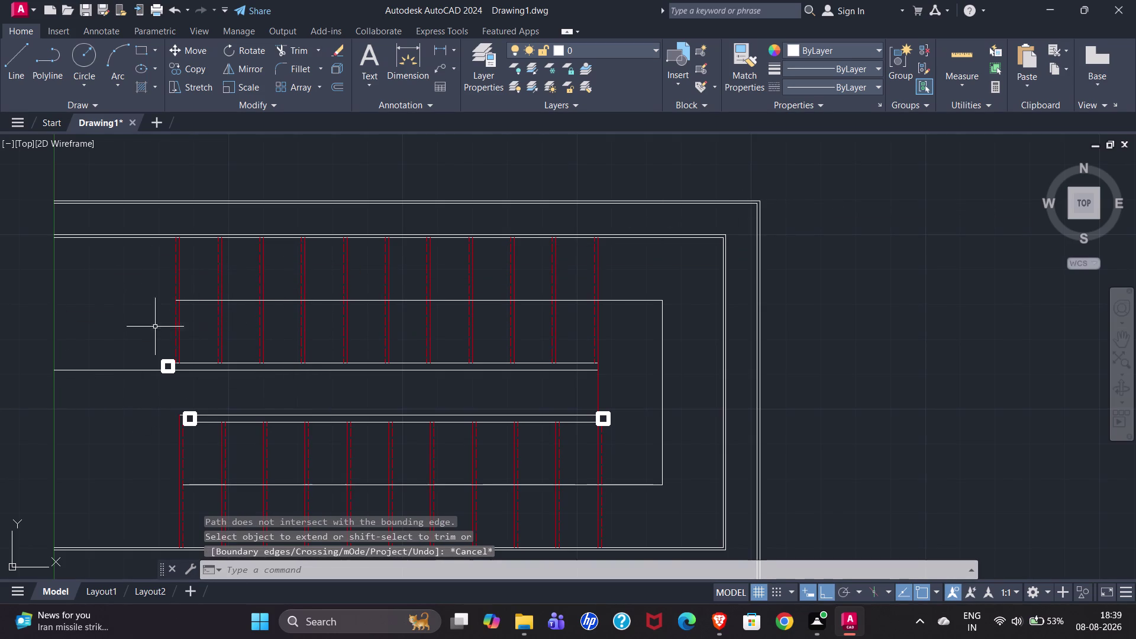
click(10, 83)
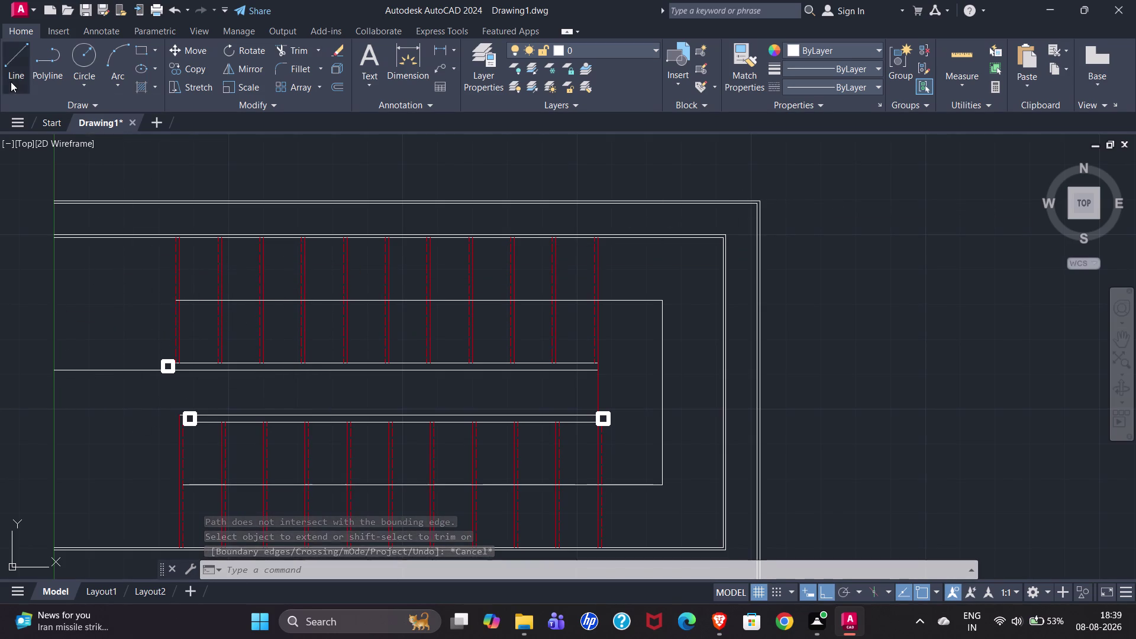
Draw a vertical line from the upper inner wall's left end to the lower wall.
click(117, 234)
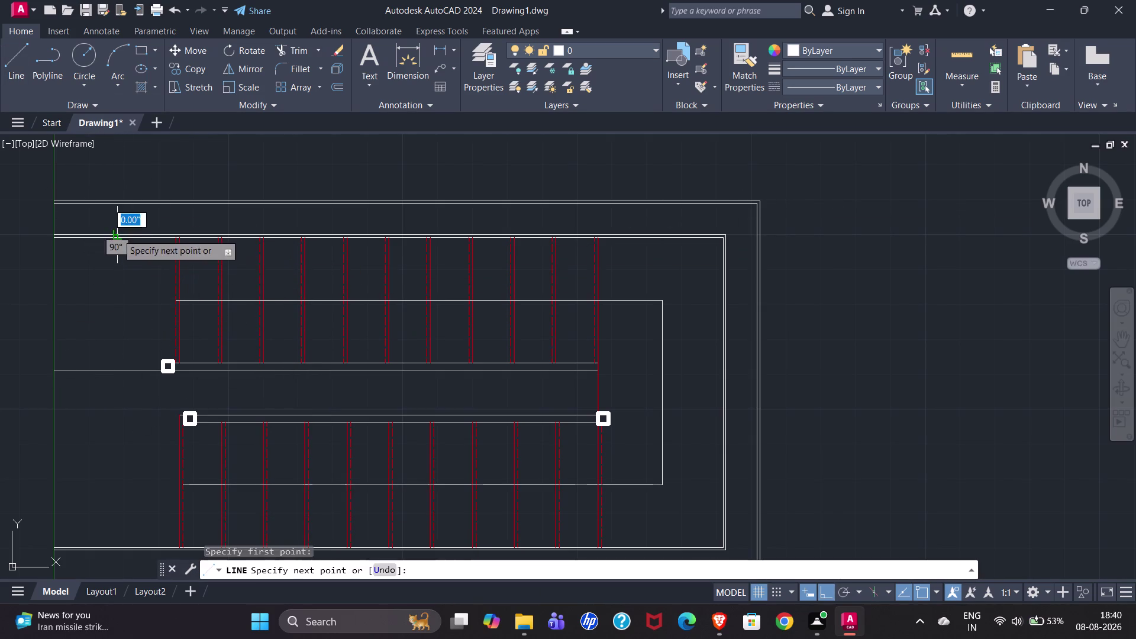
click(112, 550)
key(Escape)
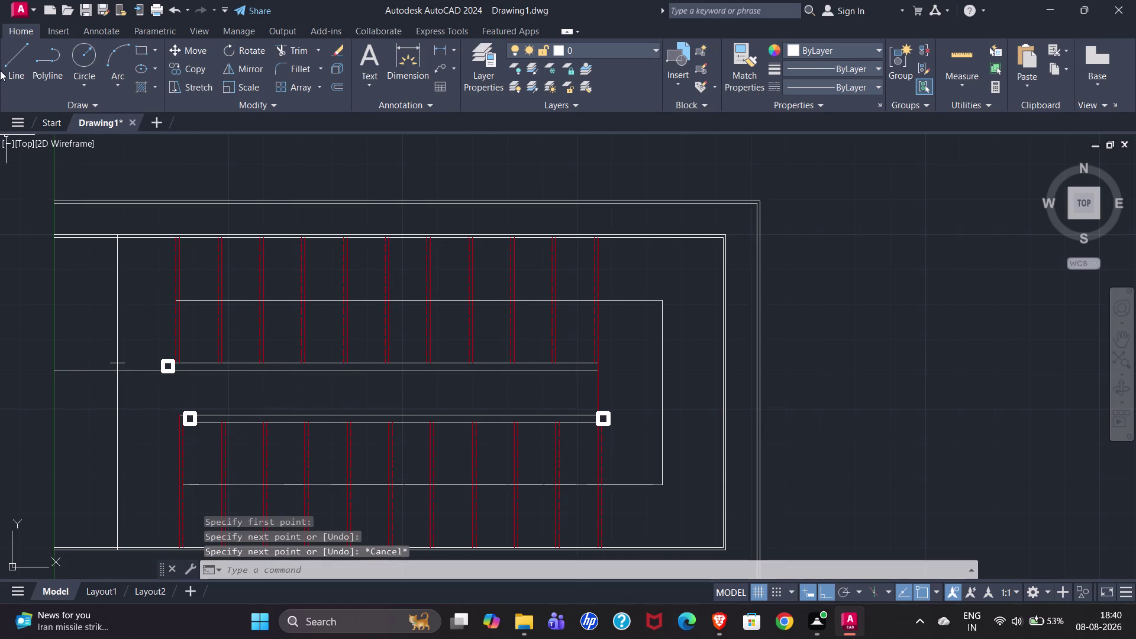
click(5, 70)
key(Escape)
Try extending the lower inner stair line to the wall, then cancel and clear the pick.
text(E)
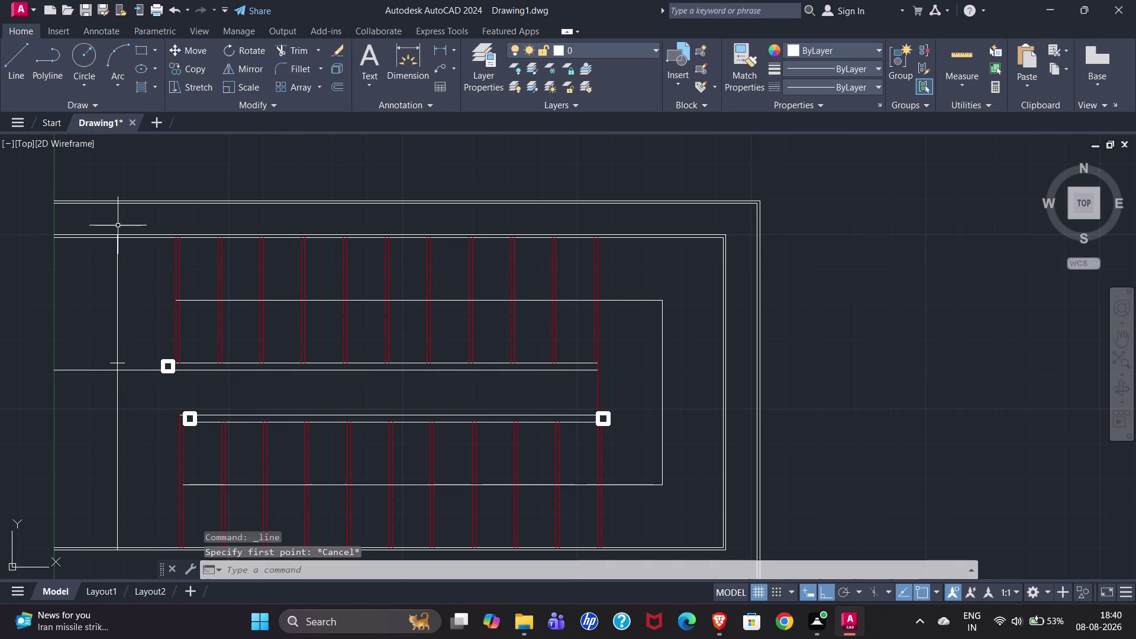
text(X)
key(Return)
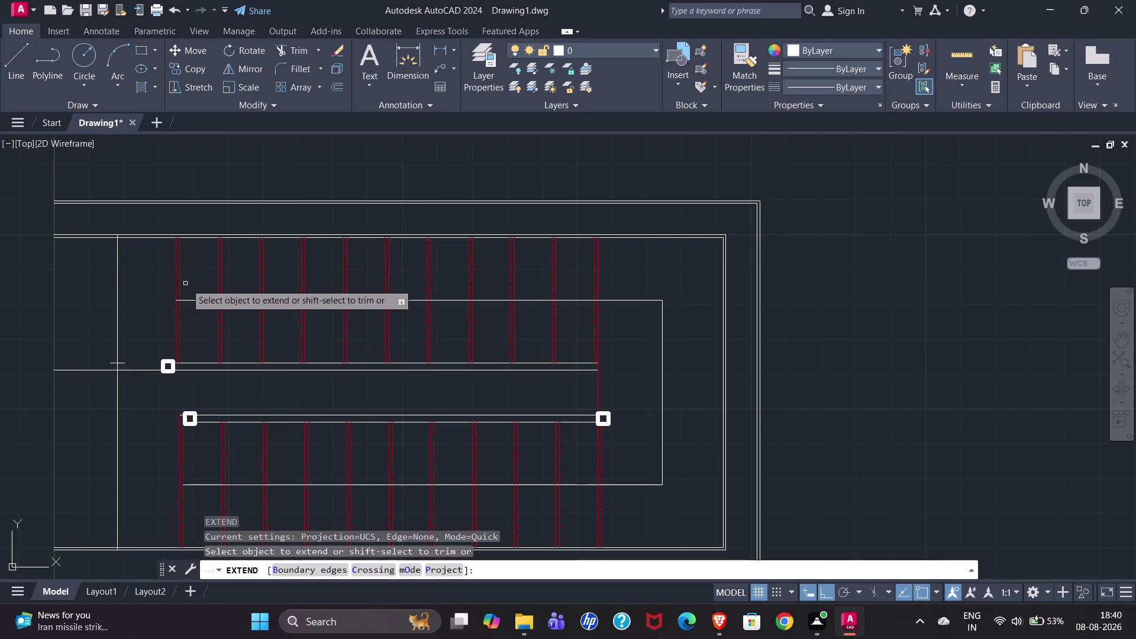
click(190, 302)
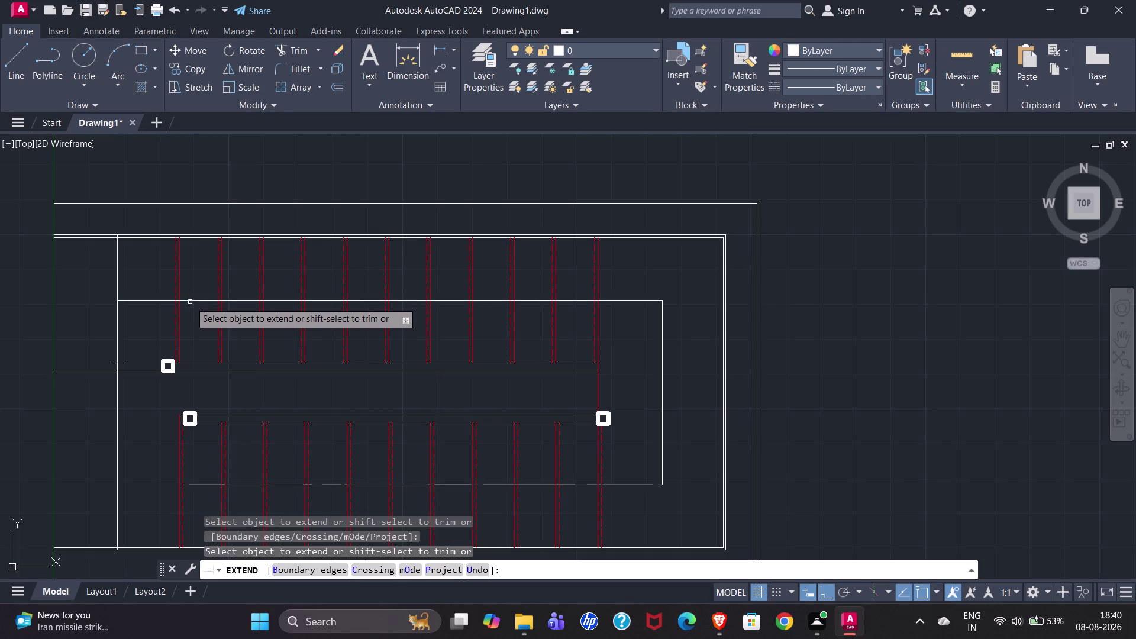
click(195, 485)
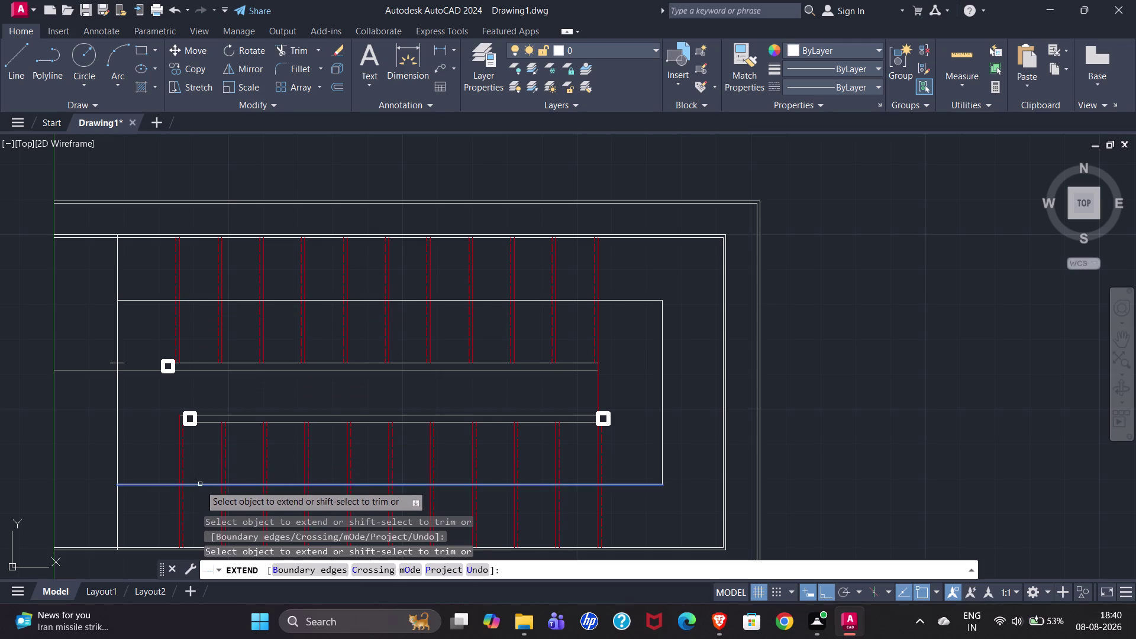
click(200, 485)
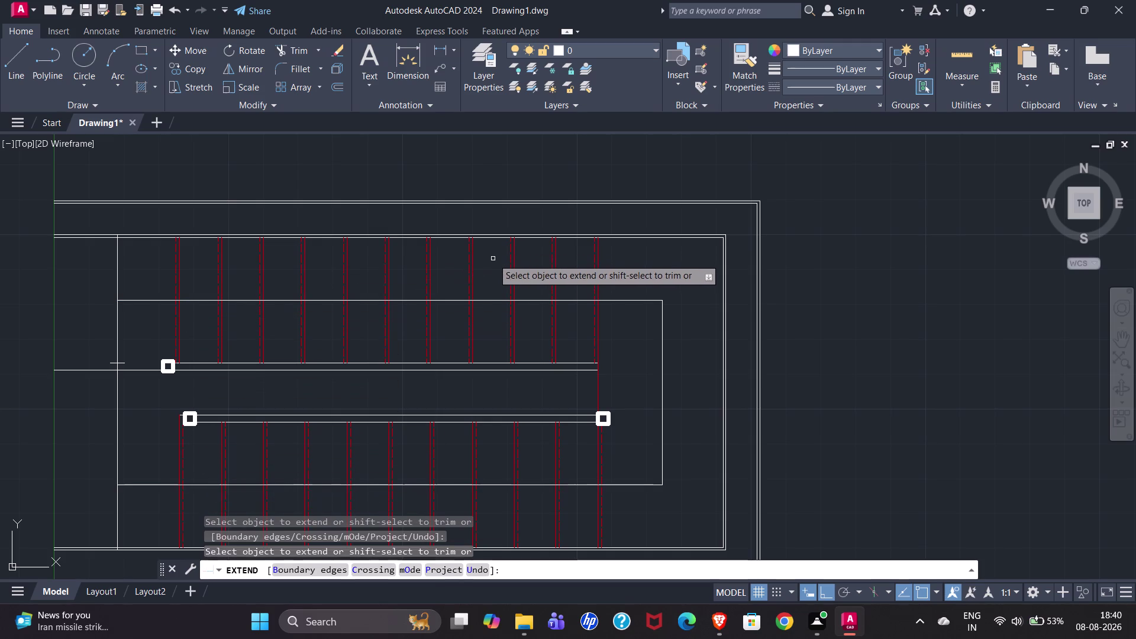
key(Escape)
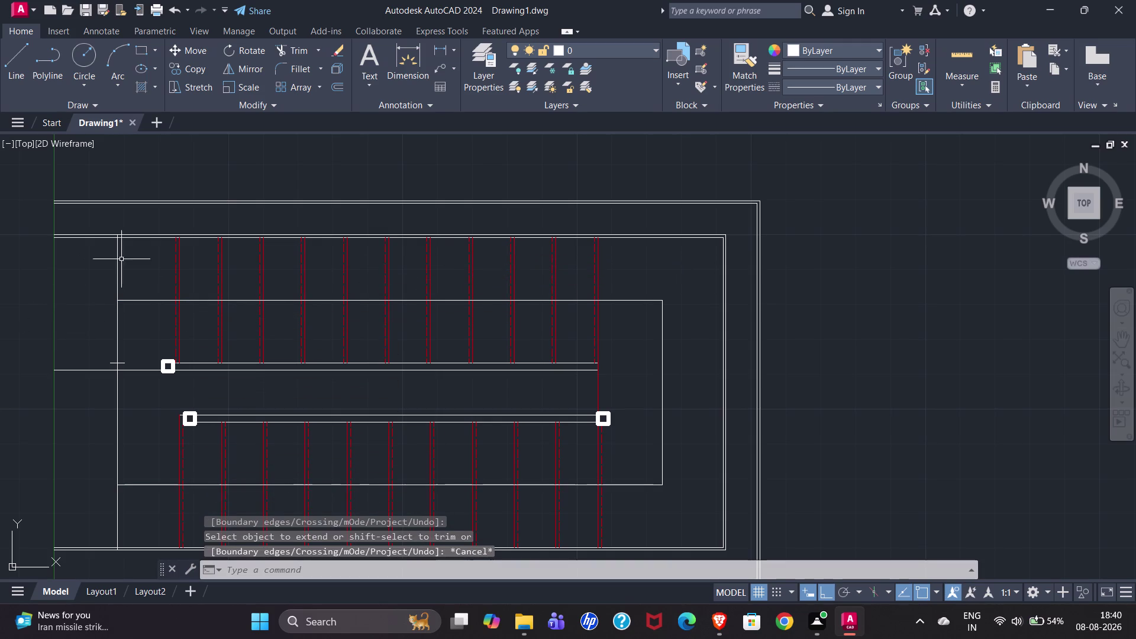
click(119, 262)
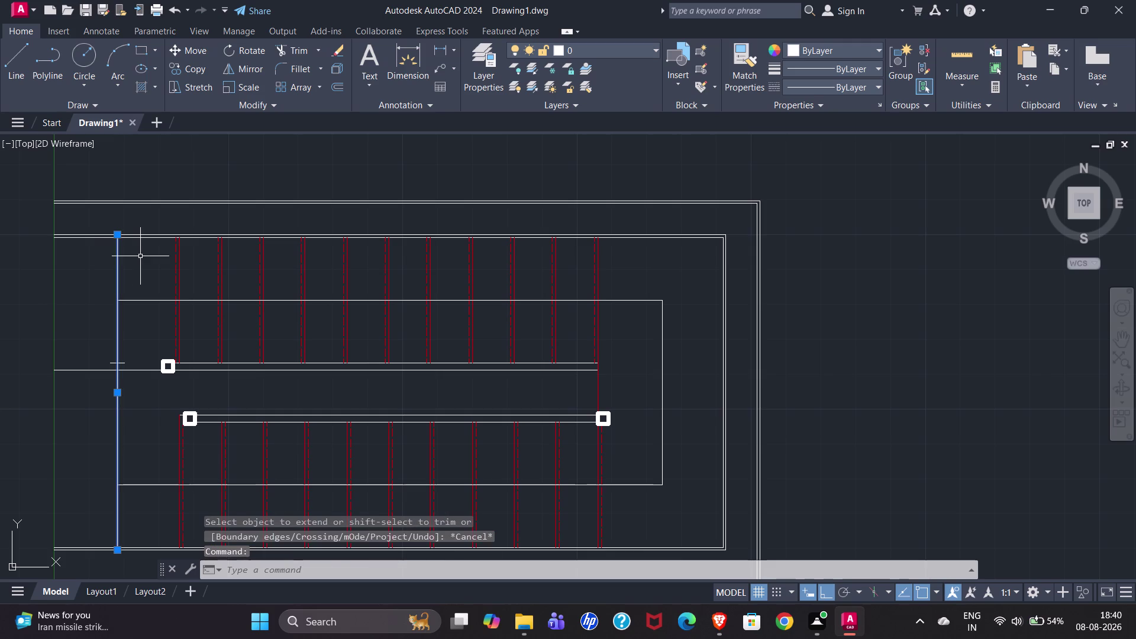
key(Delete)
scroll(down, 3)
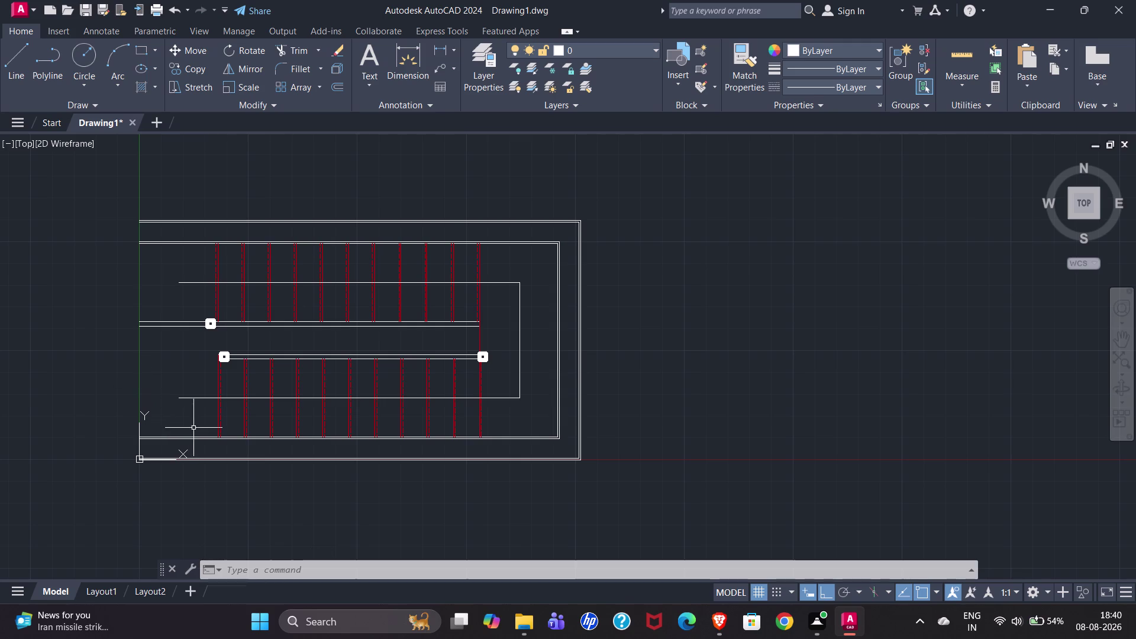
Start an arrow polyline on the middle line, then abandon it.
scroll(up, 3)
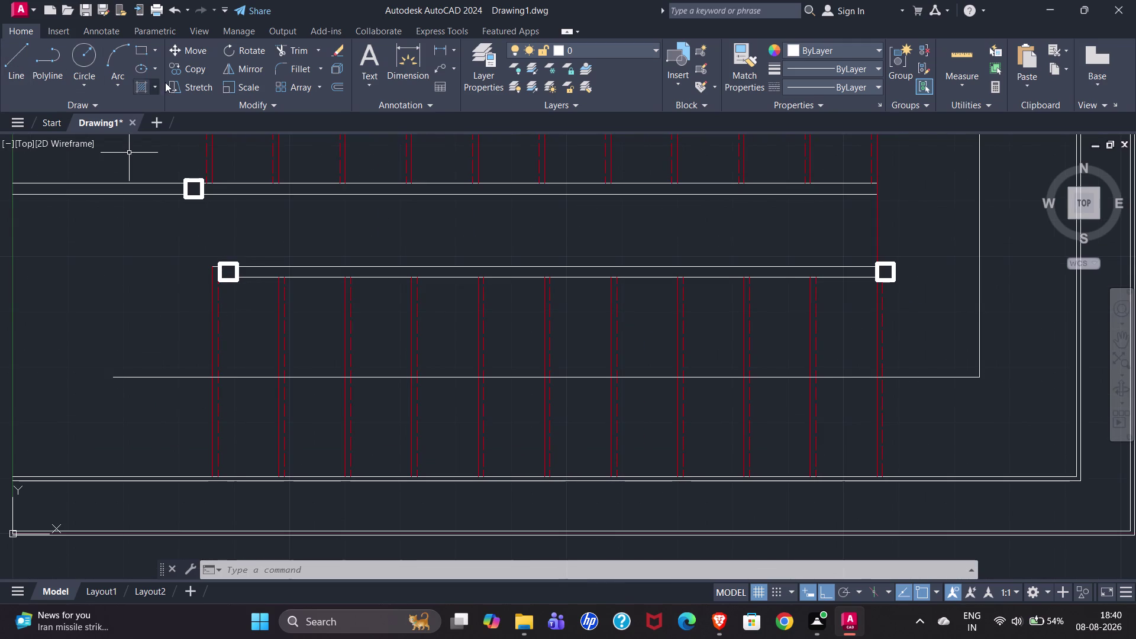
click(48, 53)
scroll(up, 3)
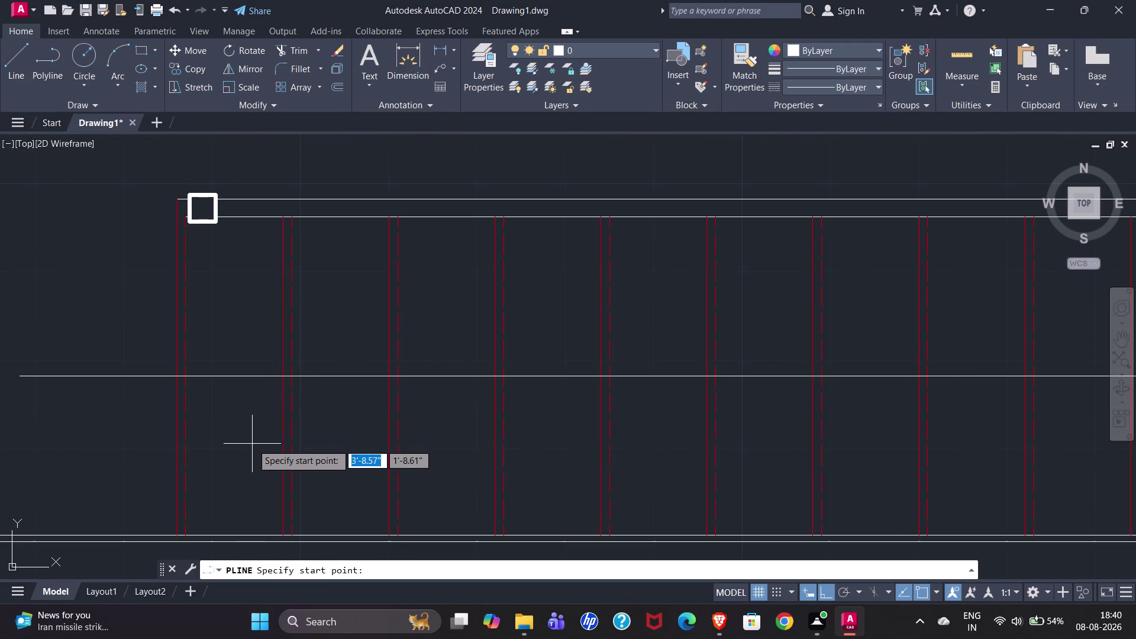
click(497, 374)
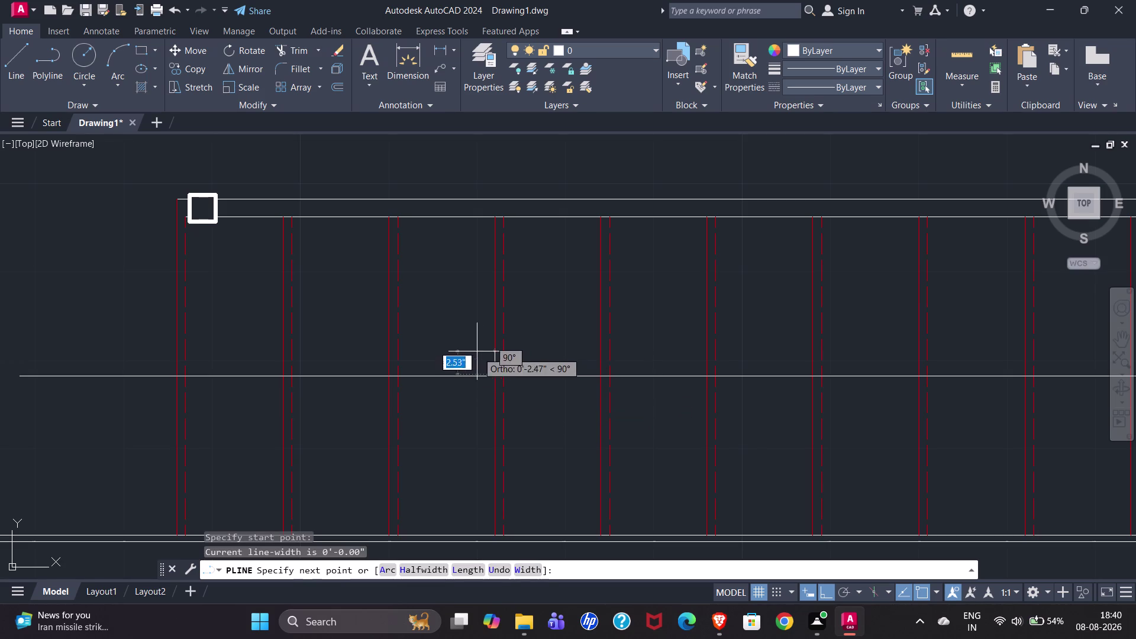
key(Escape)
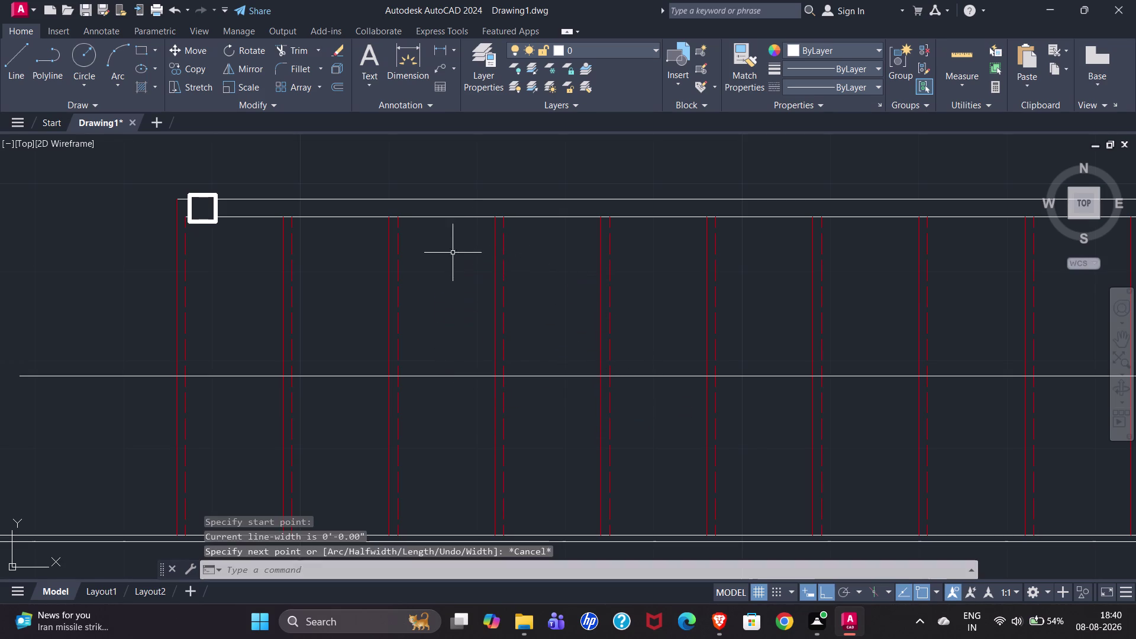
Draw a misplaced arrow polyline, abandon it, and delete the stray line.
click(40, 64)
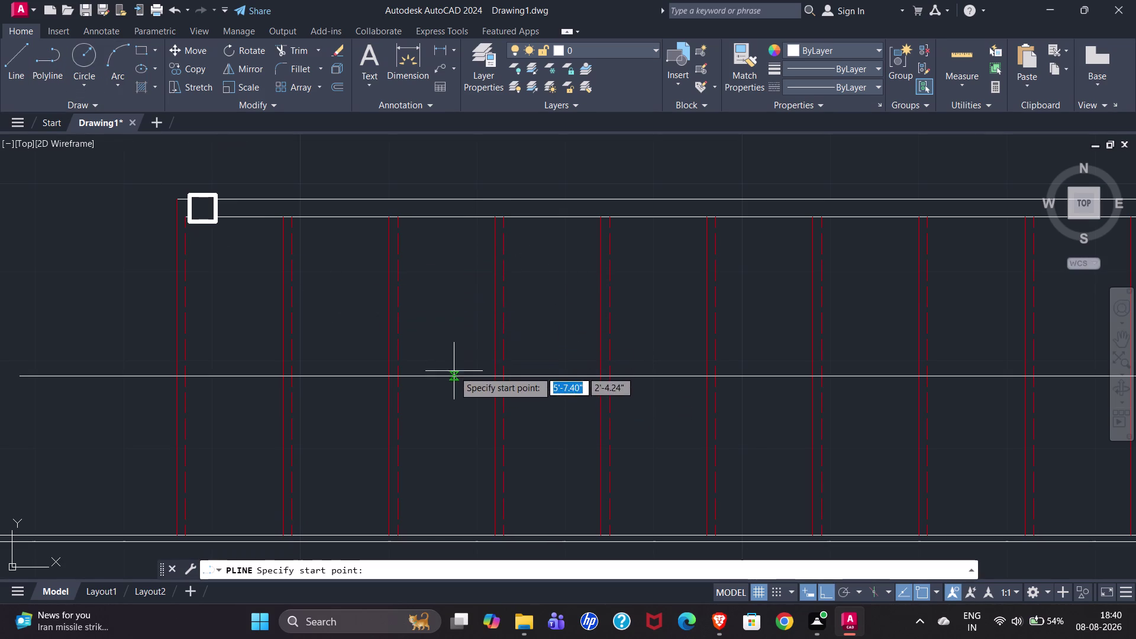
click(492, 377)
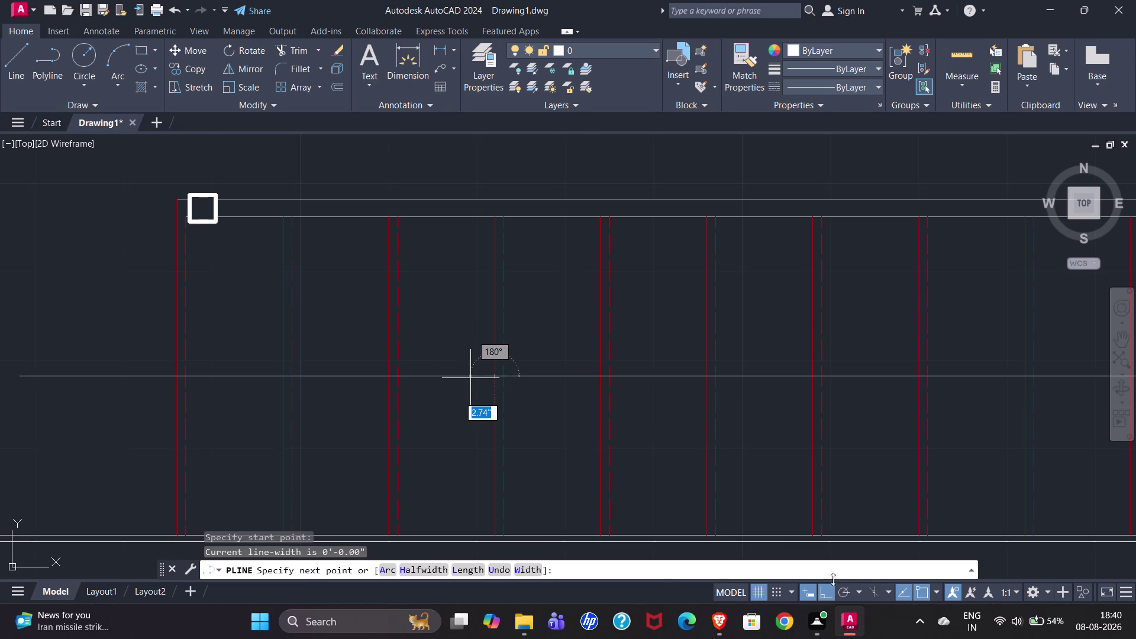
click(820, 594)
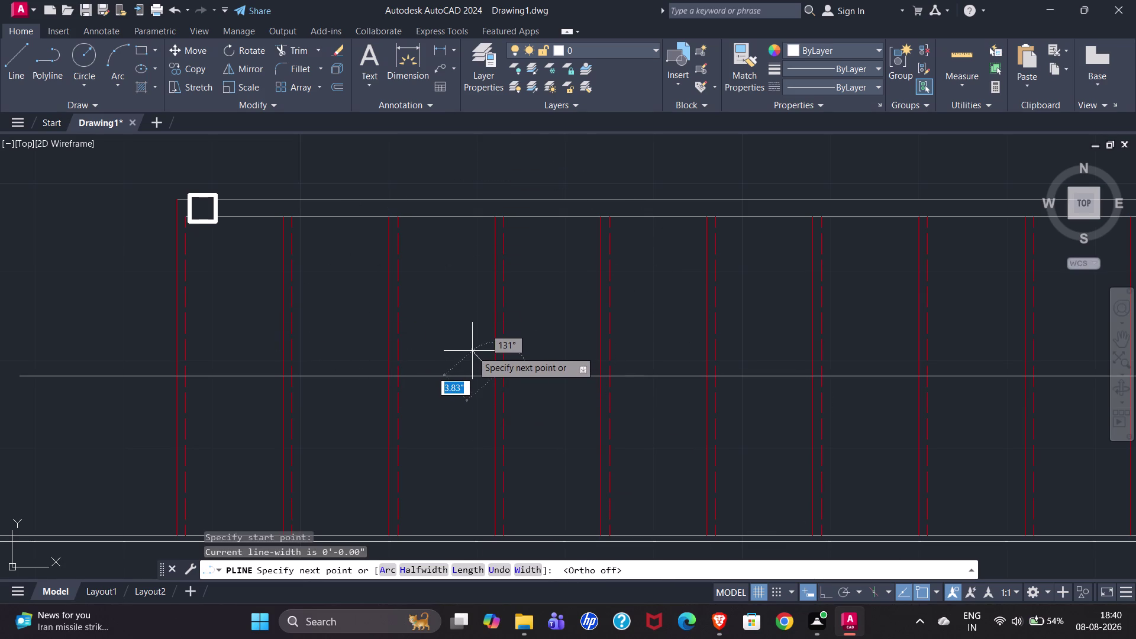
click(472, 351)
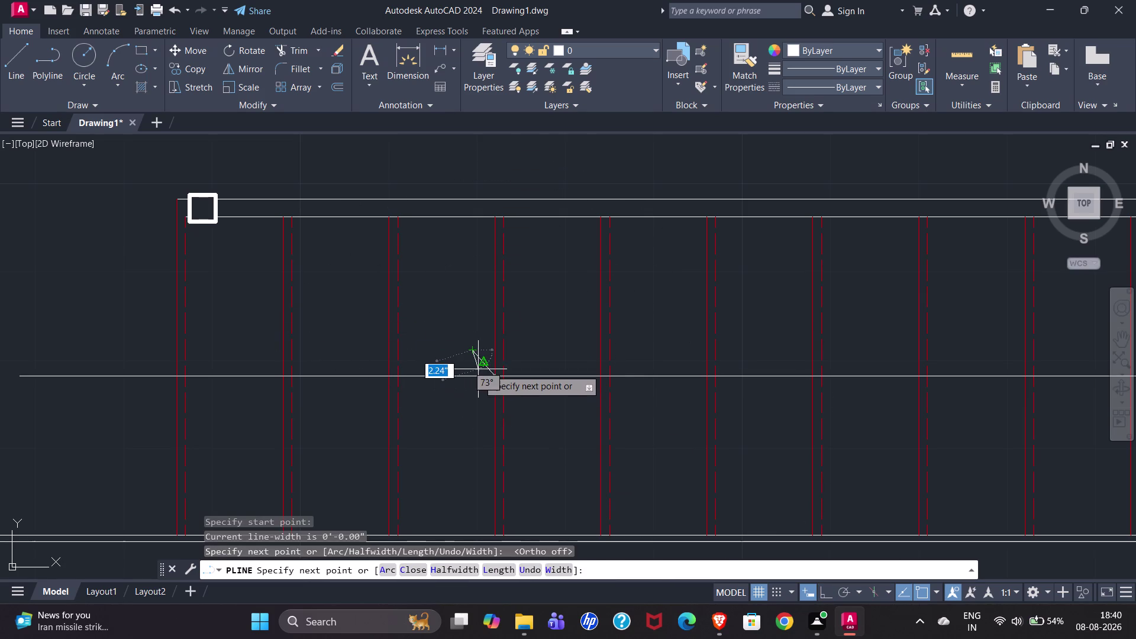
click(478, 369)
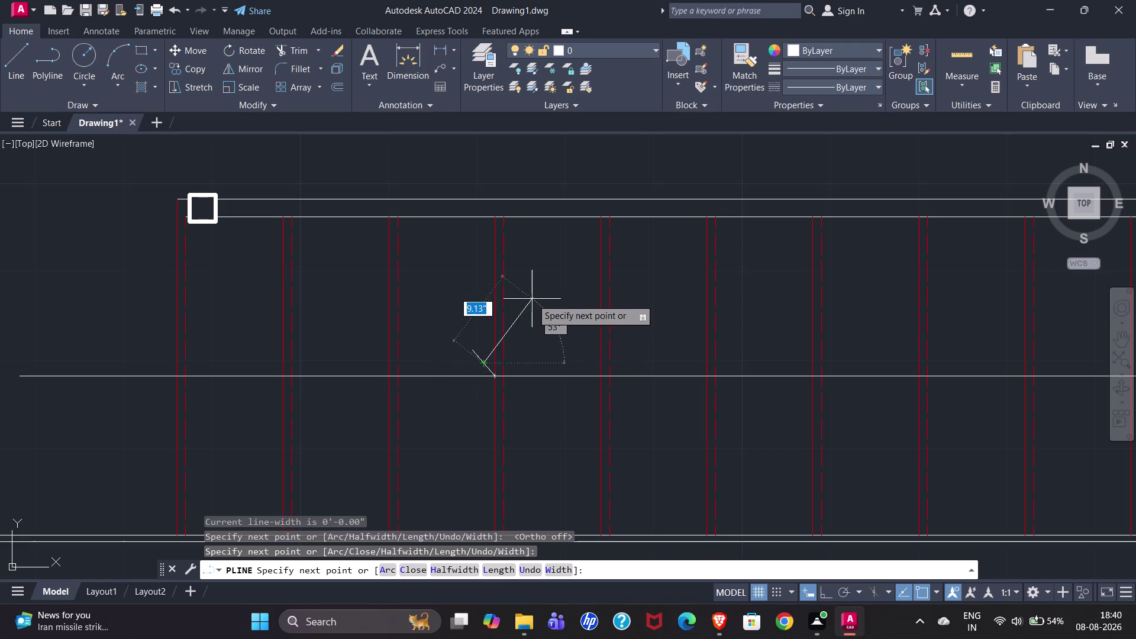
key(Escape)
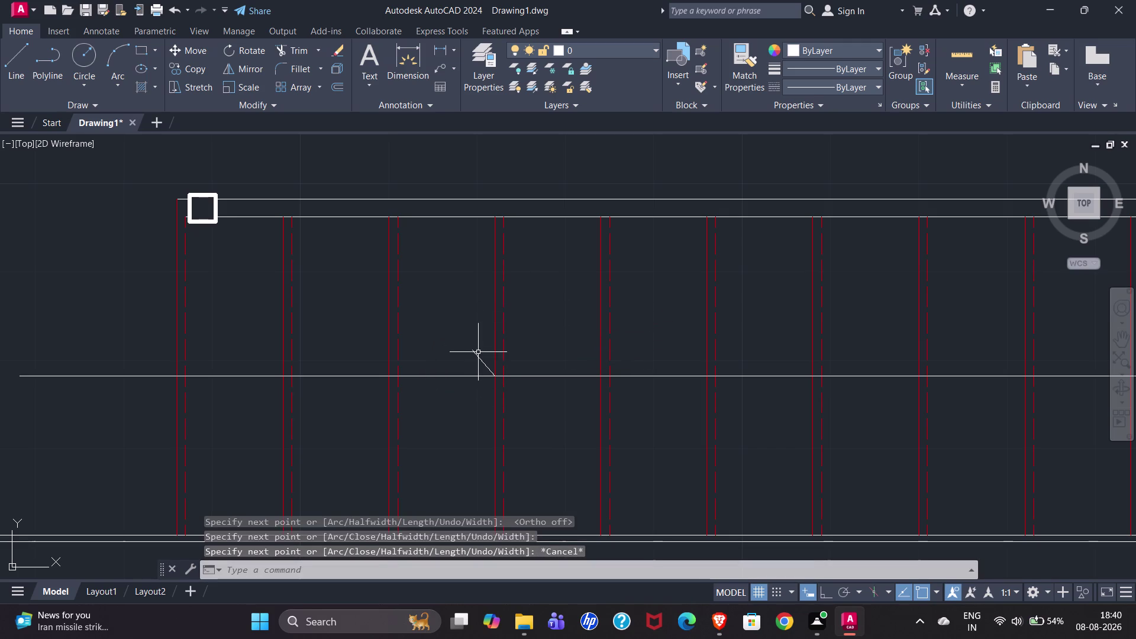
click(478, 359)
key(Delete)
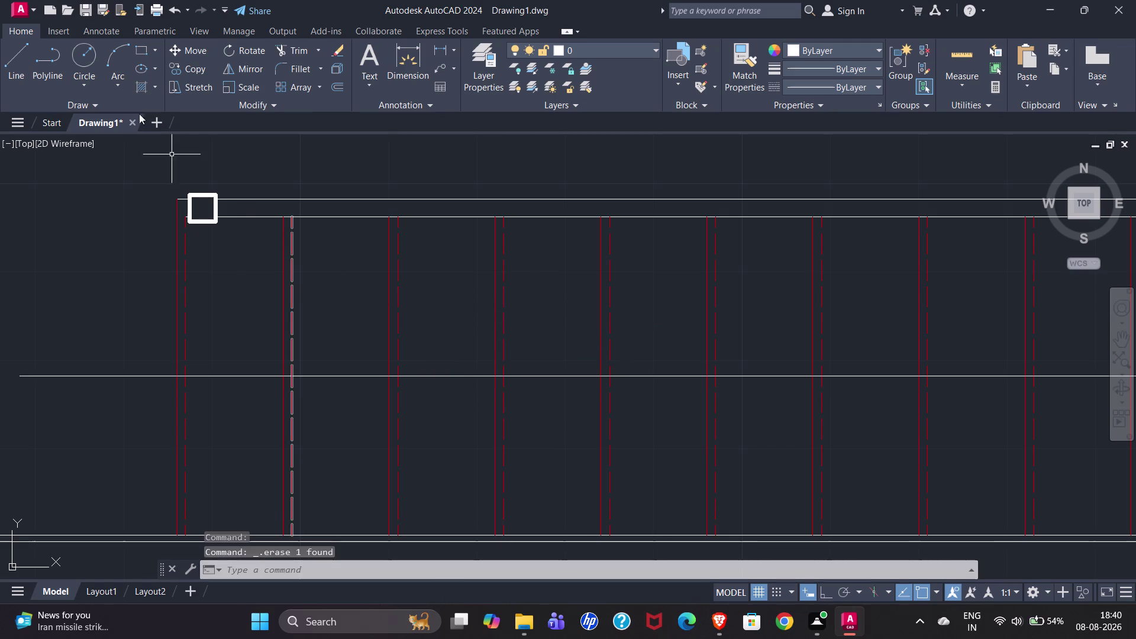
Draw the half arrowhead as a polyline starting and ending on the middle line.
click(35, 55)
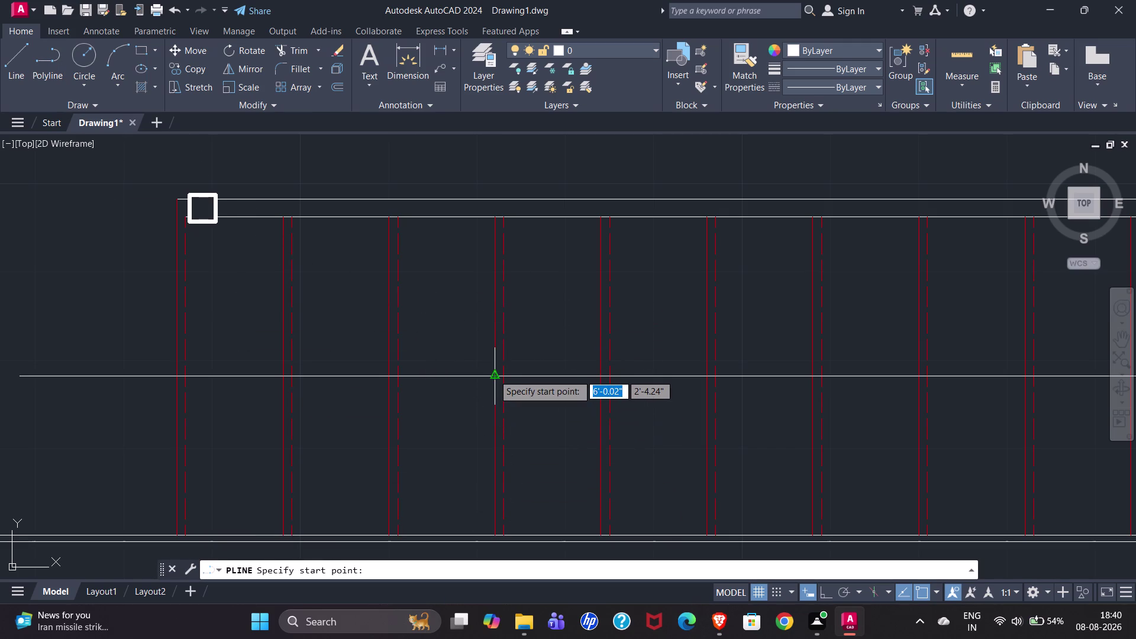
click(494, 374)
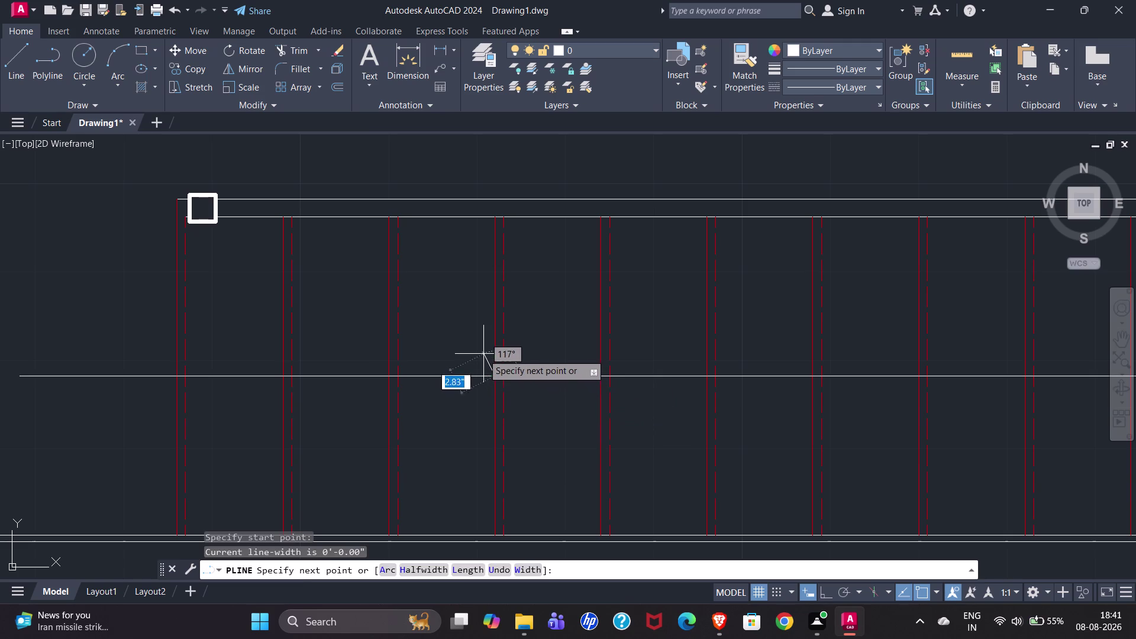
click(475, 344)
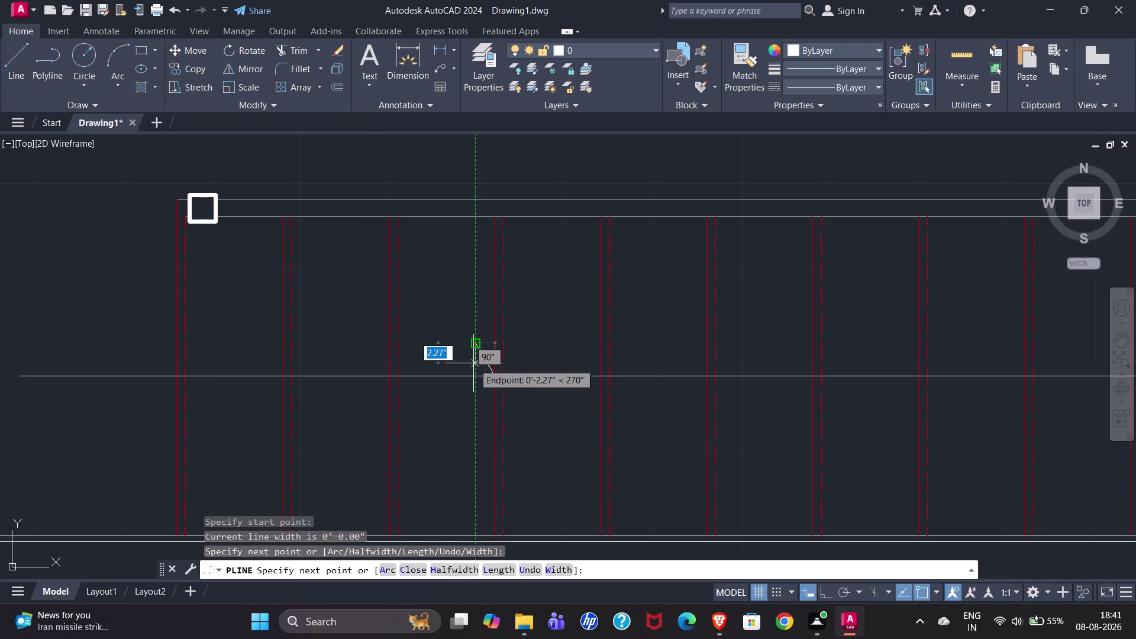
click(474, 364)
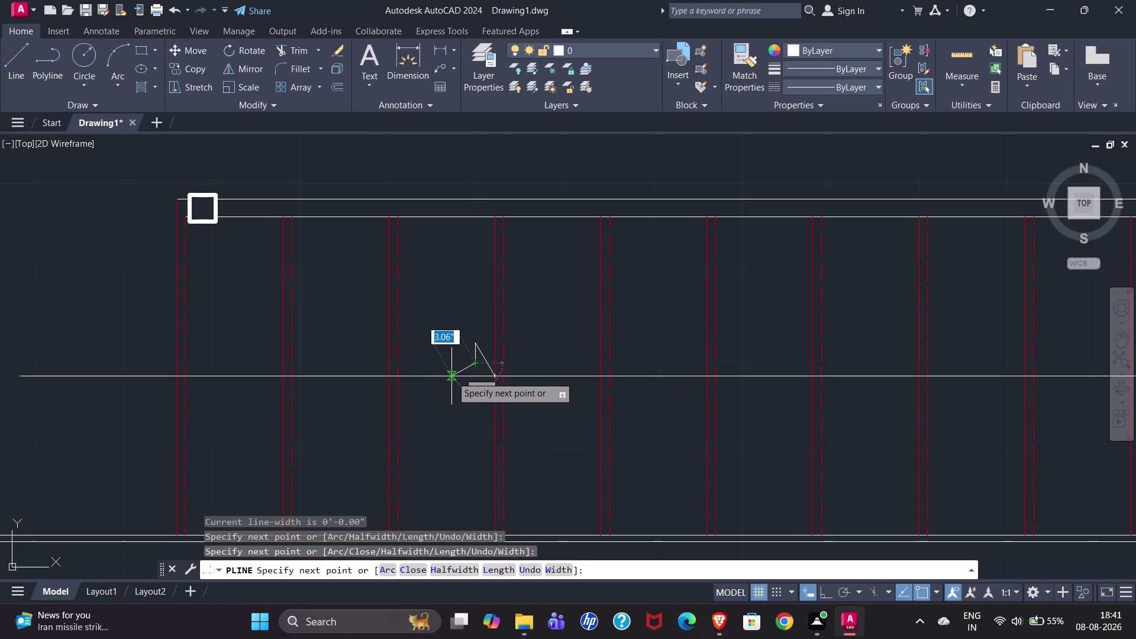
click(451, 376)
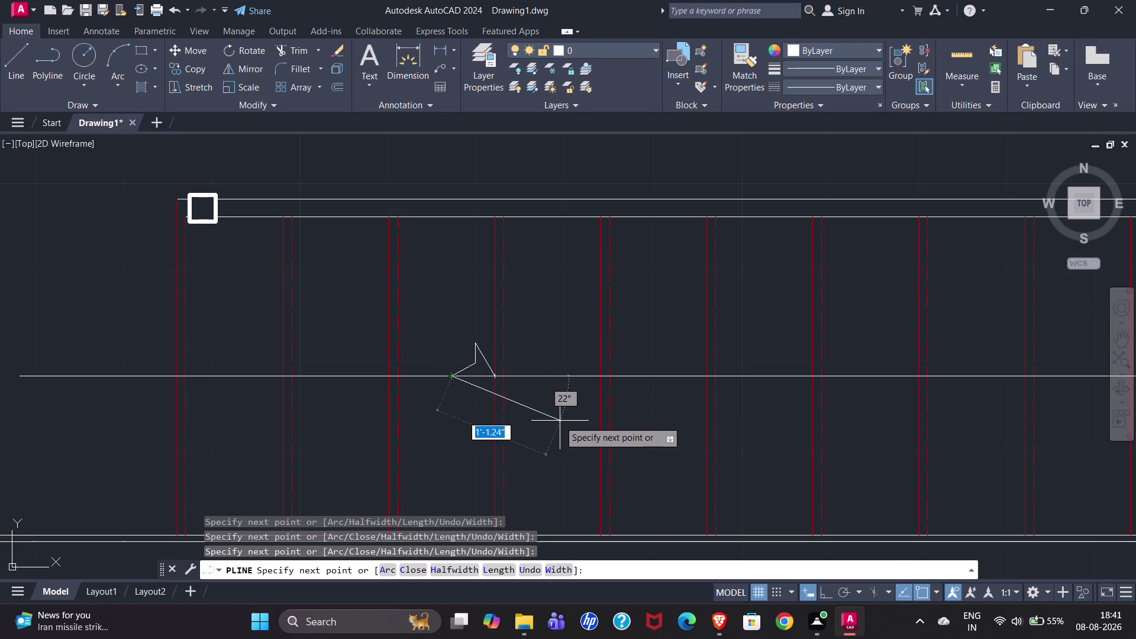
key(Escape)
click(468, 366)
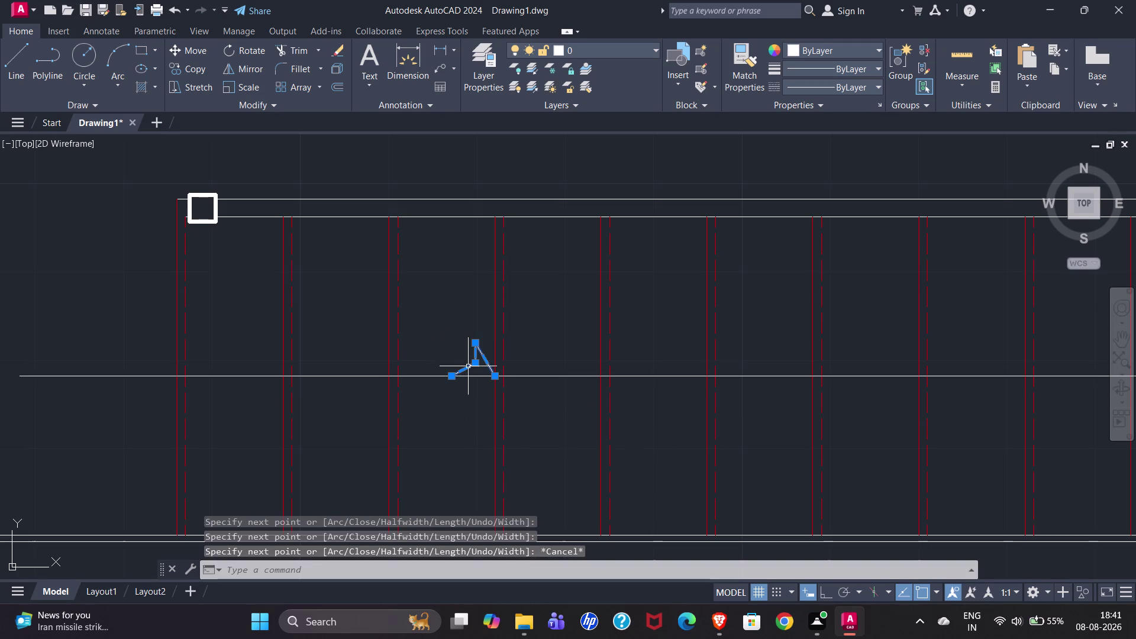
Mirror the half arrowhead about the middle line, keeping the original.
text(MI)
key(Return)
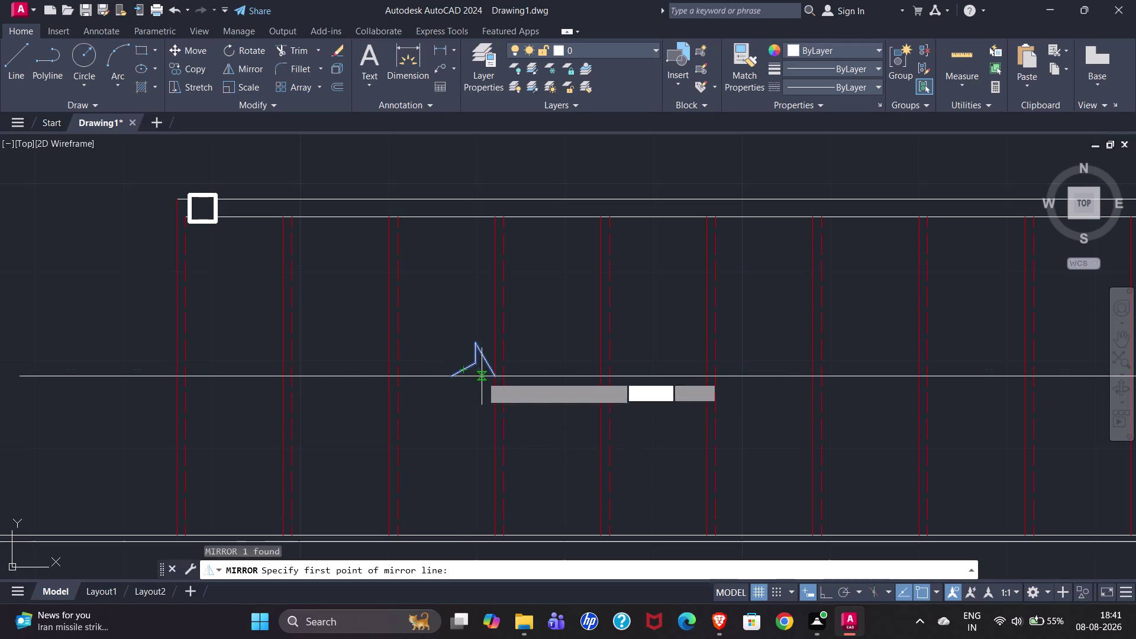
click(450, 377)
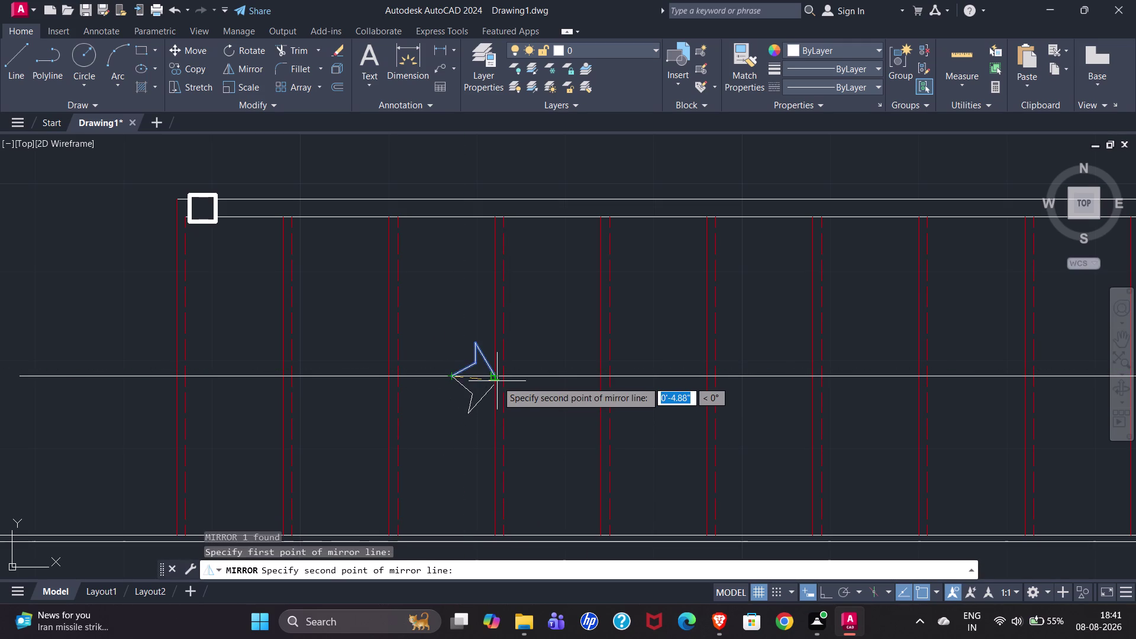
click(497, 380)
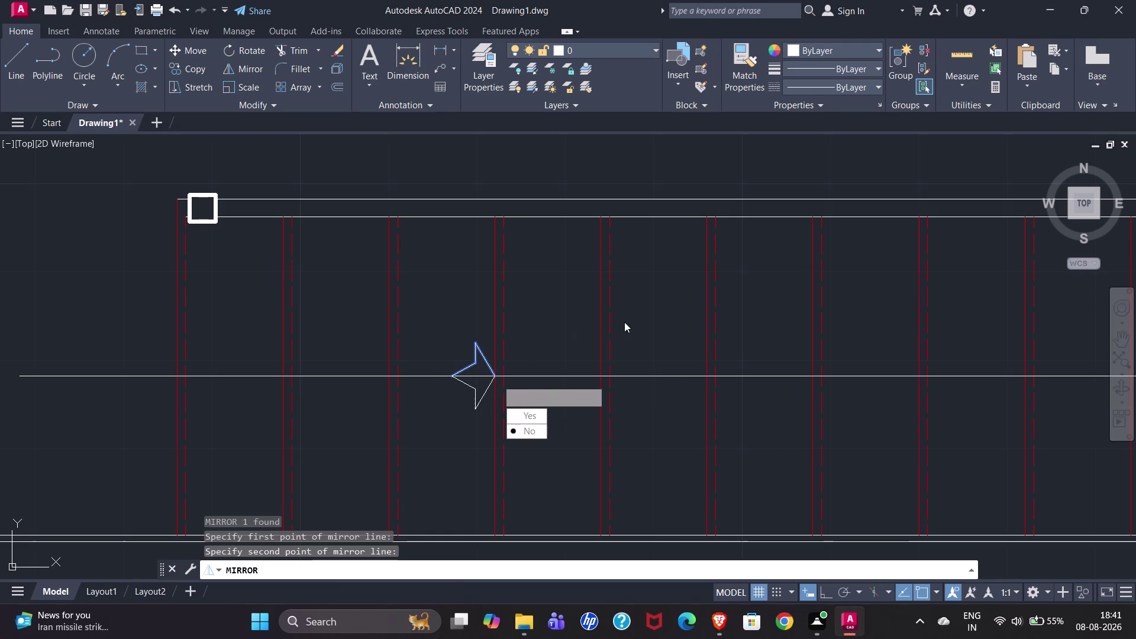
drag(519, 429, 498, 380)
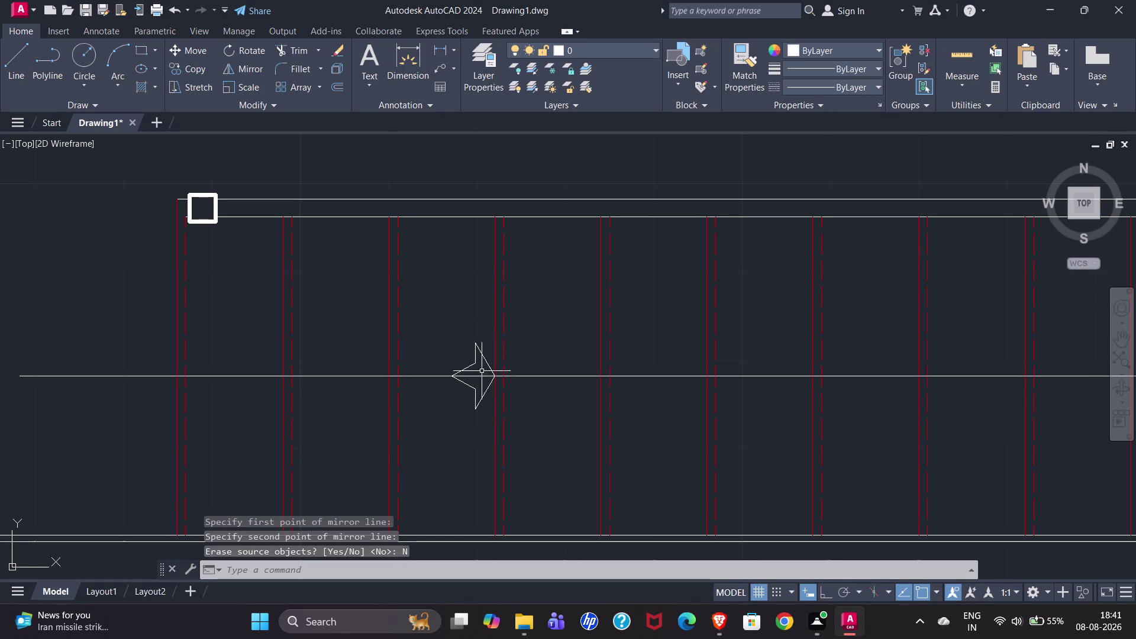
Join the original and mirrored halves into one polyline.
click(472, 363)
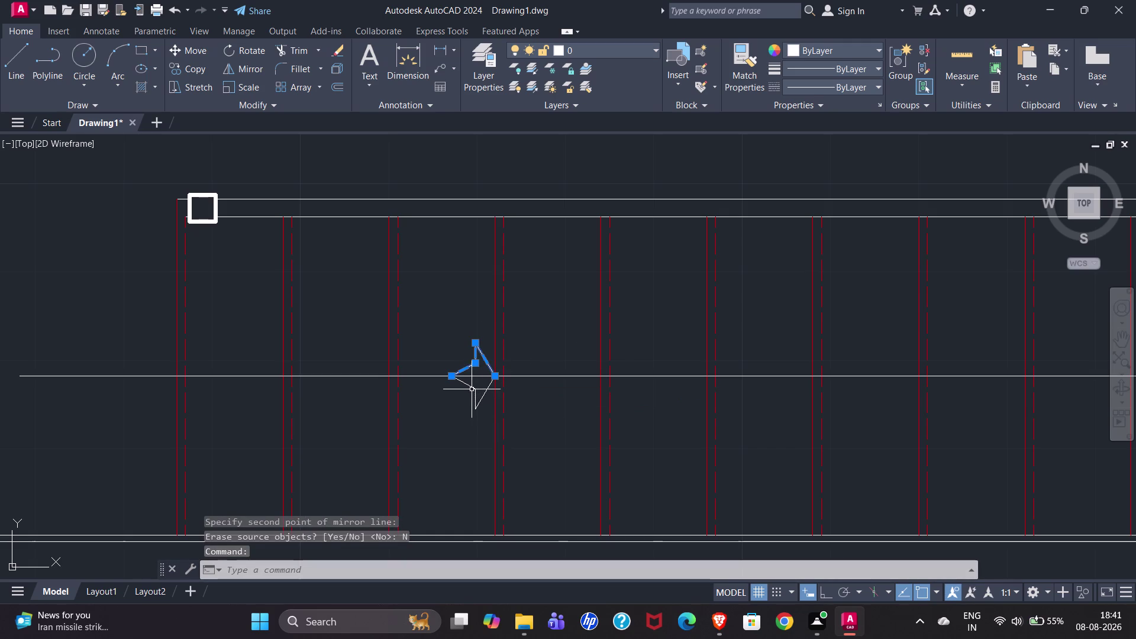
click(471, 389)
key(j)
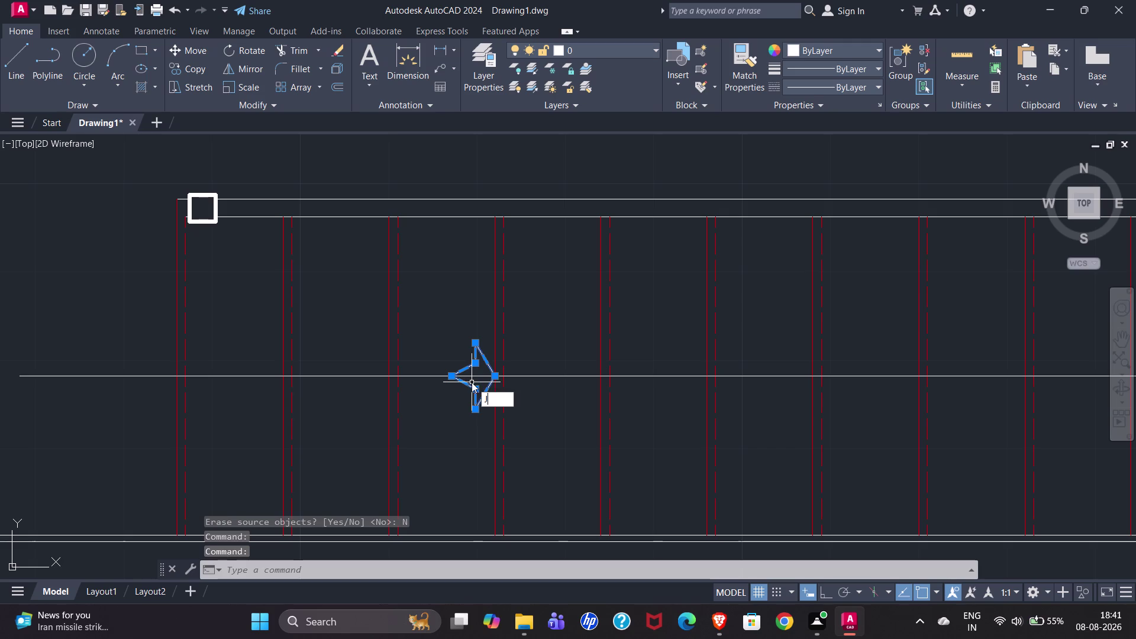
key(Return)
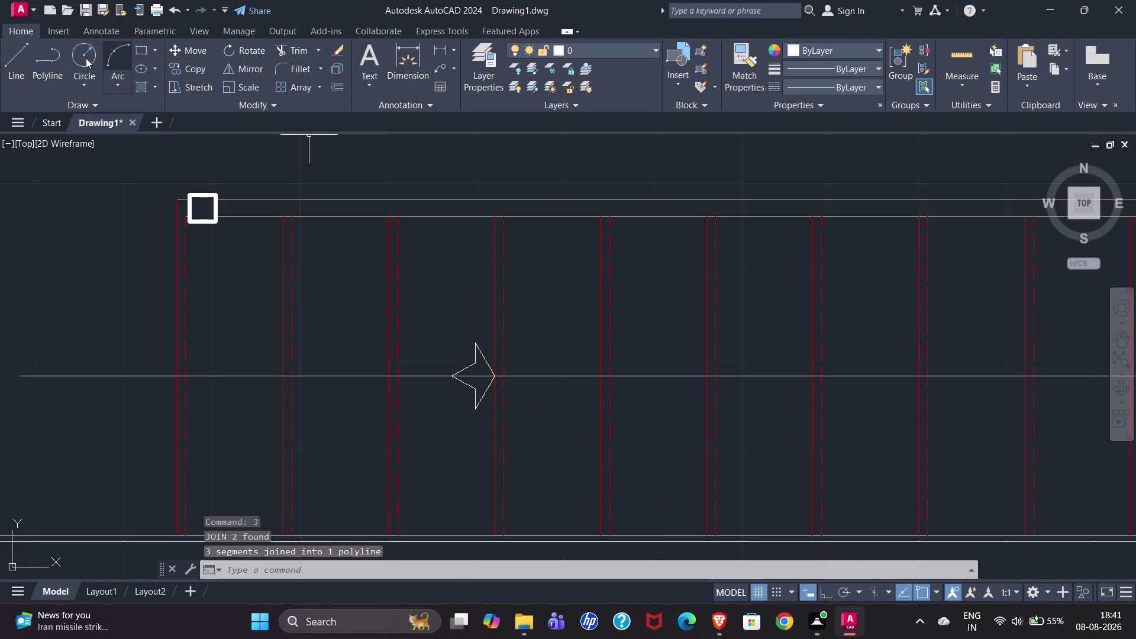
click(140, 82)
click(136, 74)
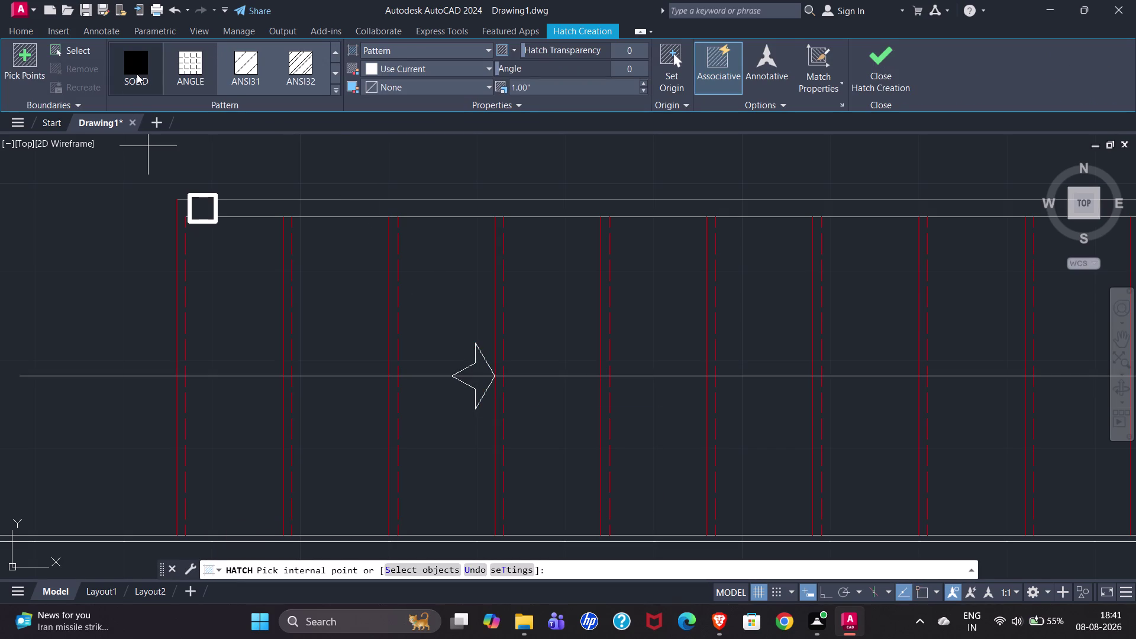
Solid-fill both halves of the arrowhead, then select the arrow with its fill.
click(480, 366)
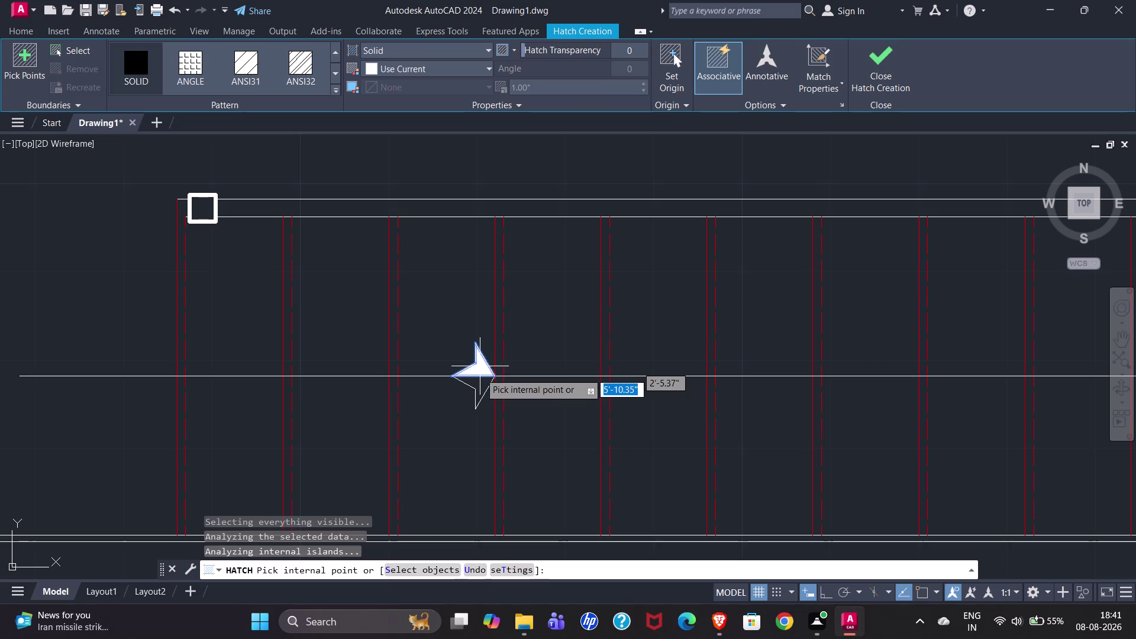
click(480, 385)
scroll(down, 3)
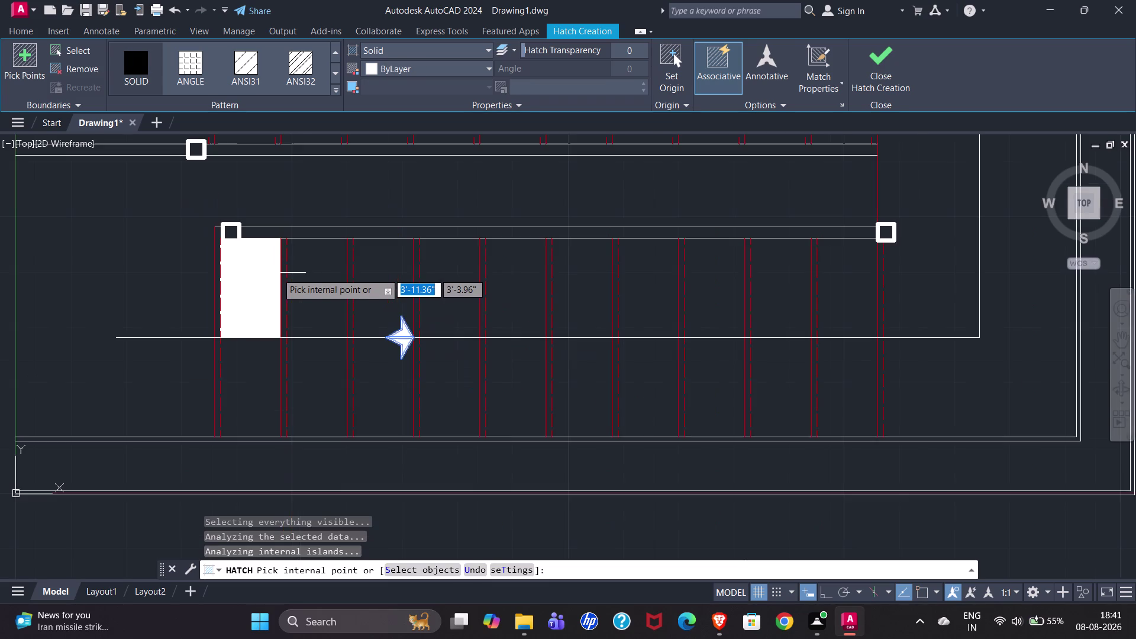
scroll(down, 3)
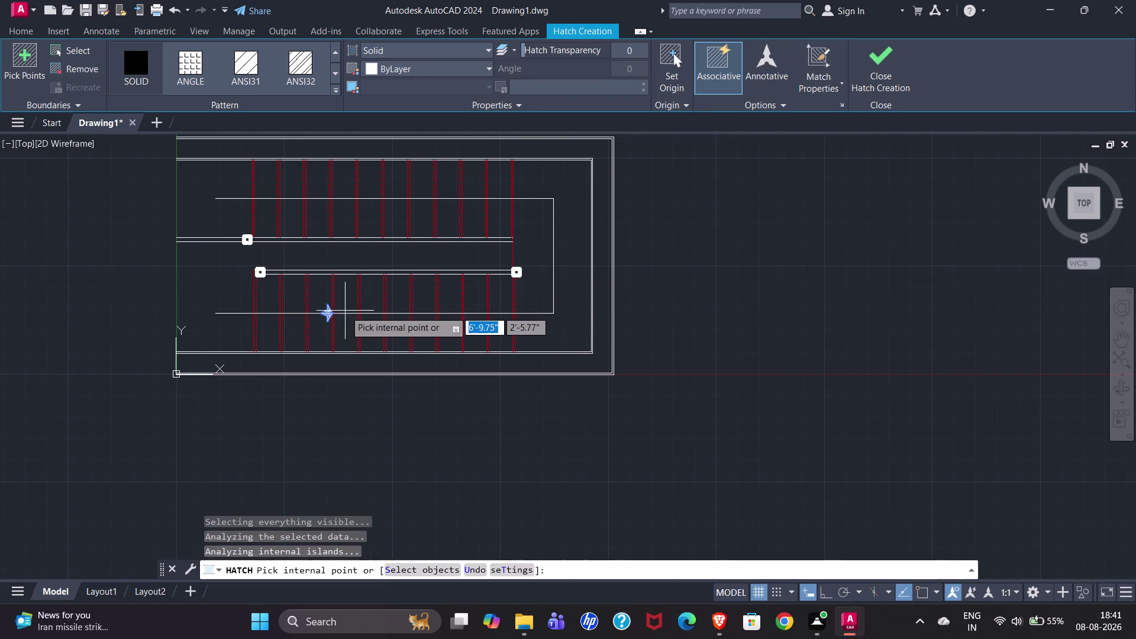
scroll(up, 3)
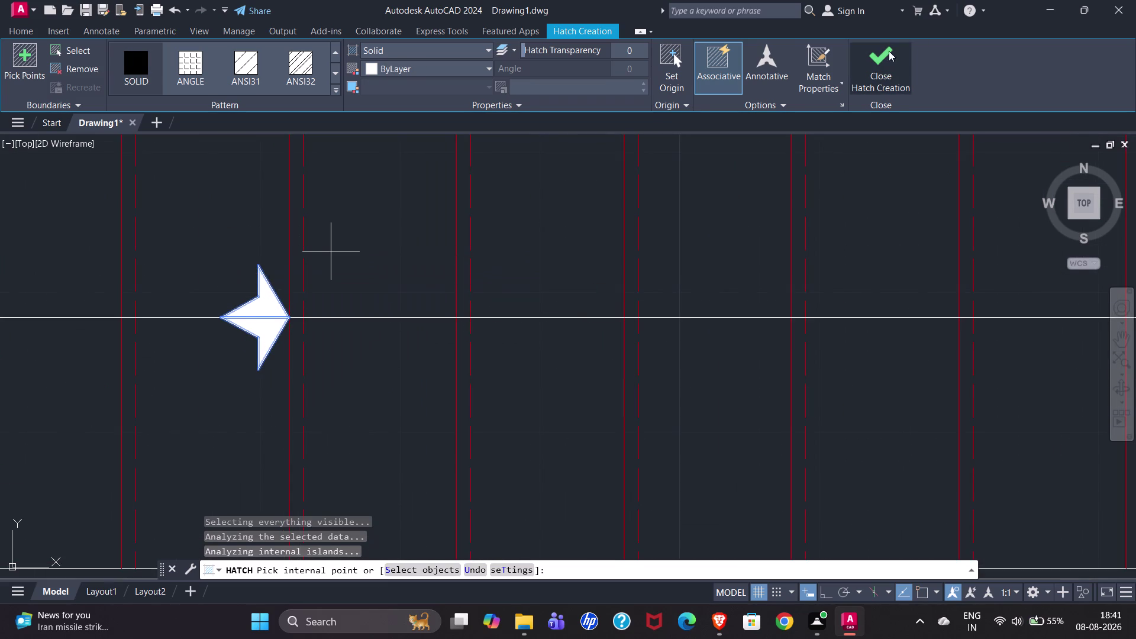
click(883, 58)
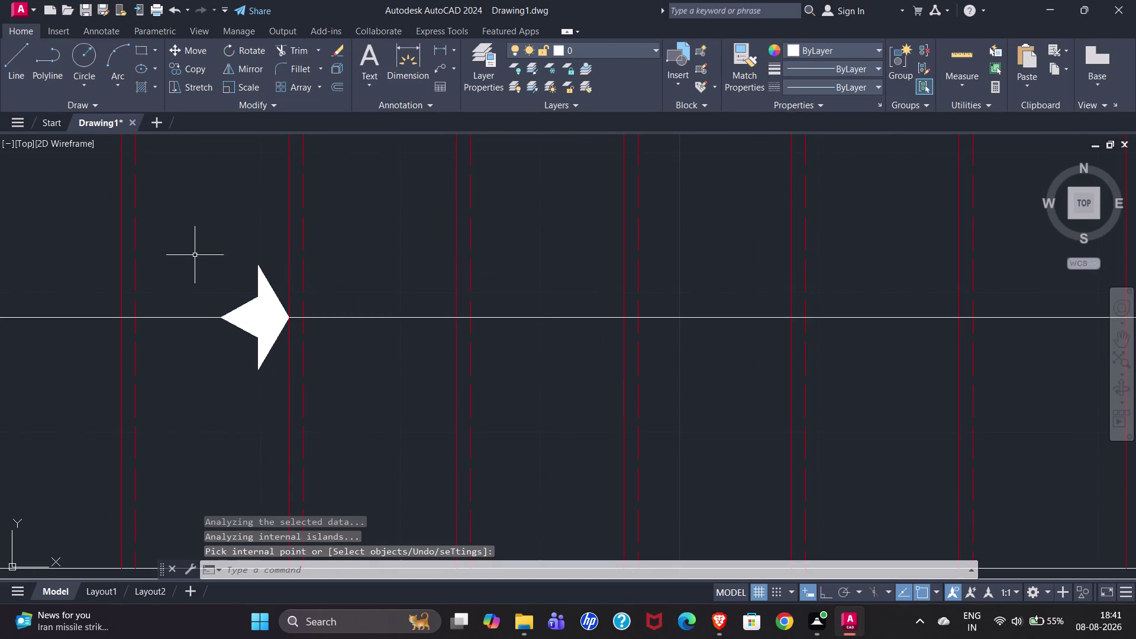
click(191, 247)
click(347, 428)
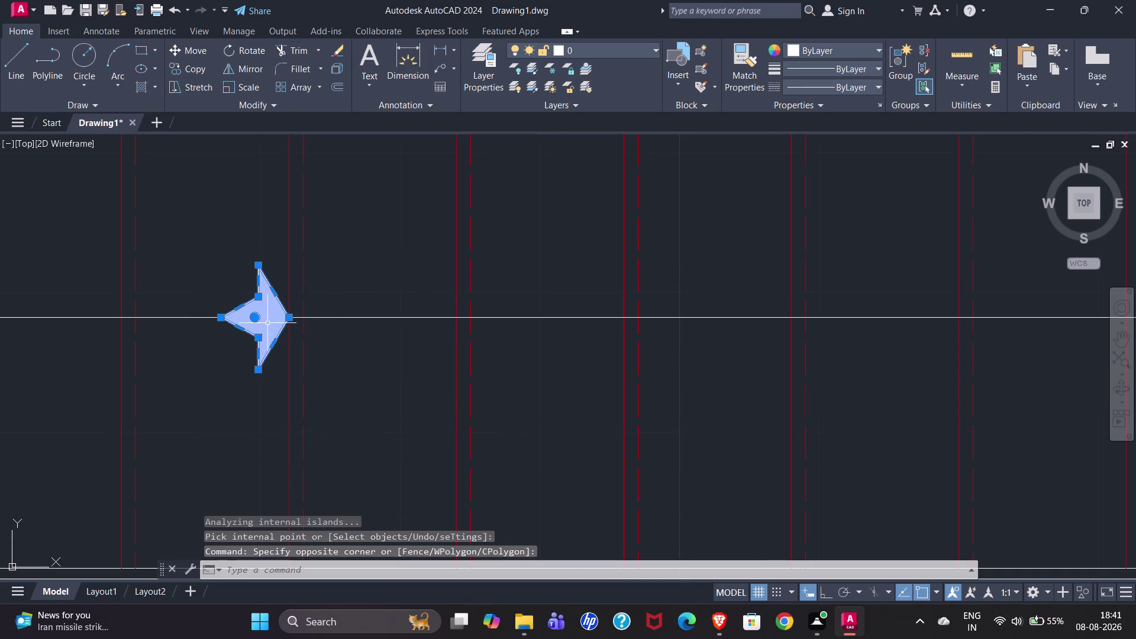
Start copying the filled arrow with CO, using its tip as the base point.
key(x)
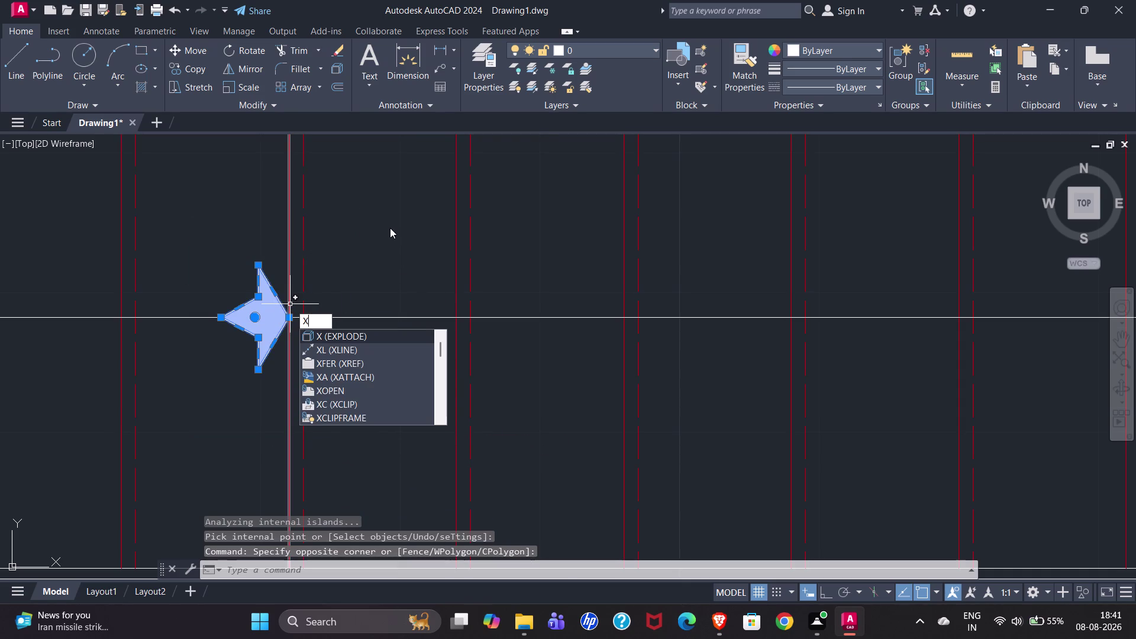
key(BackSpace)
text(CP)
key(BackSpace)
text(PO)
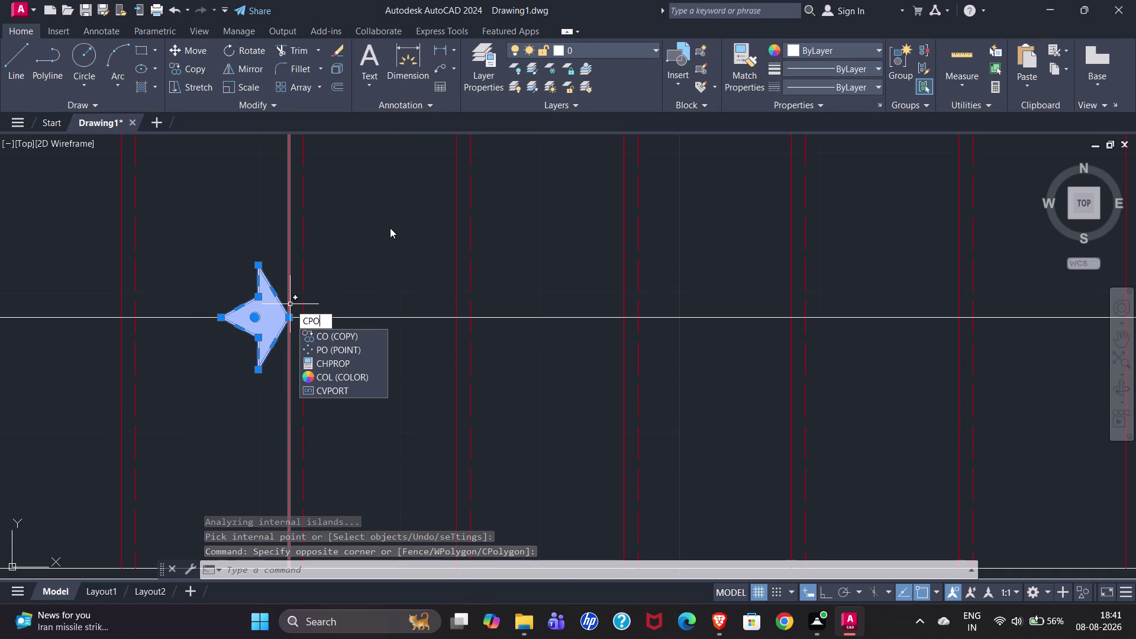
key(BackSpace)
key(BackSpace)
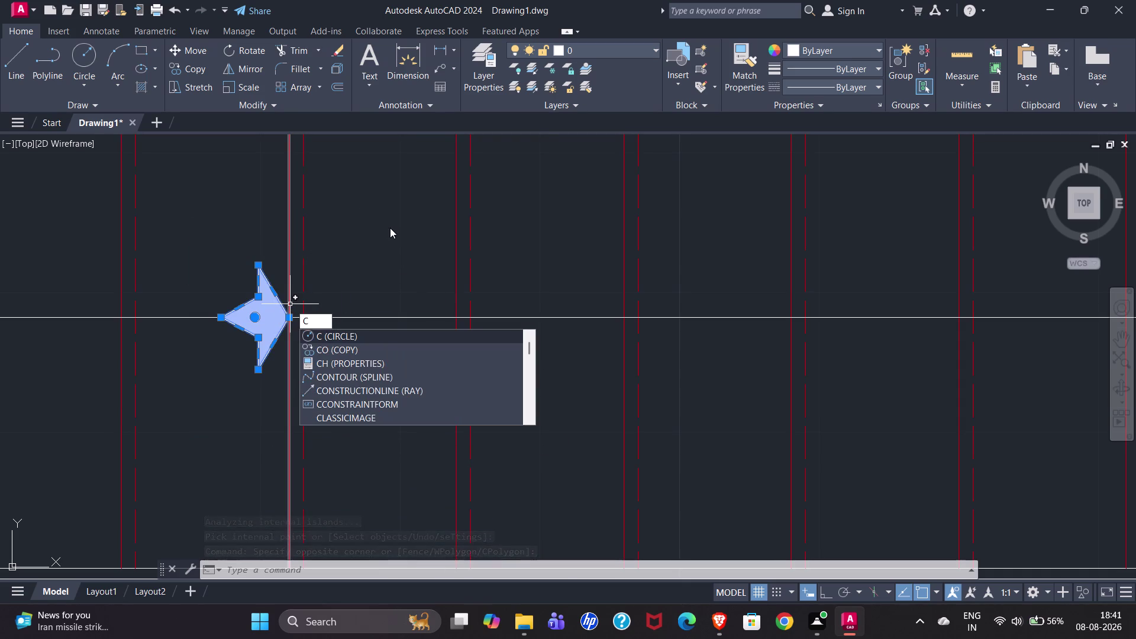
key(o)
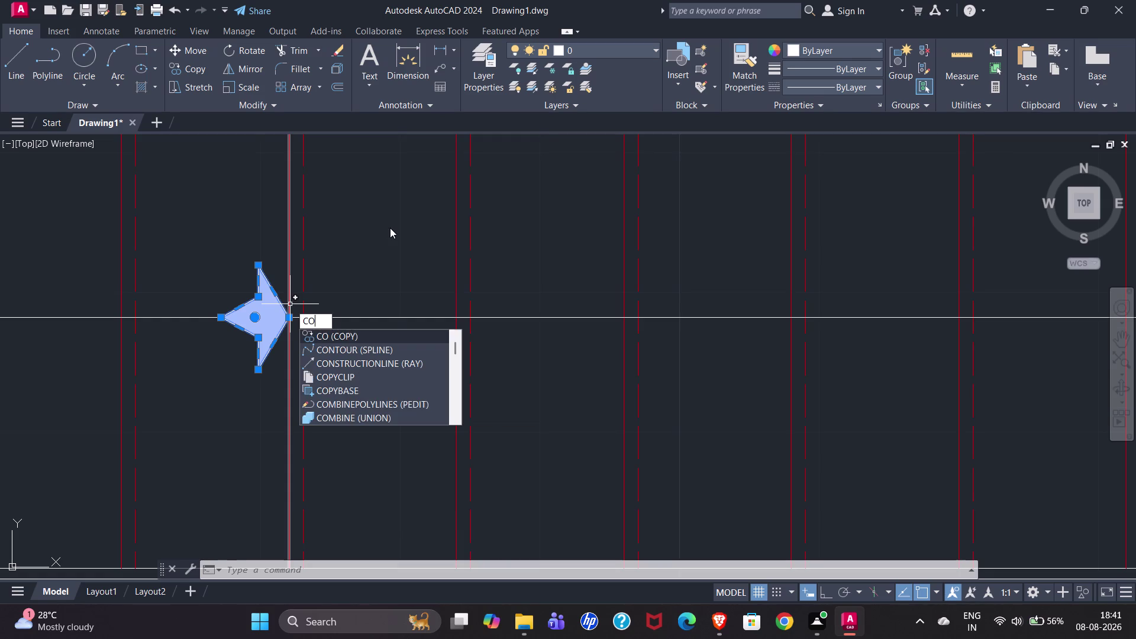
key(Return)
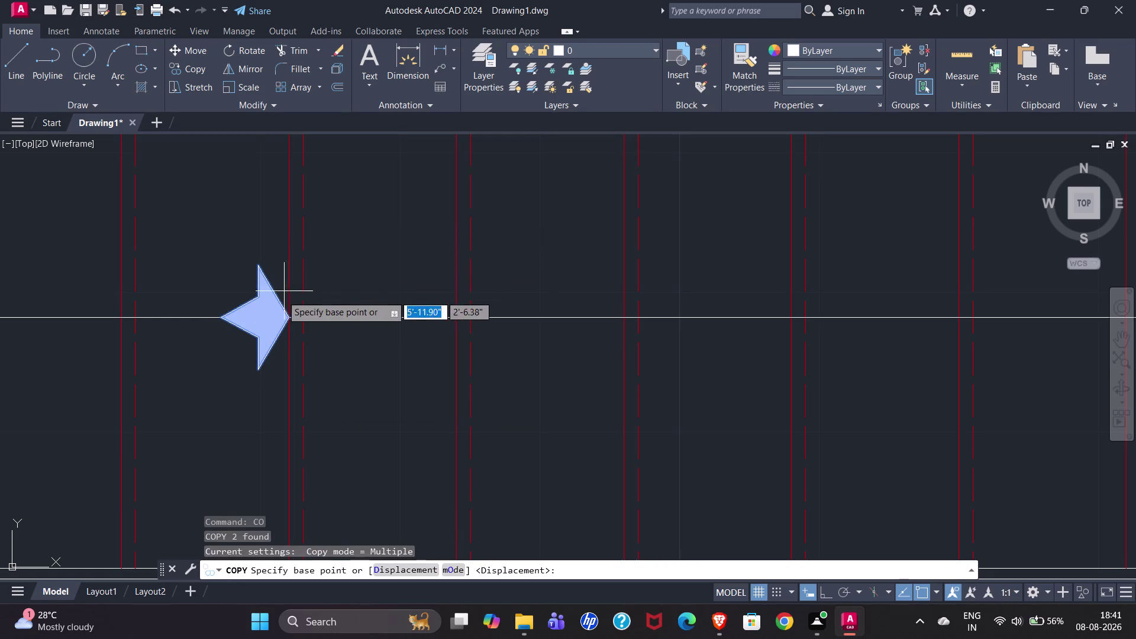
click(291, 317)
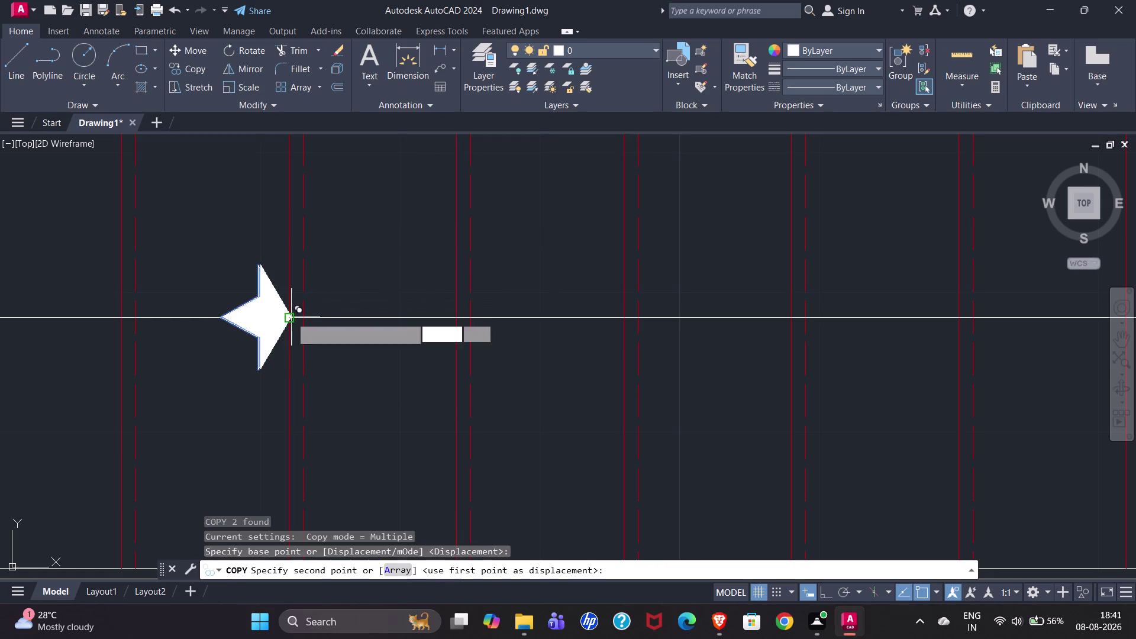
scroll(down, 3)
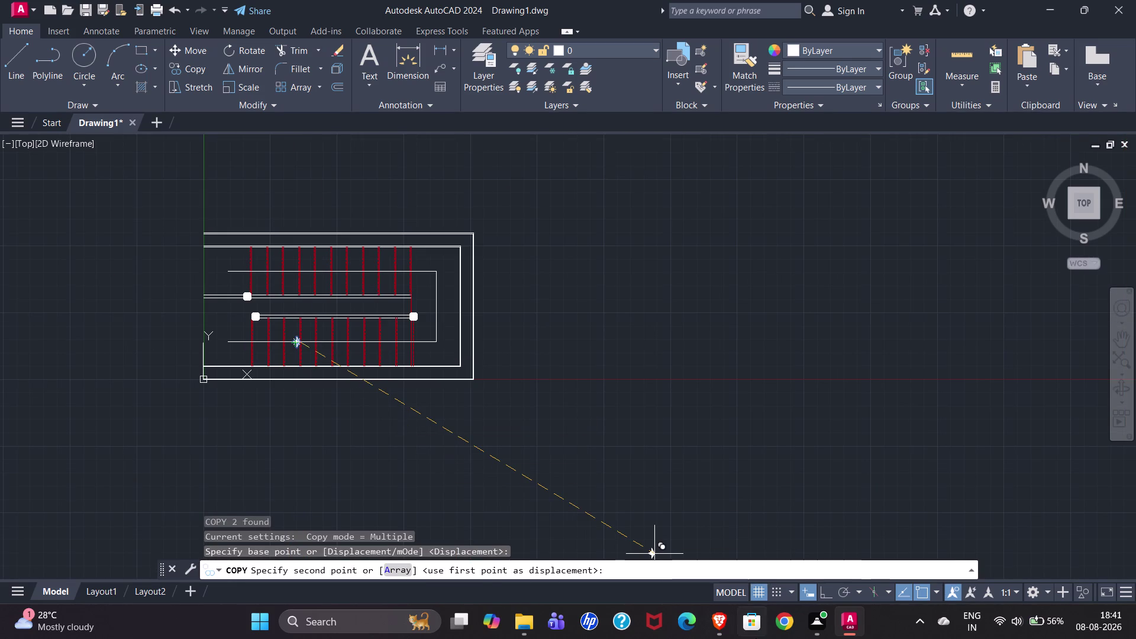
Place arrow copies near the landing and on the upper flight, toggling Ortho.
click(823, 589)
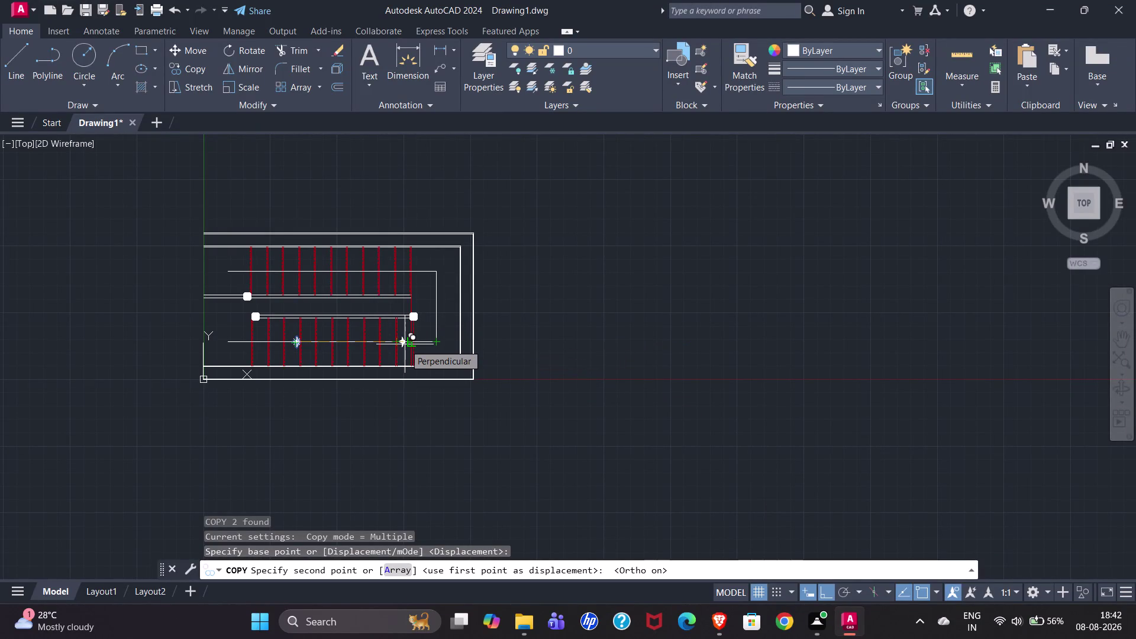
scroll(up, 3)
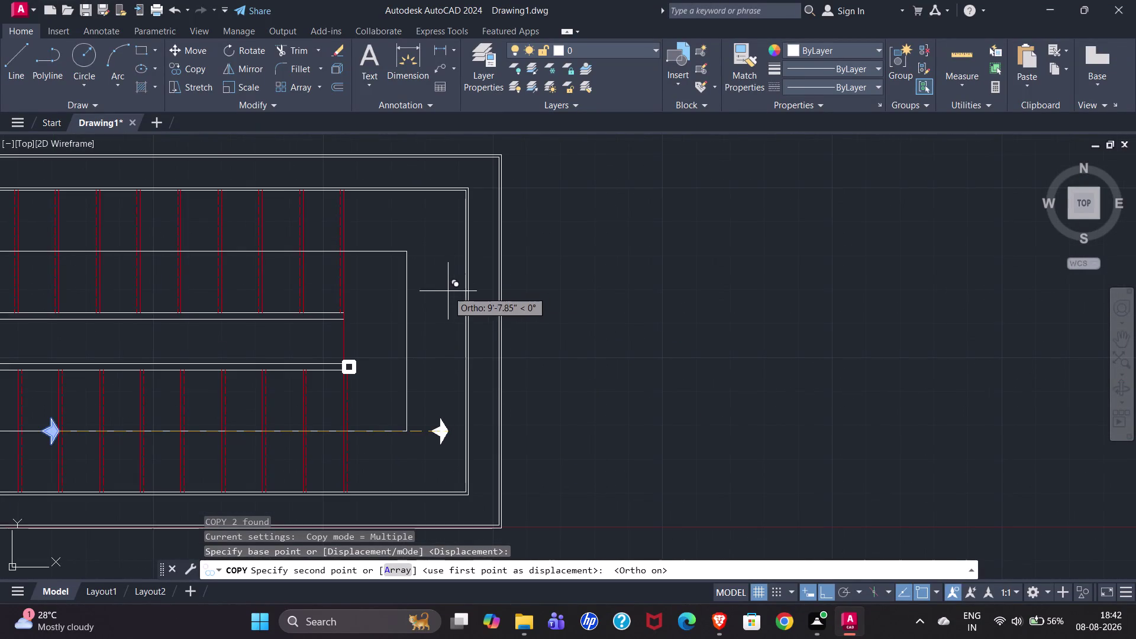
click(407, 340)
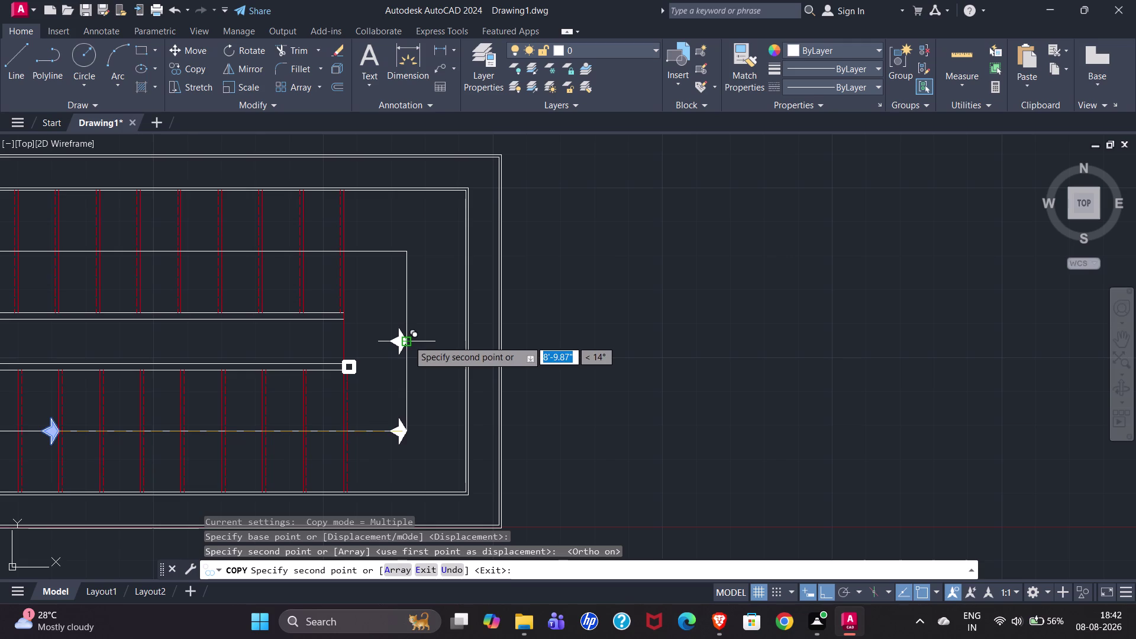
click(825, 591)
scroll(down, 3)
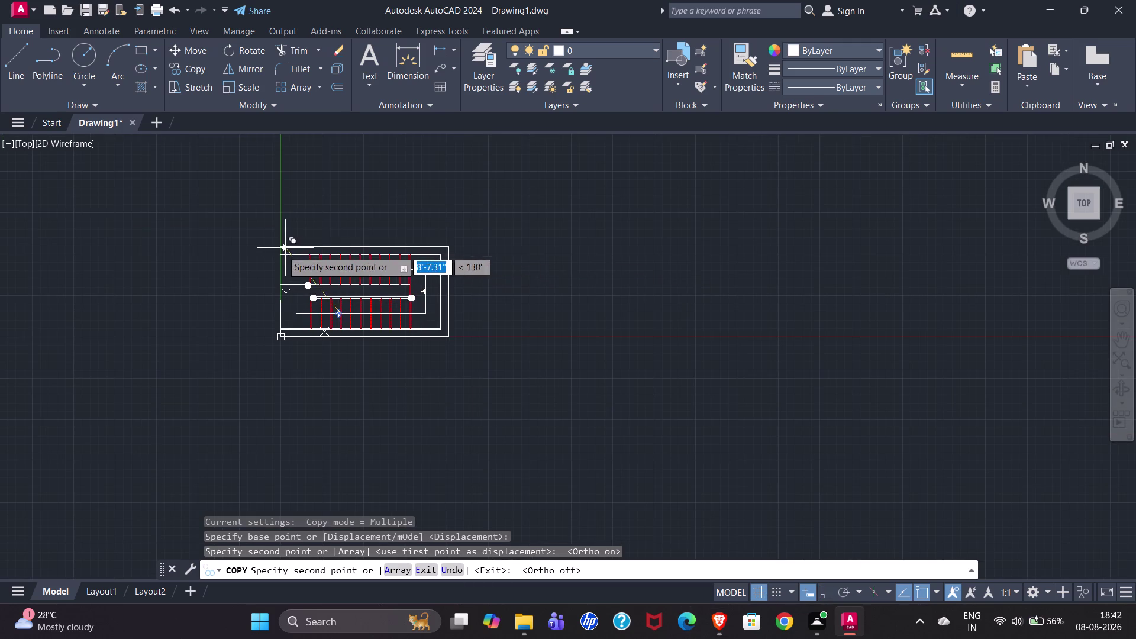
scroll(up, 3)
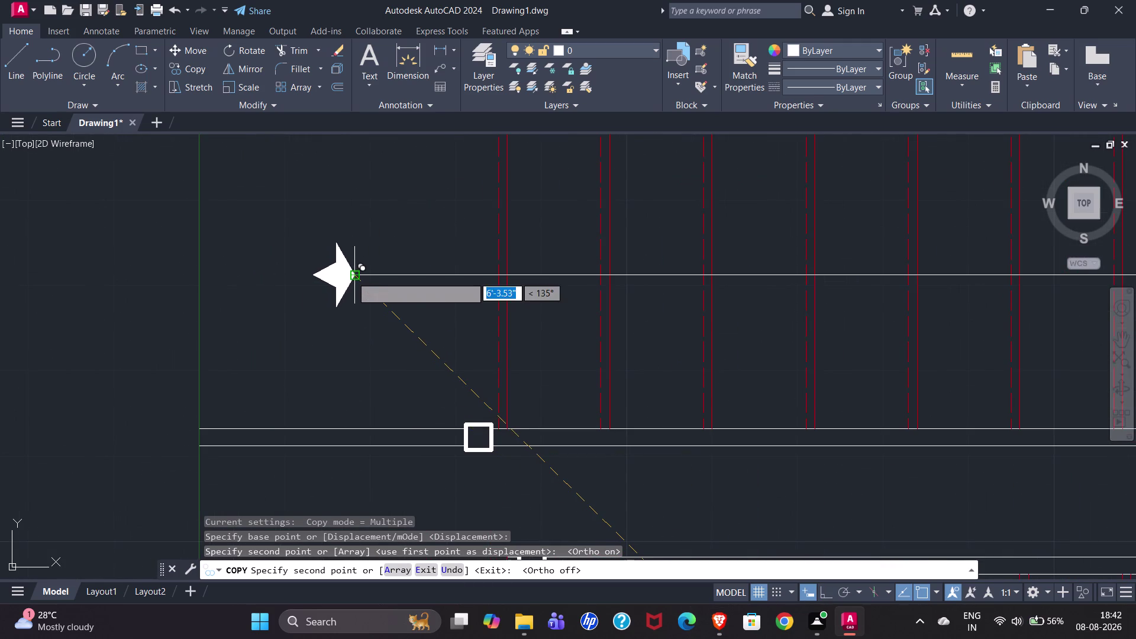
click(351, 276)
key(Escape)
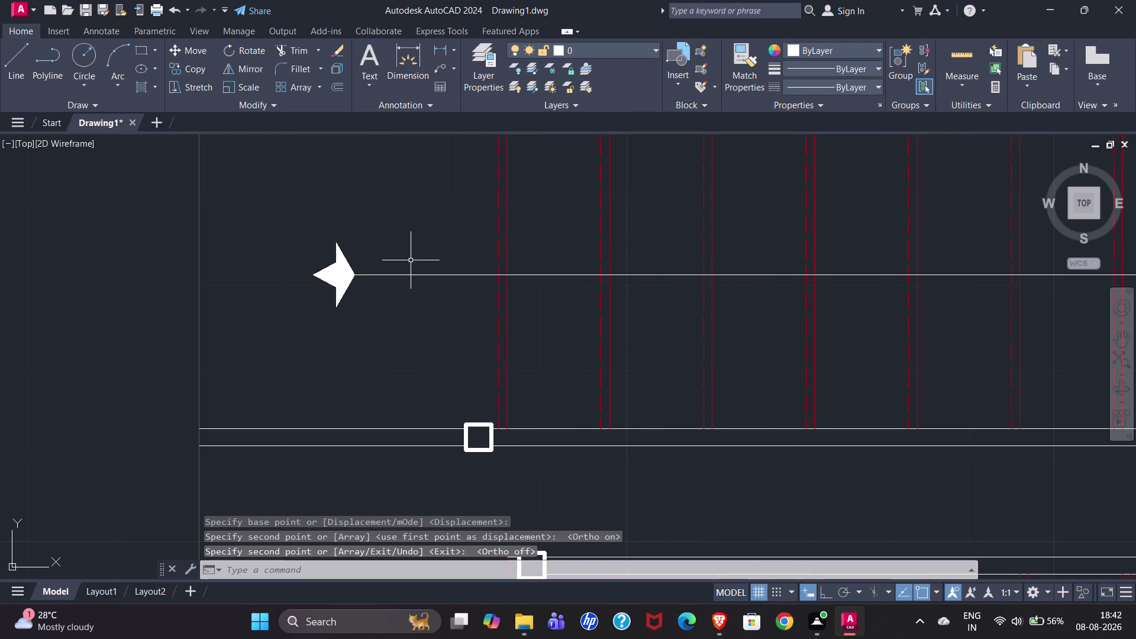
click(329, 270)
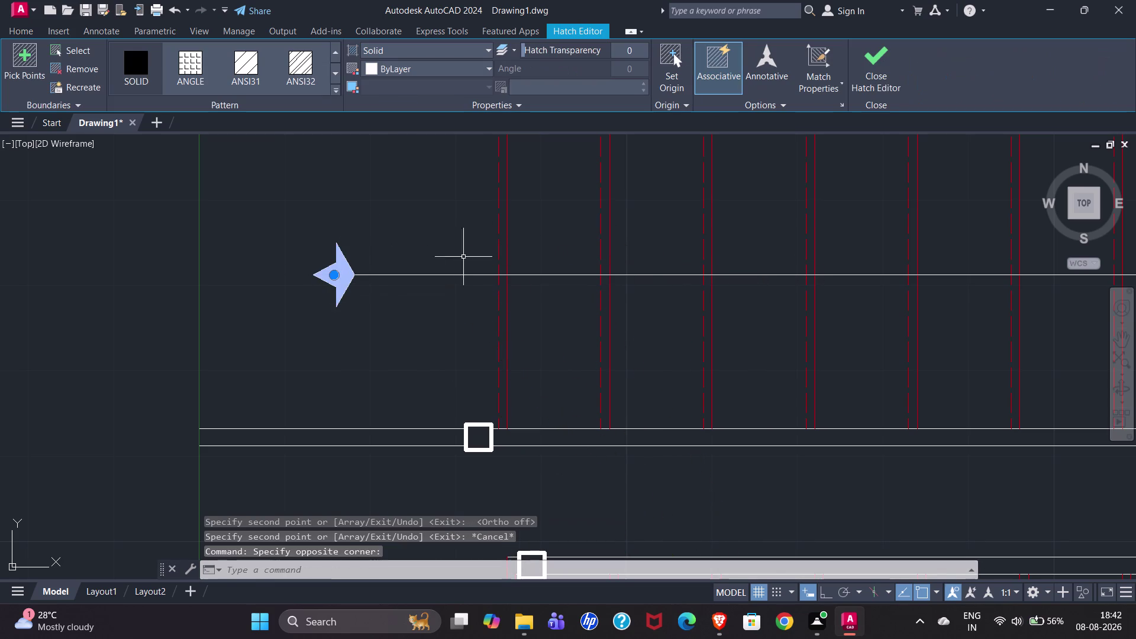
key(Escape)
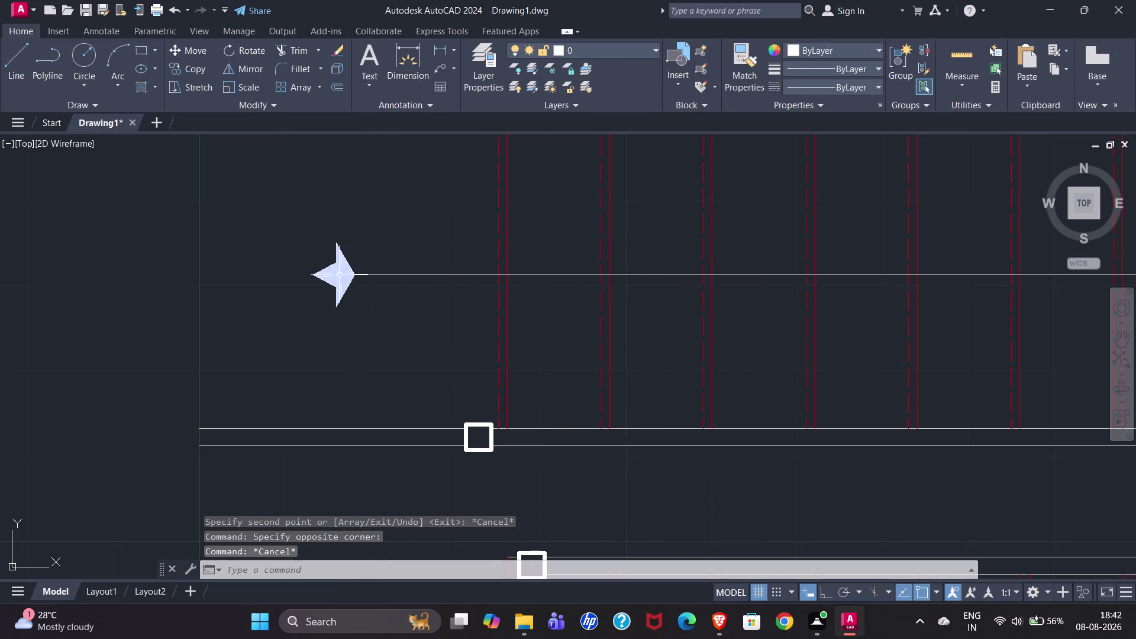
Rotate the upper-flight arrow 180 degrees about its tip.
click(281, 229)
click(402, 350)
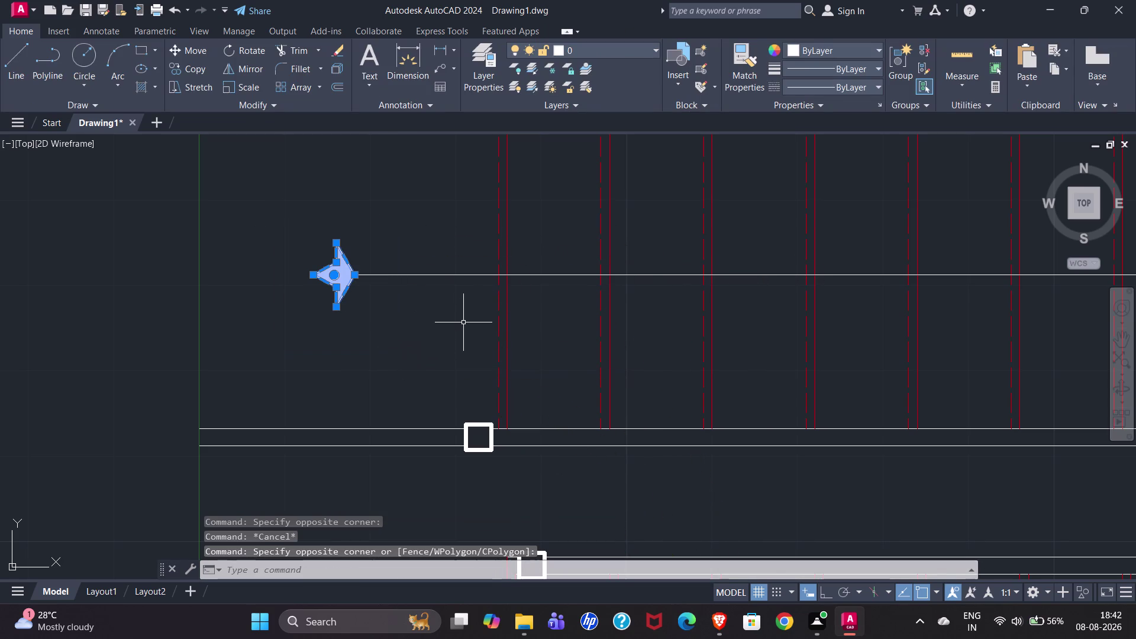
text(RO)
key(Return)
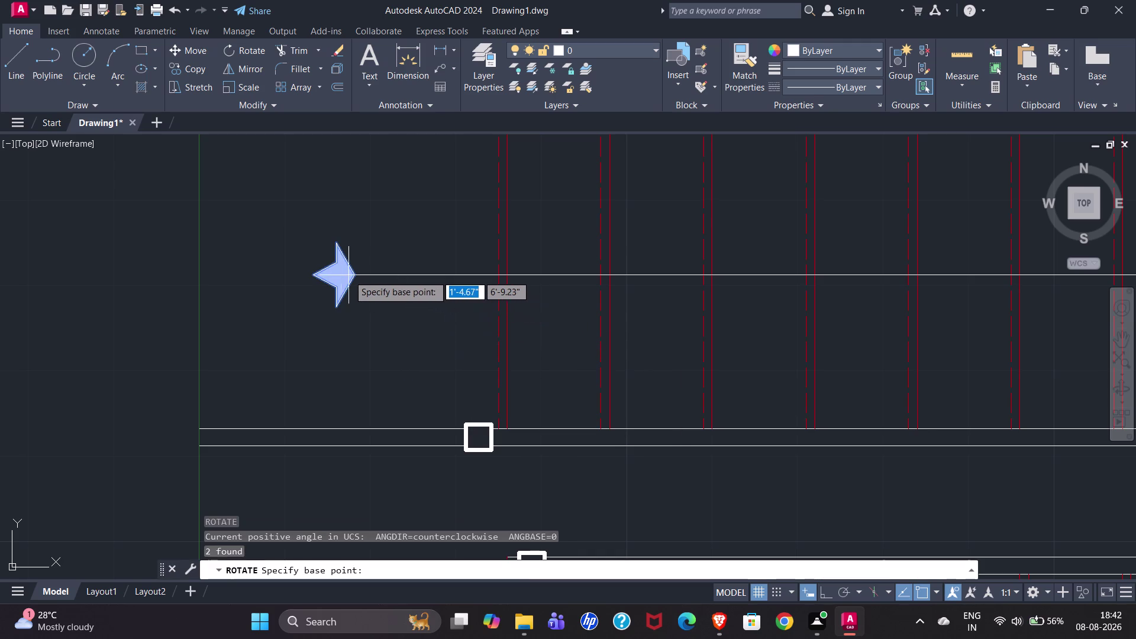
click(353, 275)
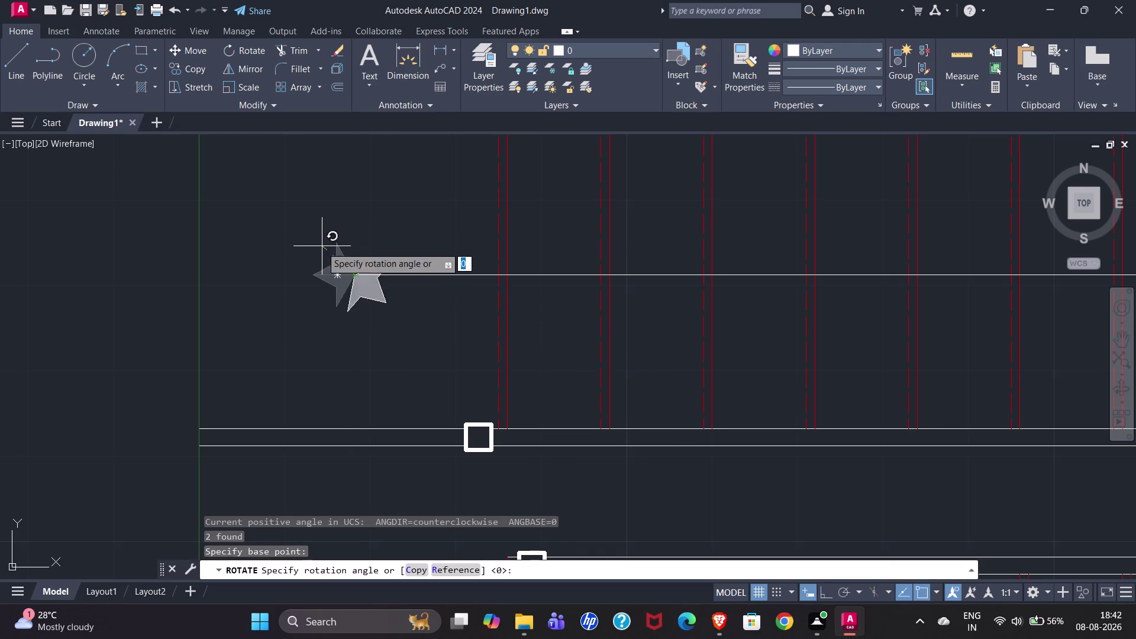
click(291, 280)
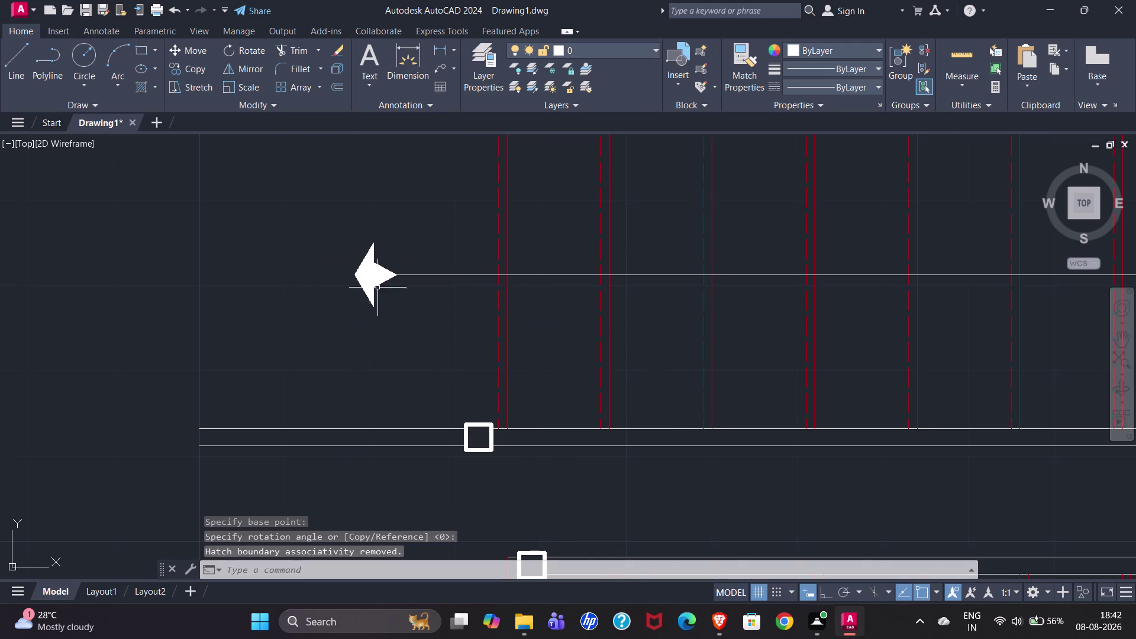
scroll(down, 3)
scroll(up, 3)
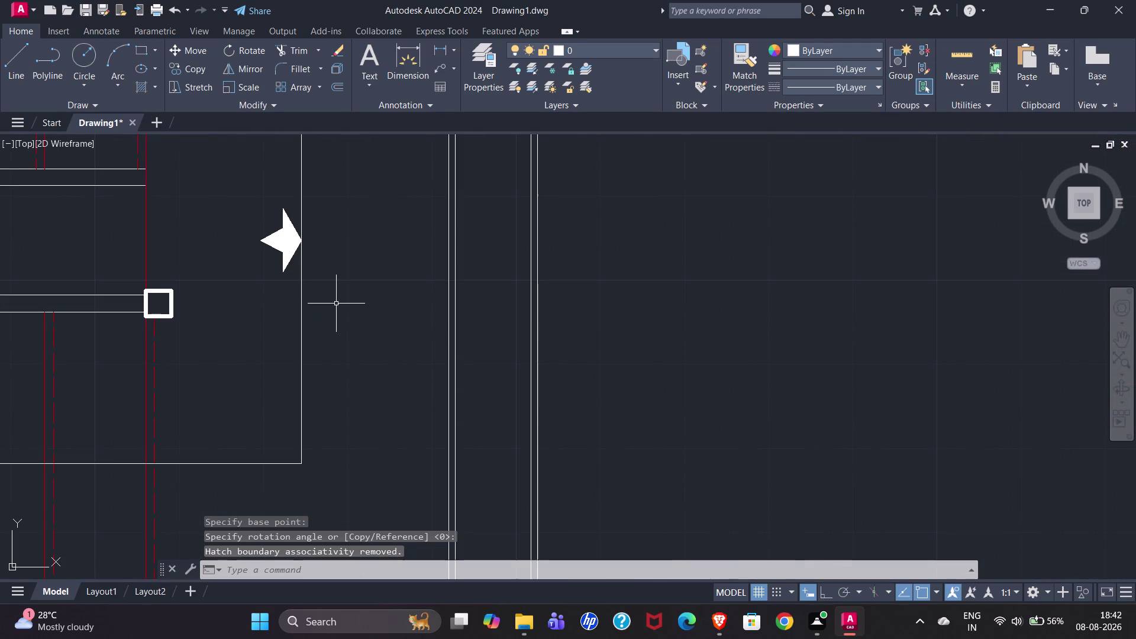
Rotate the landing arrow 90 degrees about its tip so it points up.
click(227, 174)
click(345, 324)
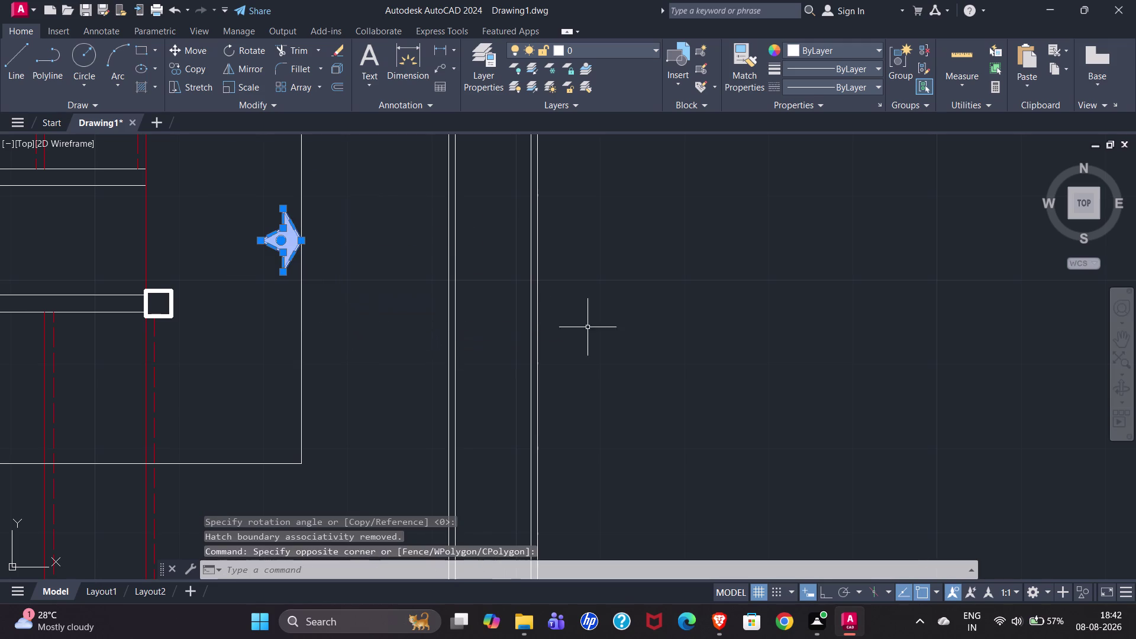
text(RO)
key(Return)
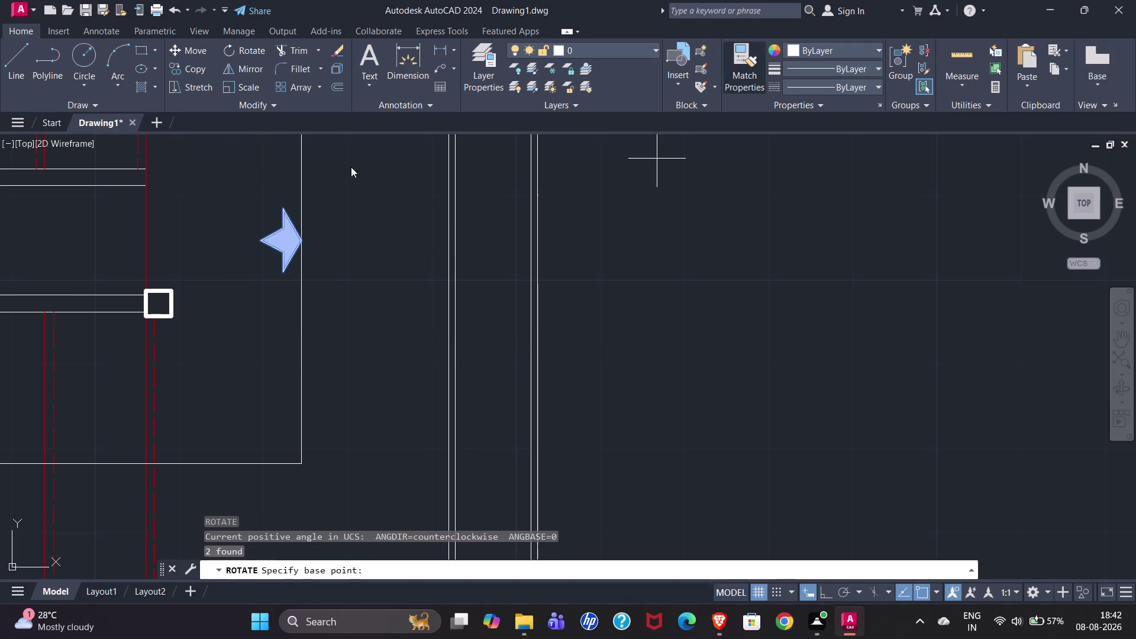
click(299, 243)
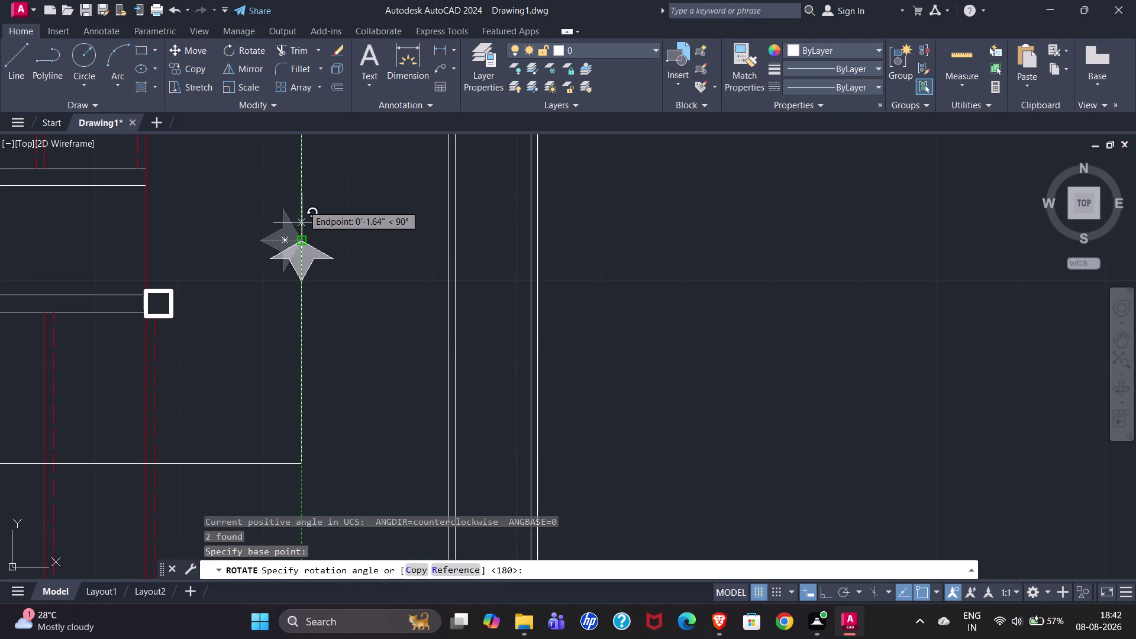
click(303, 166)
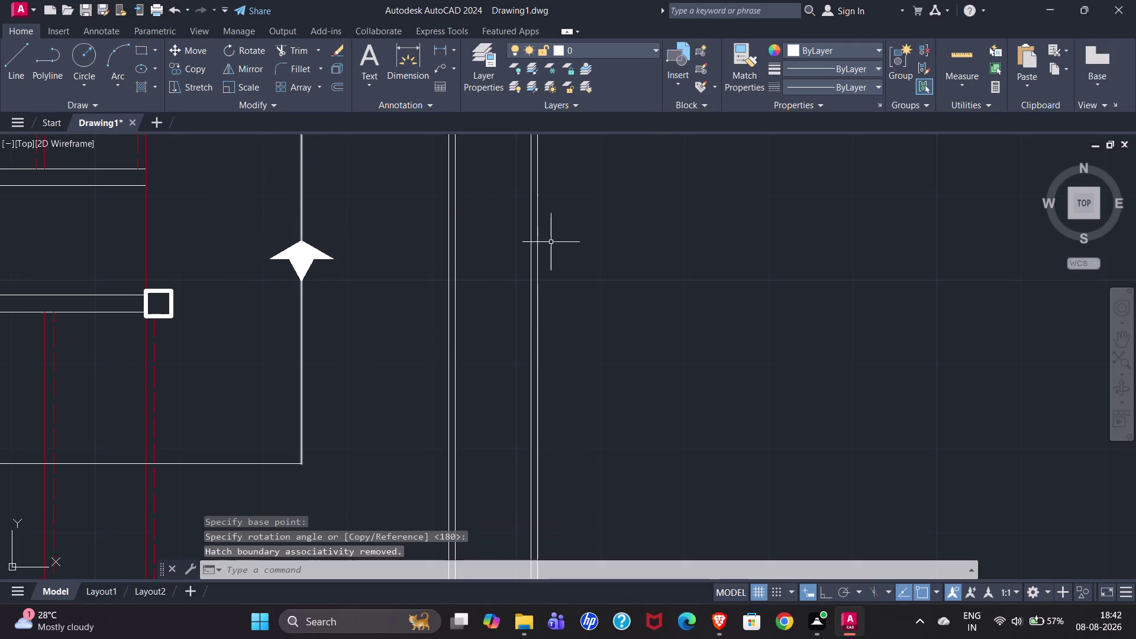
scroll(down, 3)
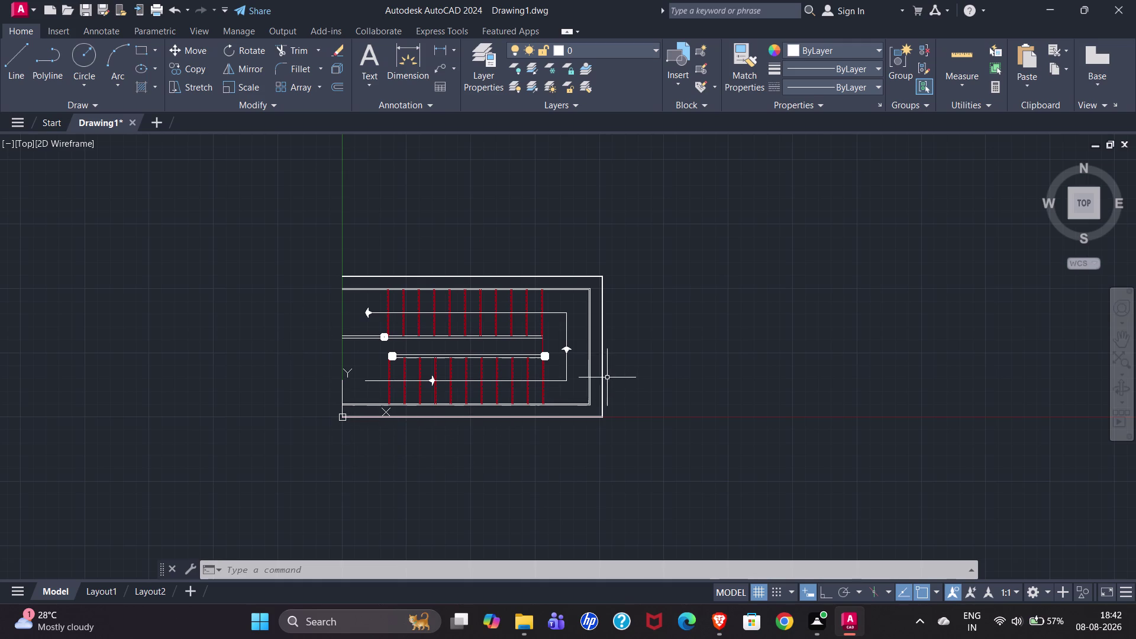
Zoom out to the whole stair and launch Express Tools' Break-line Symbol.
scroll(up, 3)
scroll(down, 3)
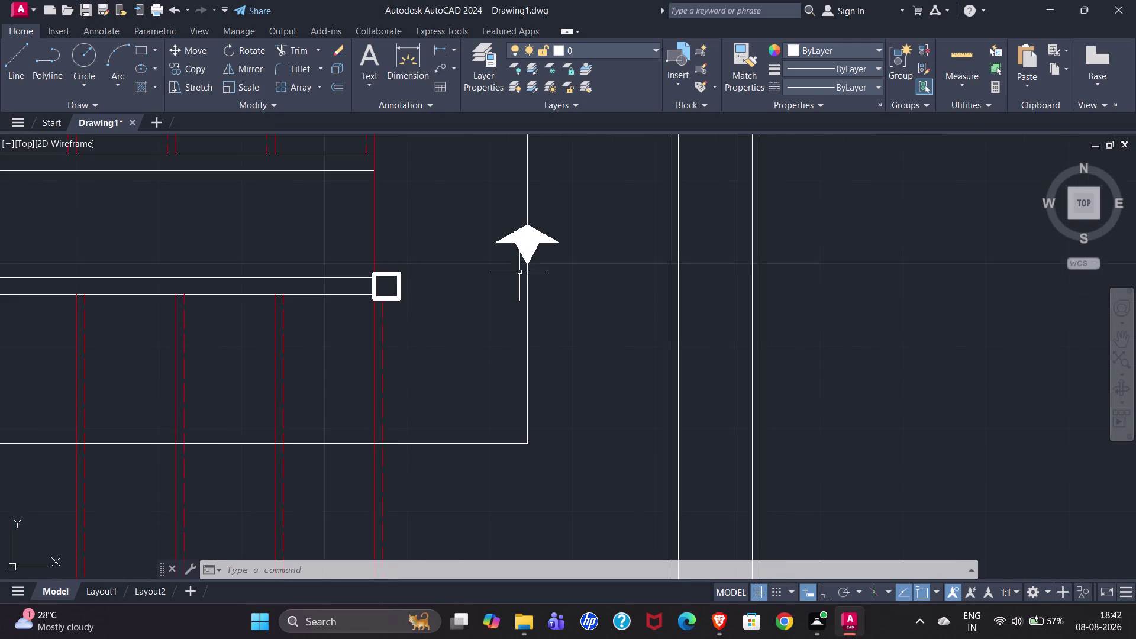
scroll(down, 3)
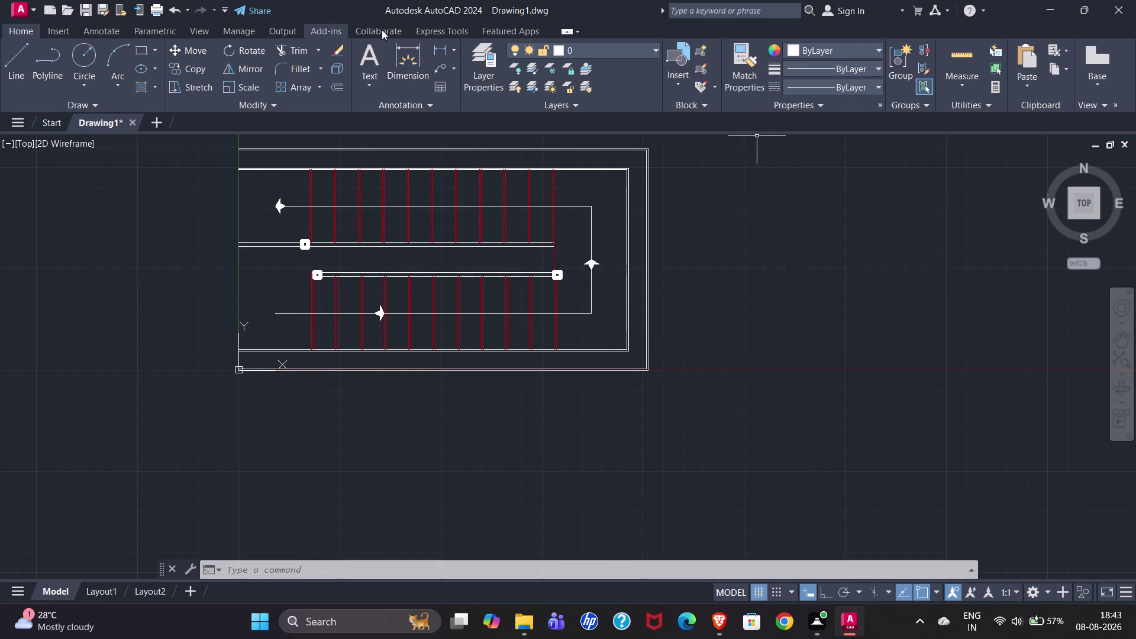
click(442, 35)
click(579, 69)
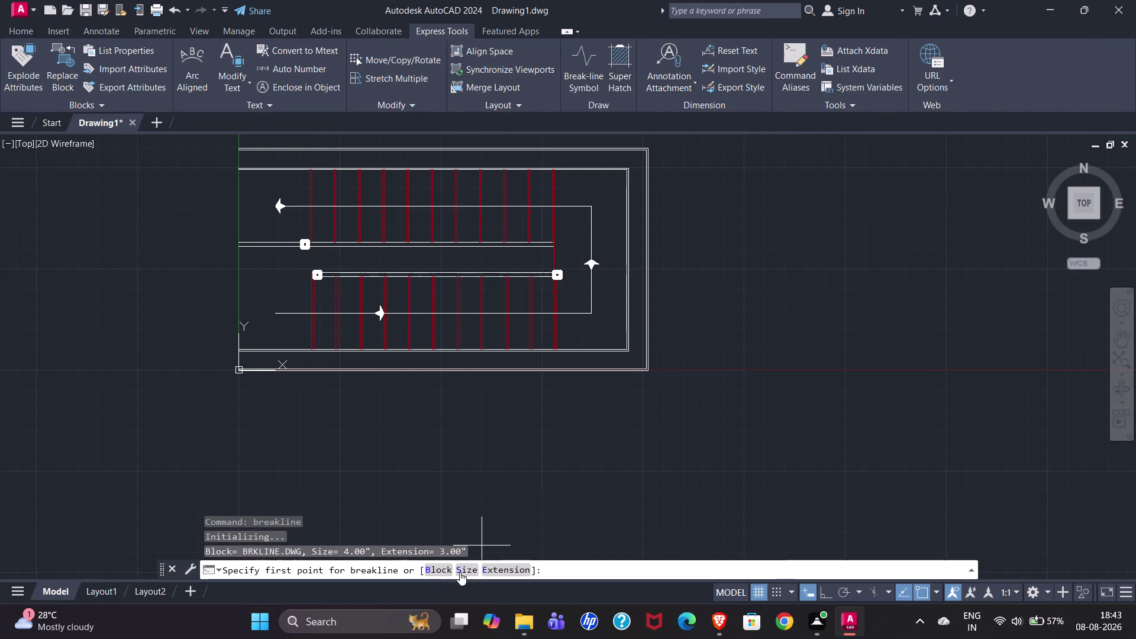
At the breakline prompt, set Size to 8" and Extension to 6".
click(460, 572)
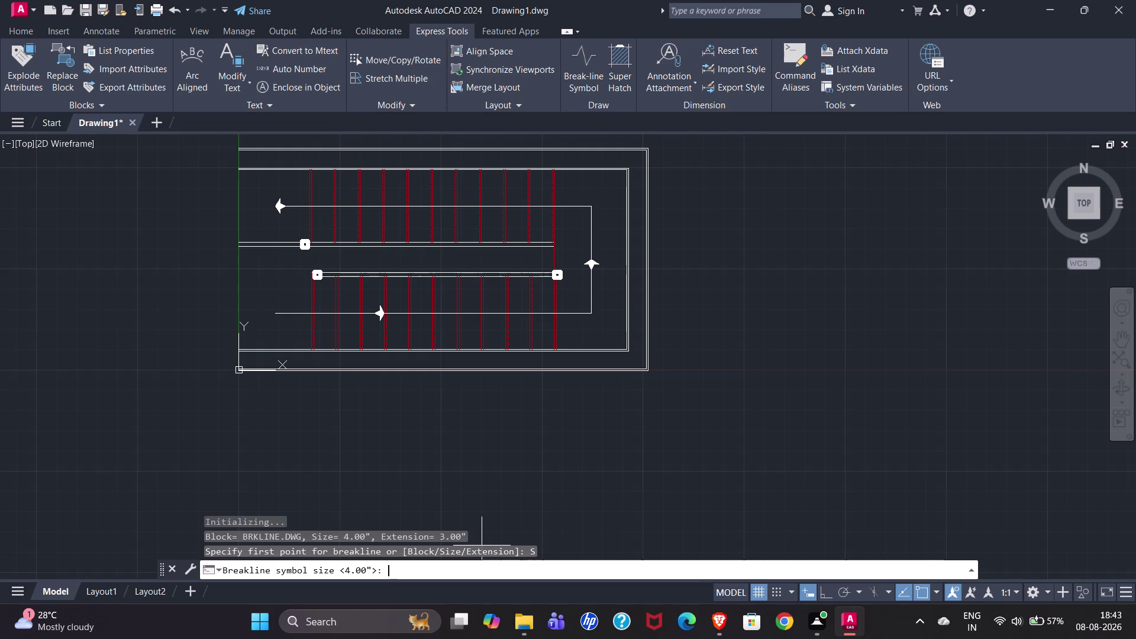
text(8)
text(")
key(Return)
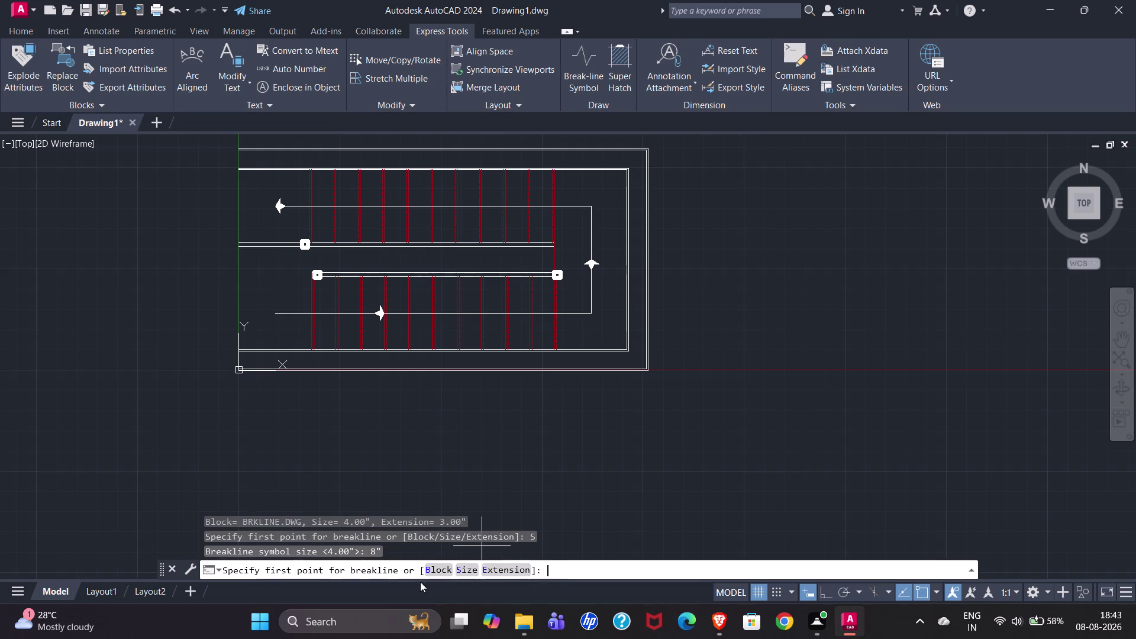
click(496, 575)
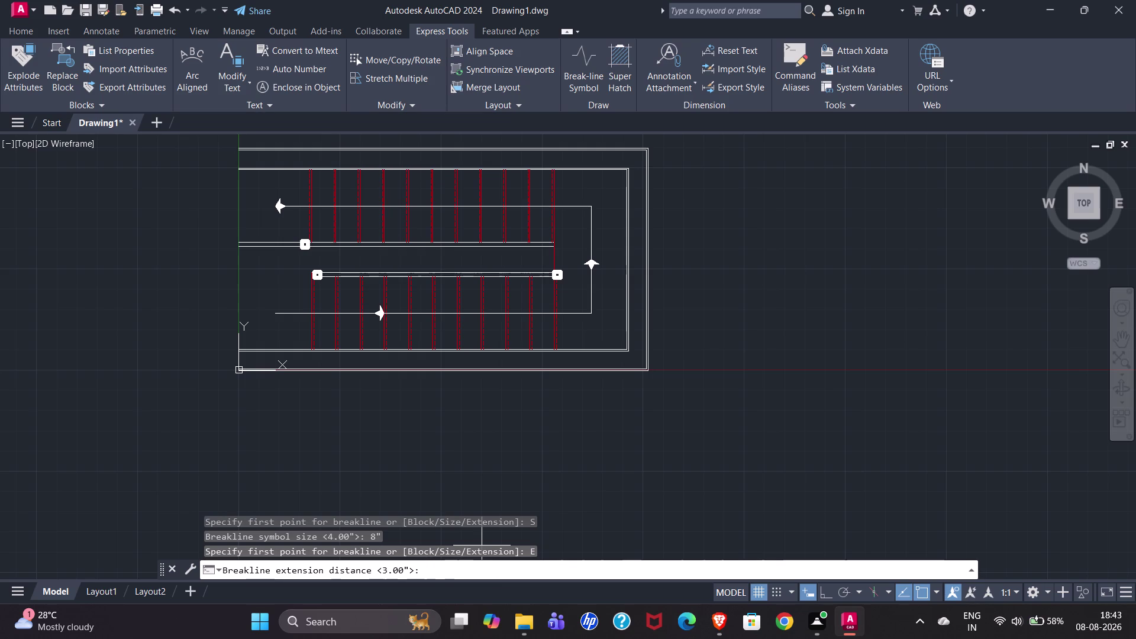
text(6")
key(Return)
scroll(down, 3)
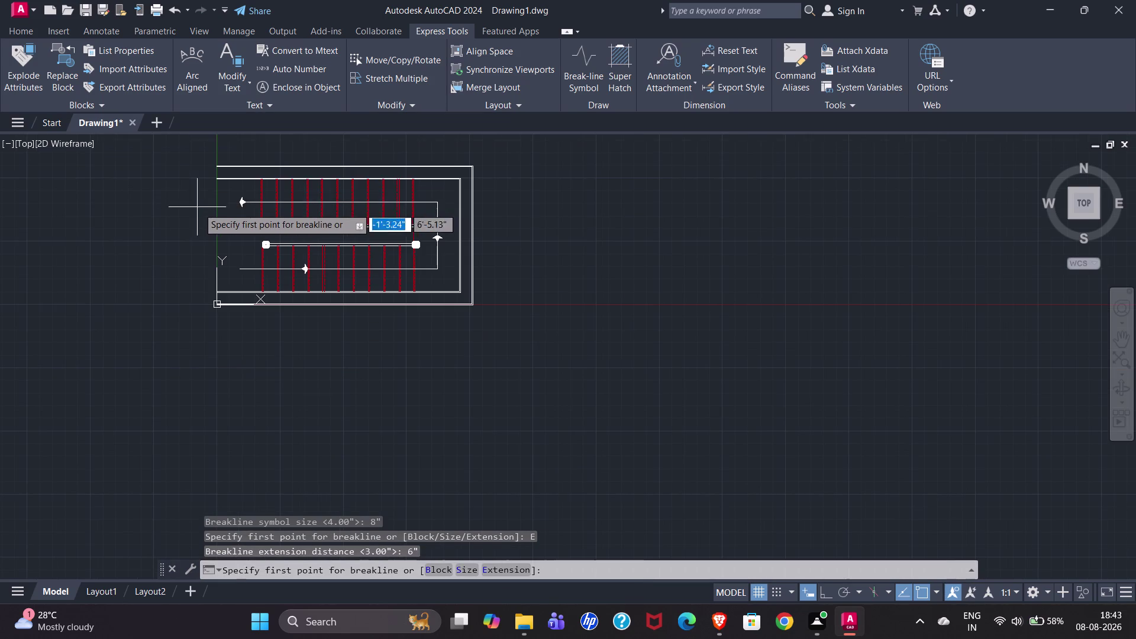
Draw the break line from the top wall end down the left wall and place its zigzag.
scroll(up, 3)
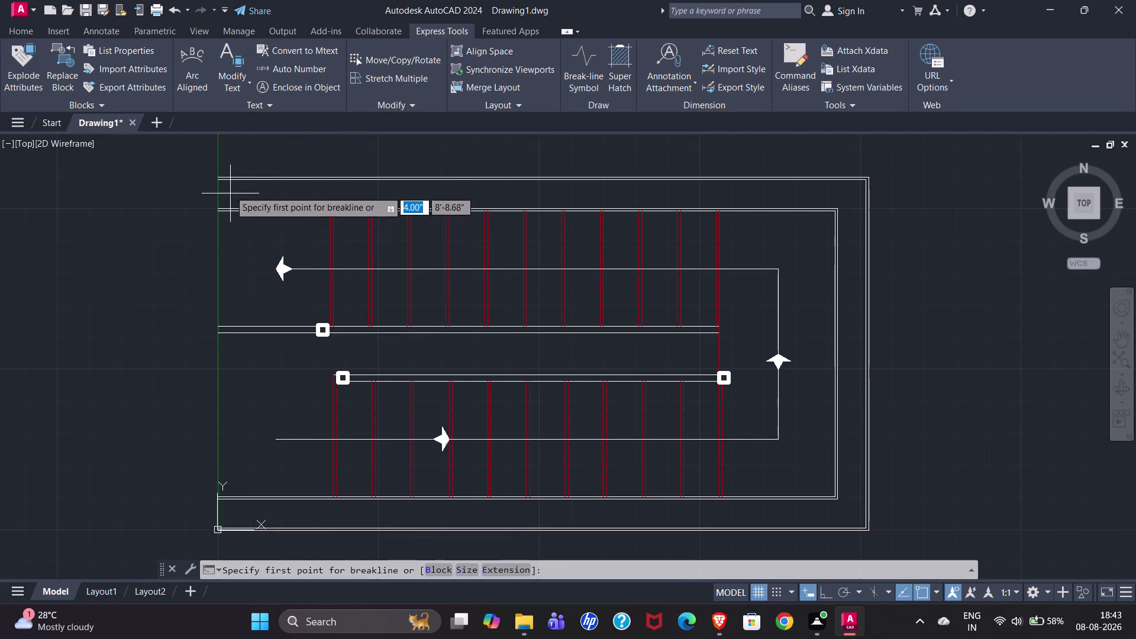
scroll(up, 3)
click(251, 205)
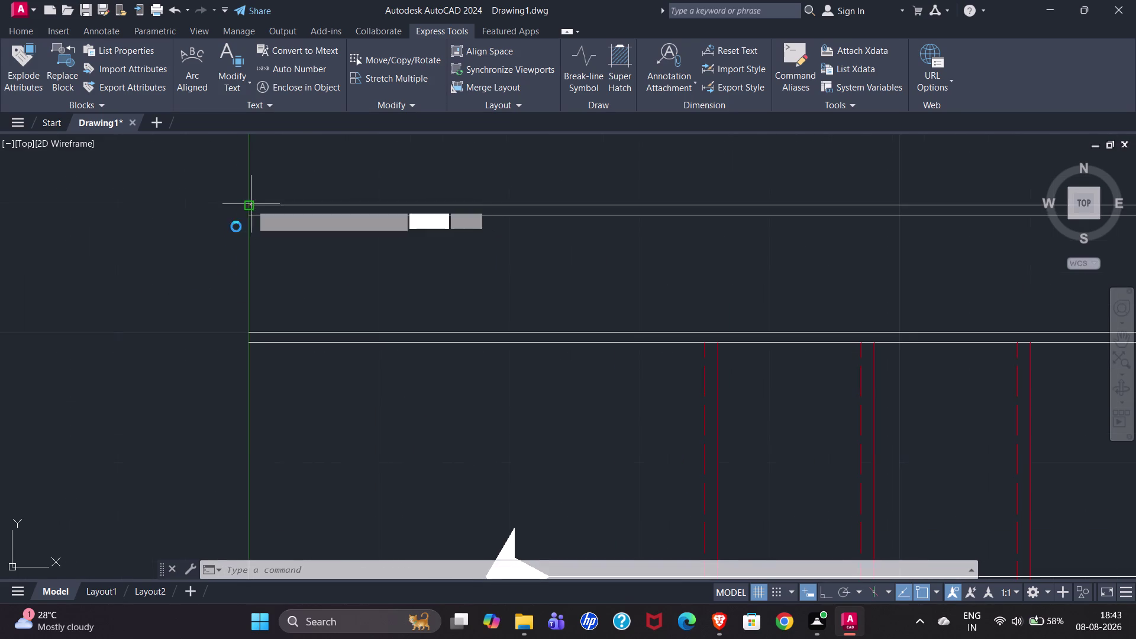
scroll(down, 3)
scroll(up, 3)
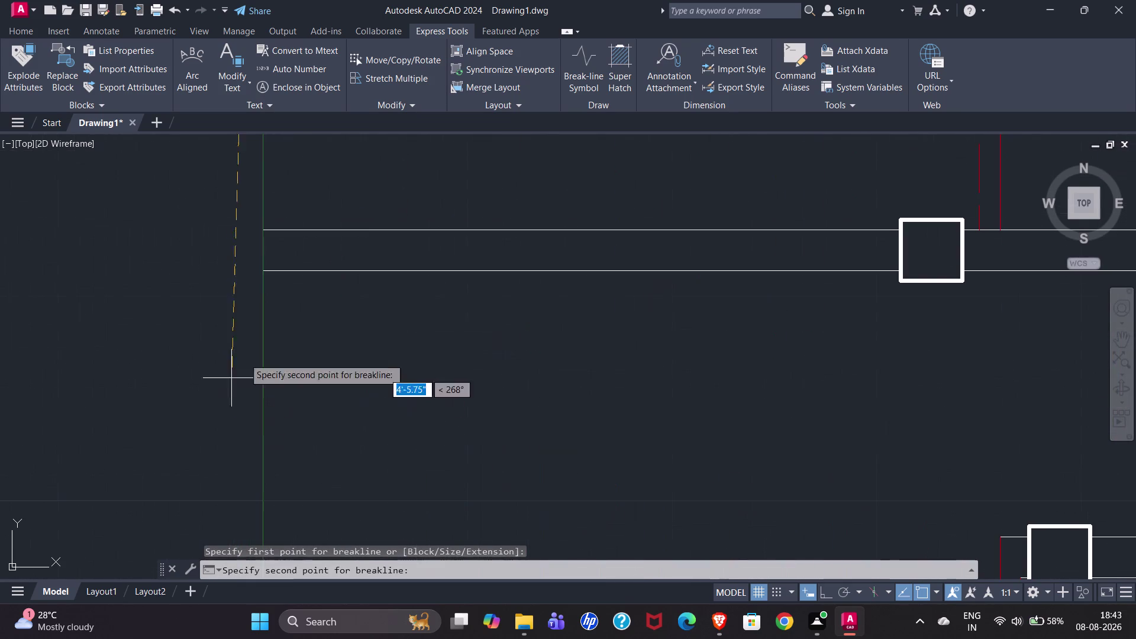
click(262, 229)
scroll(down, 3)
scroll(down, 3)
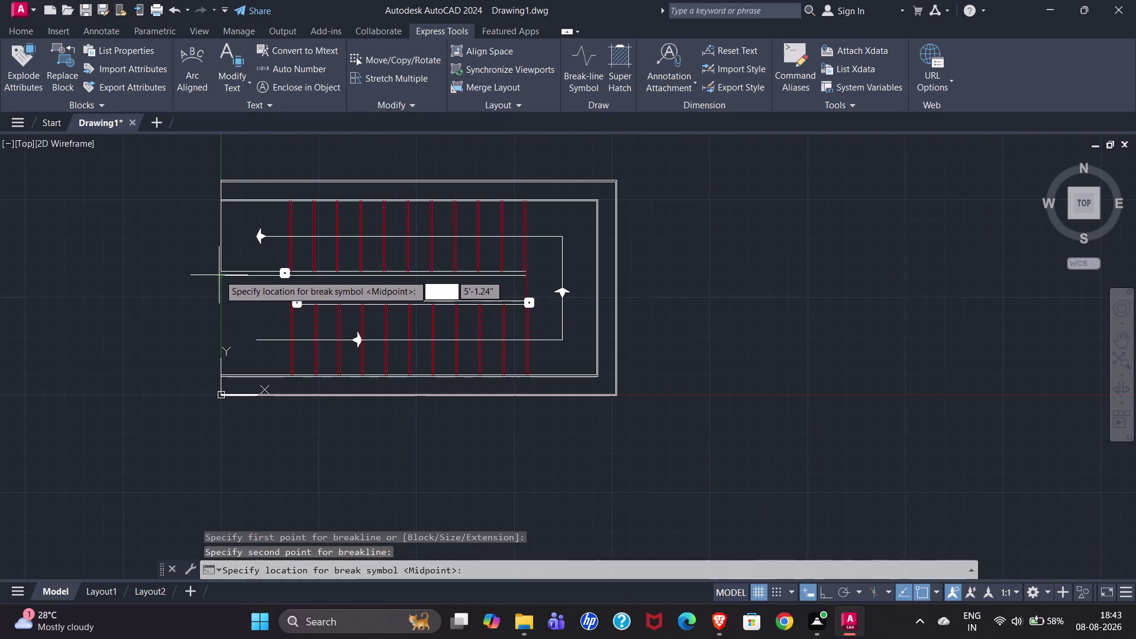
click(221, 227)
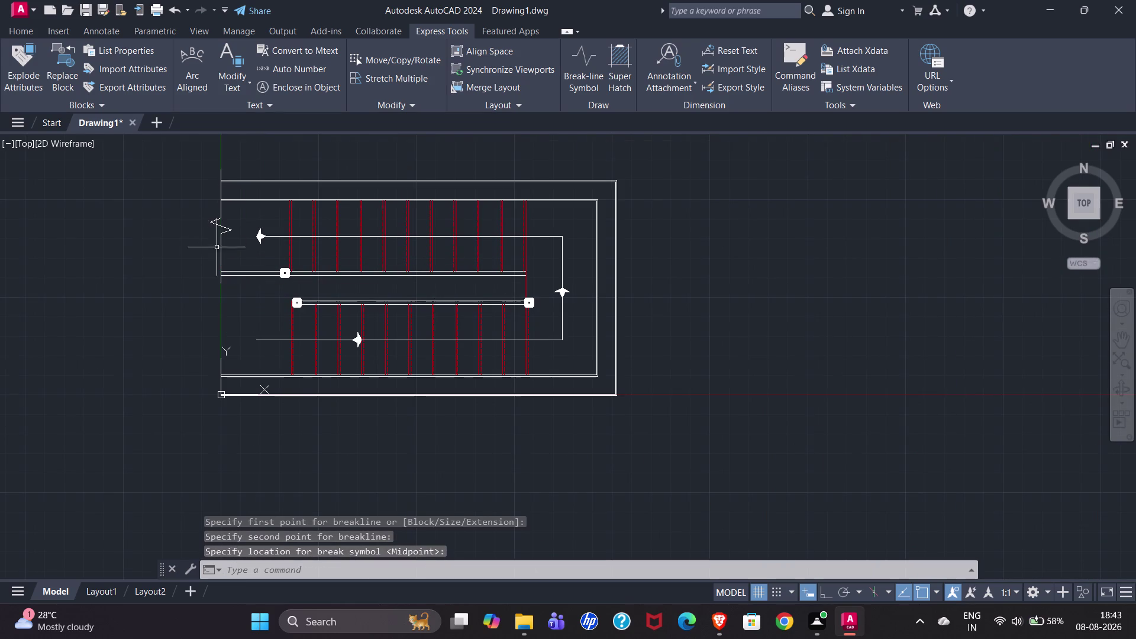
scroll(up, 3)
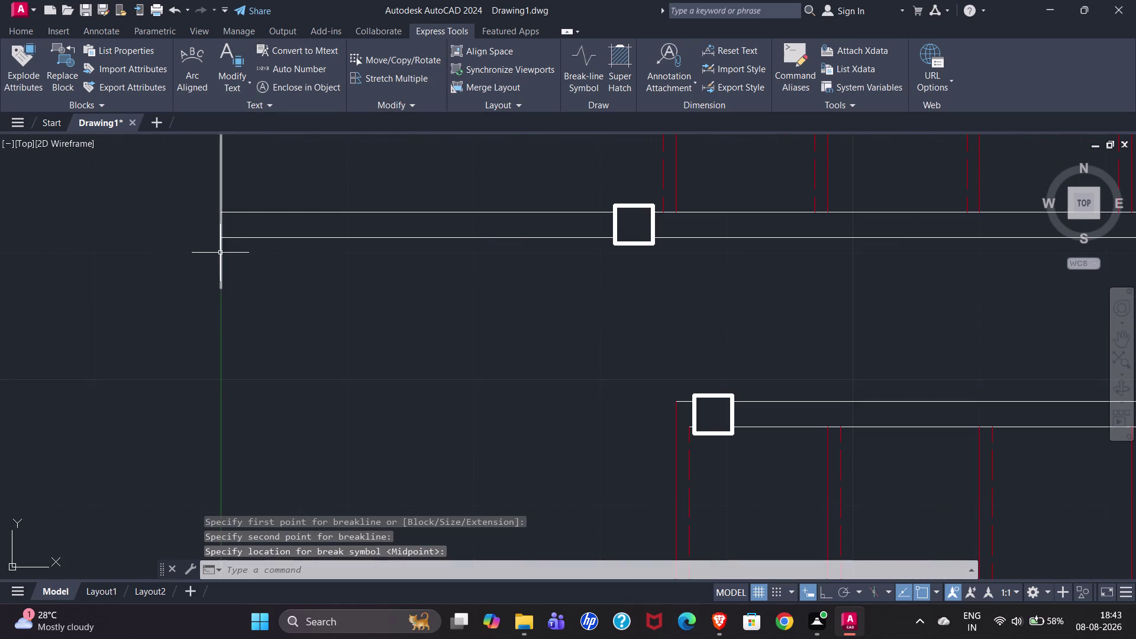
click(589, 54)
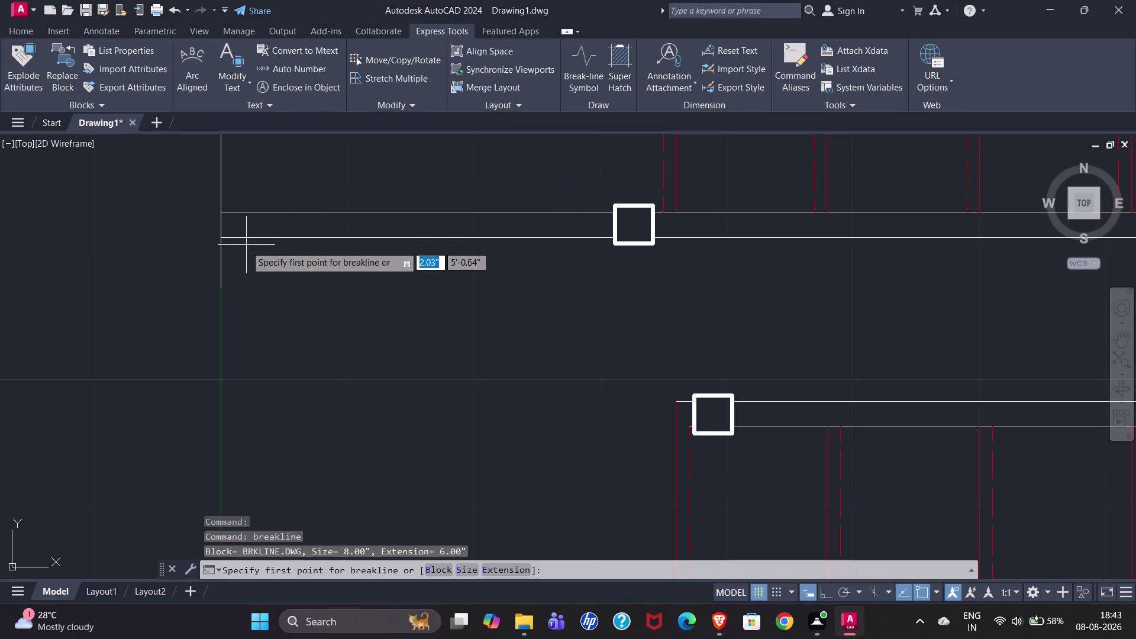
Draw a break line down the lower left wall end and place its zigzag symbol.
click(222, 238)
scroll(down, 3)
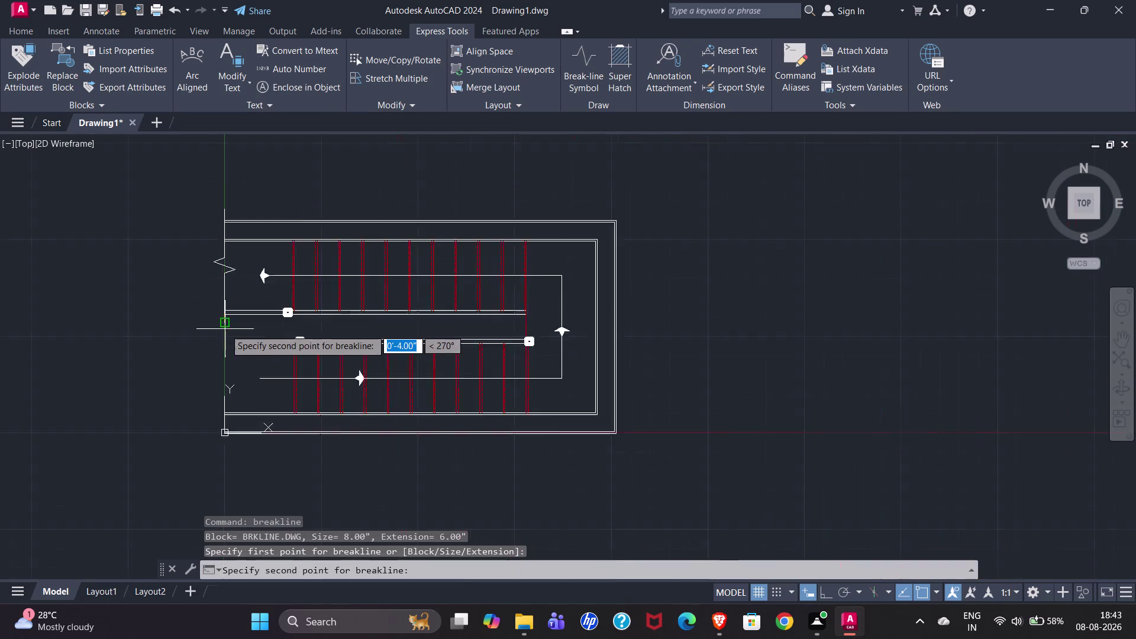
scroll(down, 3)
scroll(up, 3)
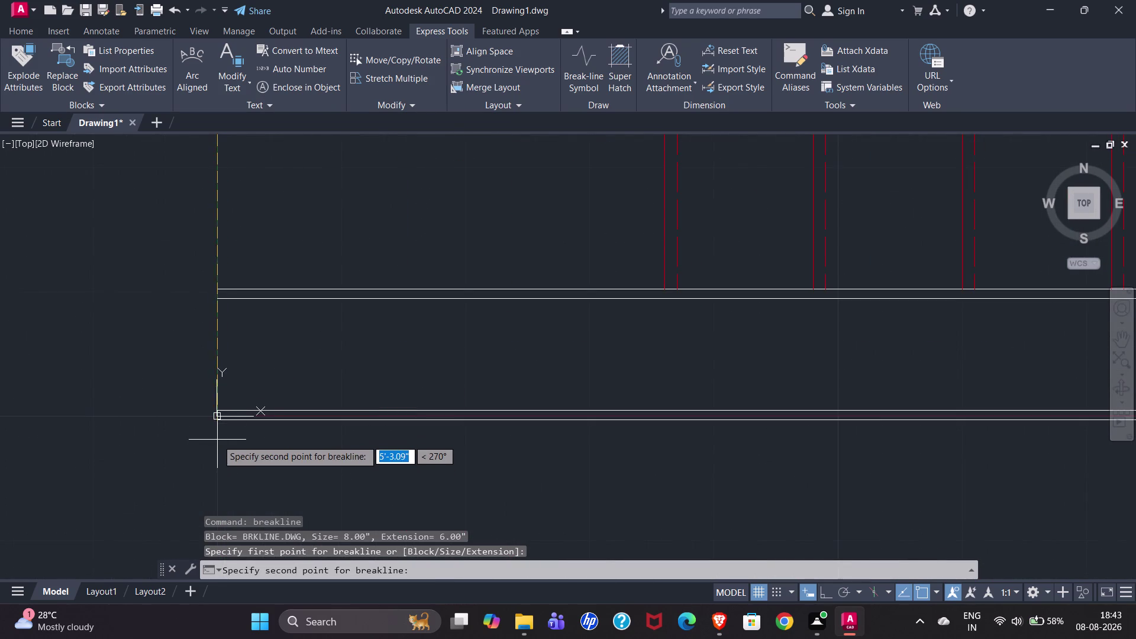
scroll(up, 3)
click(221, 393)
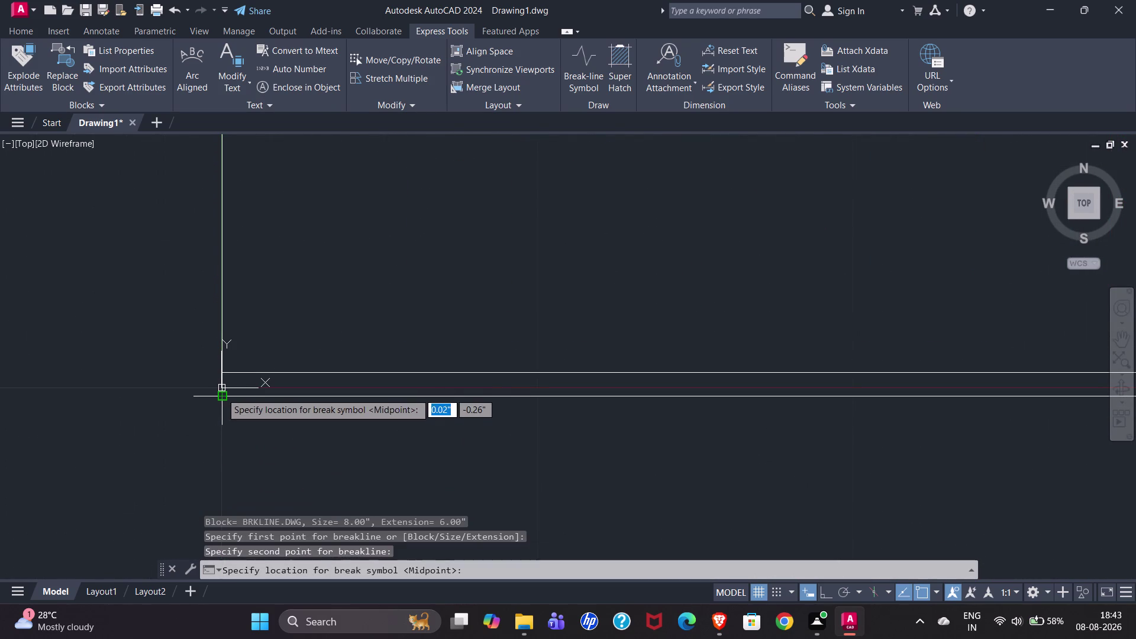
scroll(down, 3)
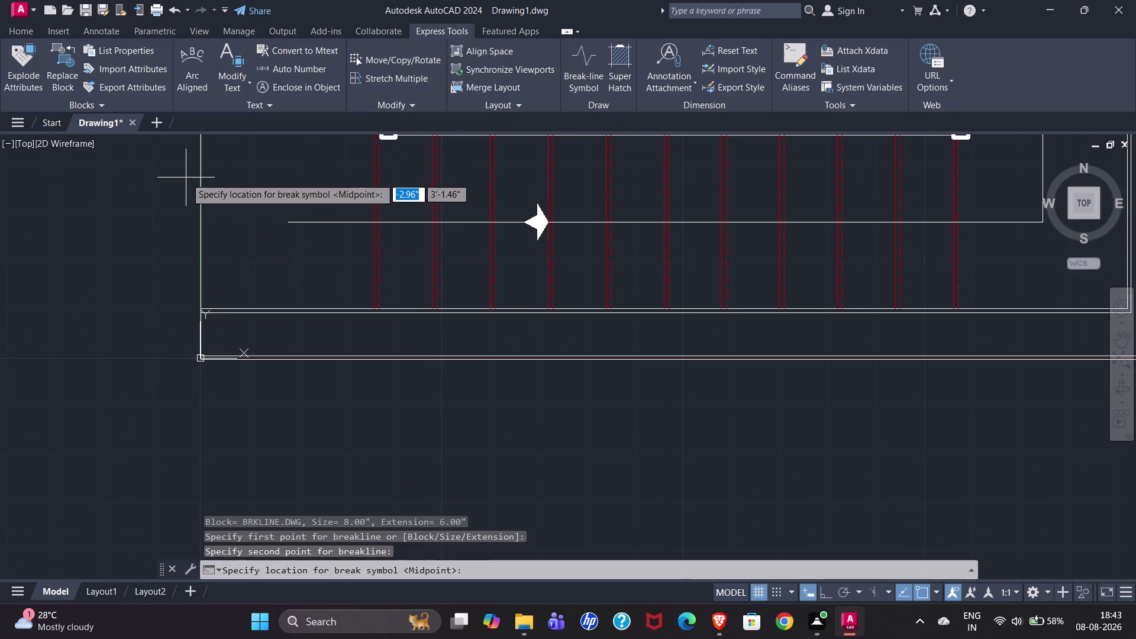
scroll(down, 3)
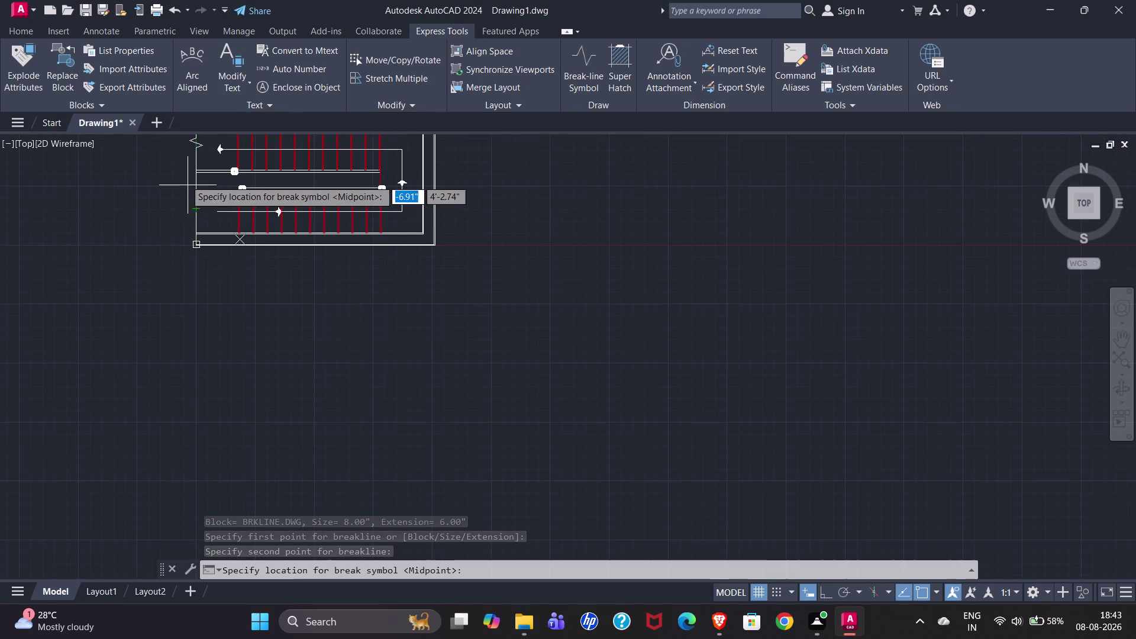
scroll(up, 3)
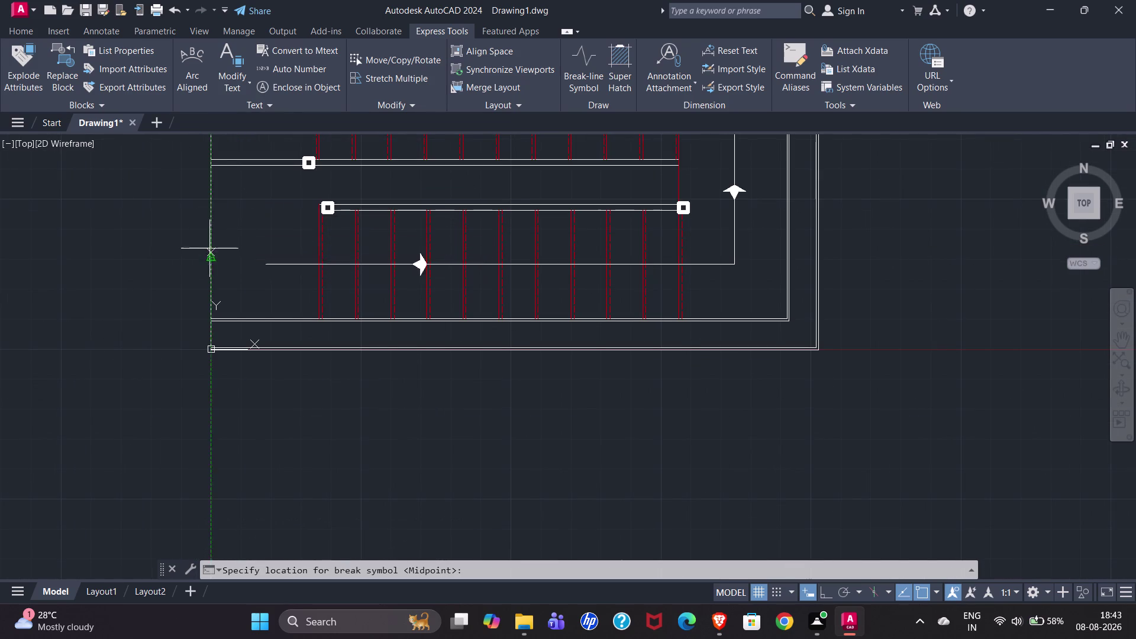
click(210, 256)
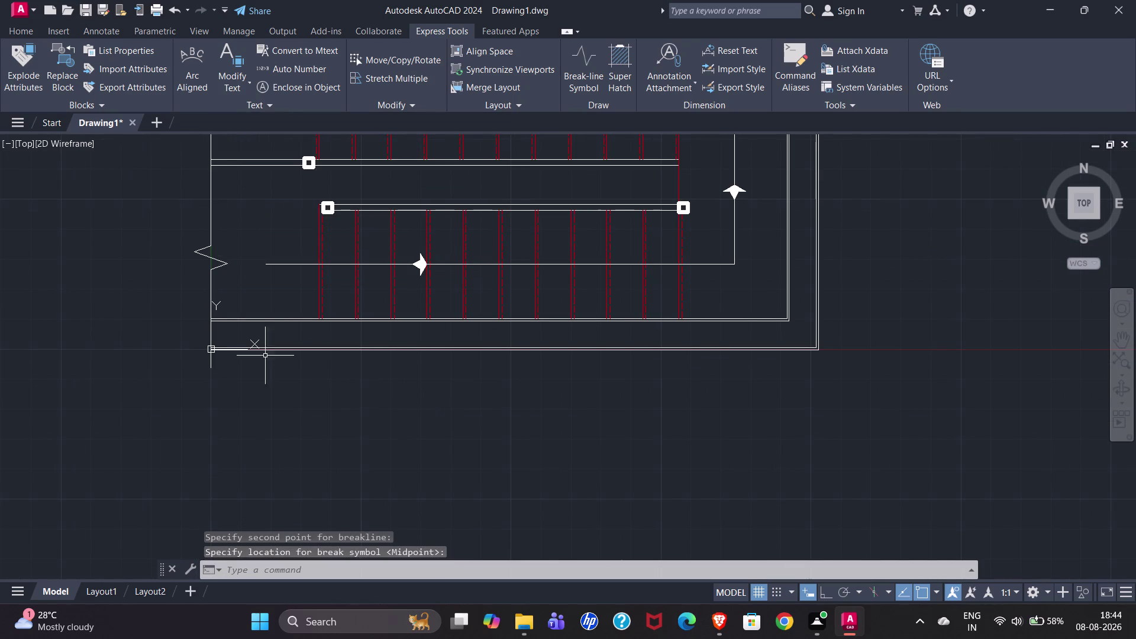